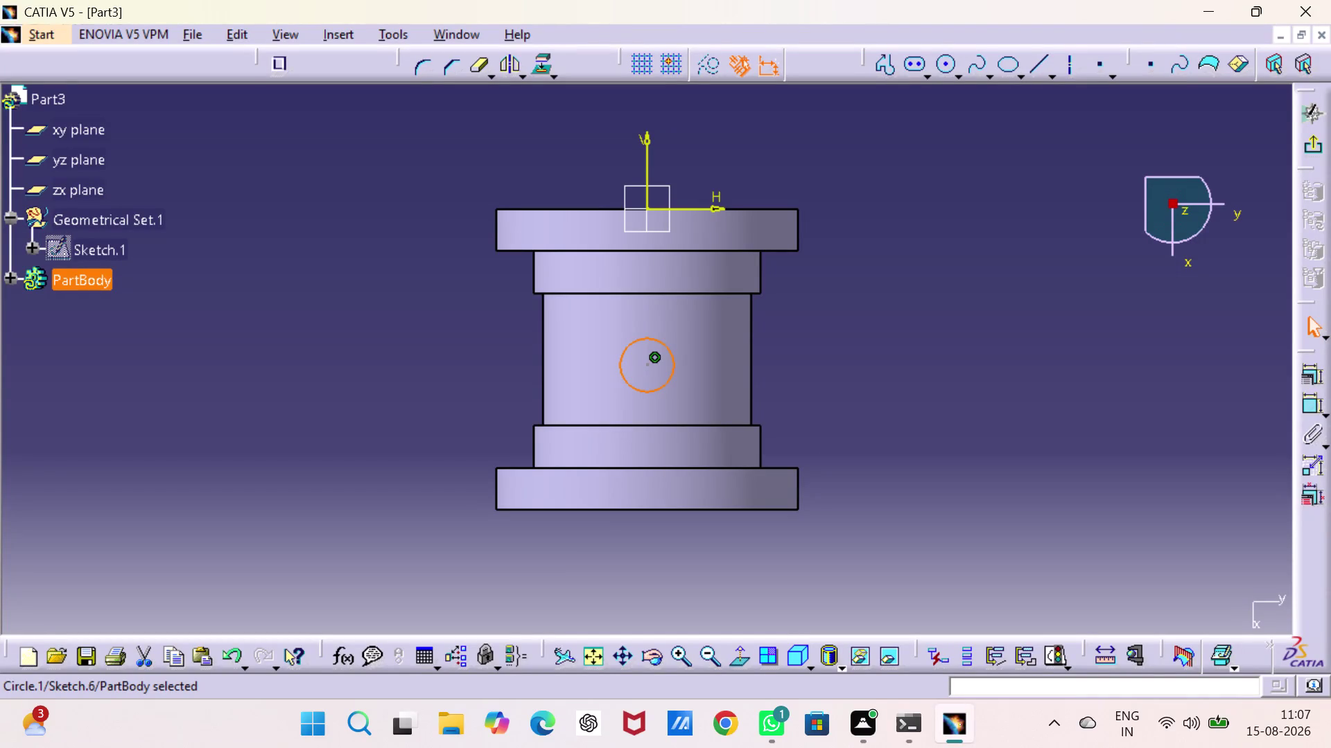
Exit the Sketcher back to Part Design and clear the selection in the 3D view.
click(1307, 145)
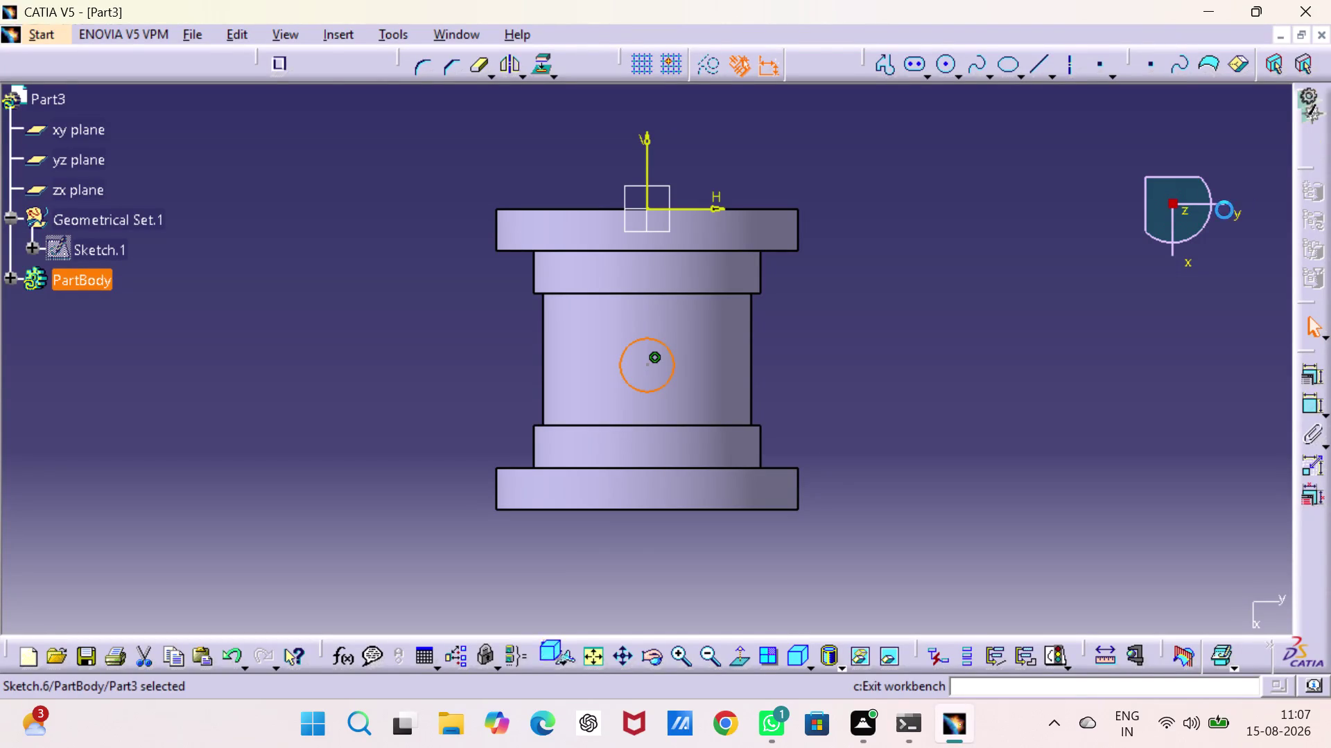
click(968, 365)
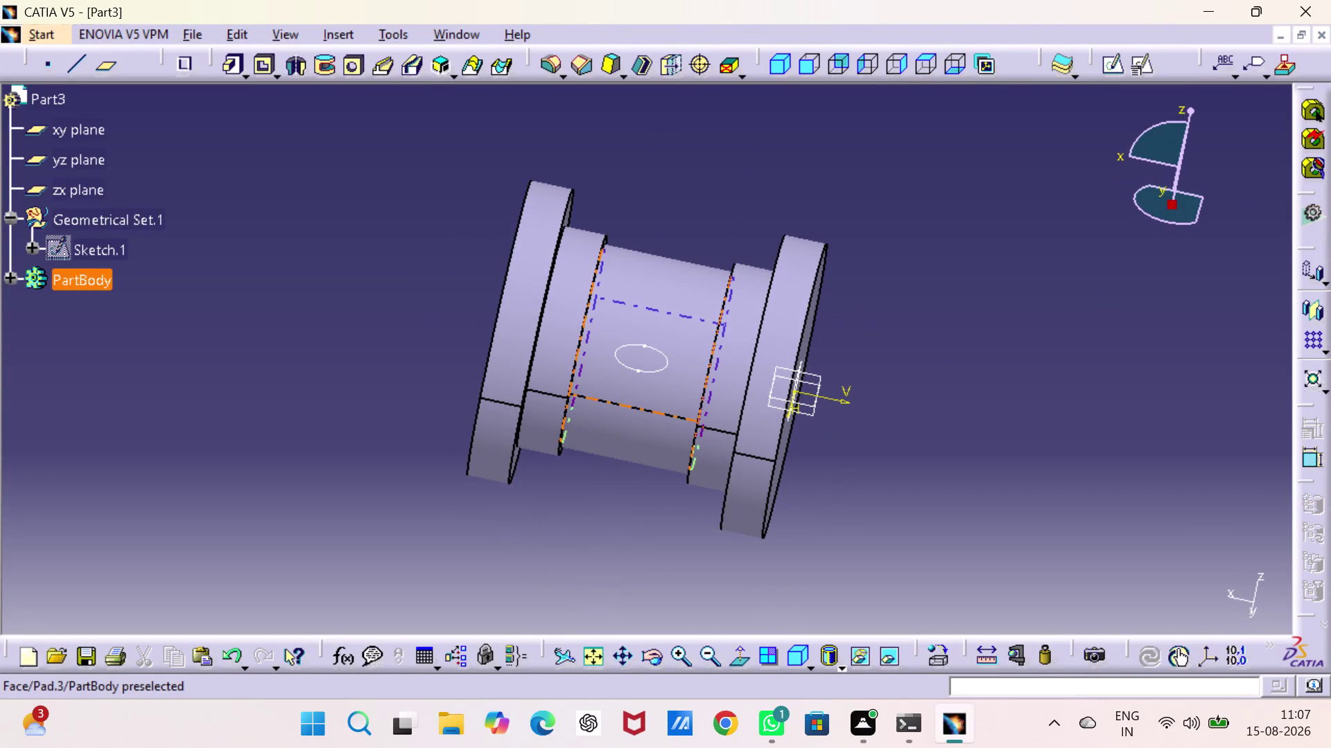
click(982, 407)
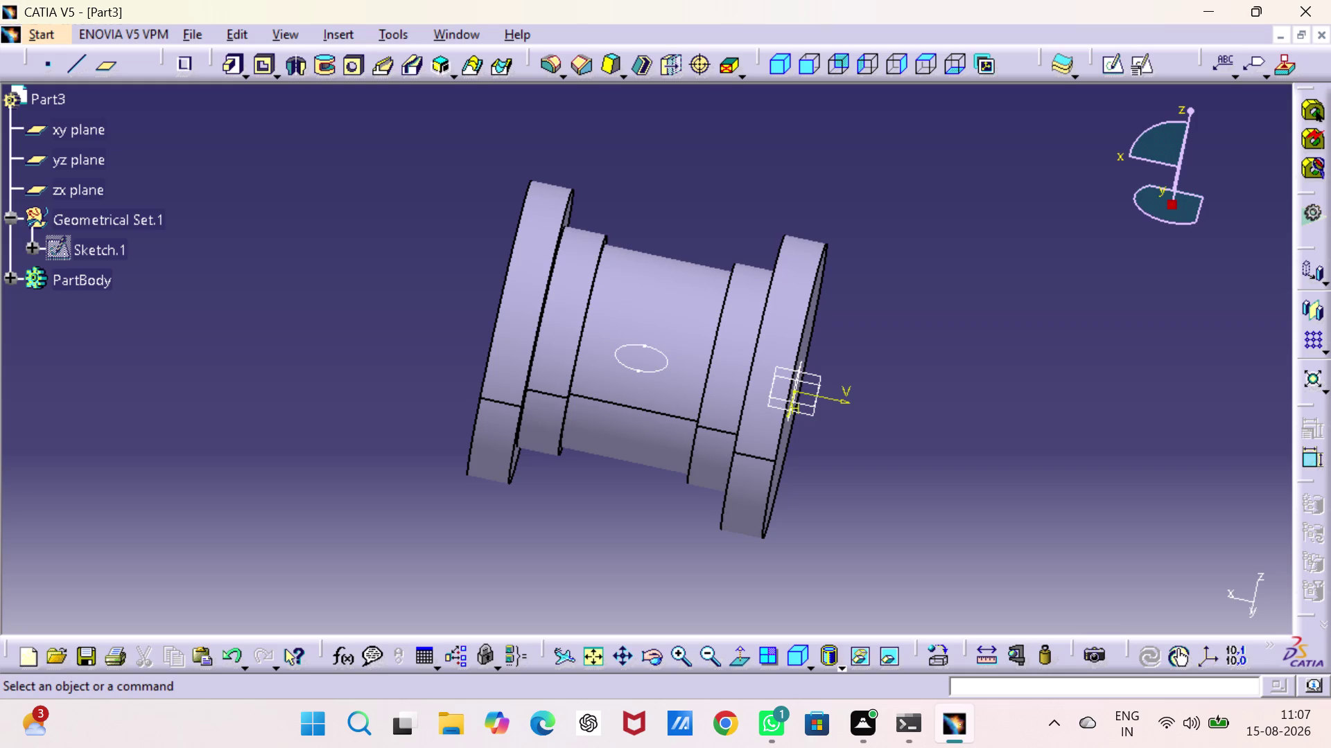
Undo the last three operations.
key(ctrl+z)
key(ctrl+z)
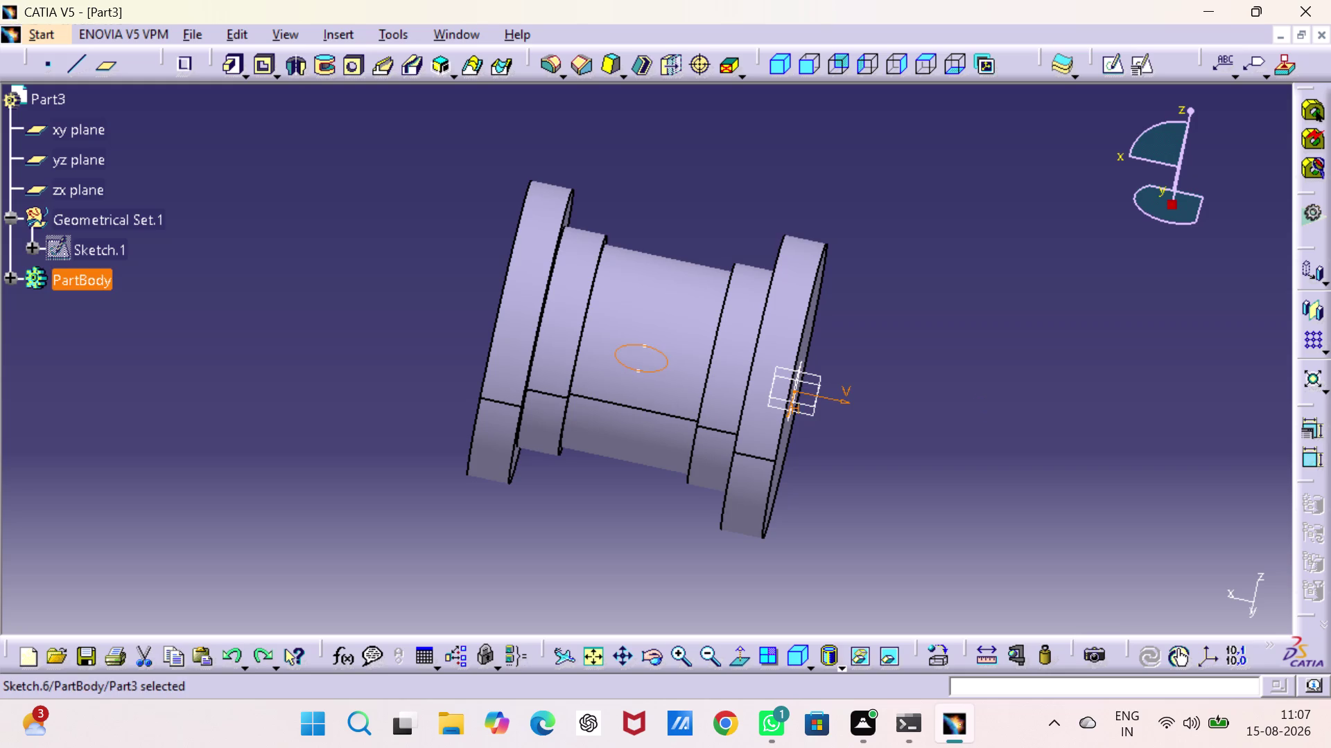
key(ctrl+z)
click(987, 385)
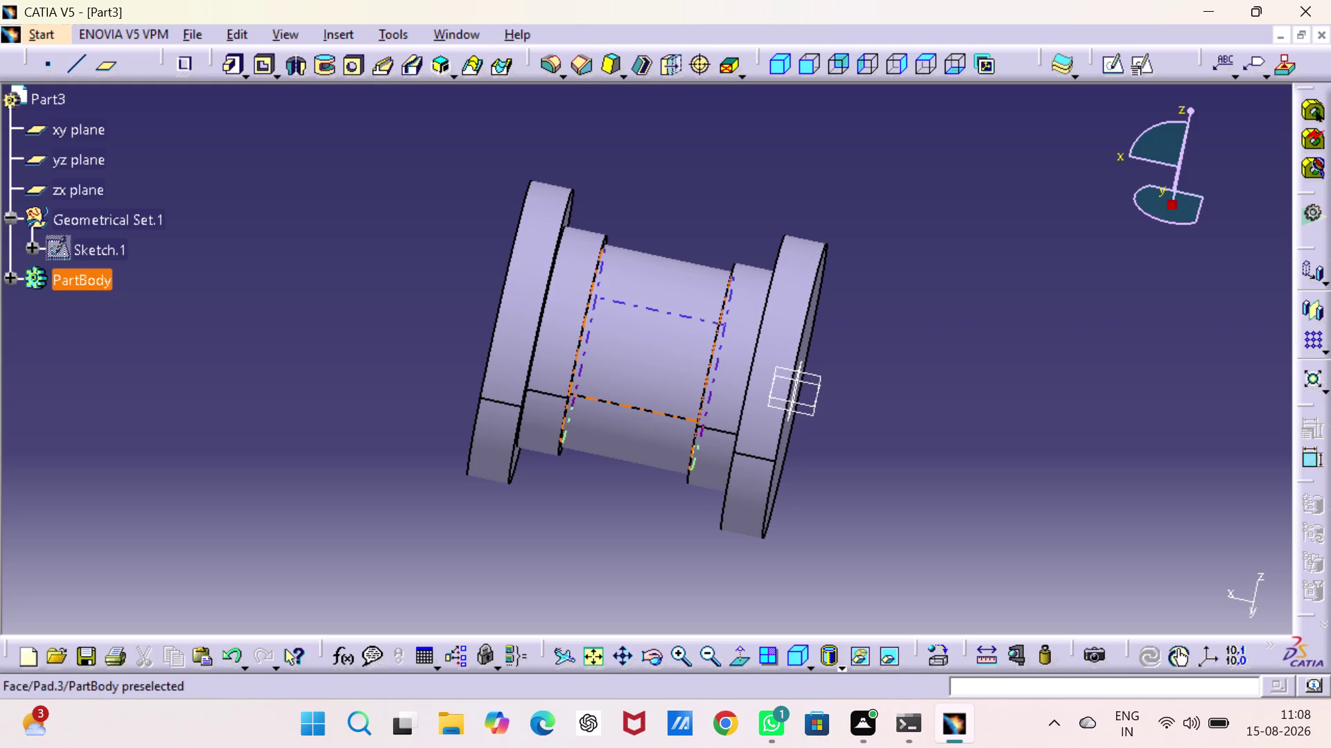
click(941, 238)
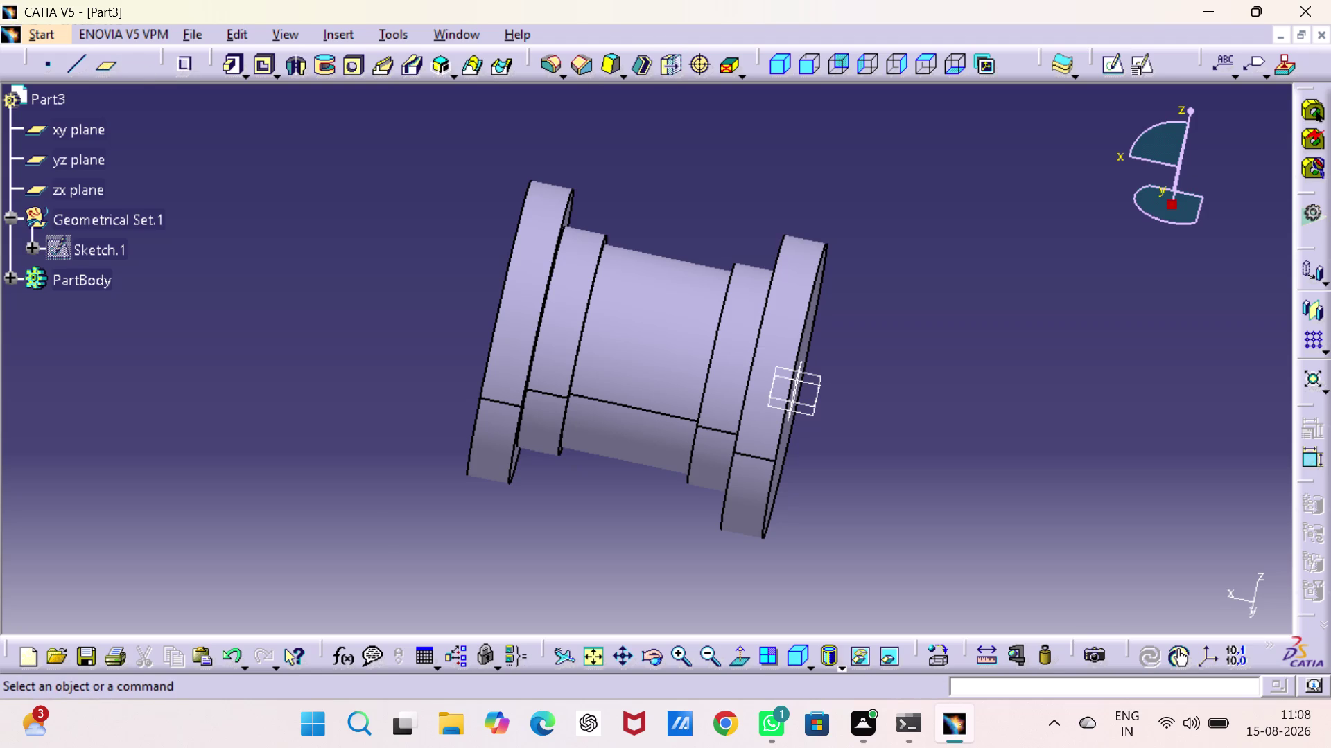
click(806, 73)
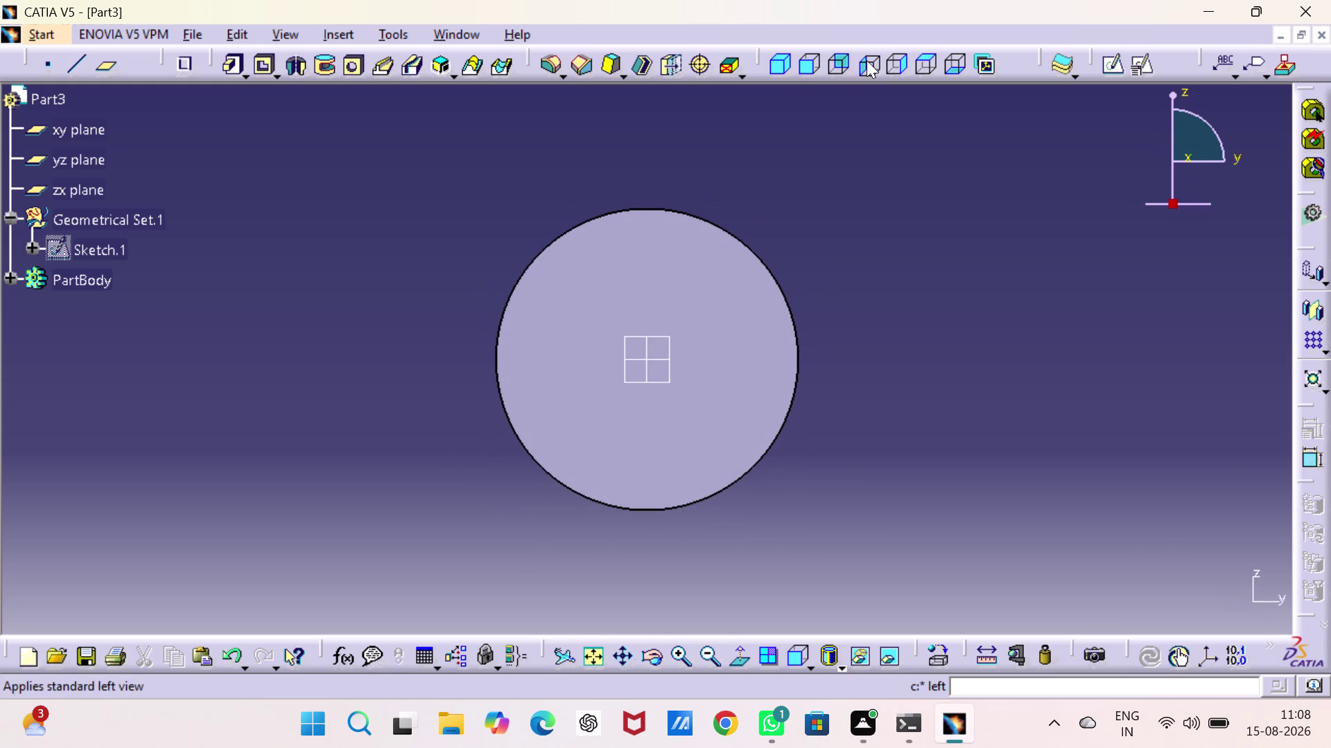
Inspect the part from the Back, Right and other standard views, returning to the back elevation.
click(866, 60)
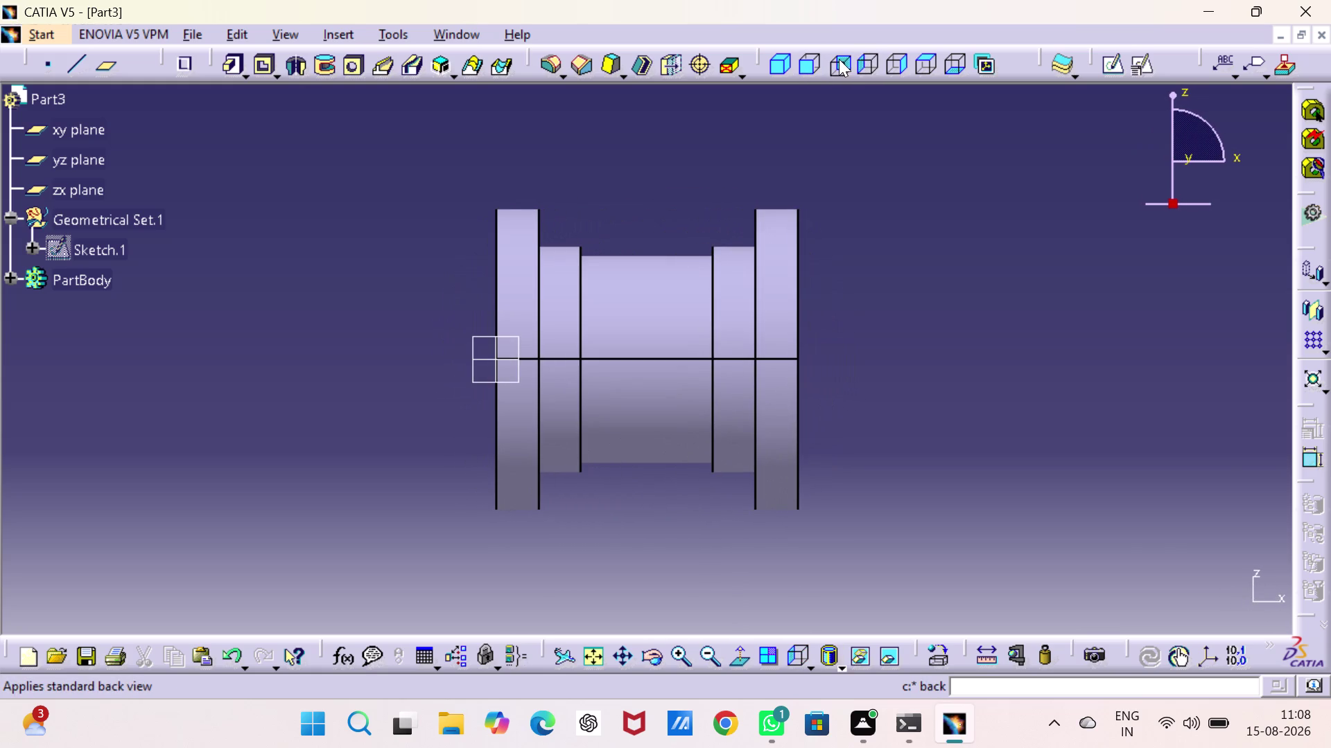
click(838, 59)
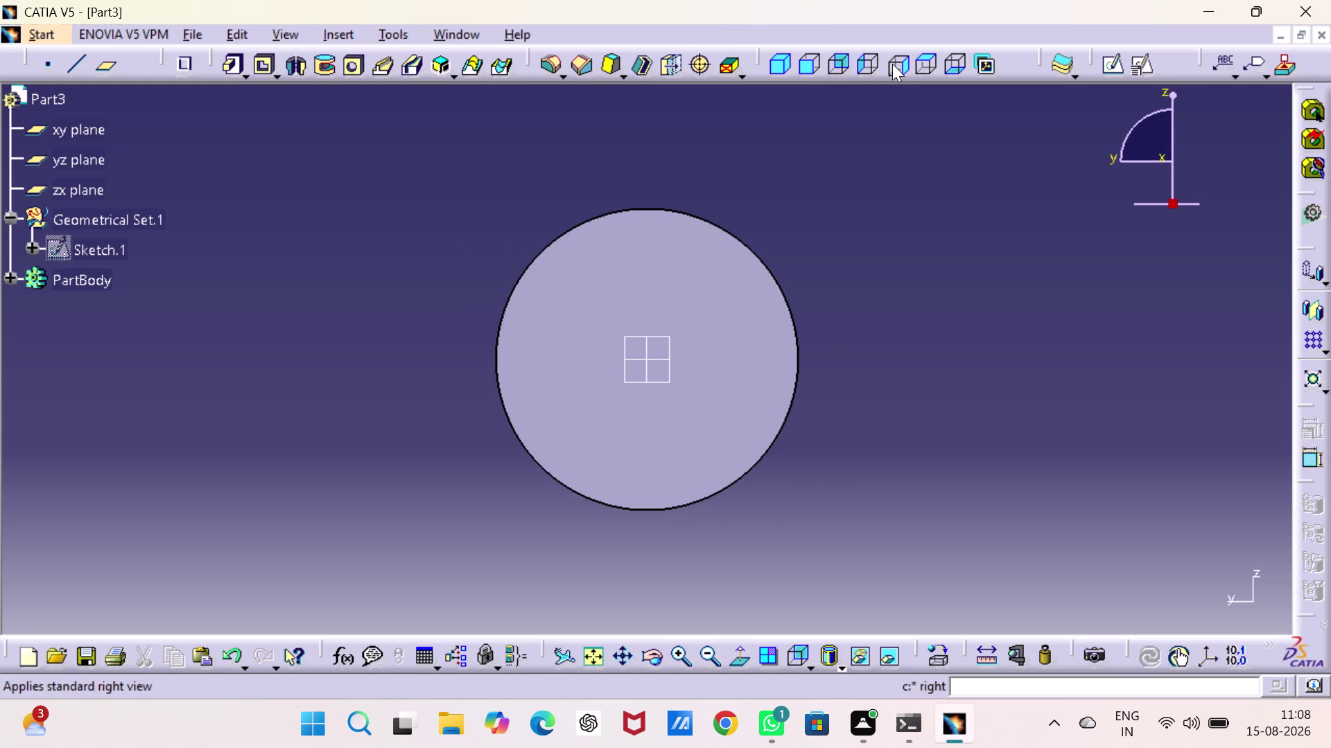
click(892, 64)
click(863, 59)
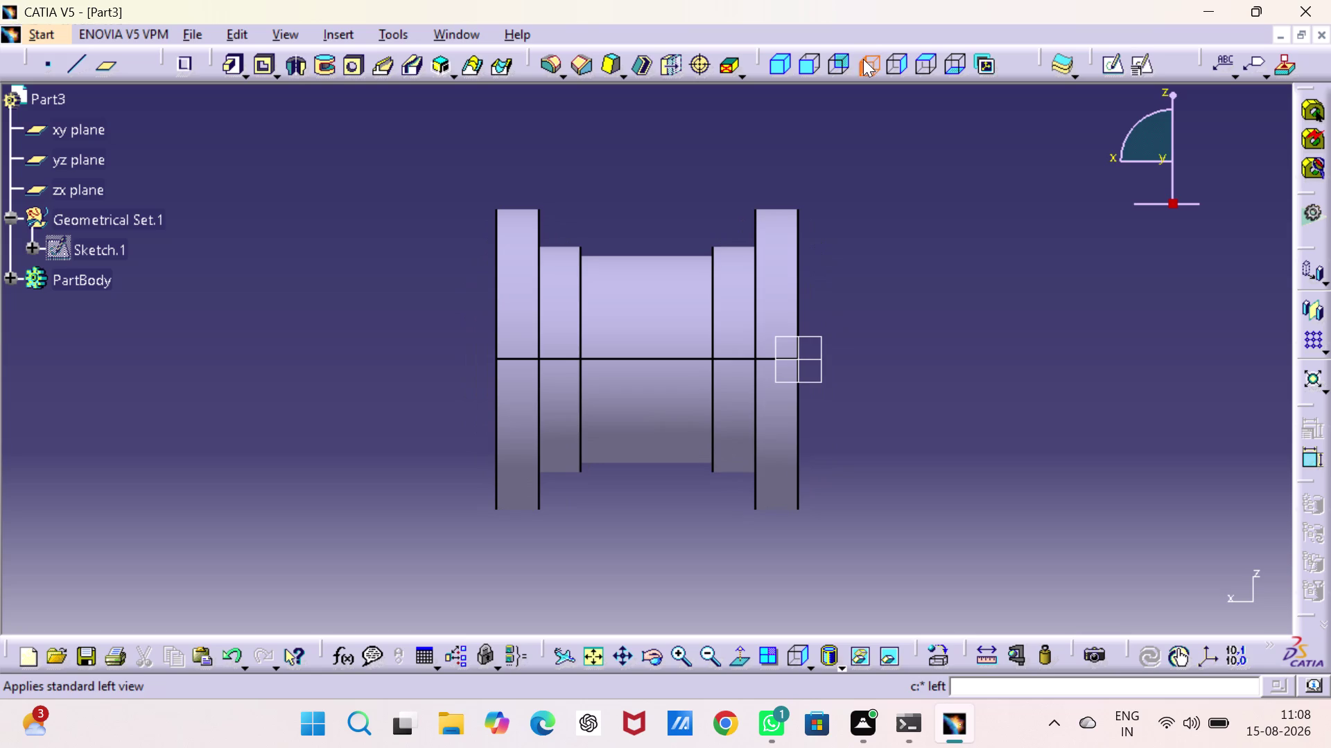
click(863, 196)
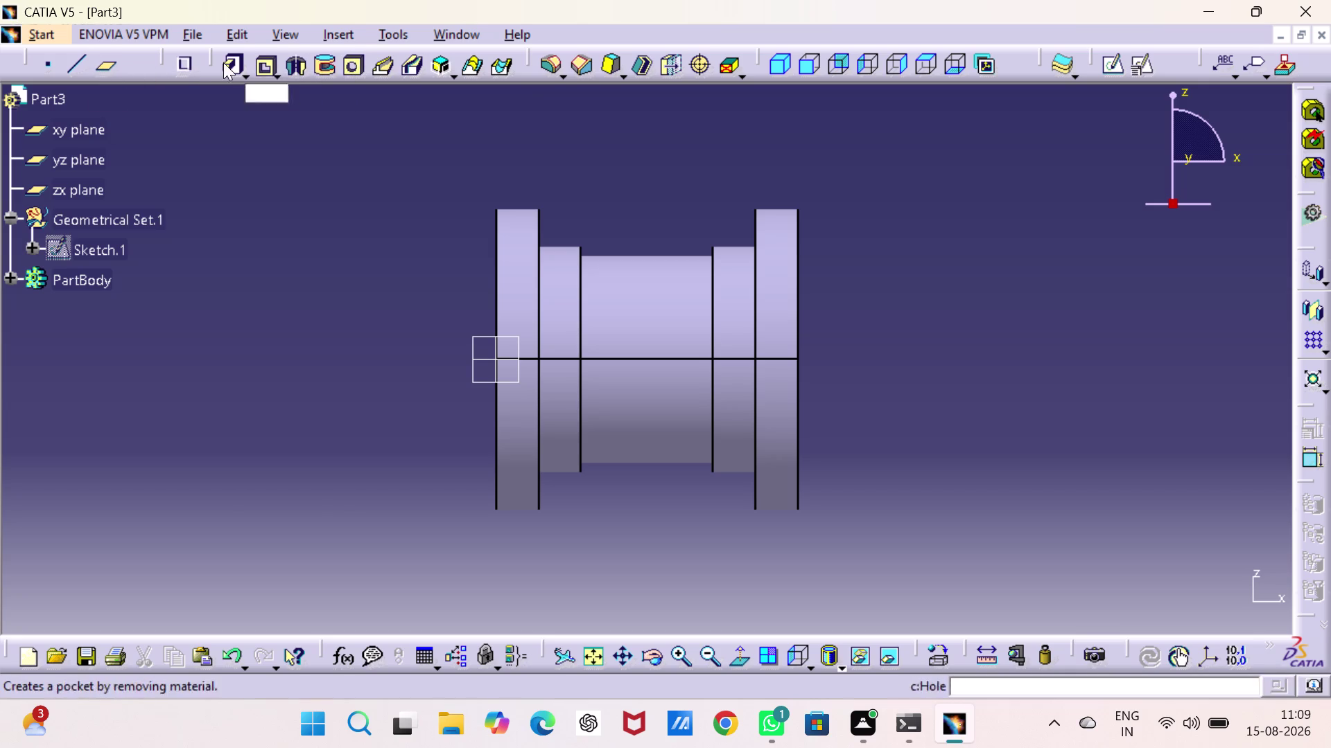
click(51, 59)
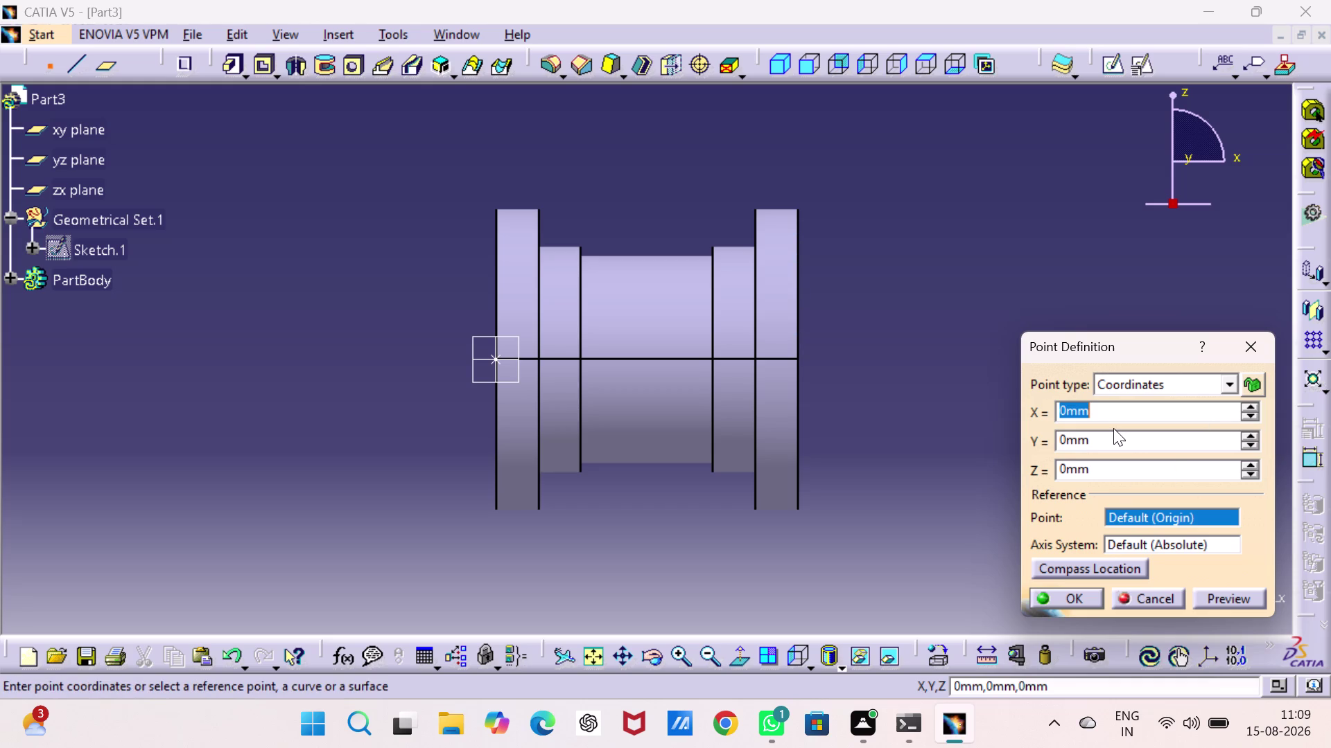
Set the point's X coordinate to 32 mm, correcting an initial 23 mm.
text(23)
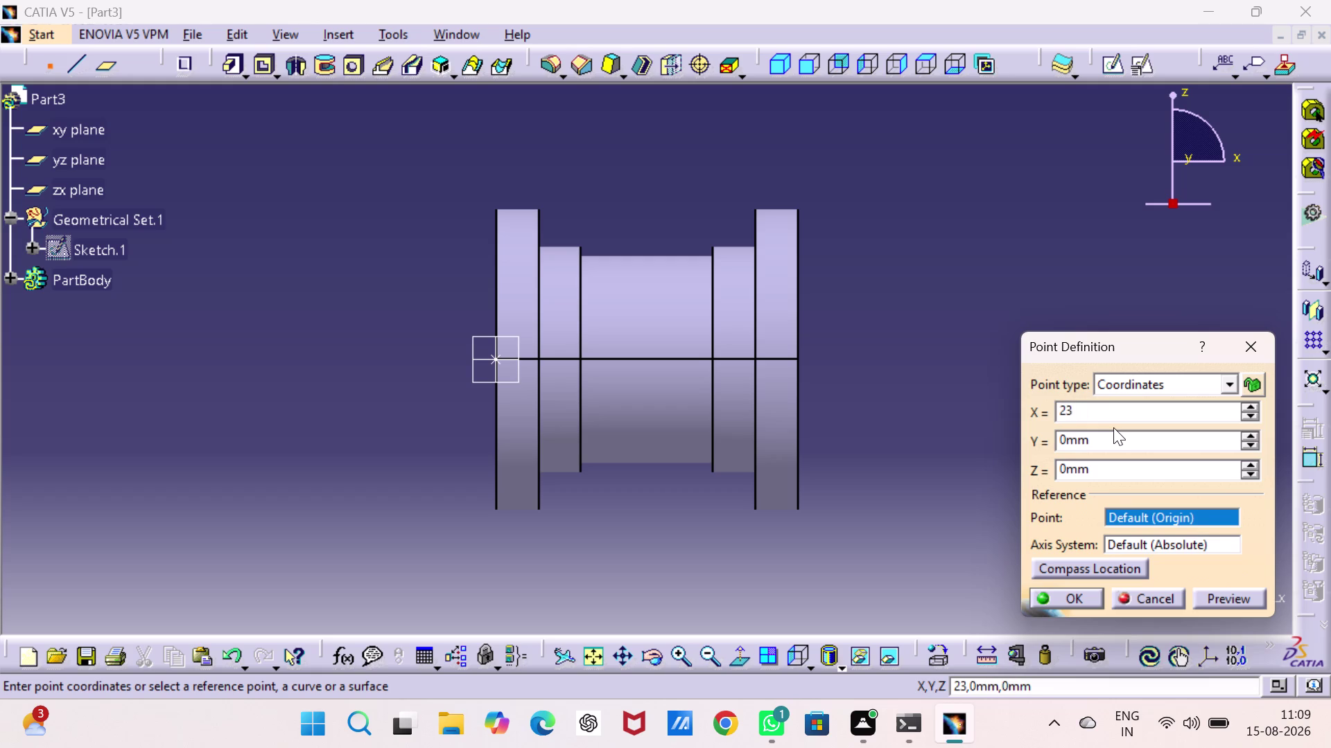
click(1212, 600)
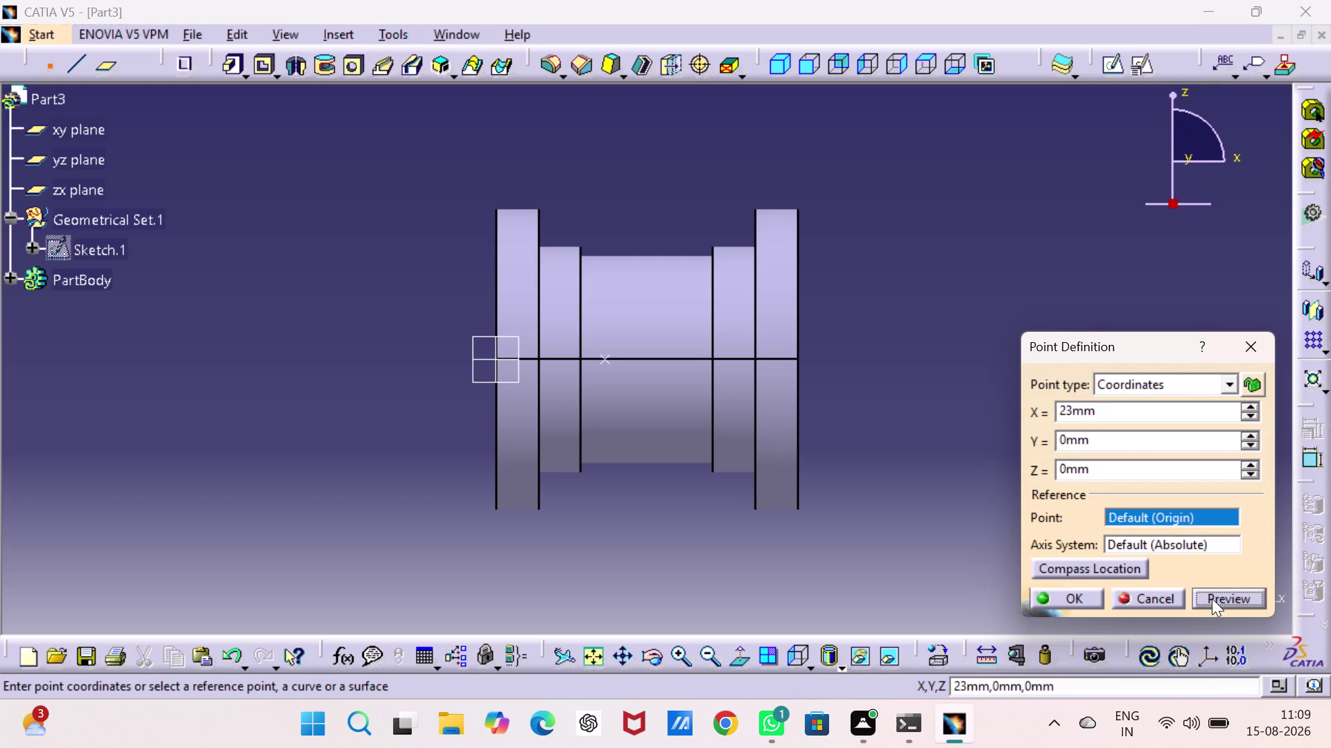
double_click(1126, 407)
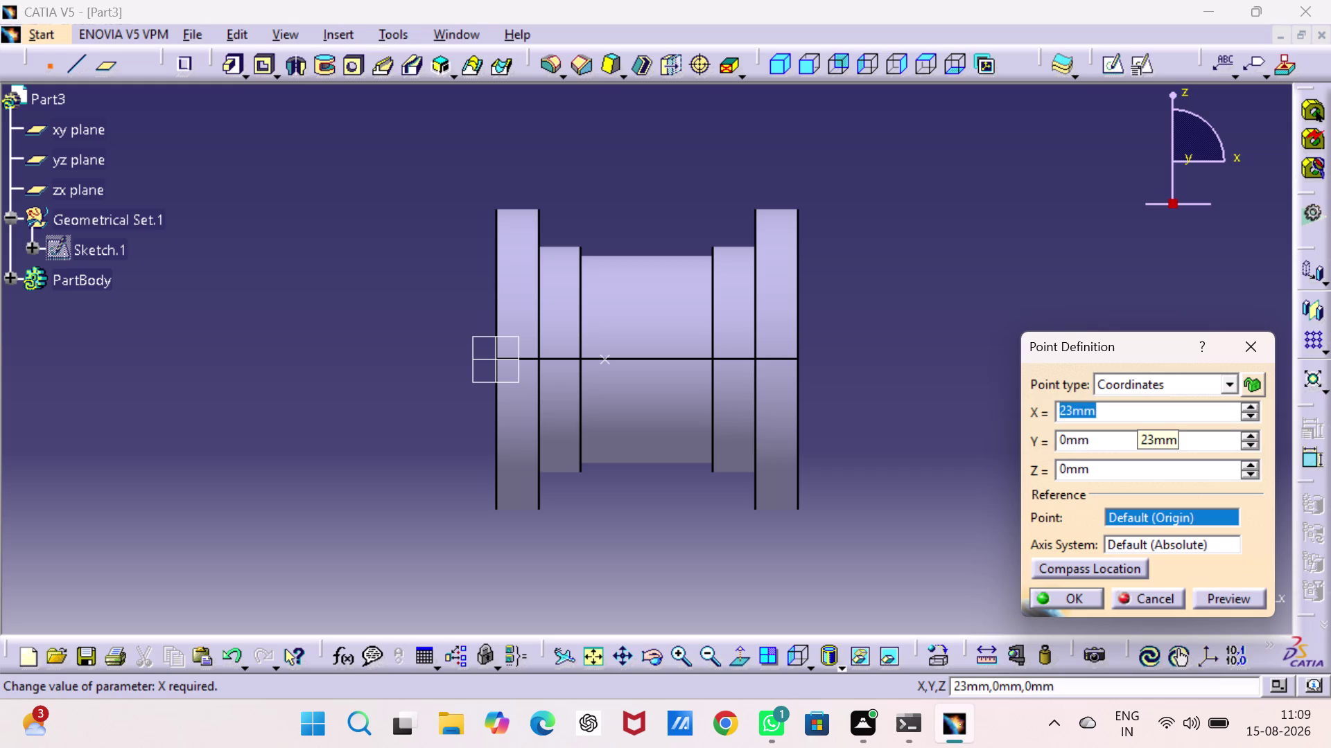
text(3)
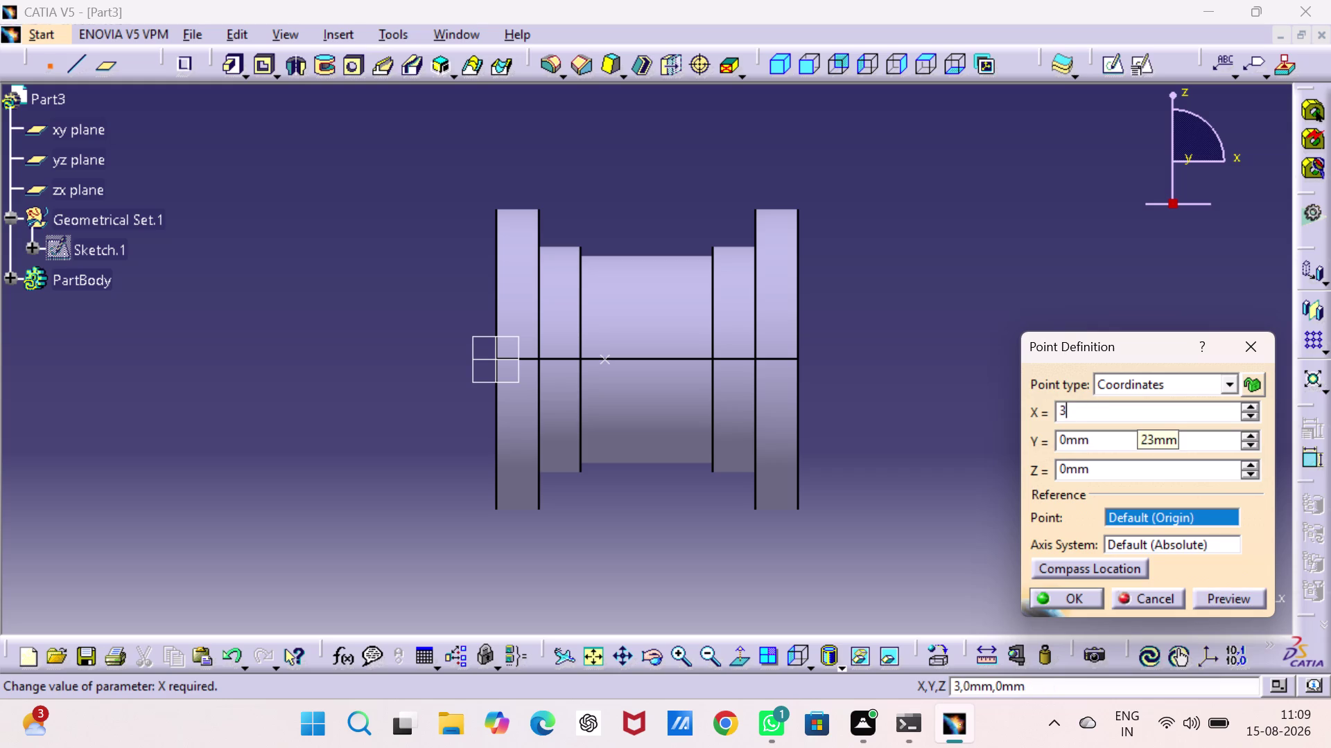
text(2)
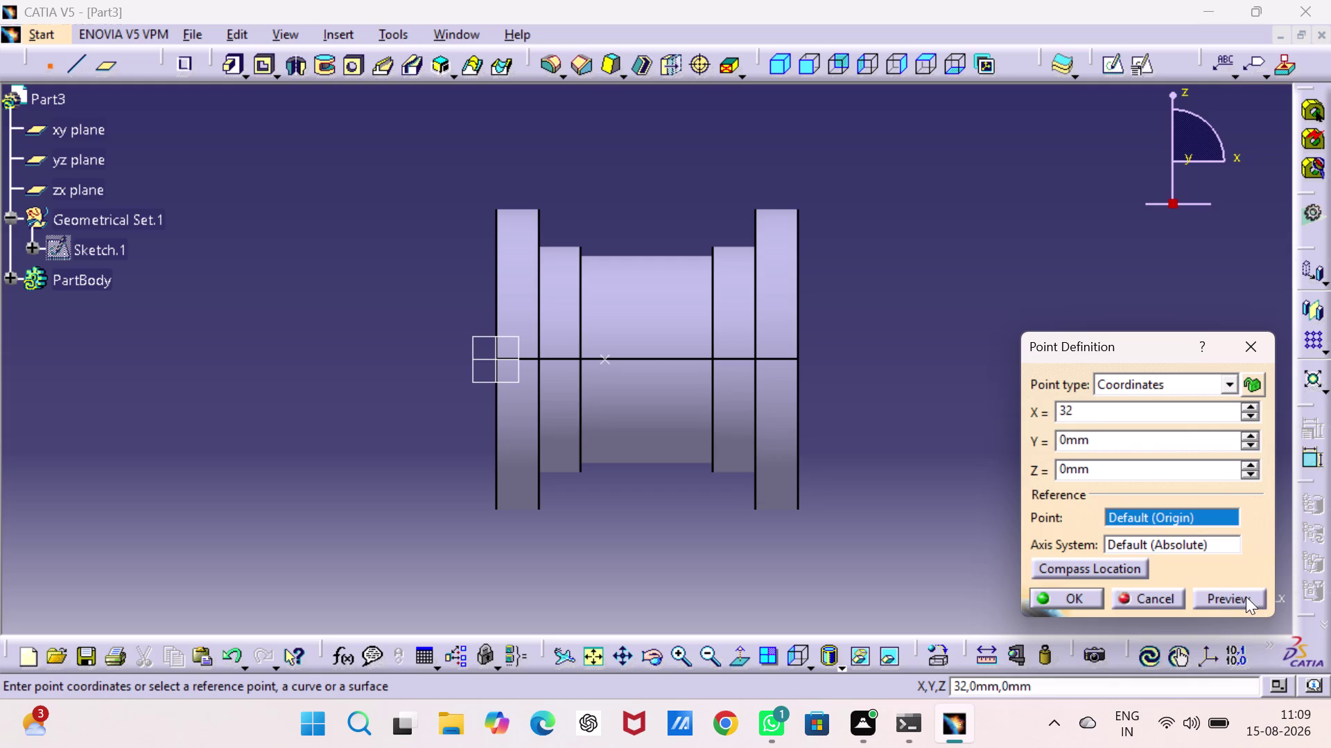
click(1245, 597)
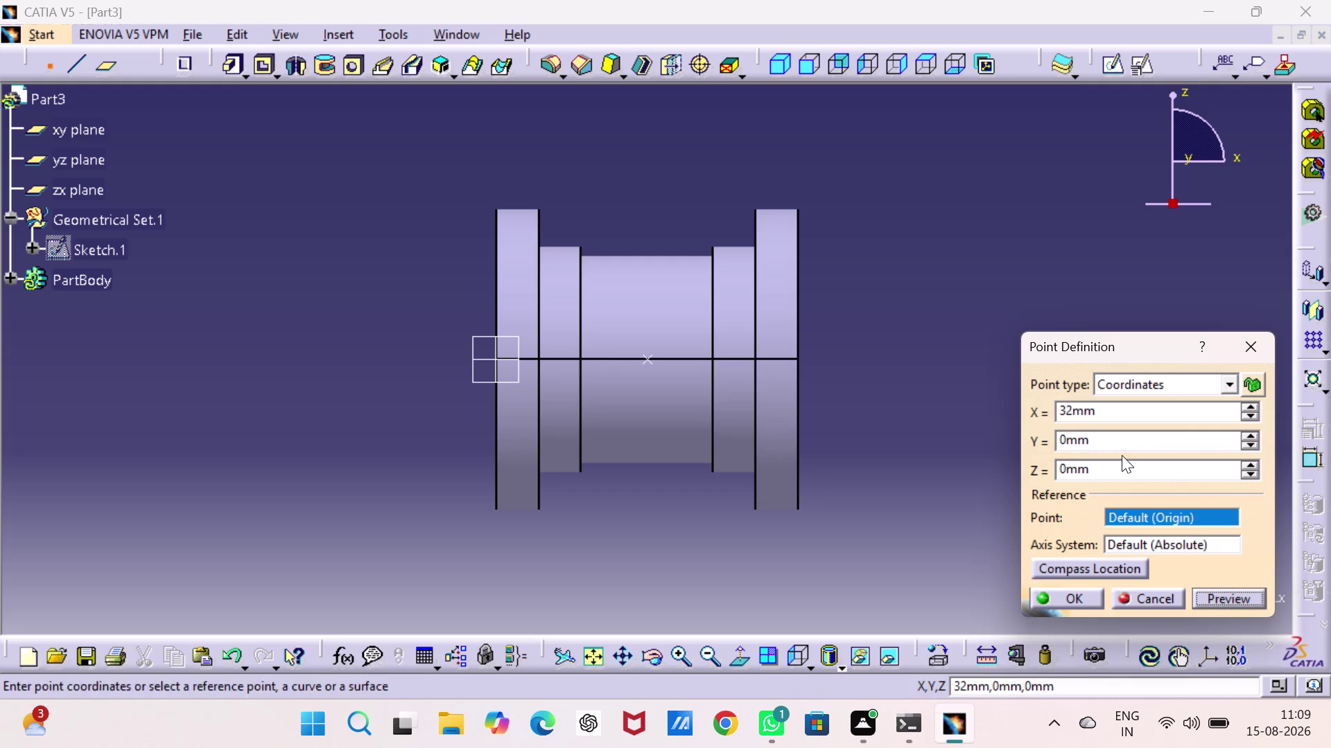
Try a Y coordinate of 16 mm, then reset Y back to 0.
double_click(1121, 447)
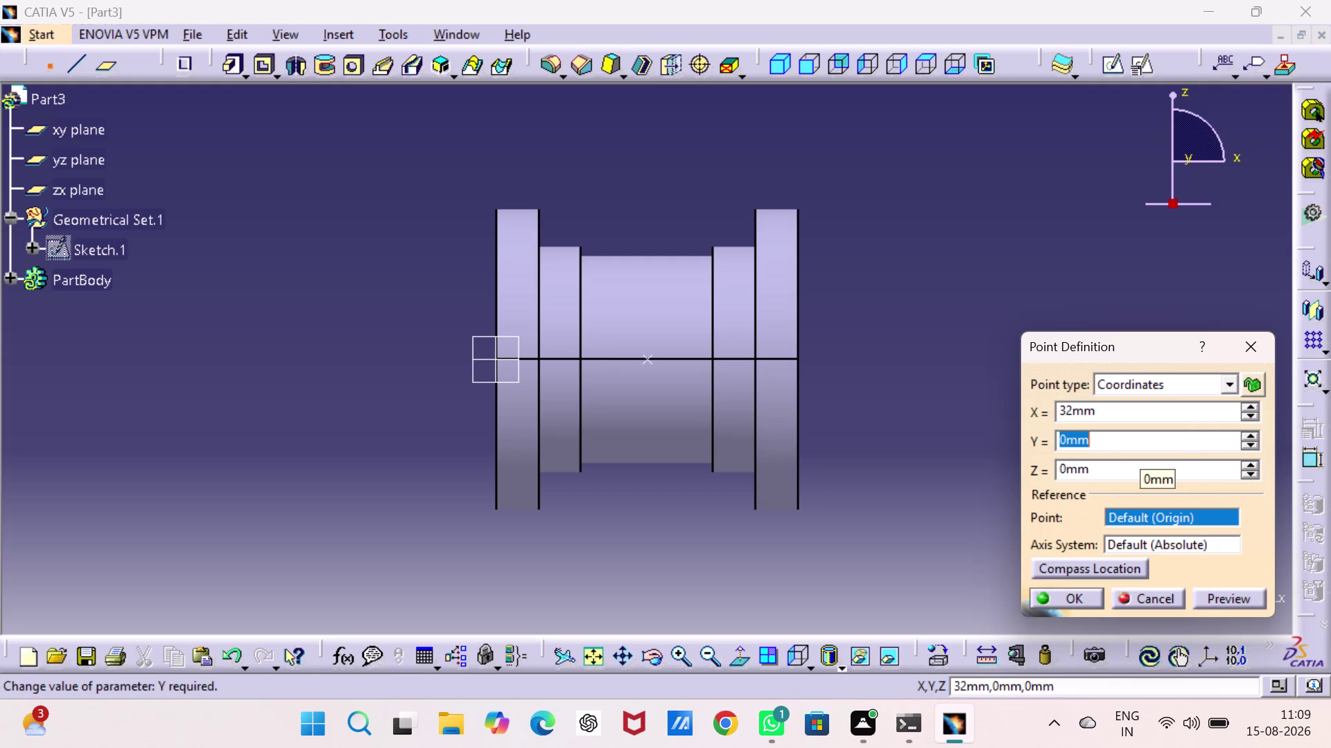
key(1)
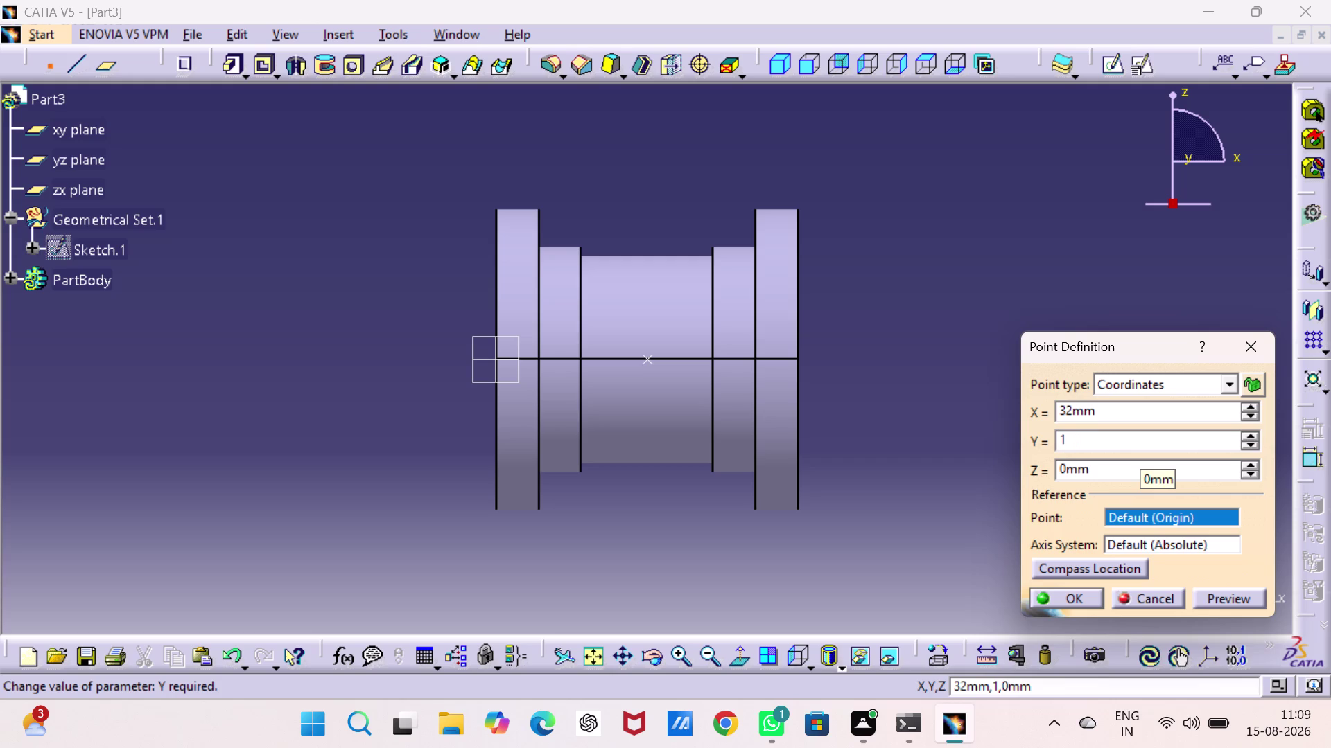
key(6)
click(1219, 595)
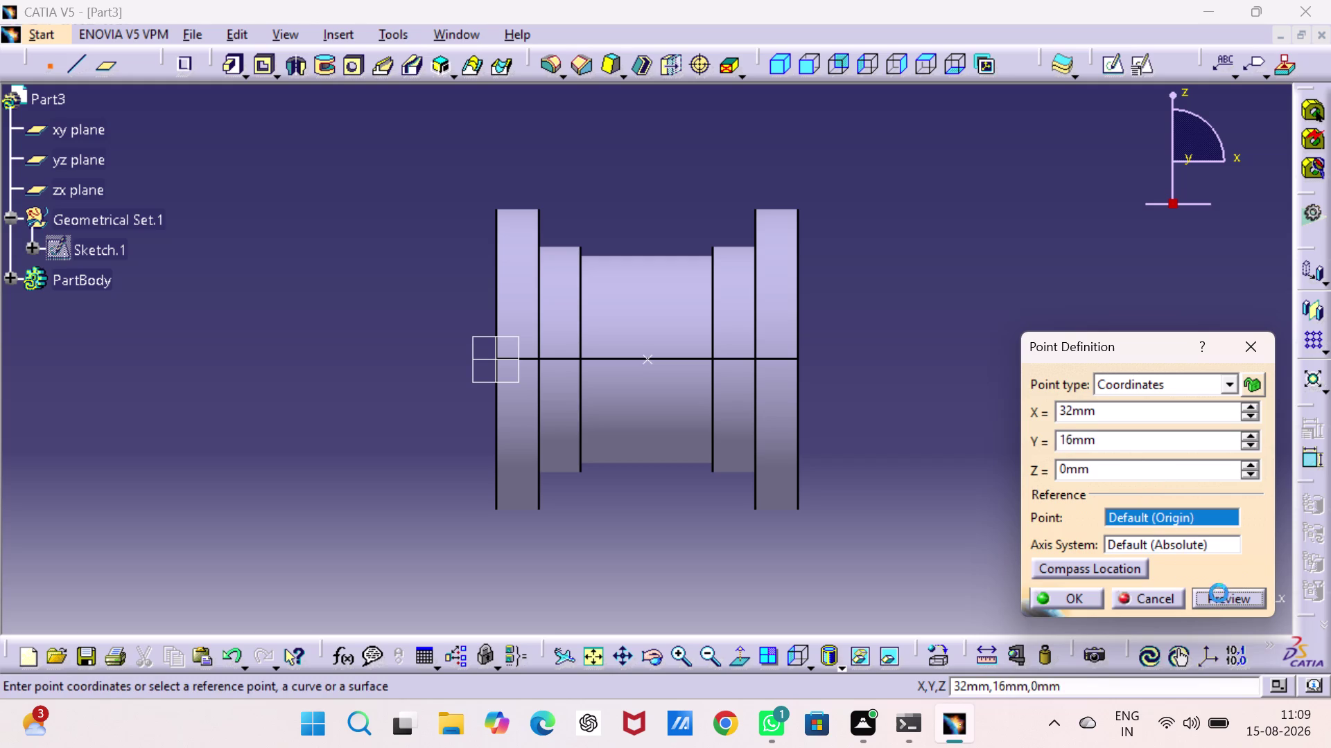
double_click(1219, 601)
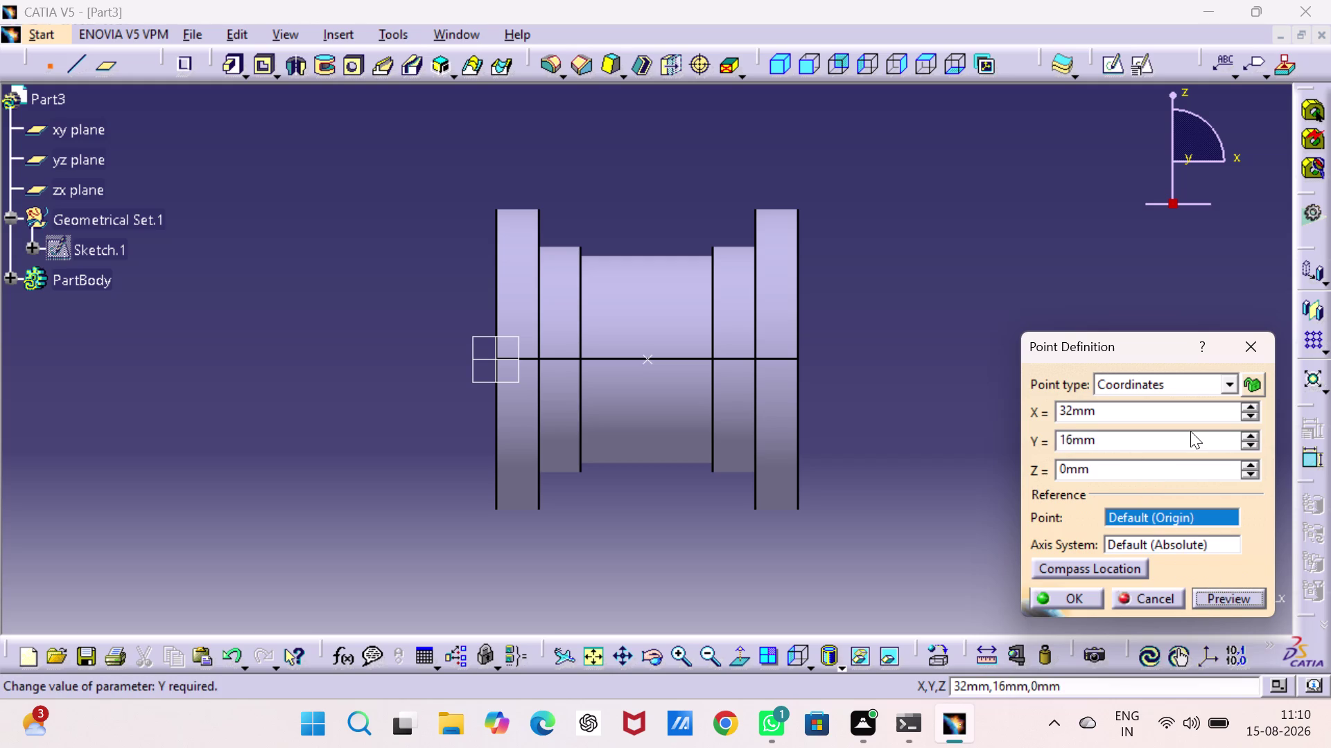
drag(1184, 440, 1046, 432)
key(0)
Raise the point's Z coordinate from 16 mm up to 21 mm.
double_click(1127, 477)
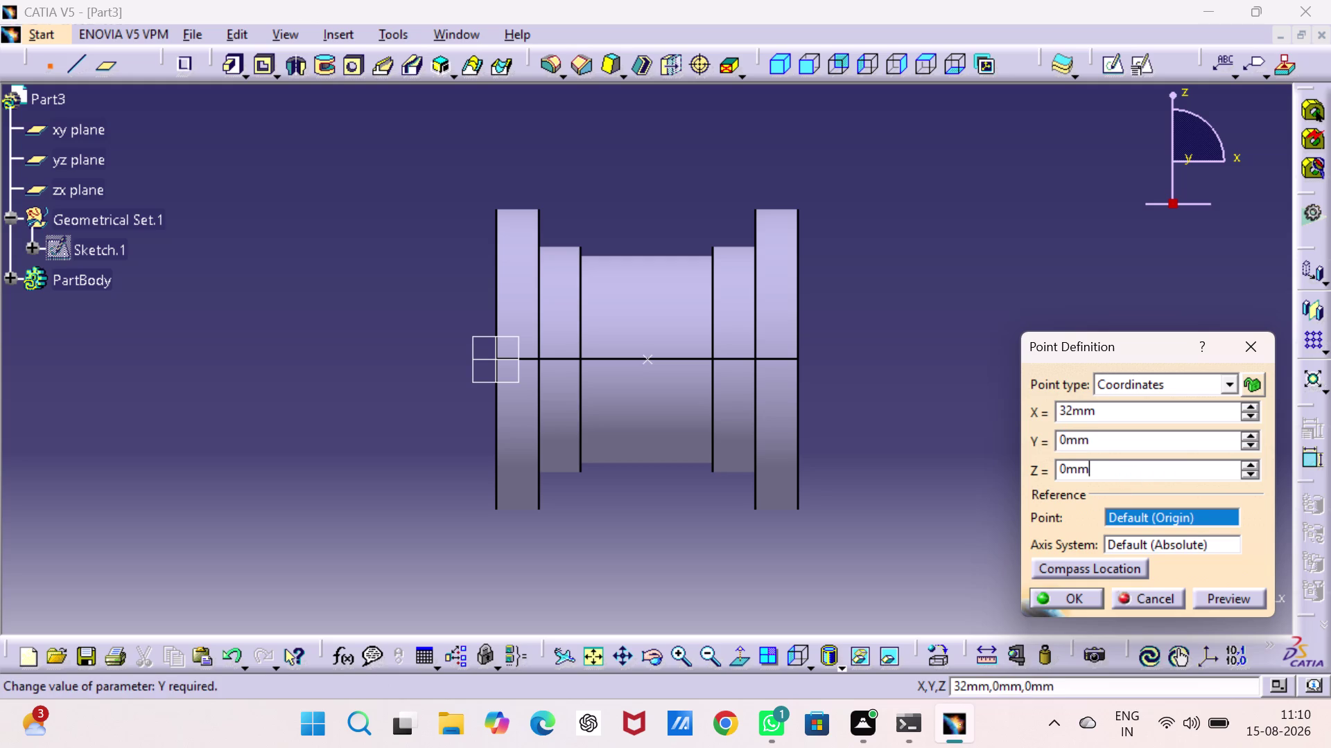
key(1)
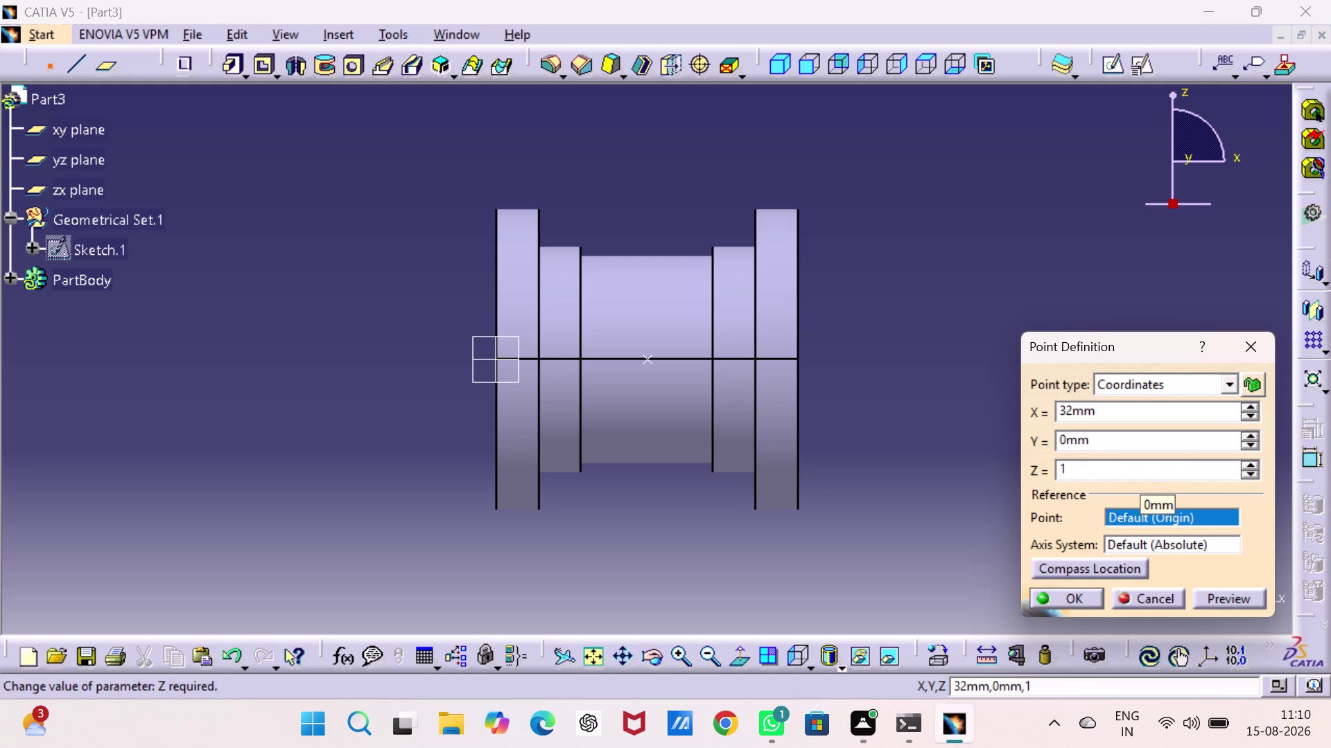
key(6)
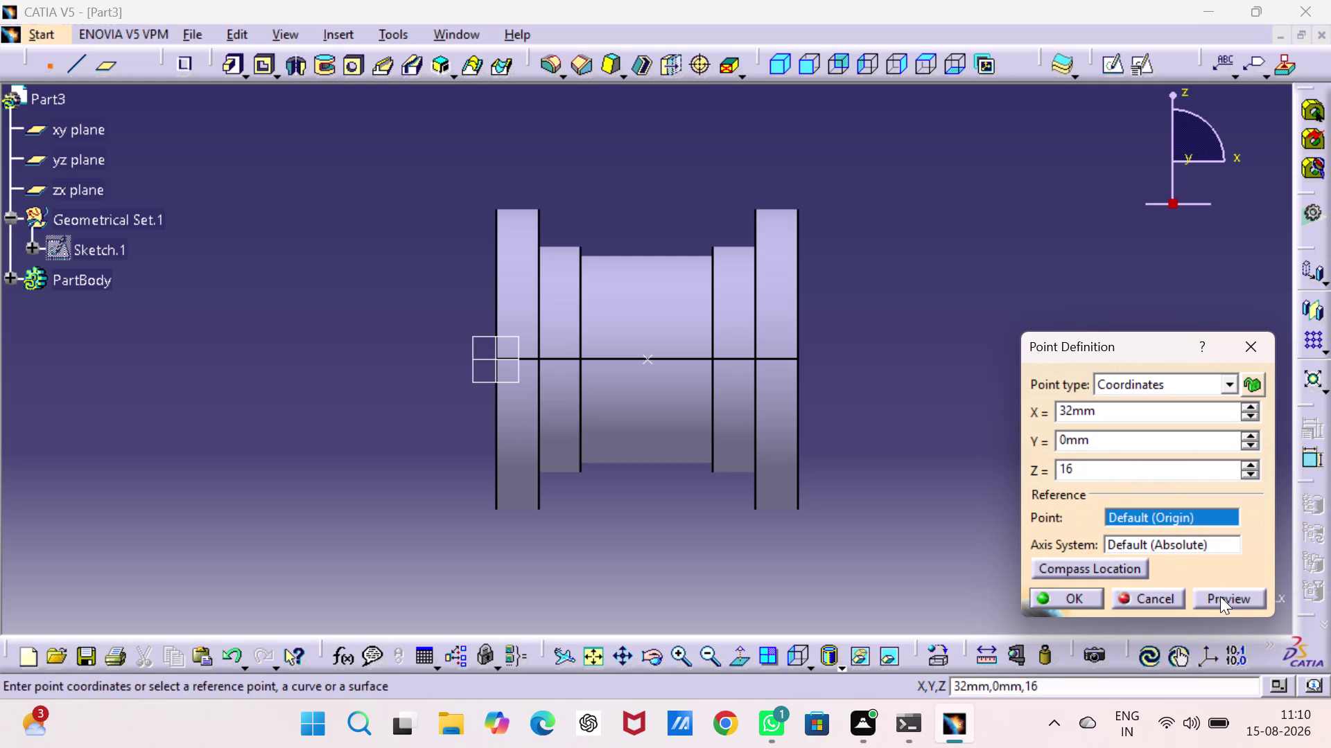
click(1220, 601)
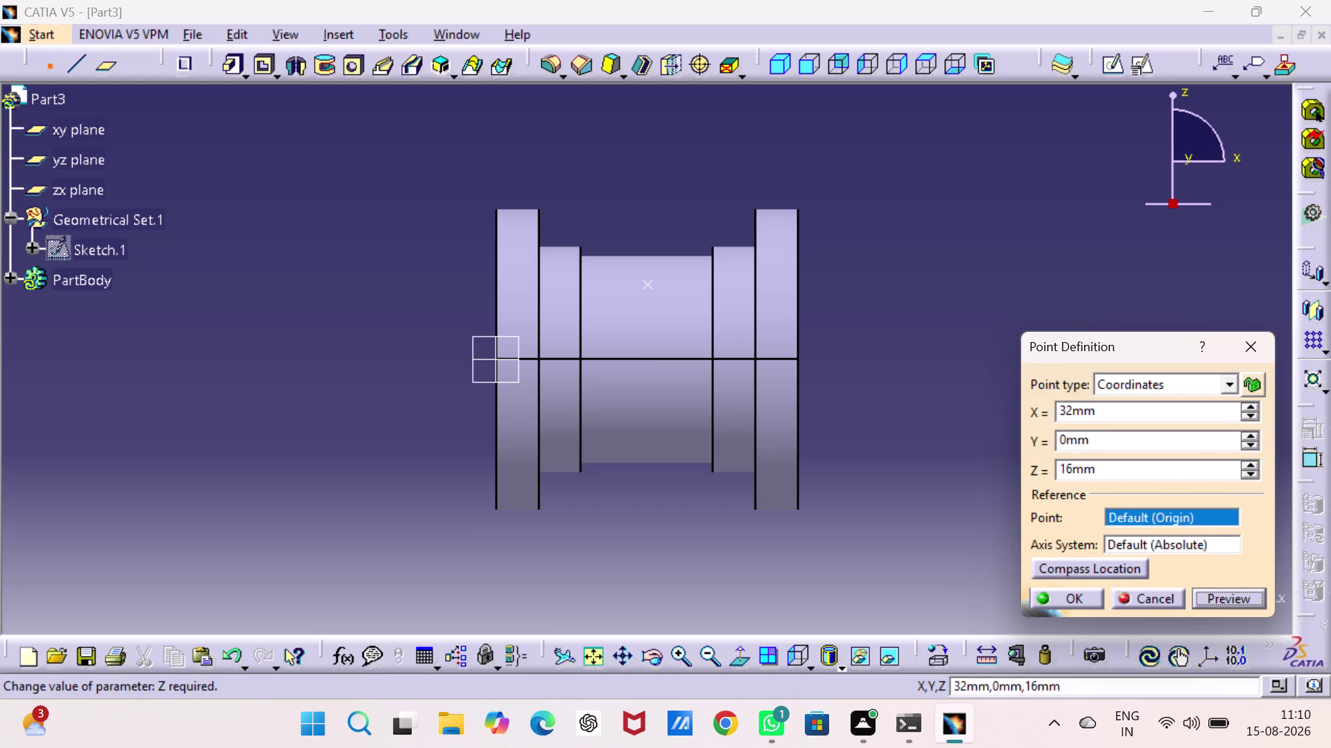
triple_click(1257, 466)
triple_click(1256, 466)
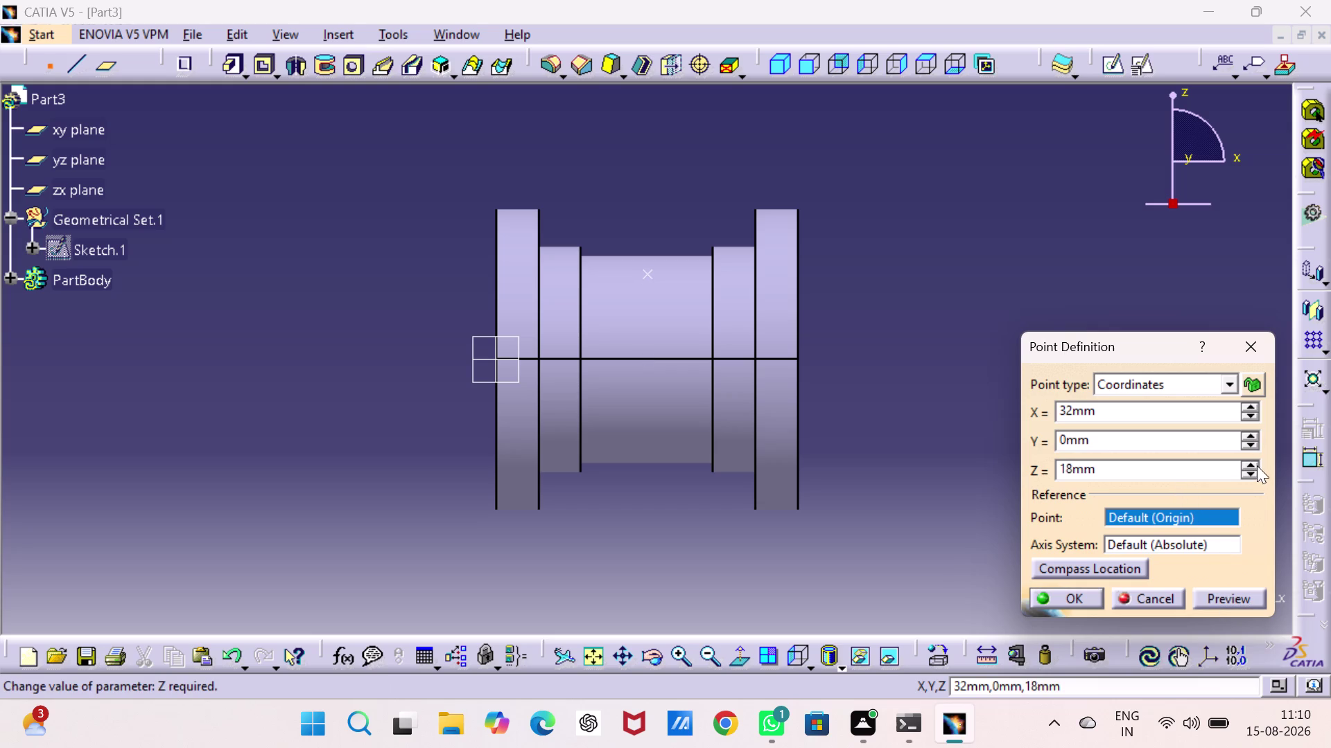
double_click(1256, 466)
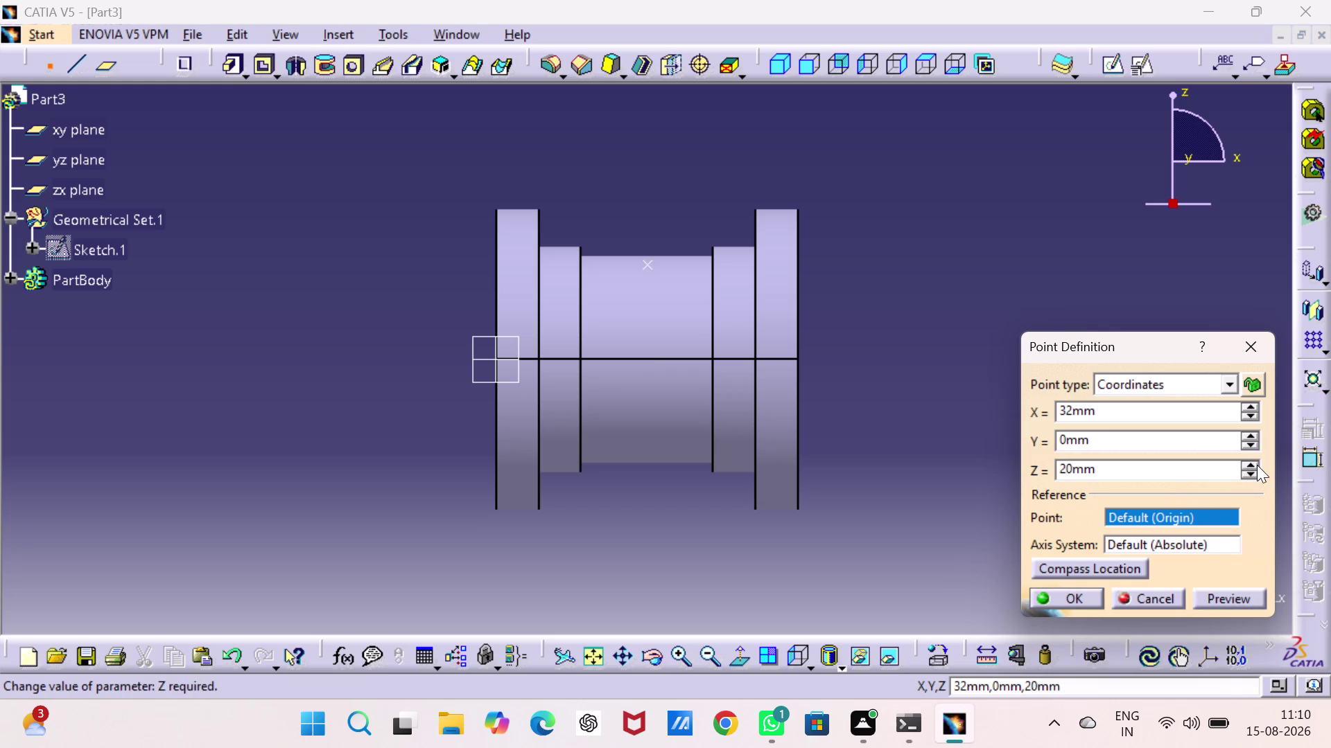
click(1248, 464)
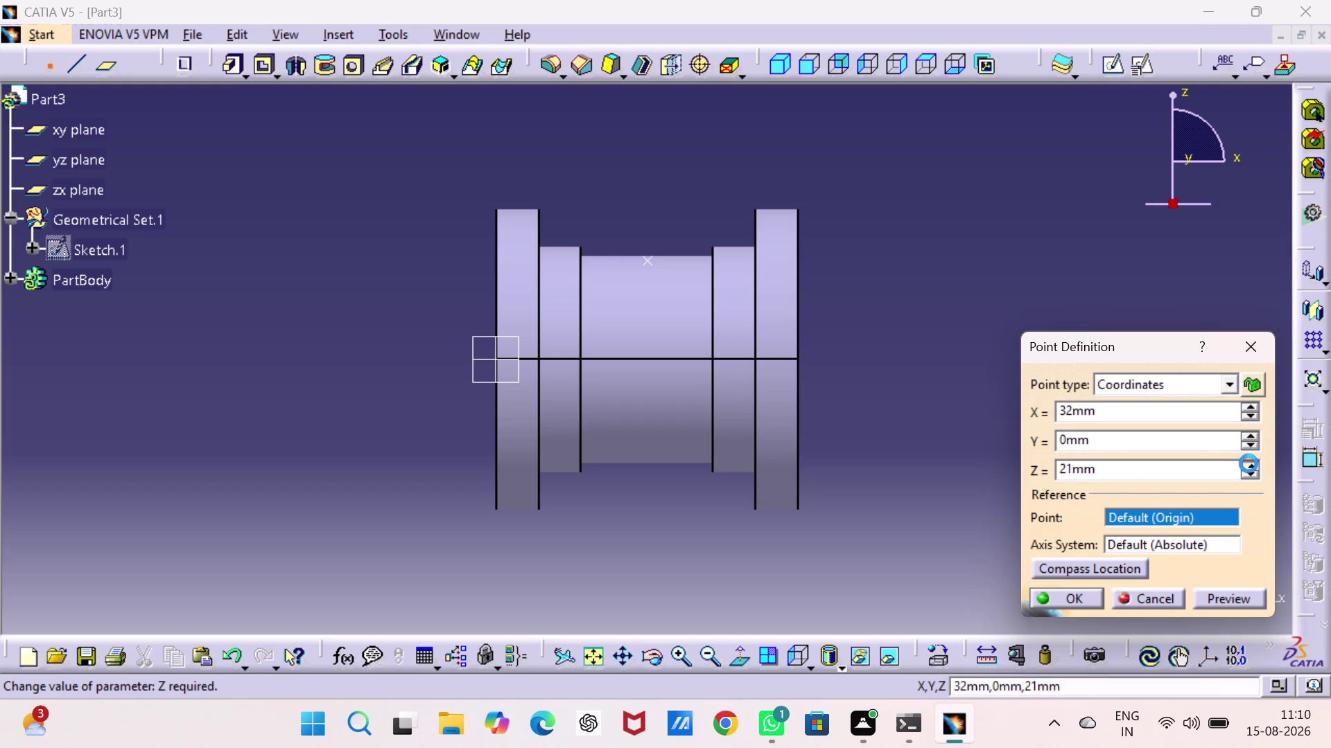
click(1248, 464)
click(1080, 592)
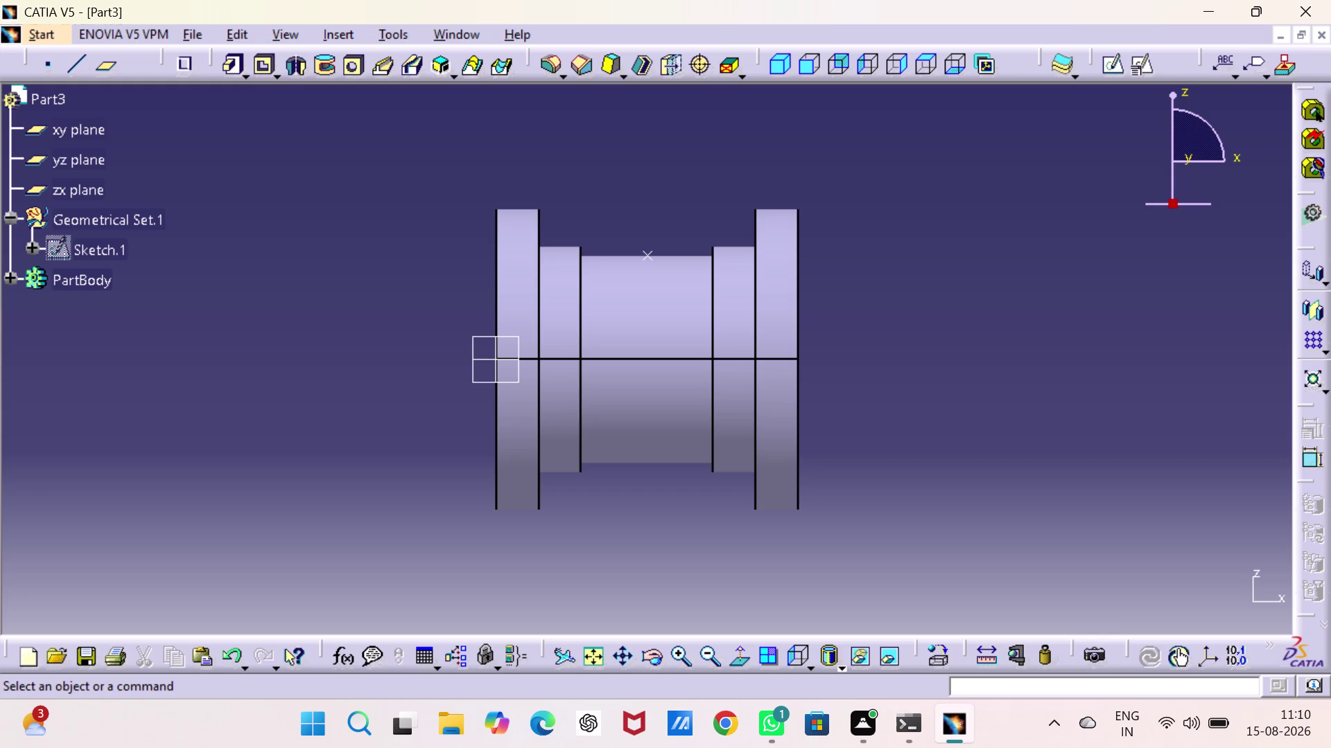
Drill a 6 mm Up To Last hole into the middle cylinder face.
click(359, 61)
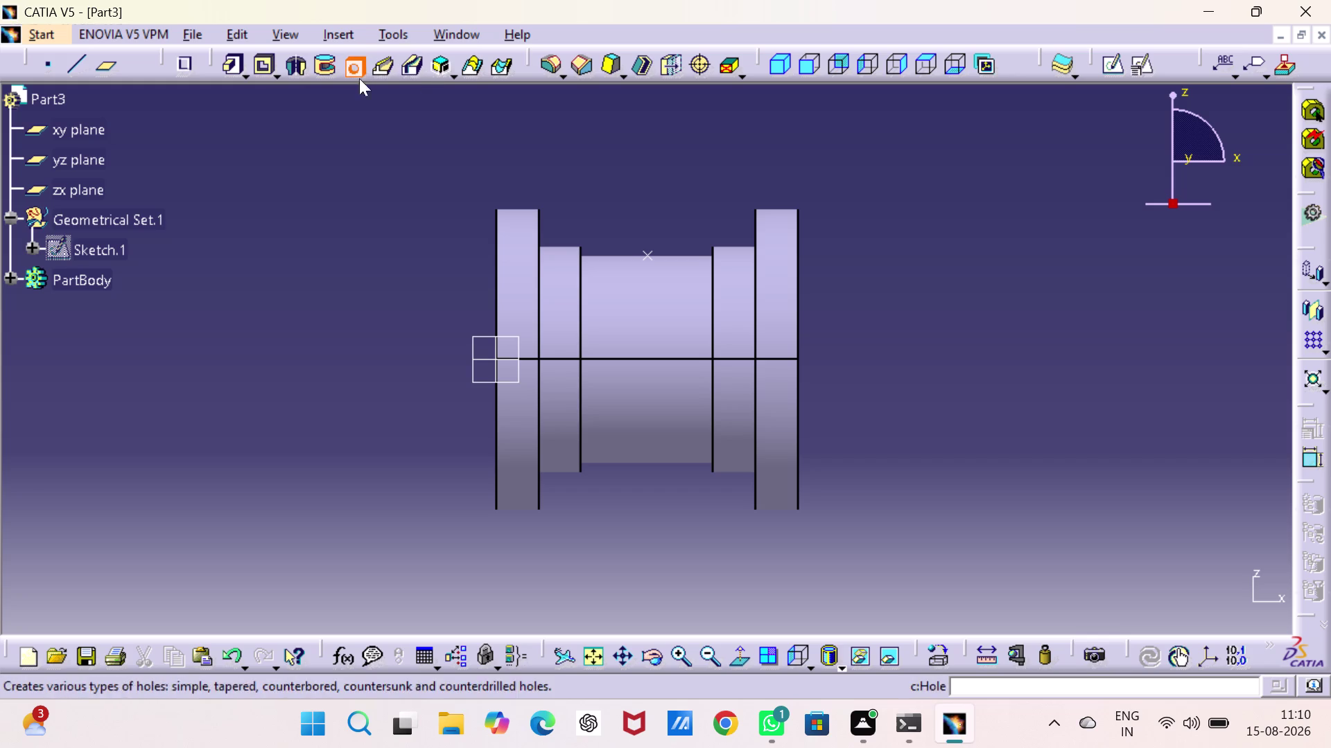
click(643, 258)
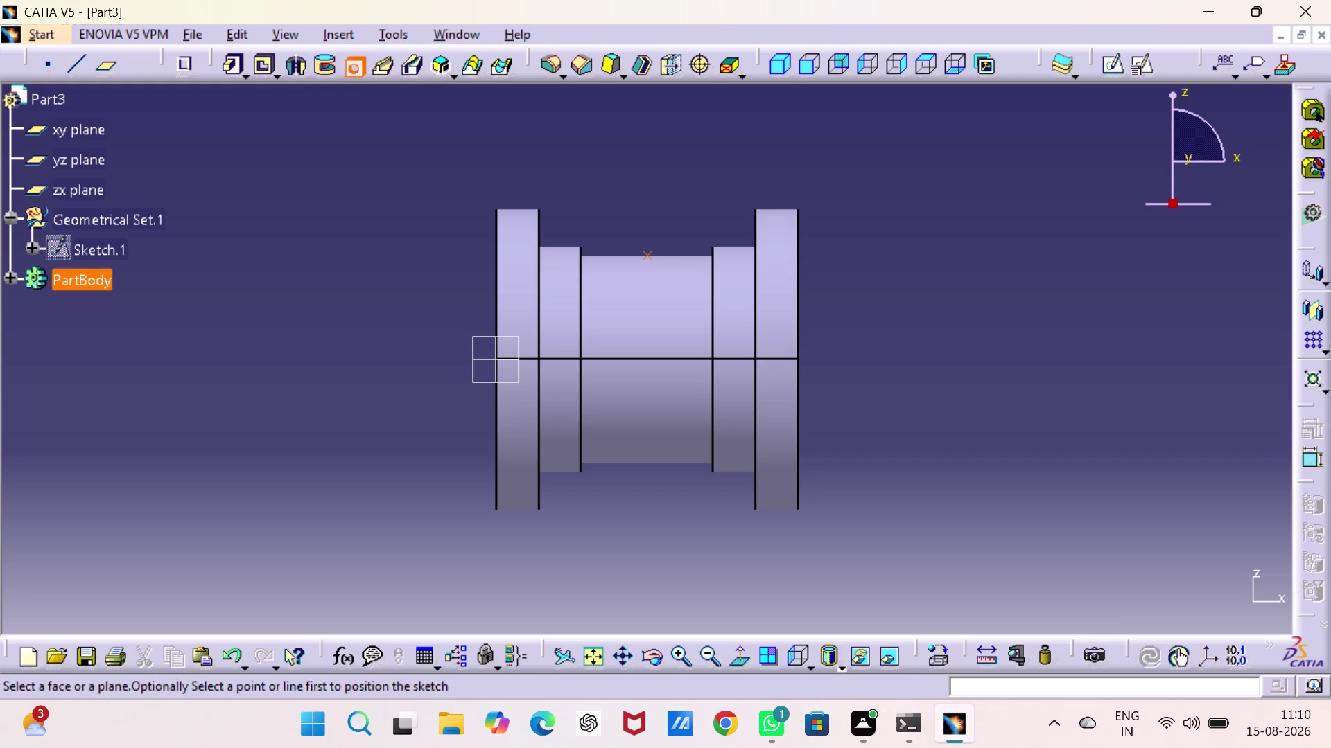
click(780, 71)
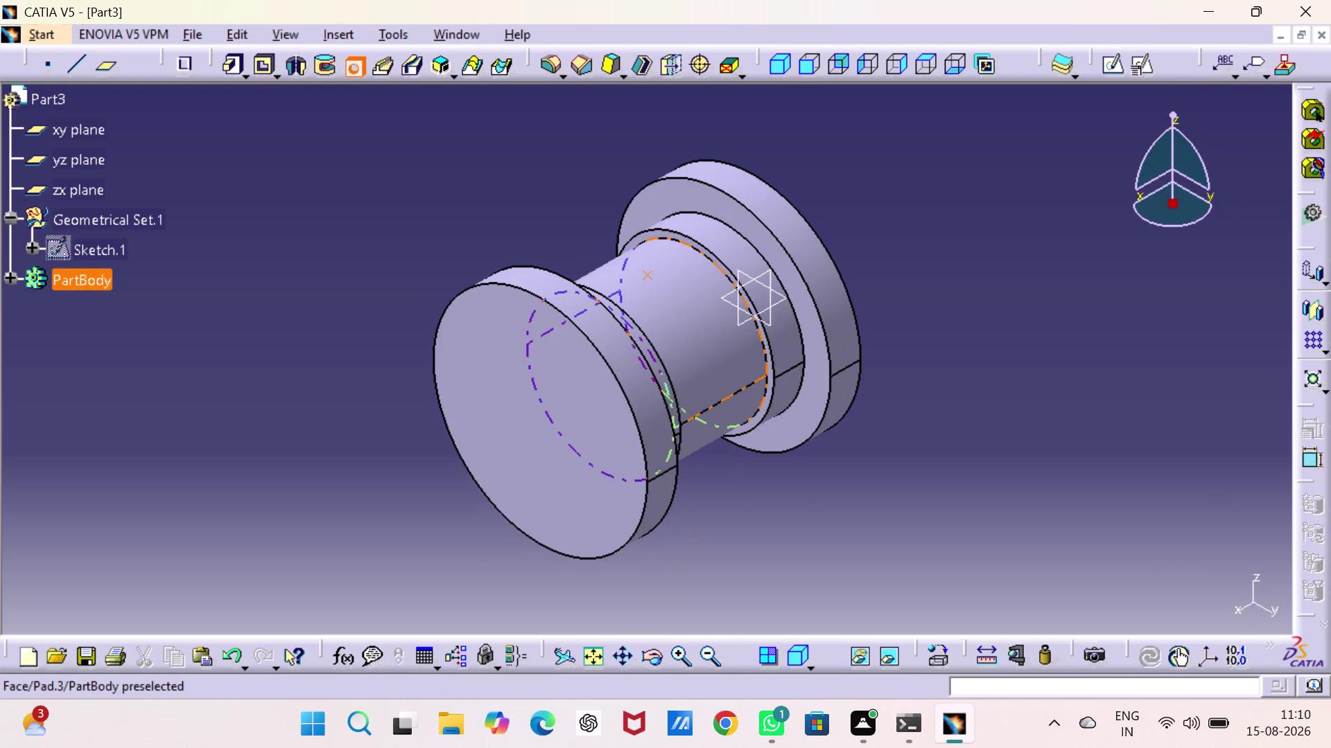
click(668, 301)
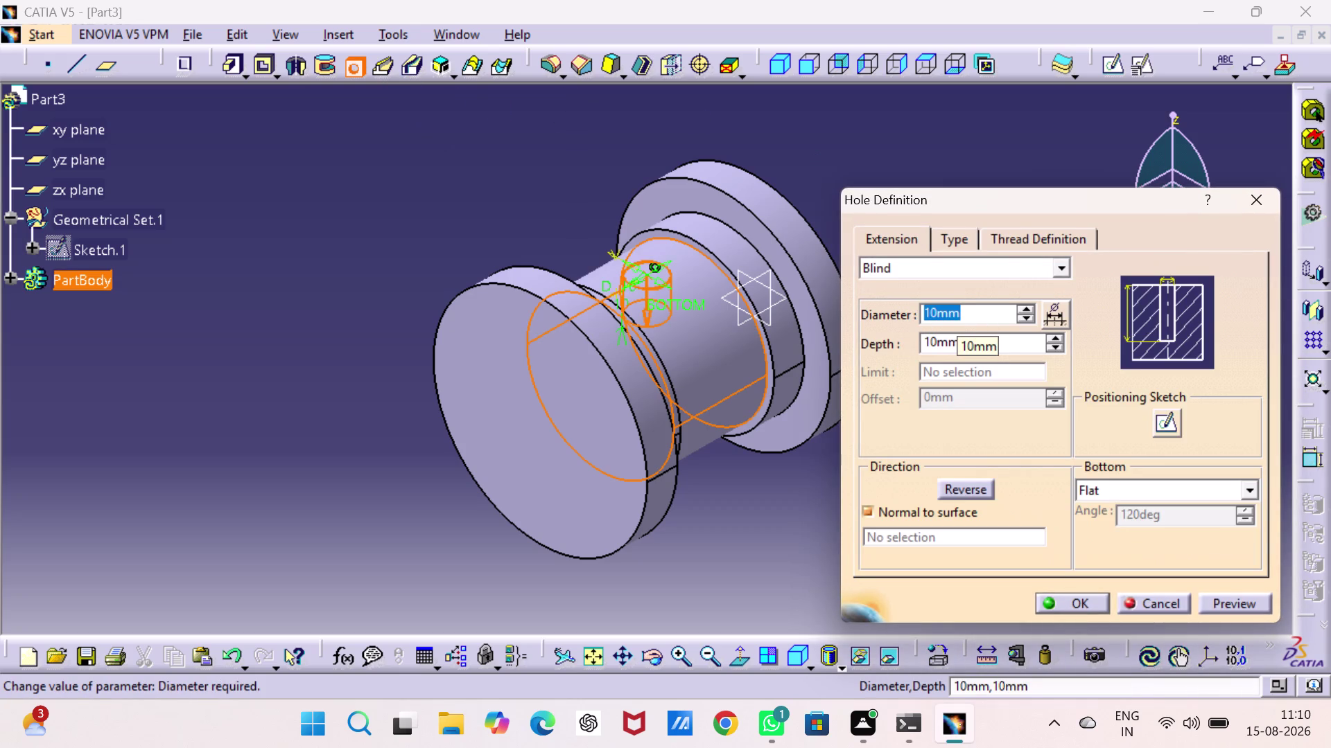
key(6)
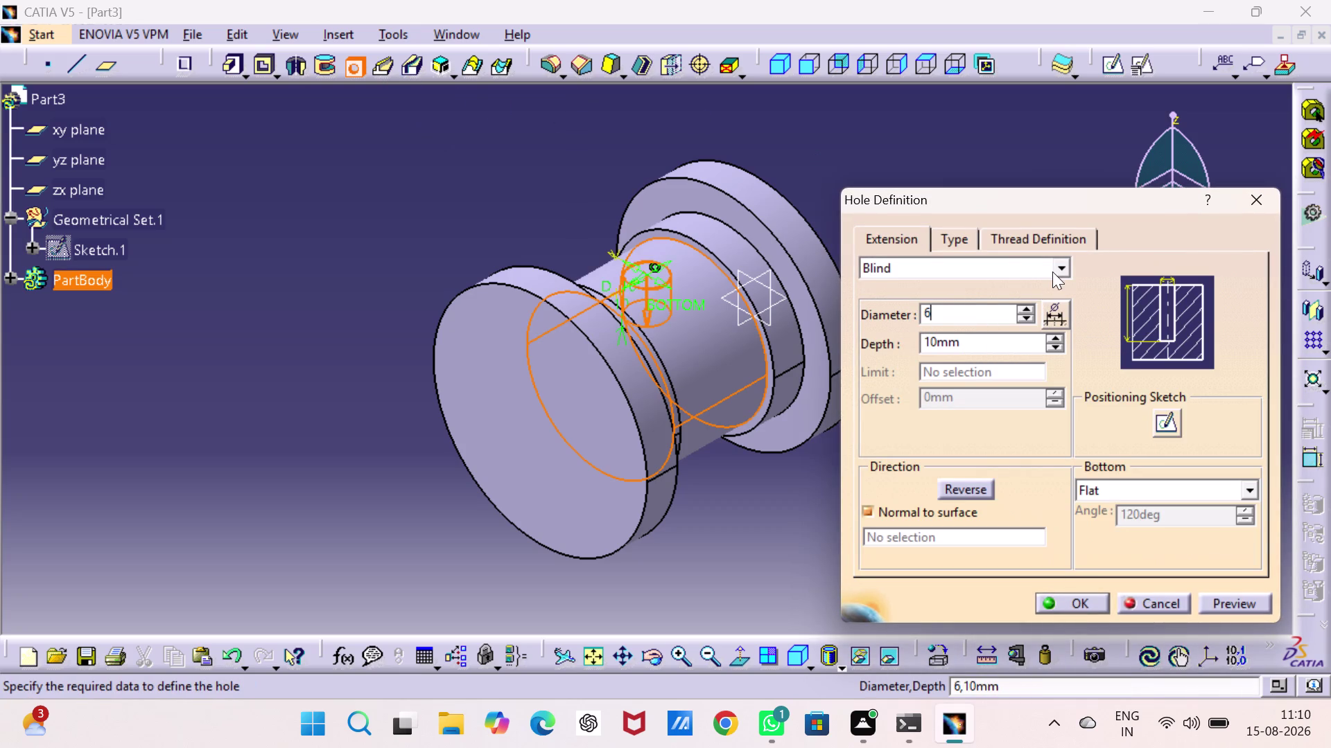
click(1066, 269)
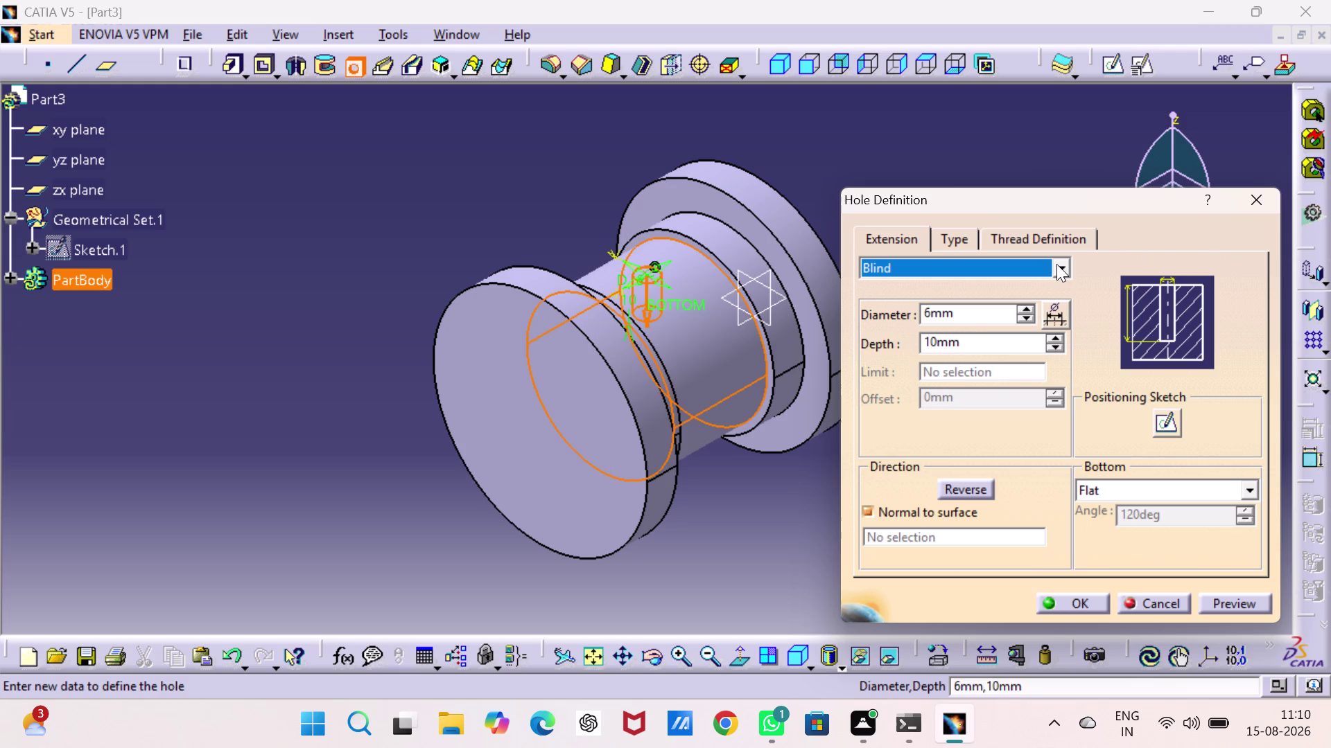
click(1063, 267)
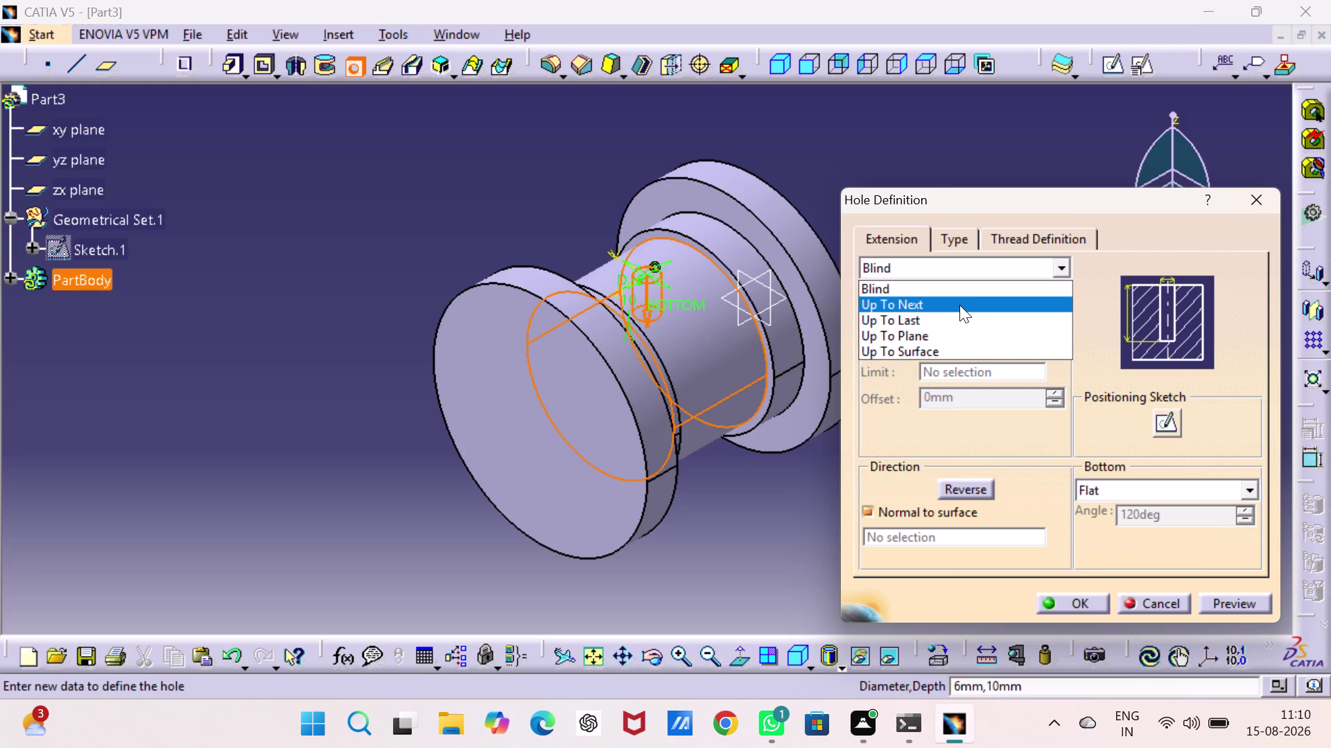
click(953, 317)
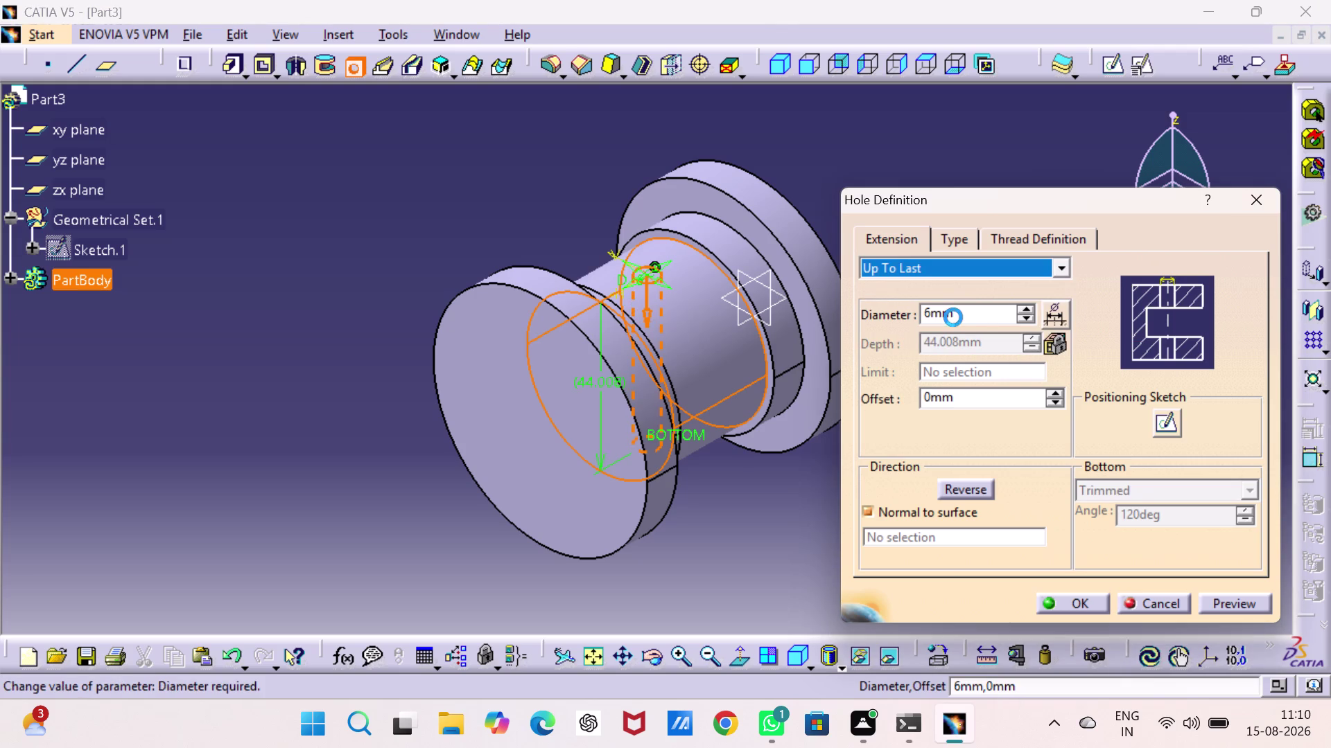
click(1083, 605)
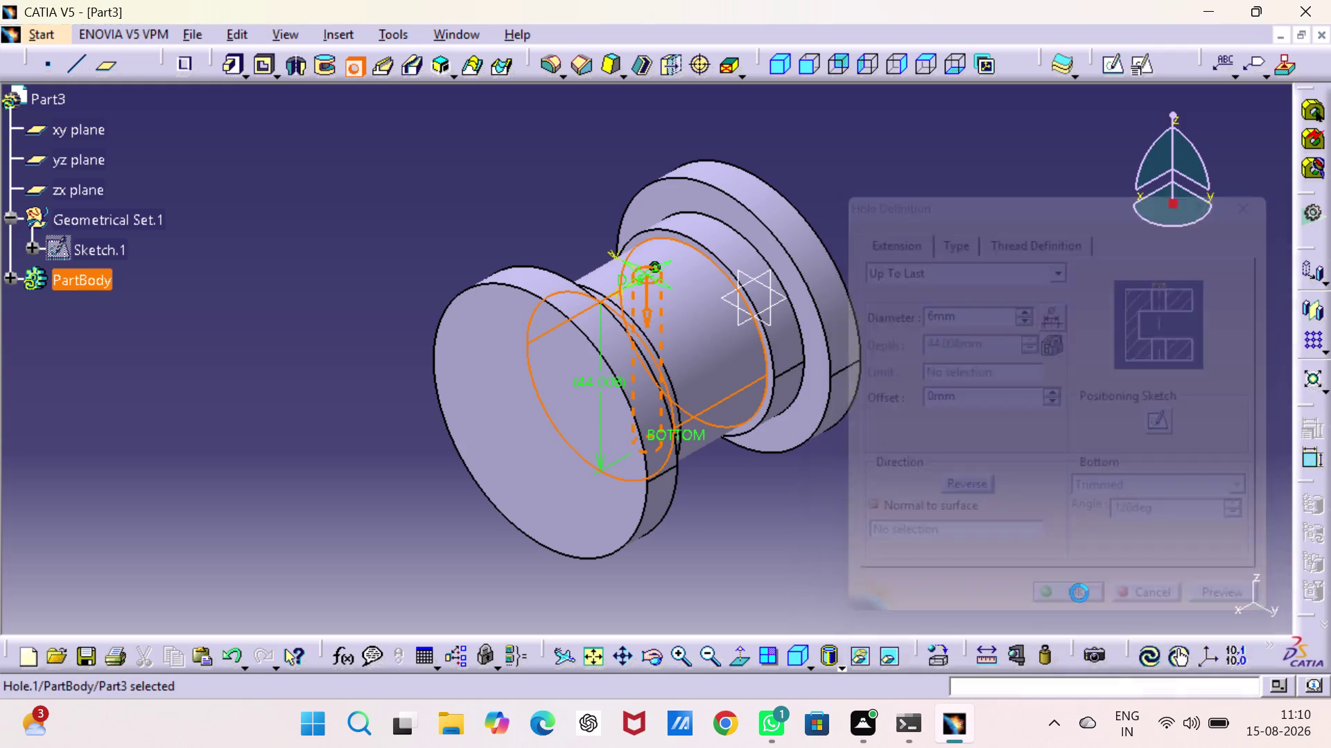
click(1069, 475)
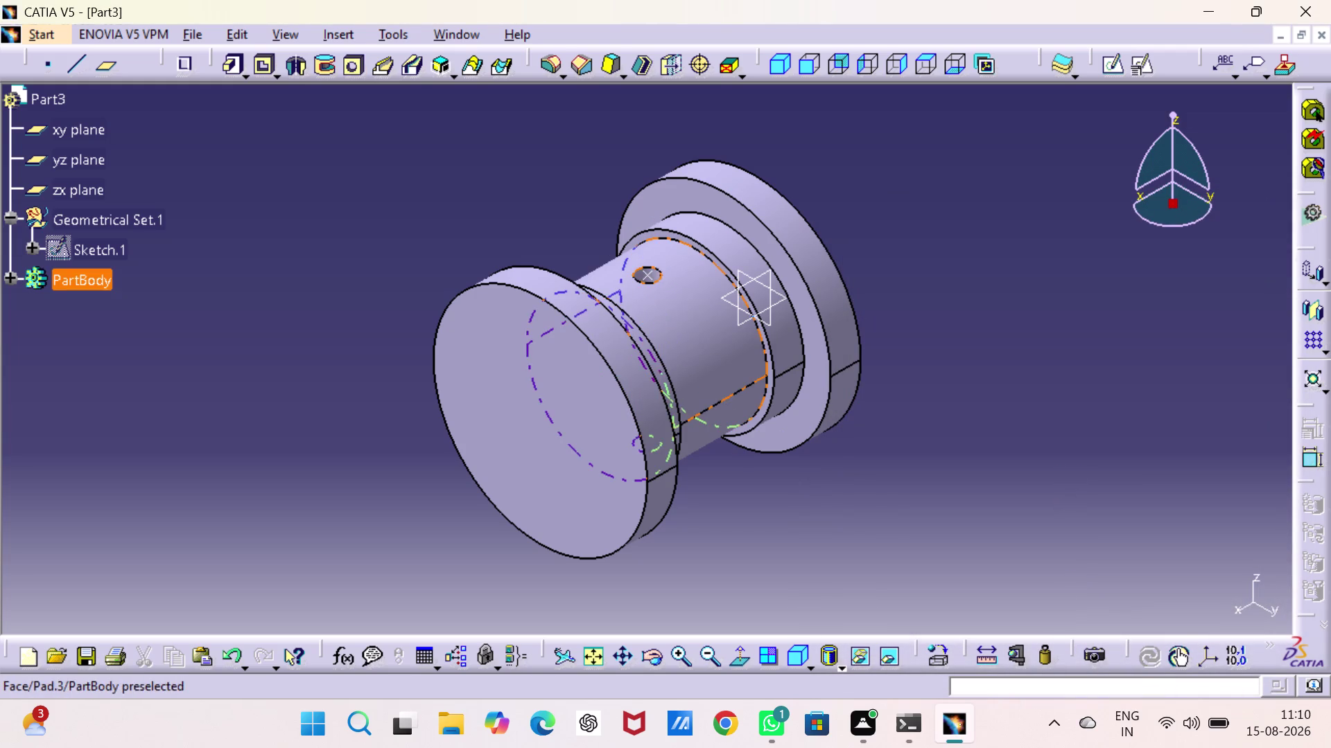
Close the stray context menu, then begin a plane using the xy plane as reference.
right_click(644, 272)
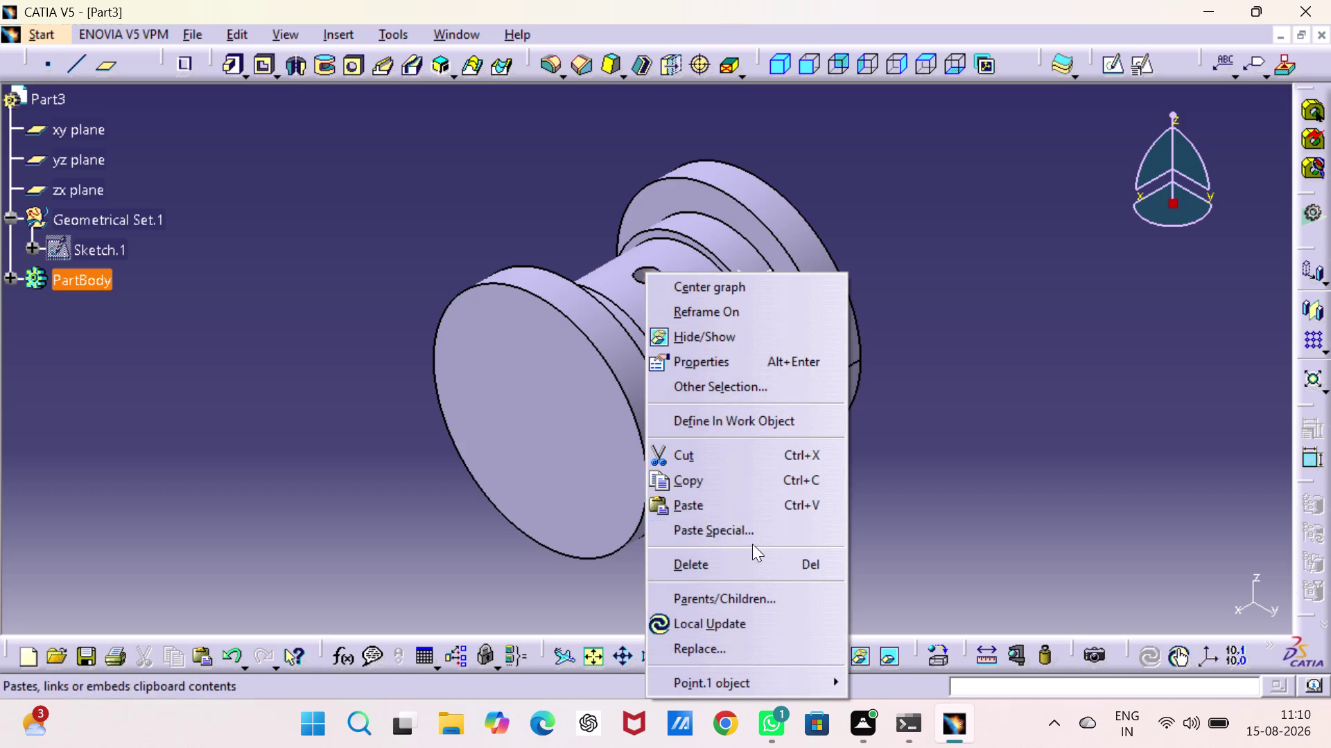
click(754, 343)
click(977, 351)
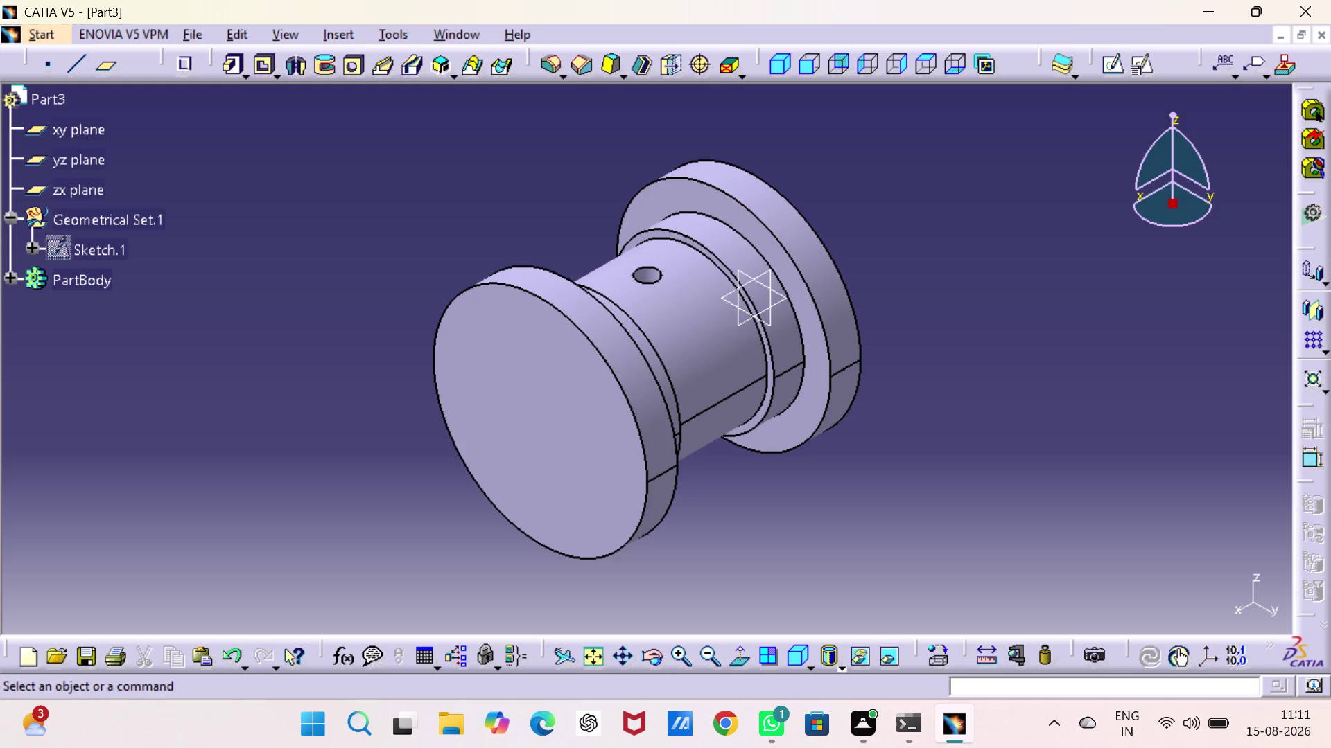
click(93, 133)
click(112, 72)
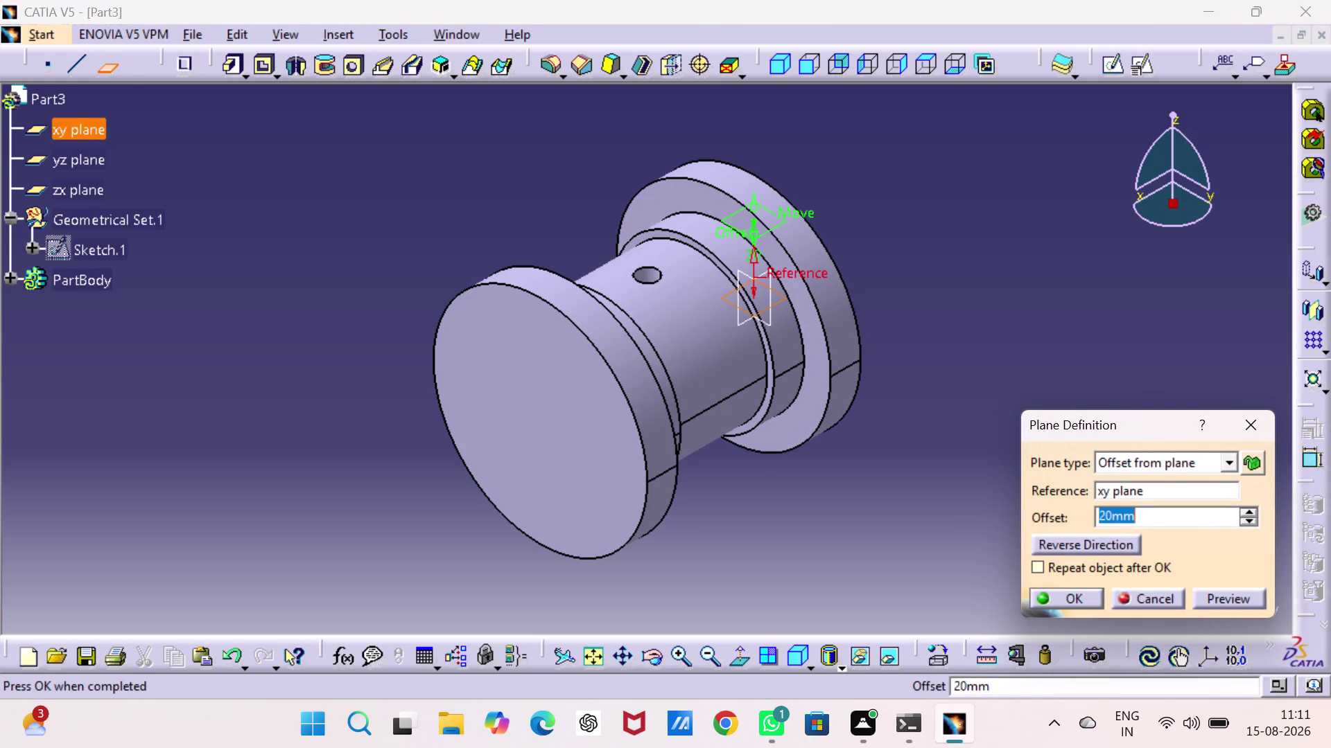
Create the 22 mm offset plane above the part and select it for a sketch.
text(22)
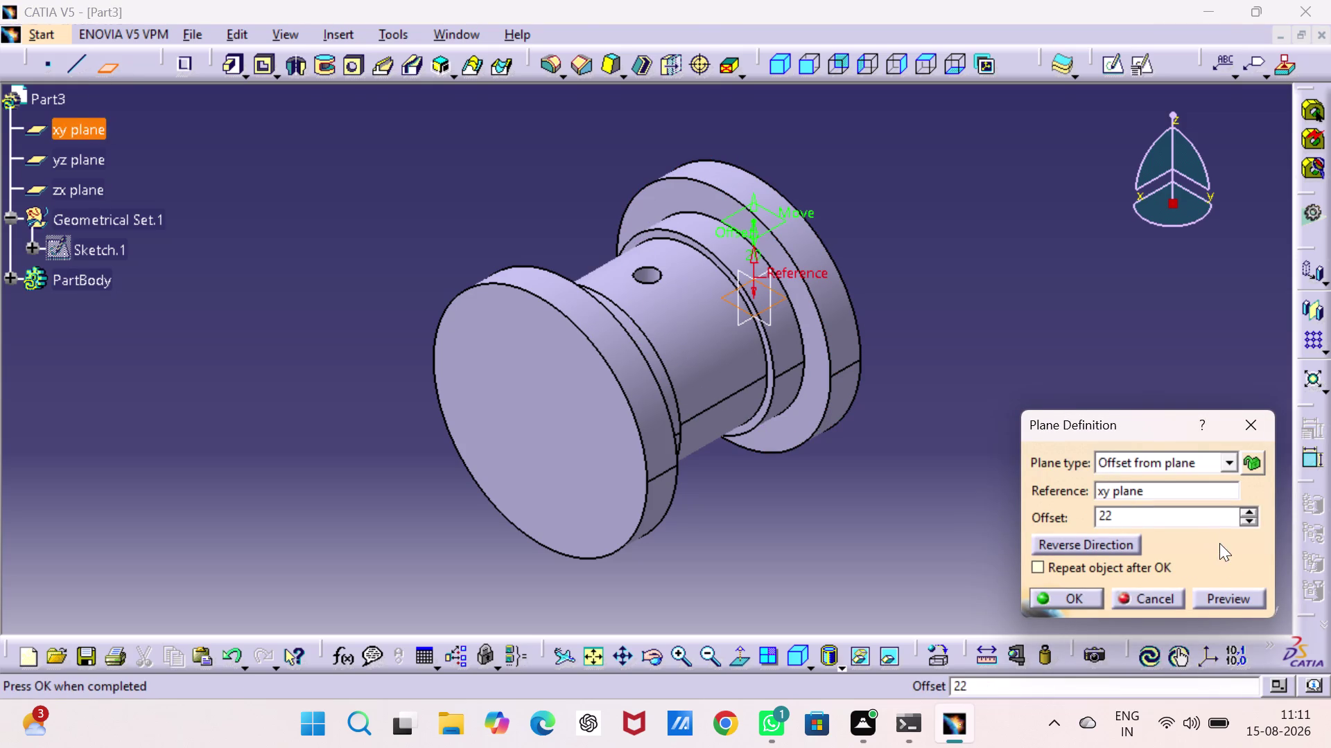
click(1226, 598)
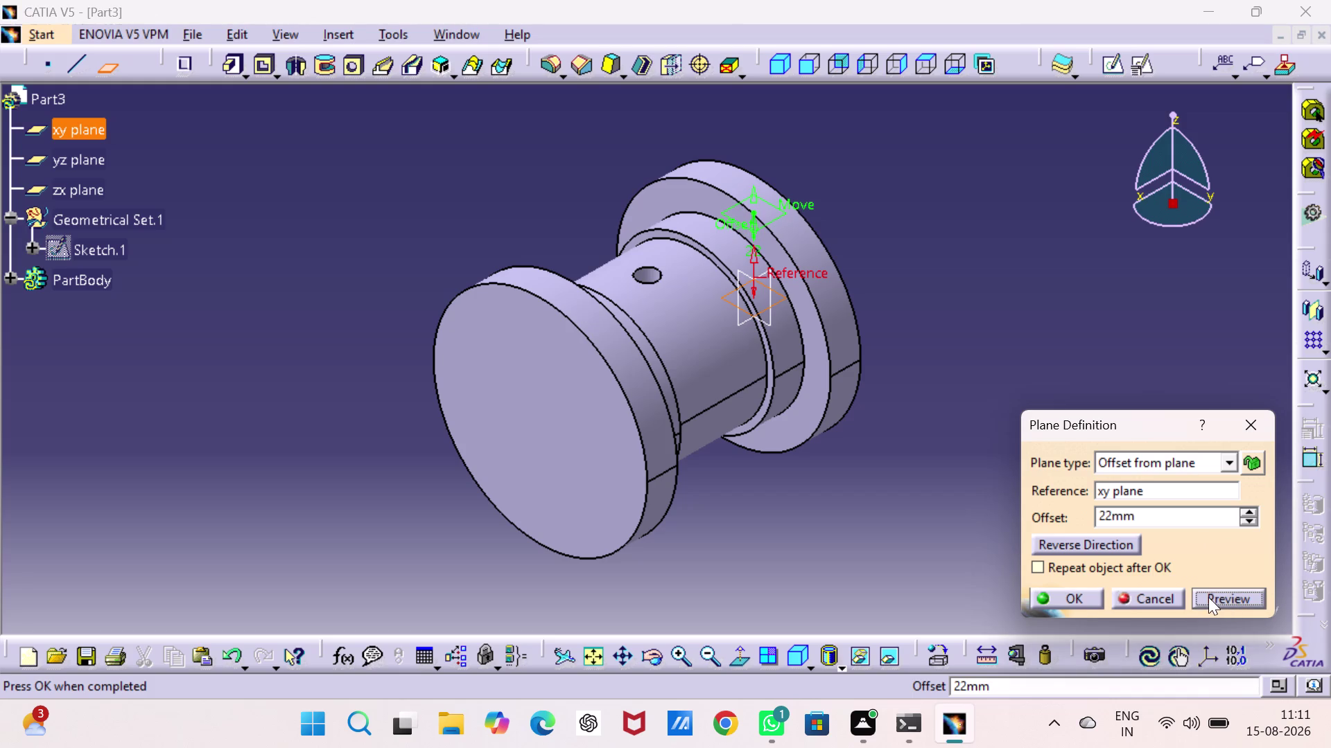
click(1084, 596)
click(1064, 411)
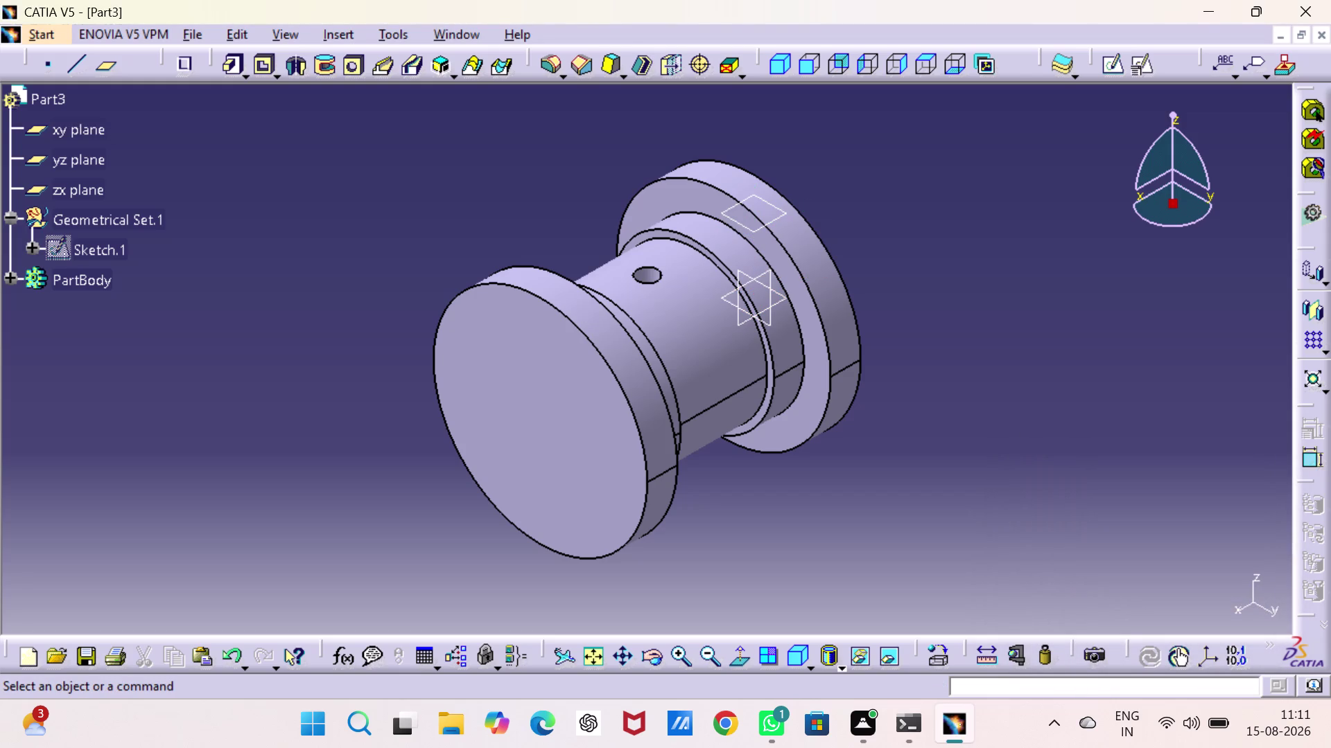
click(739, 223)
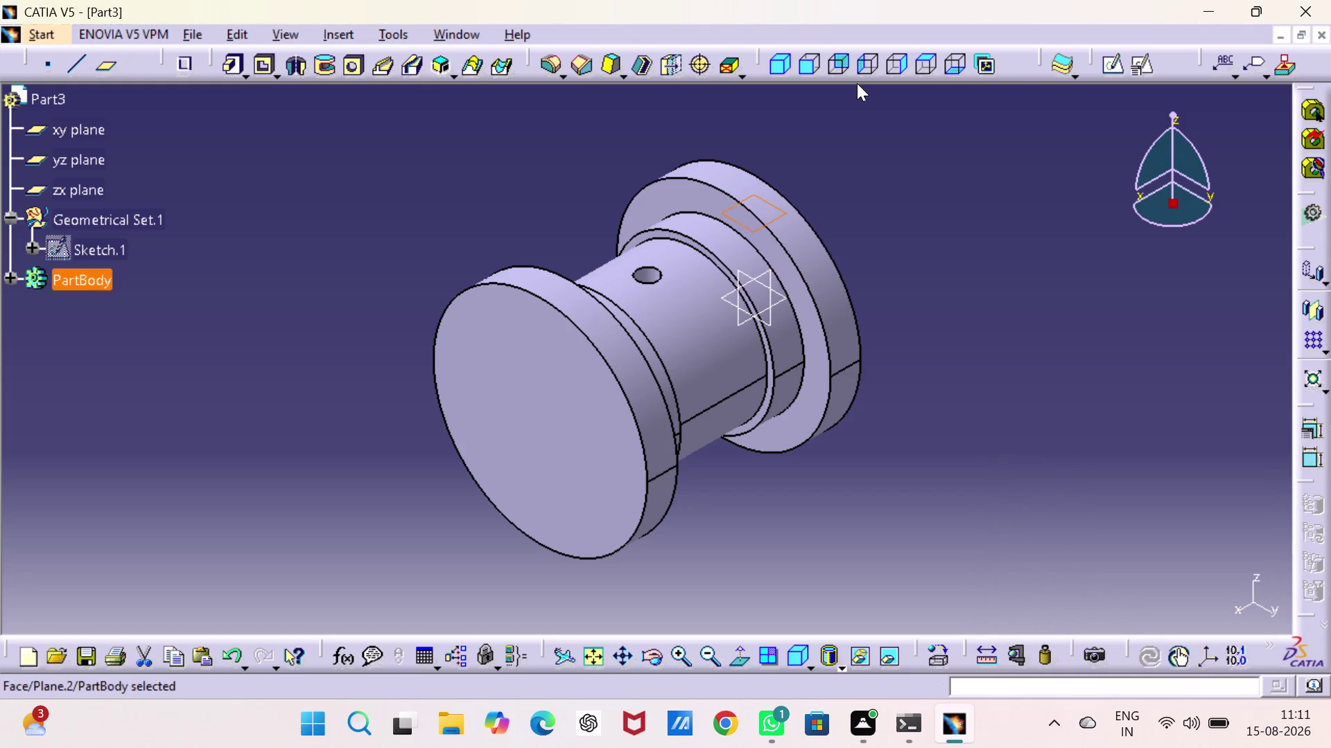
click(1114, 58)
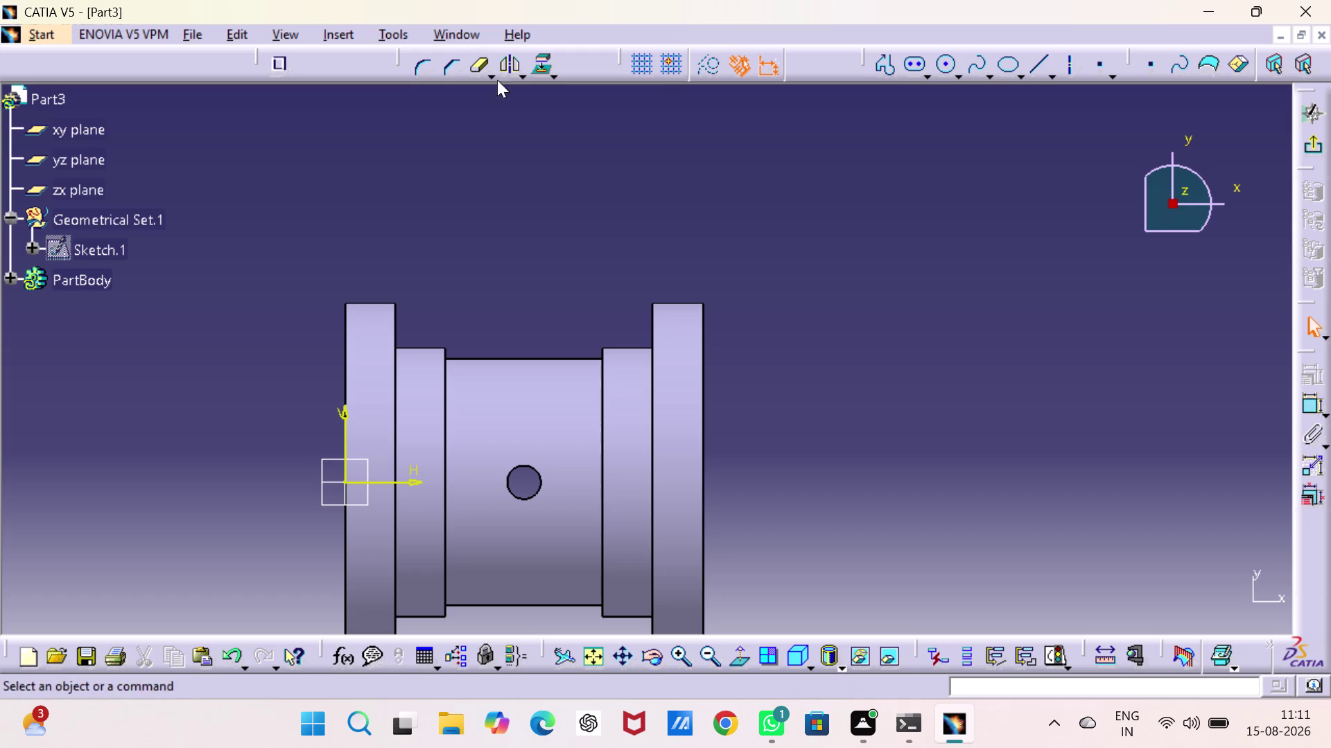
Draw a circle centred on the hole and constrain its diameter to 8 mm.
click(939, 68)
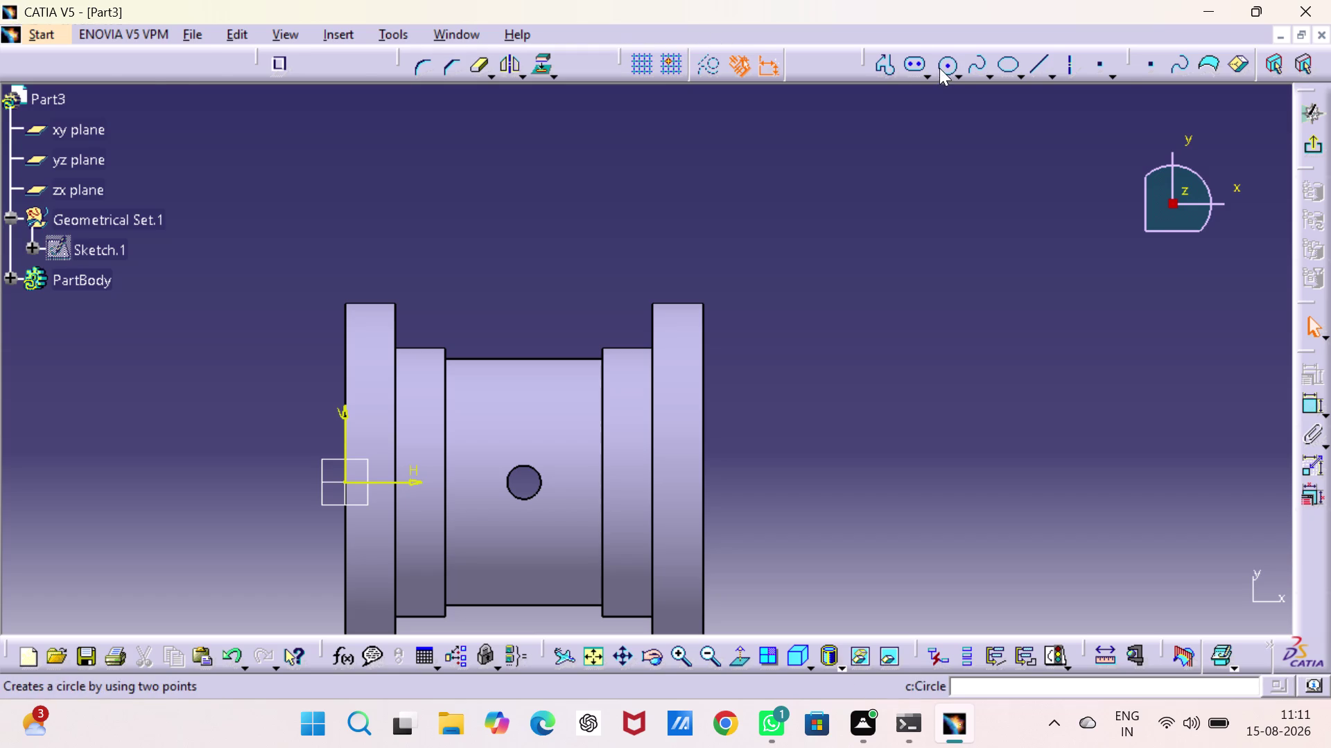
click(526, 481)
click(548, 532)
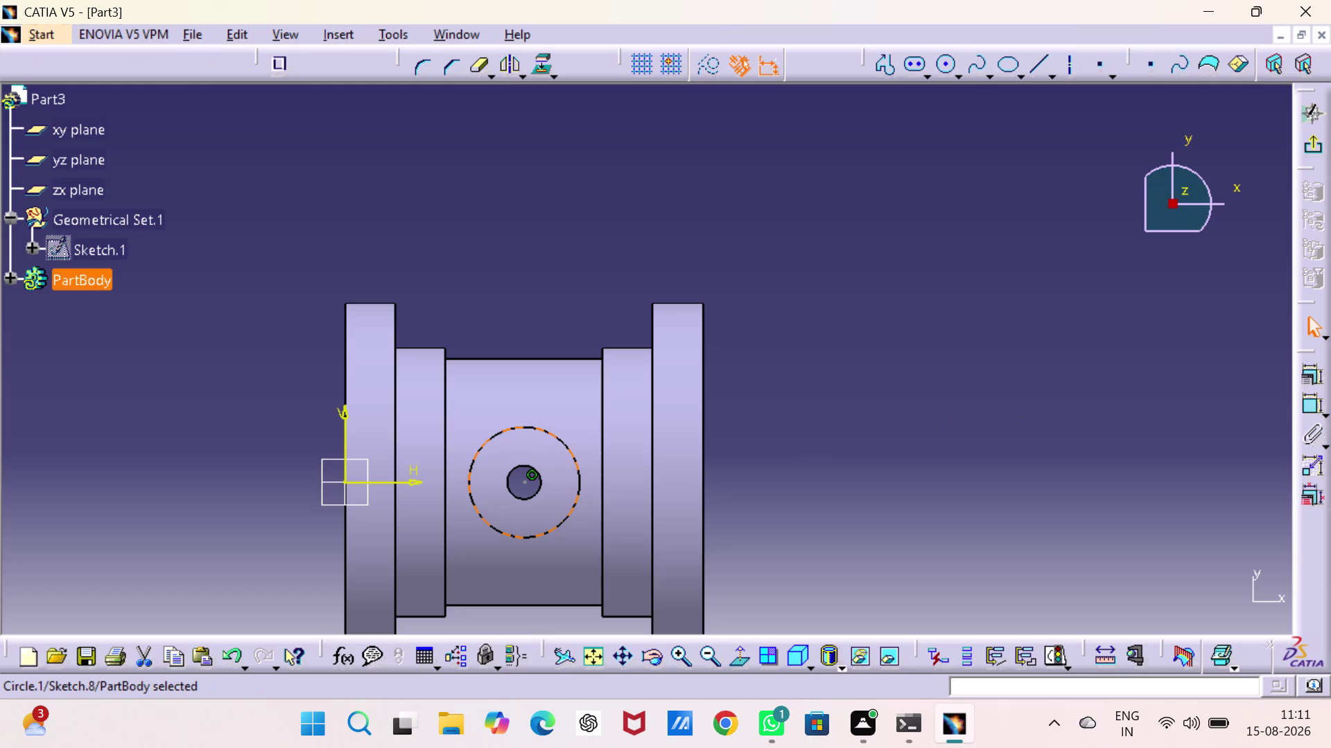
right_drag(961, 409, 955, 299)
drag(1307, 404, 1299, 400)
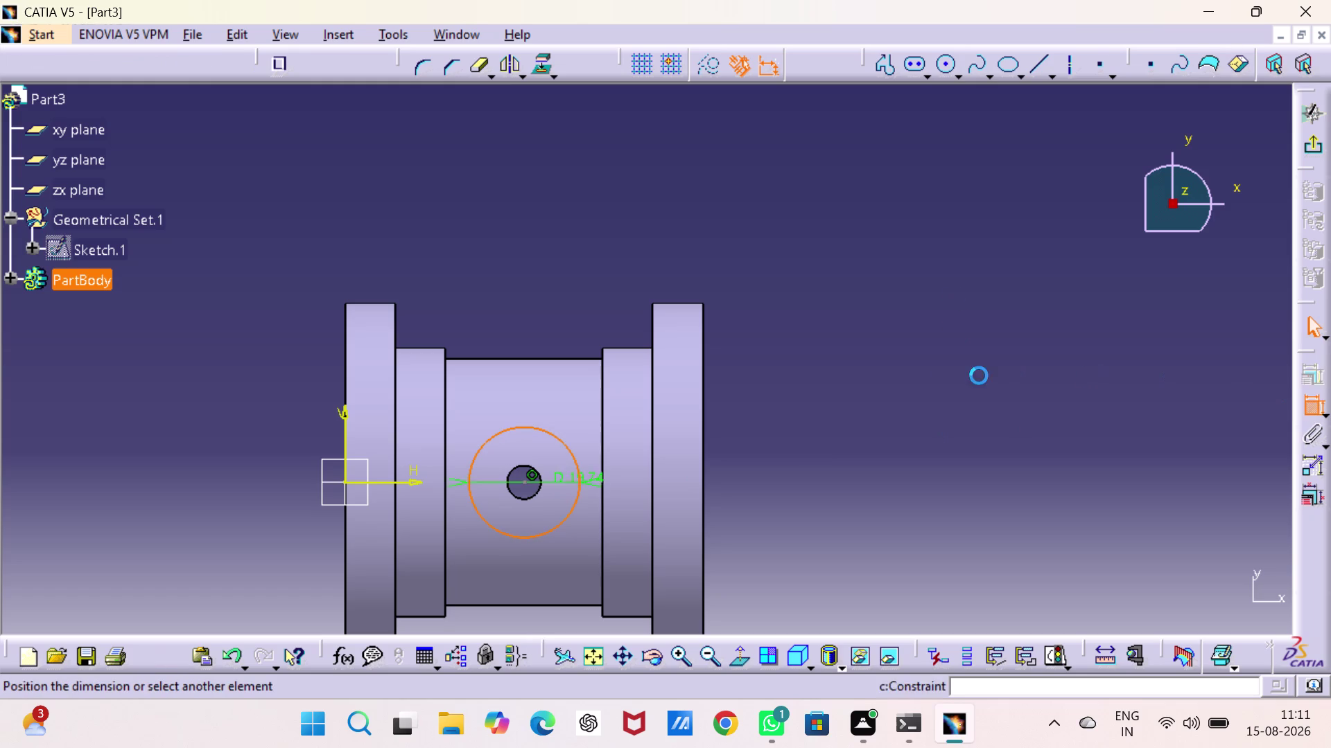
click(933, 354)
double_click(943, 351)
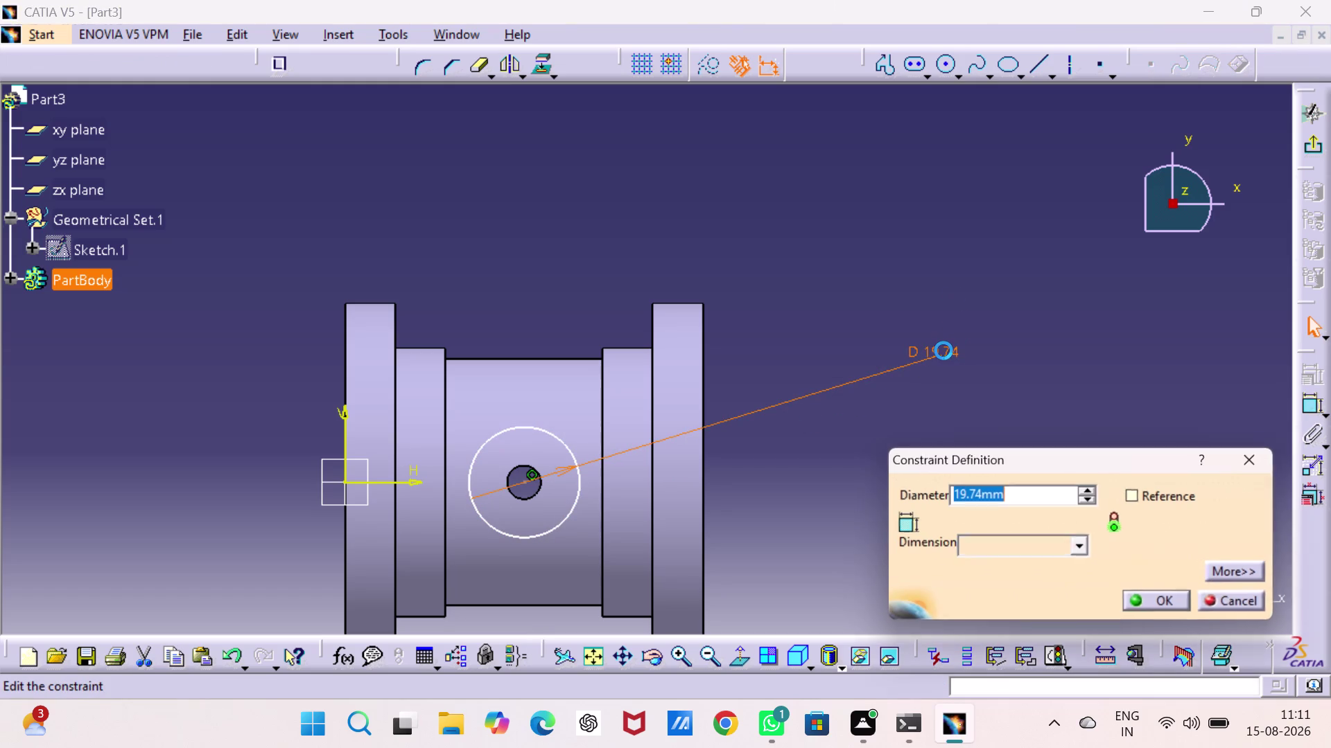
key(8)
key(Return)
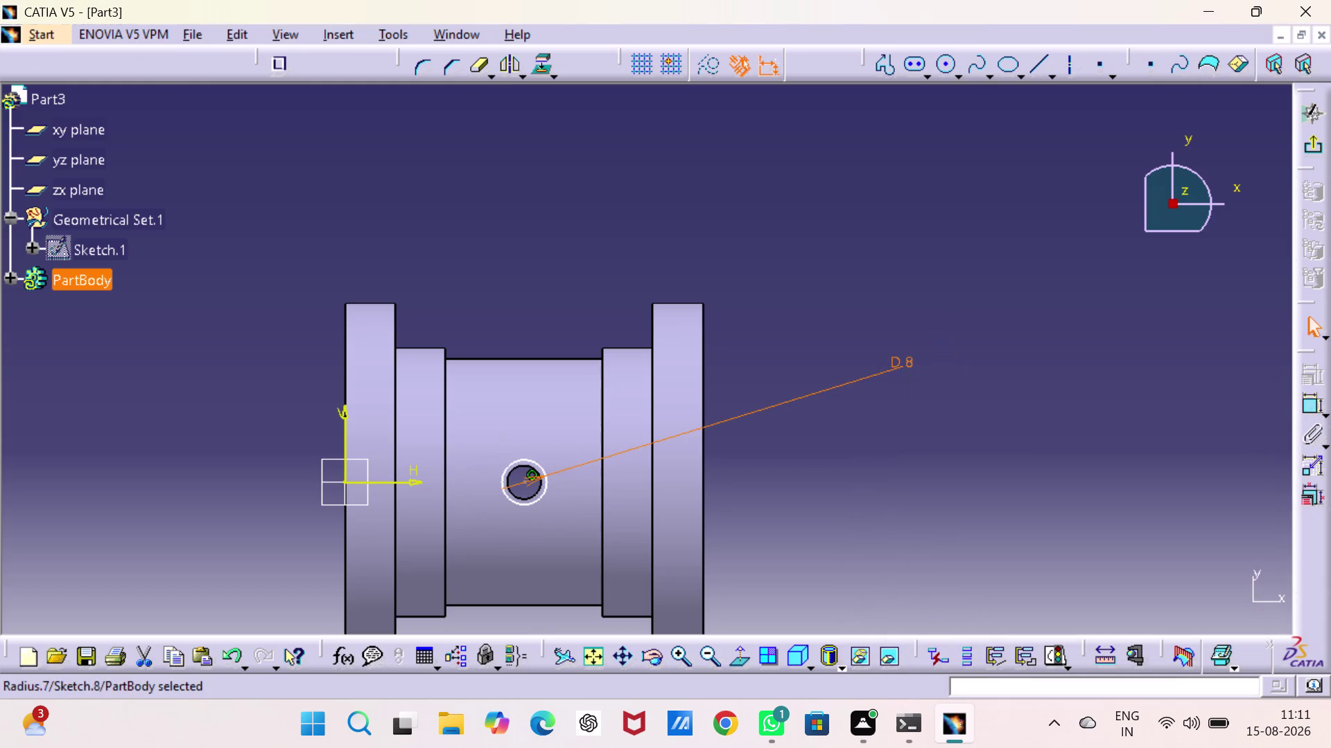
Constrain the circle 32 mm from the vertical axis and exit the sketch.
click(1307, 404)
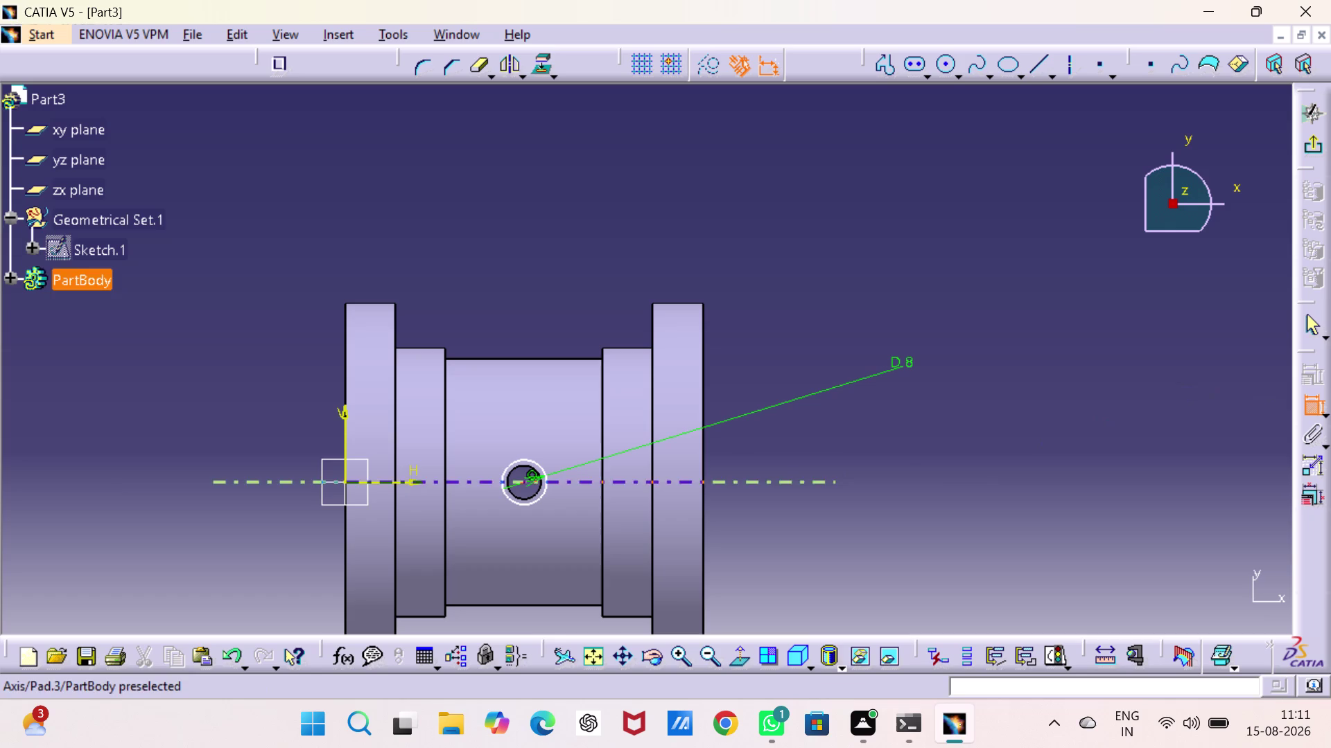
click(341, 483)
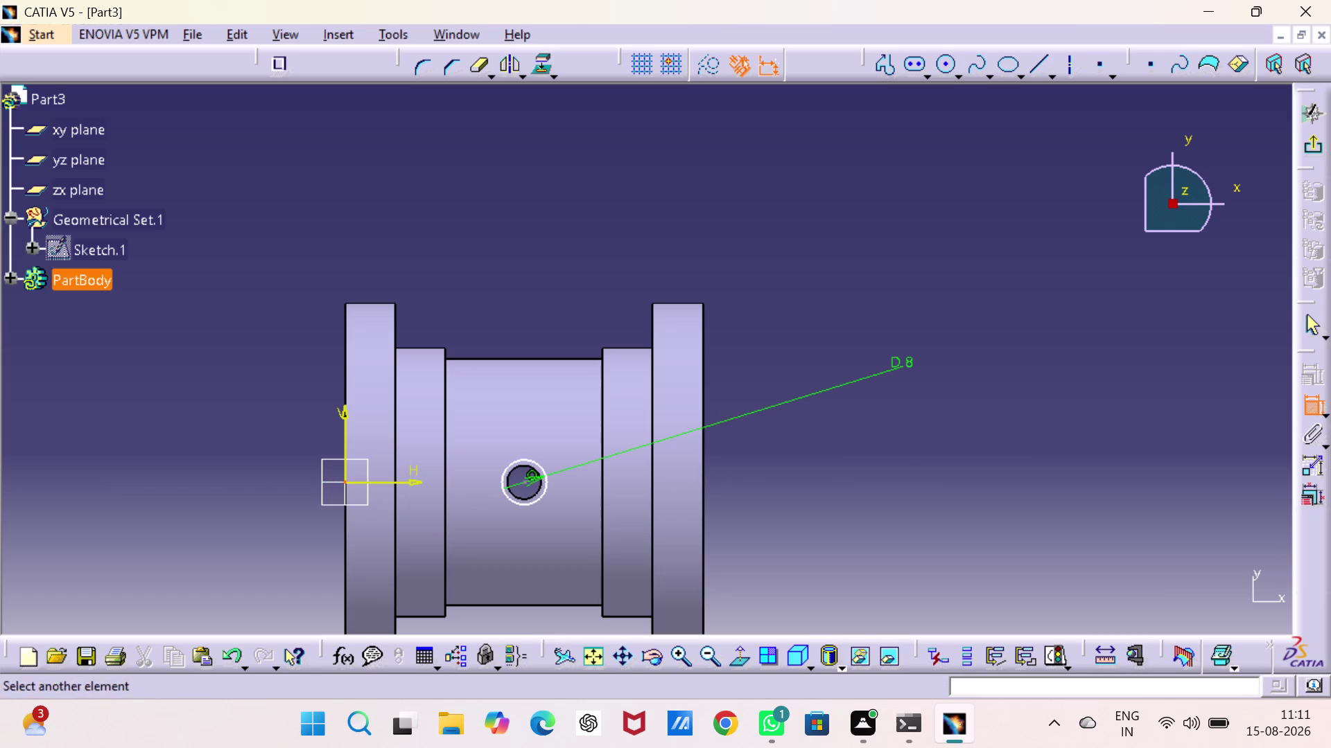
click(526, 479)
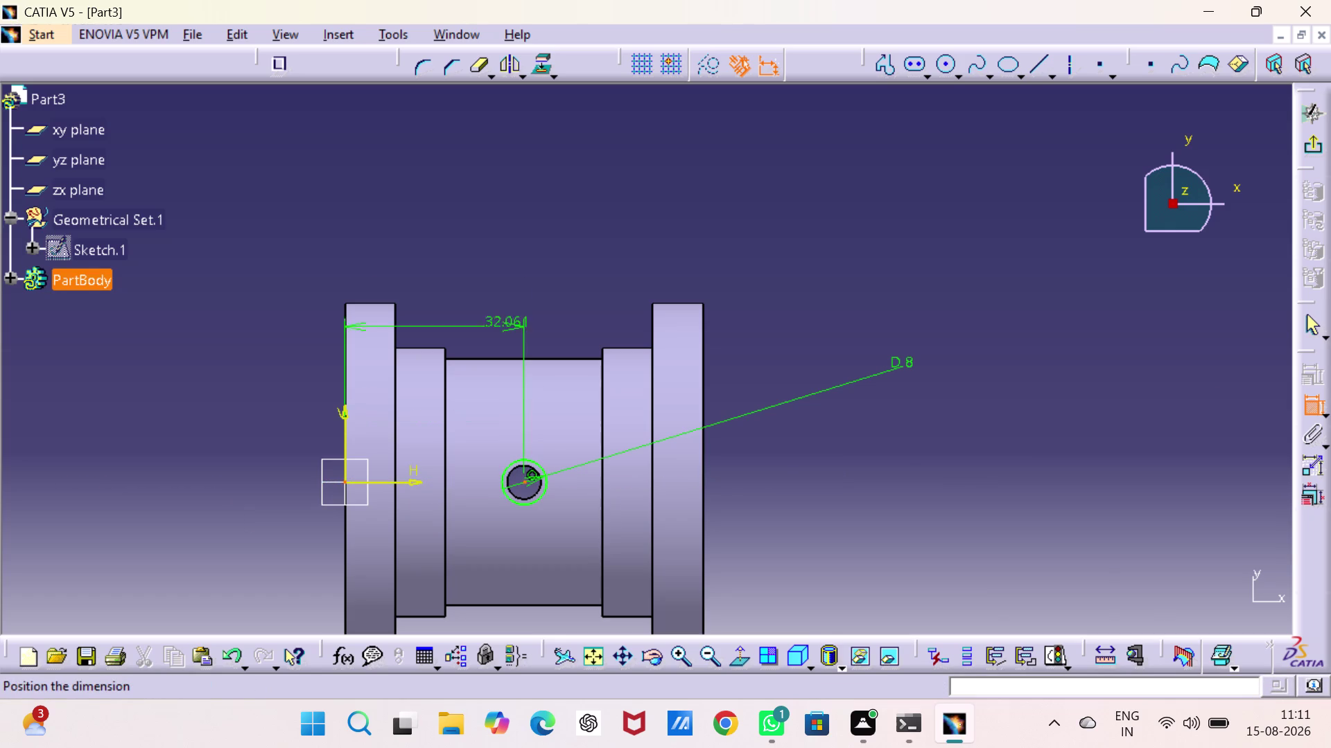
click(437, 275)
double_click(437, 272)
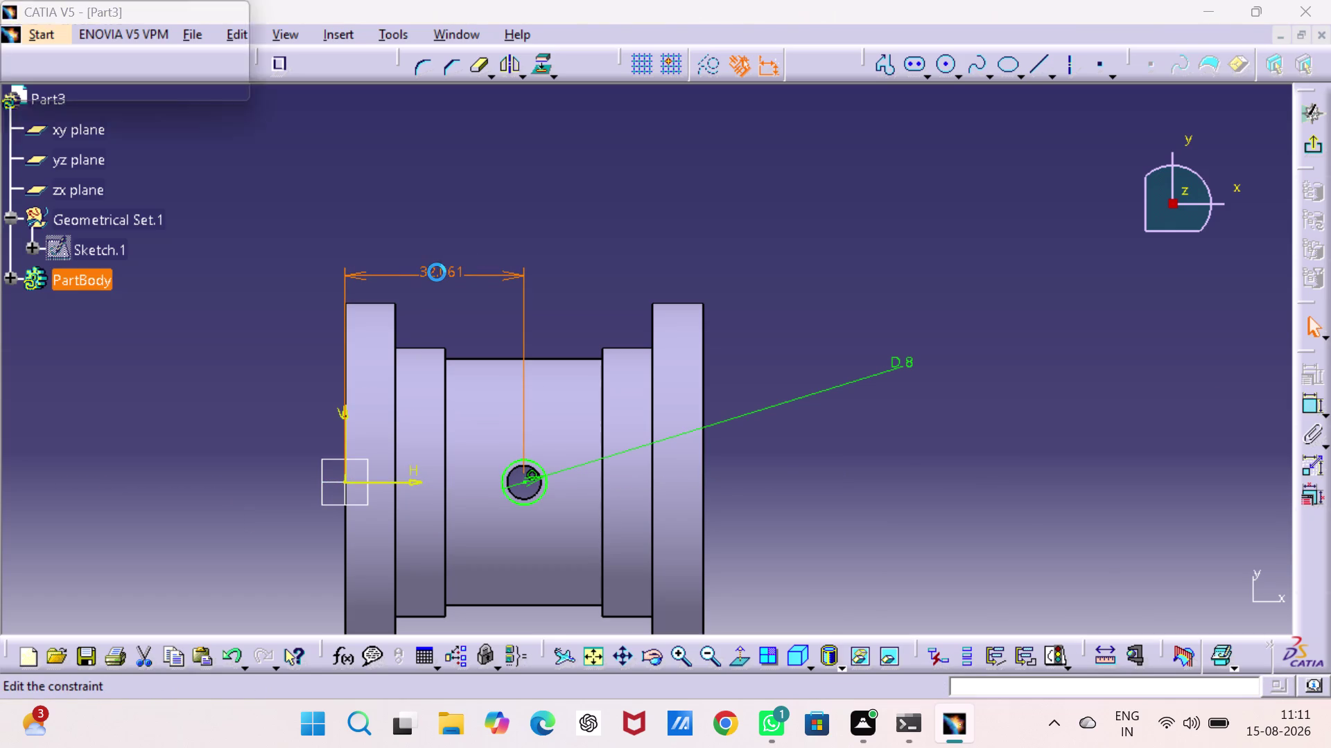
key(3)
key(2)
key(Return)
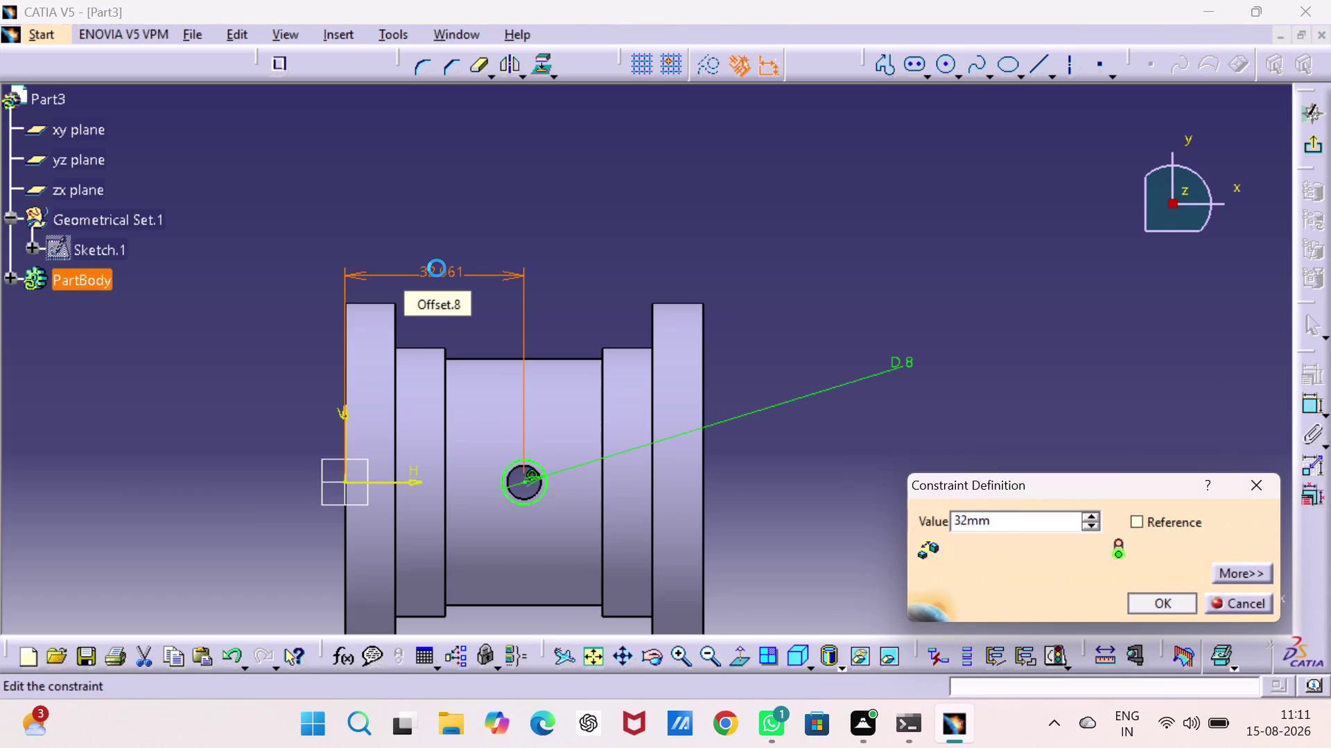
click(1309, 406)
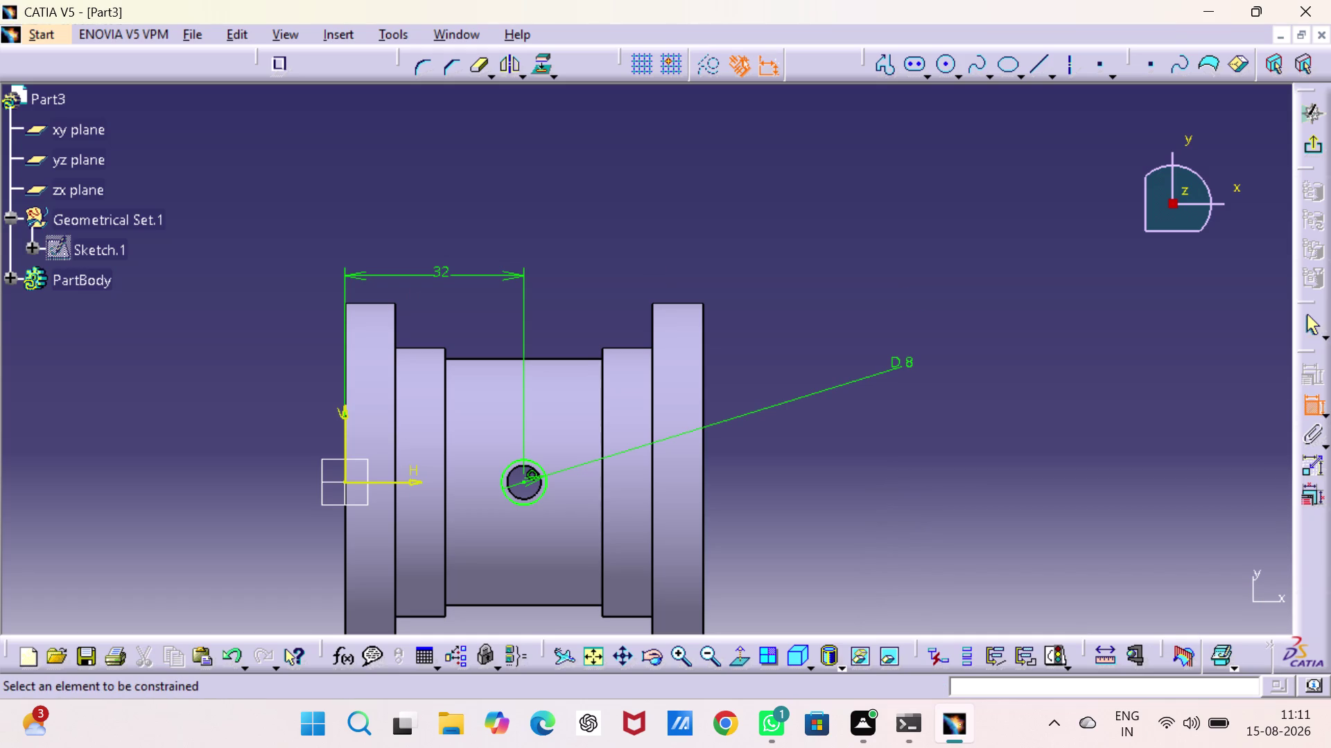
click(1302, 154)
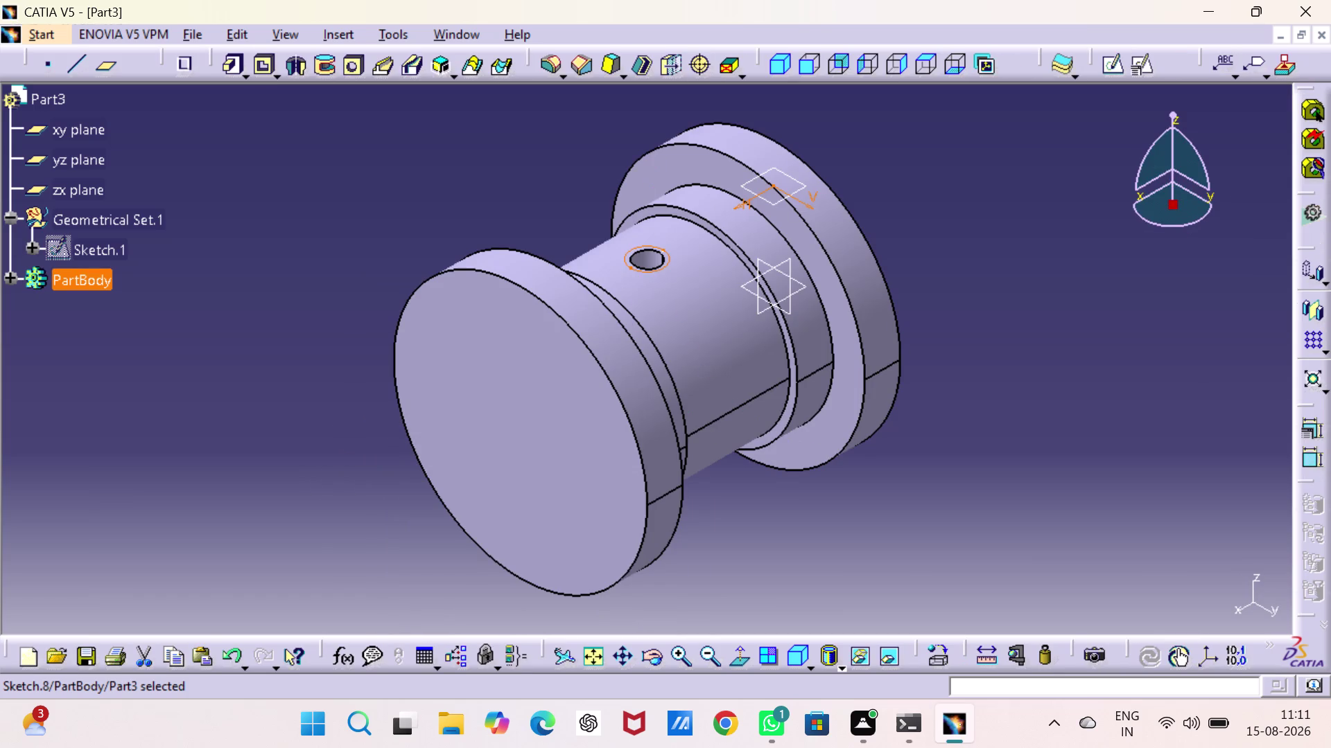
Pad Sketch.8 into a 16 mm pin and clear the selection.
click(224, 62)
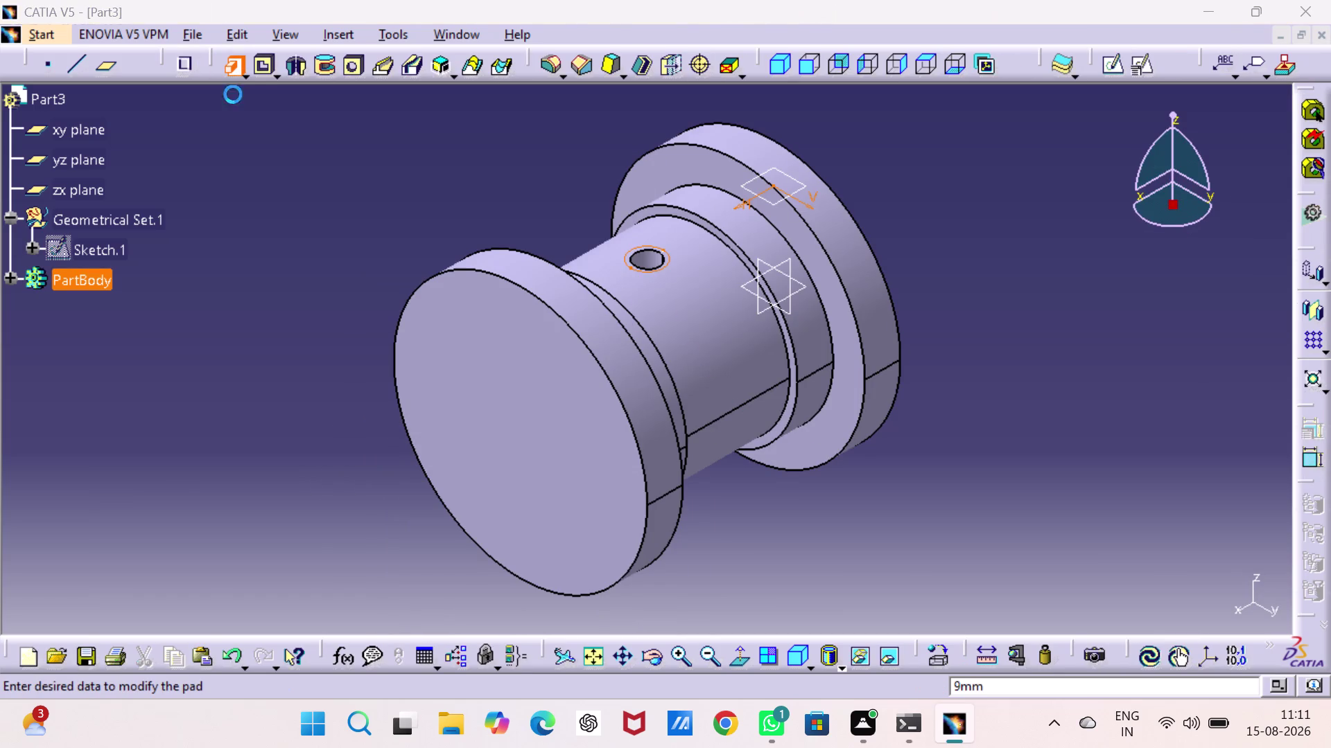
text(1)
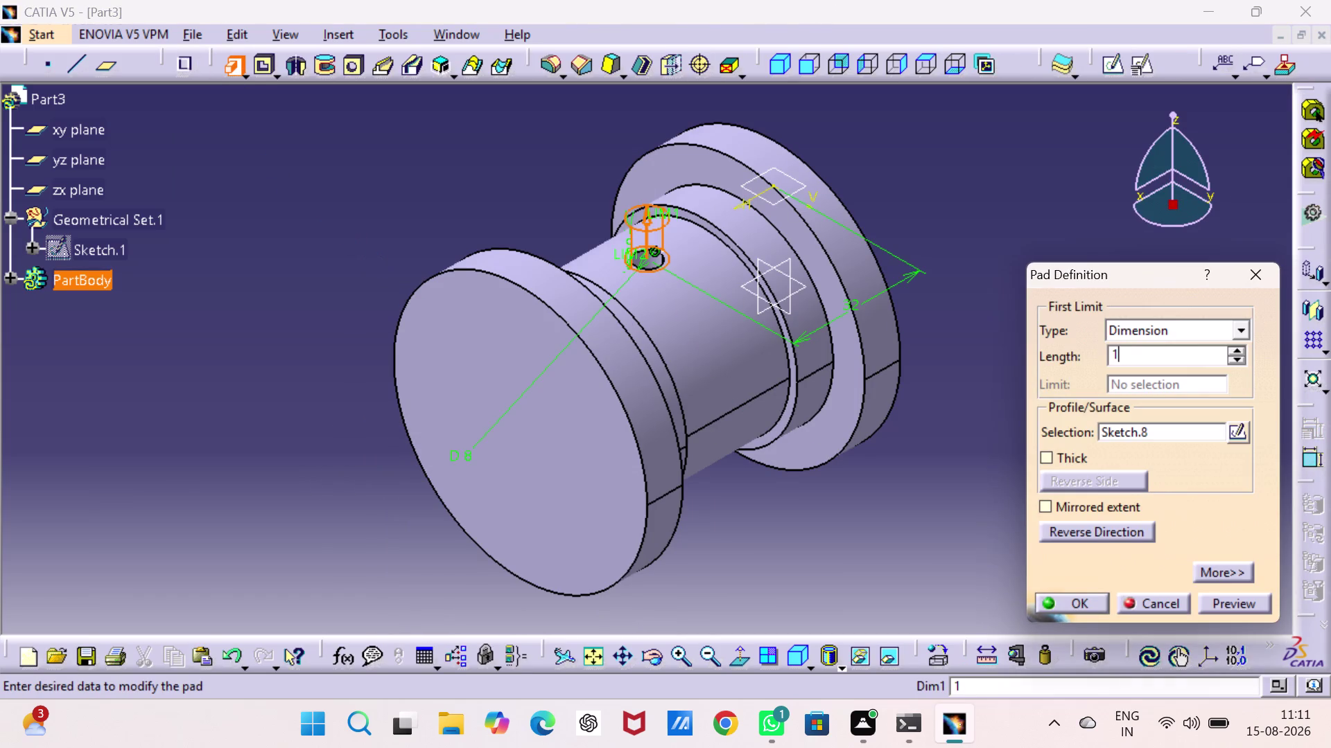
text(6)
click(1239, 608)
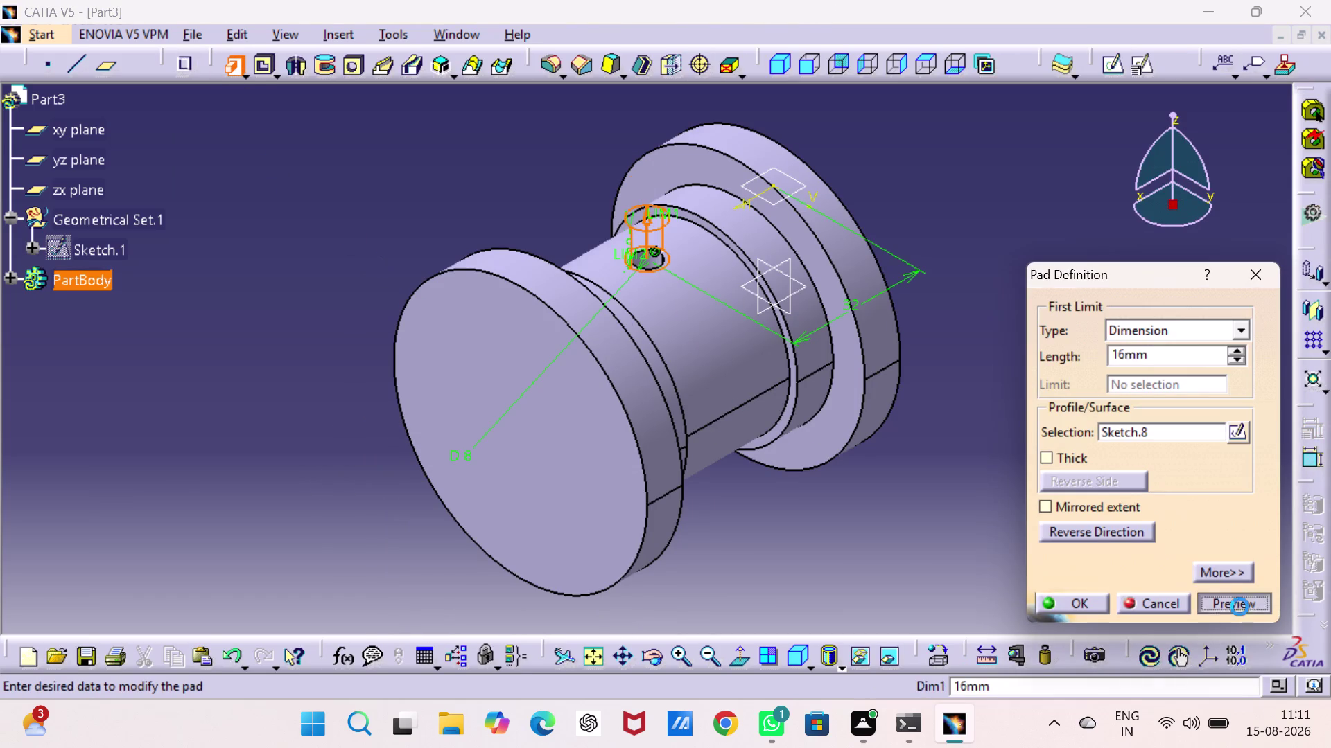
click(1070, 607)
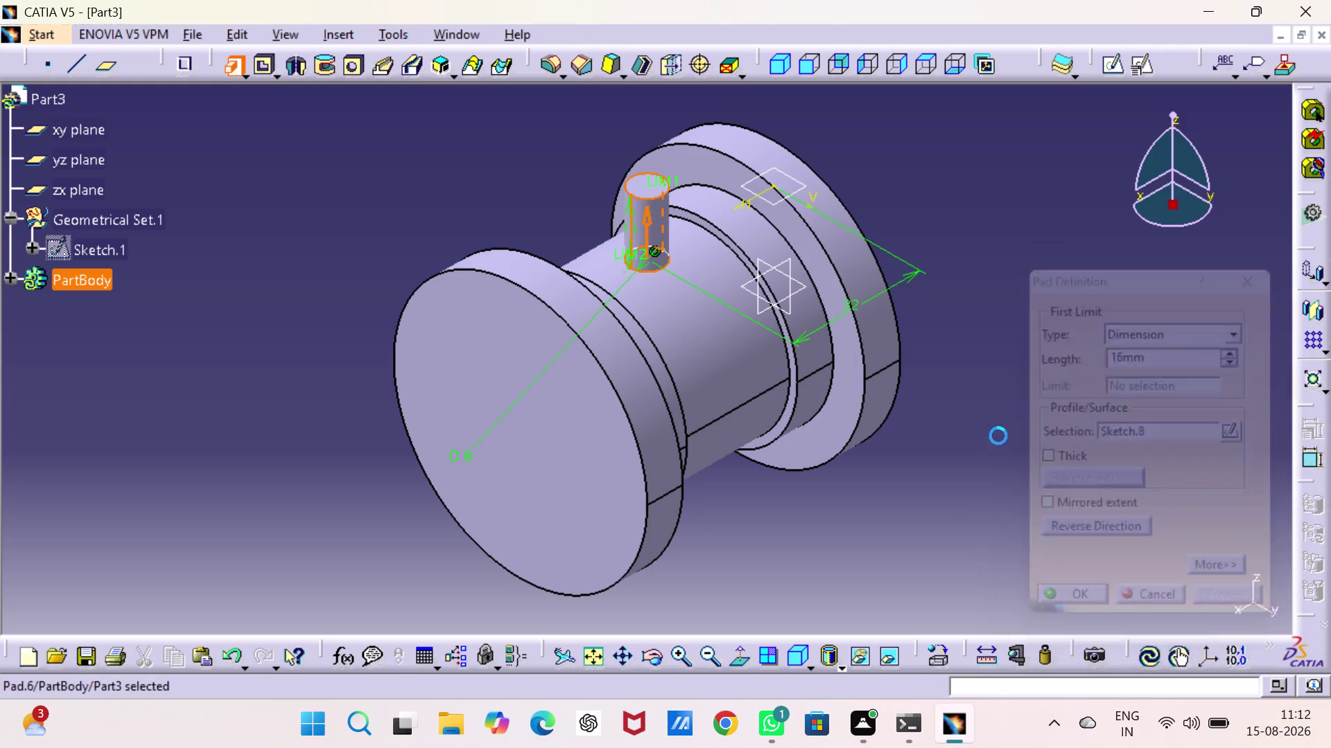
click(1009, 413)
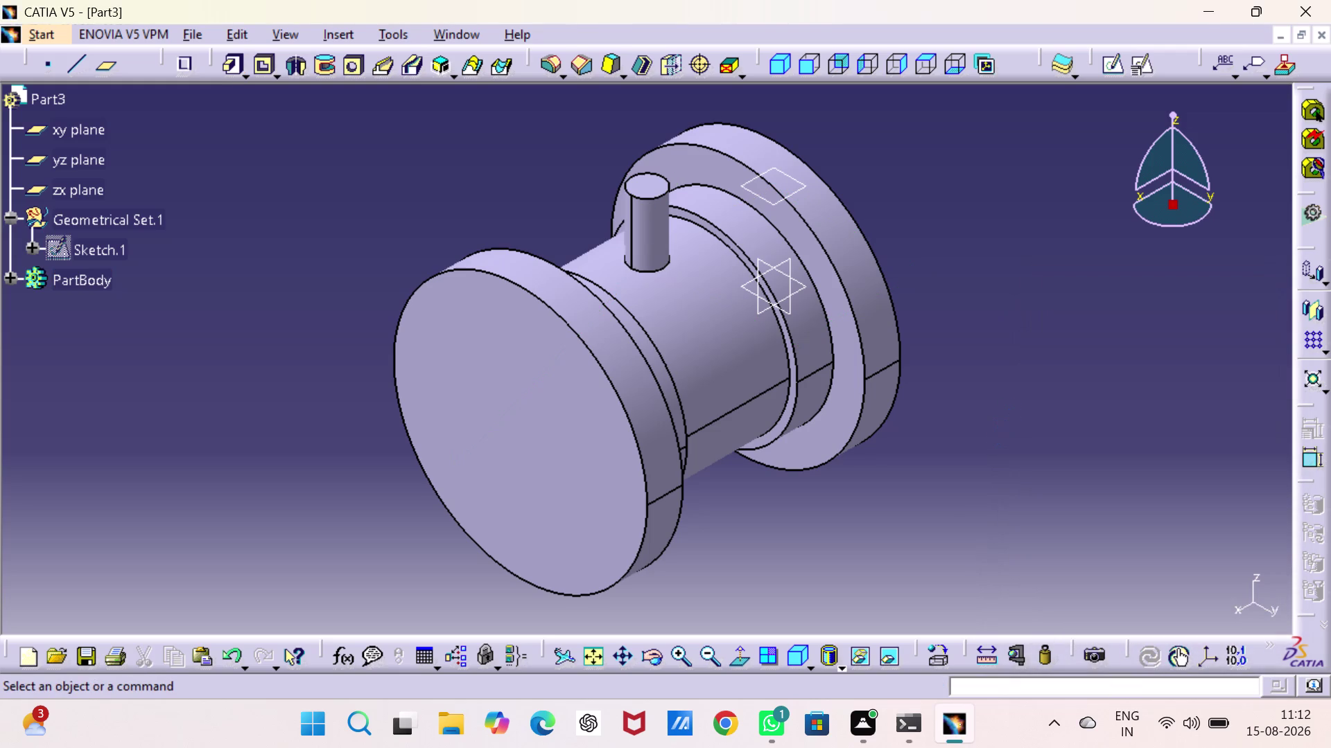
right_click(789, 195)
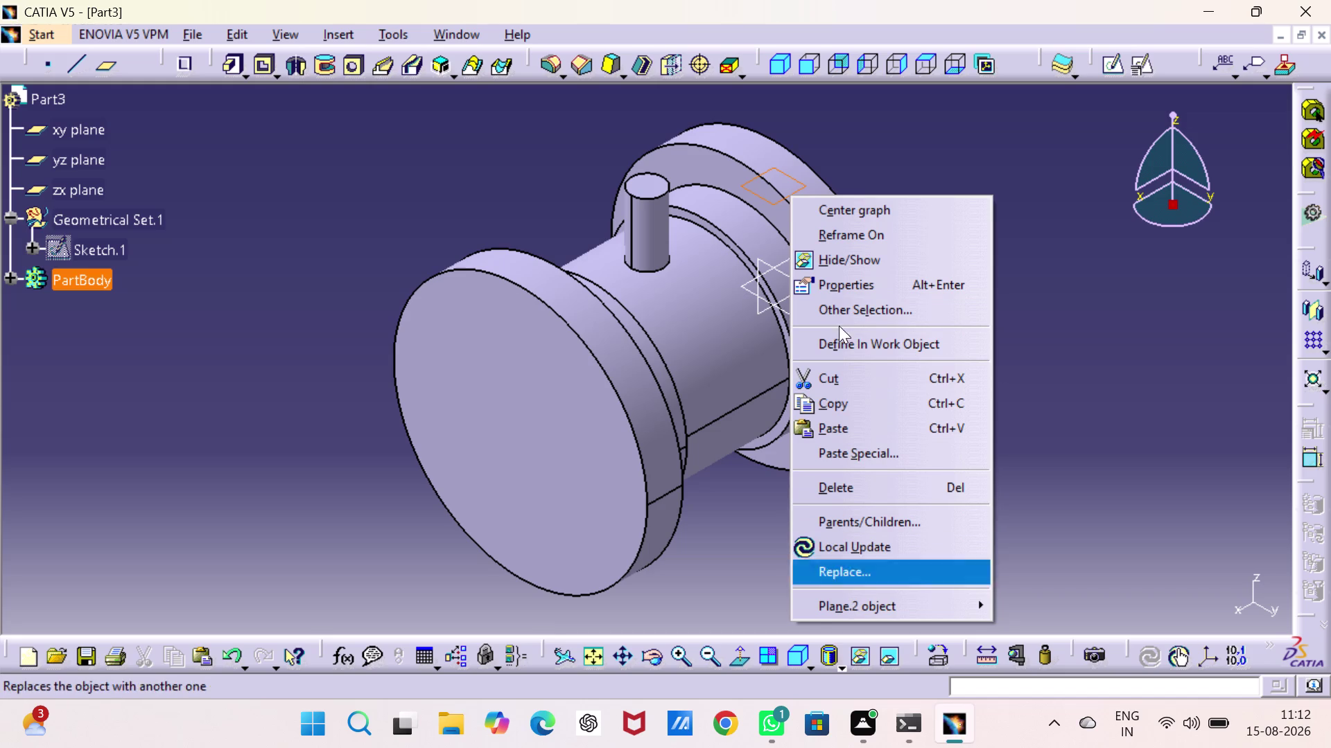
Hide the upper Plane.2 and select the xy plane as reference.
click(835, 254)
click(958, 247)
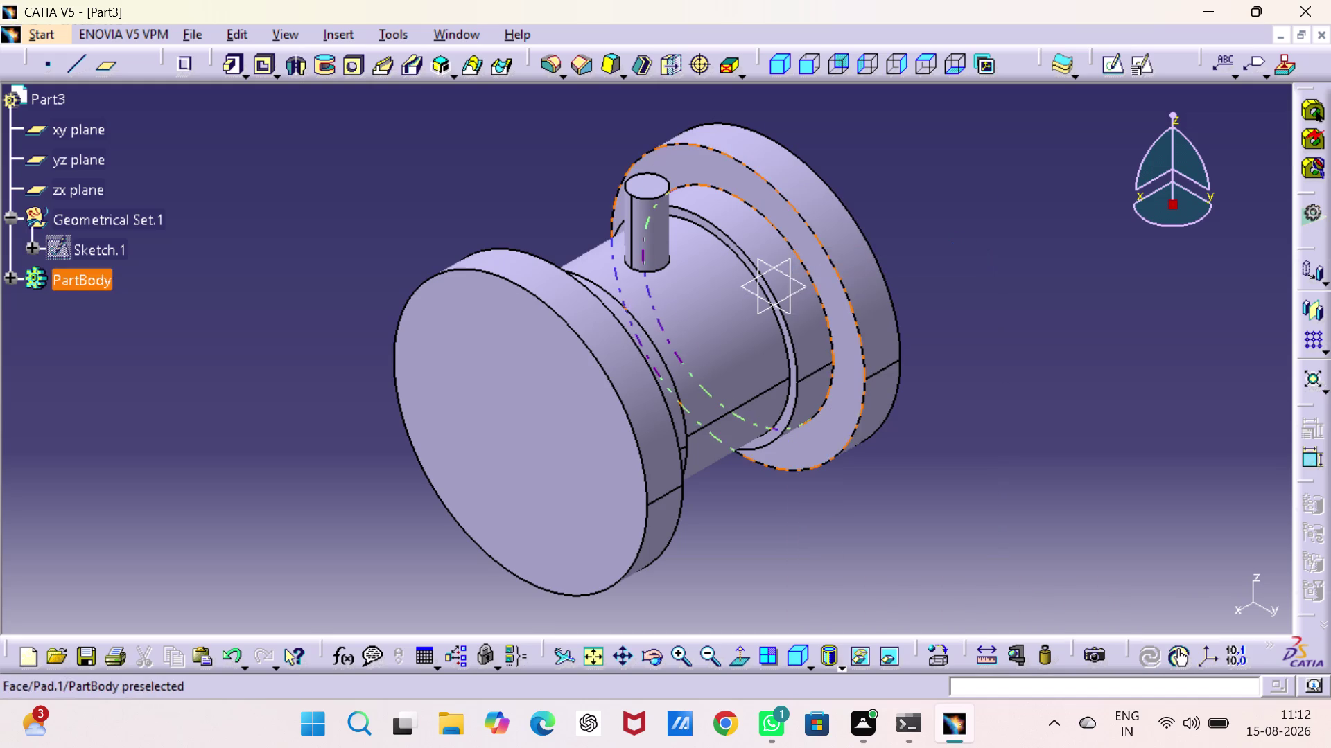
click(93, 131)
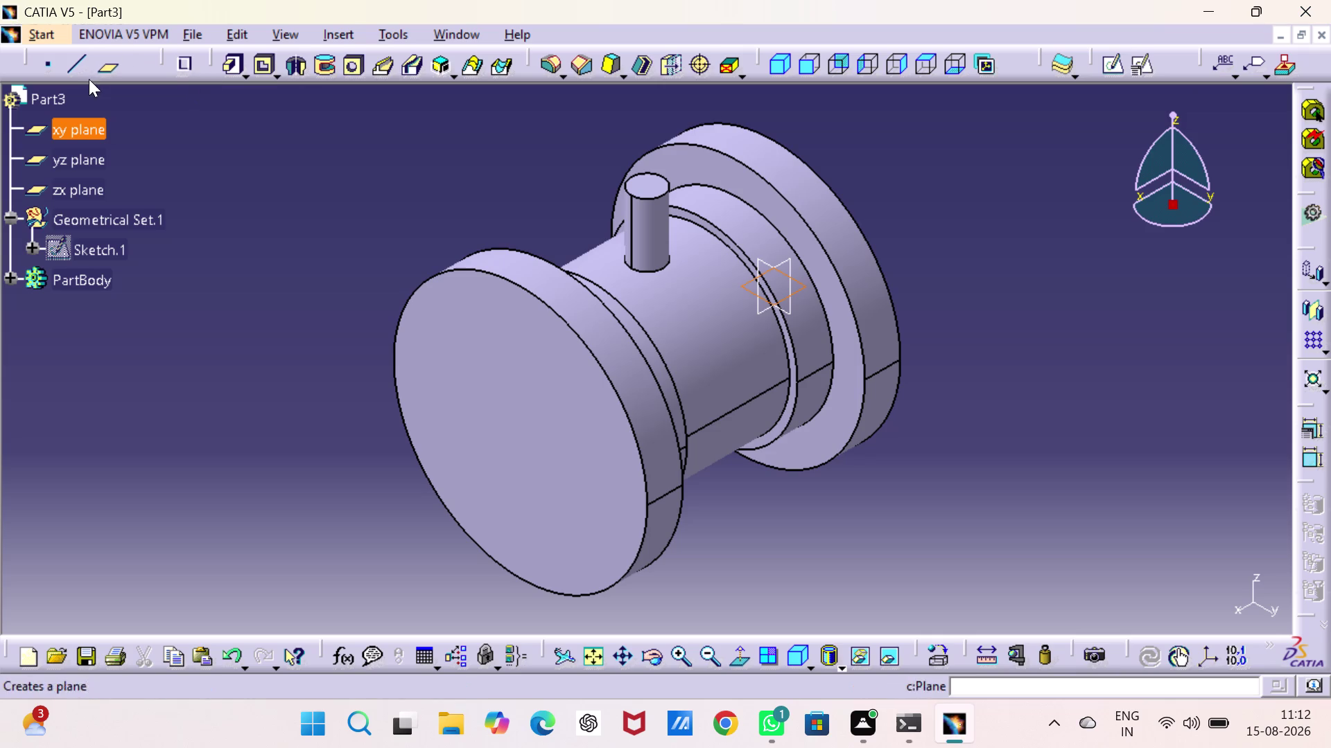
Create a plane offset -22 mm from xy below the body and select it for sketching.
click(109, 57)
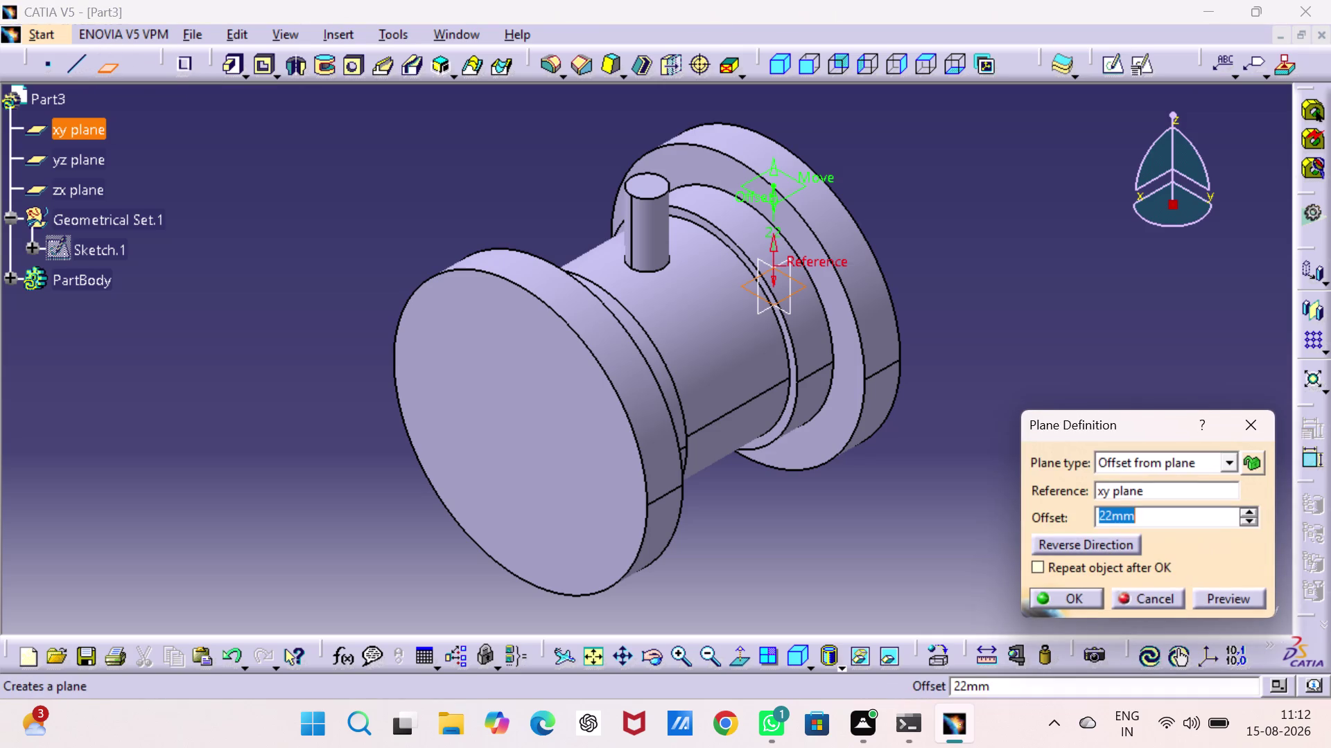
click(1136, 515)
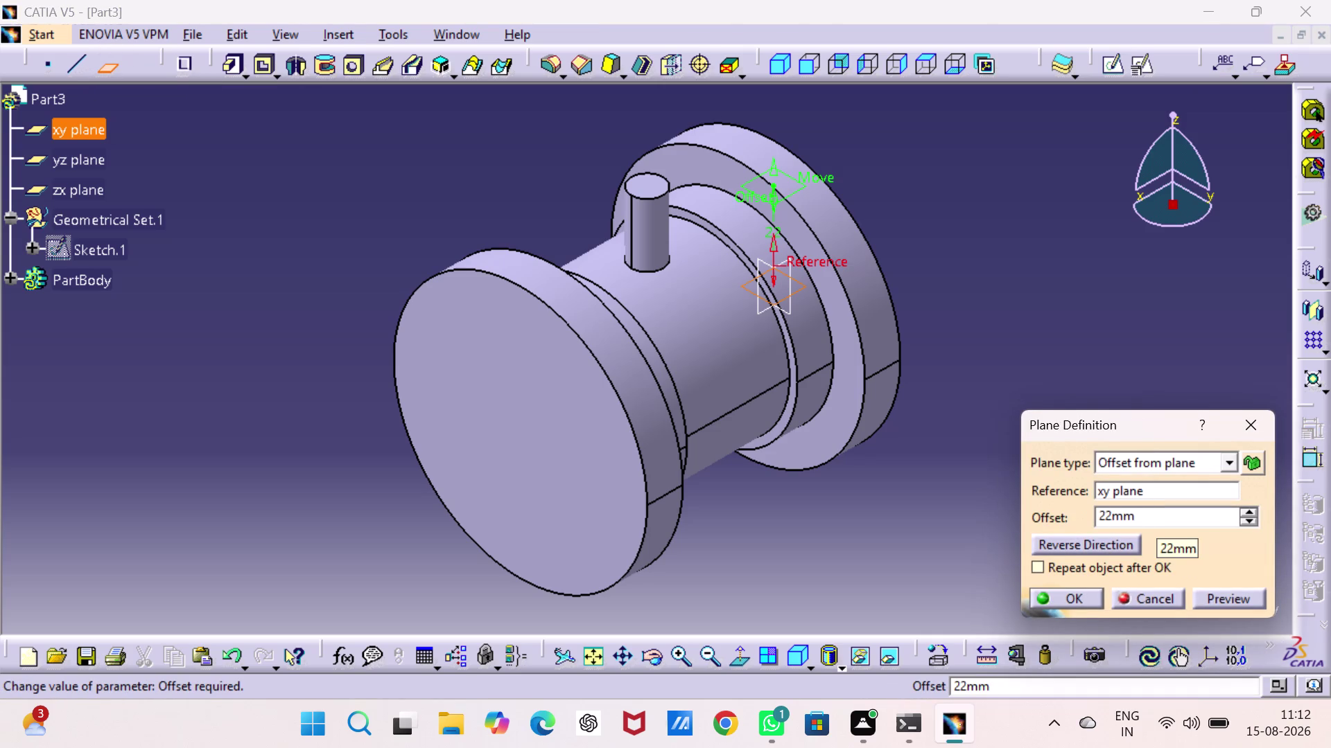
key(Left)
key(Left)
key(Left)
key(Left)
key(minus)
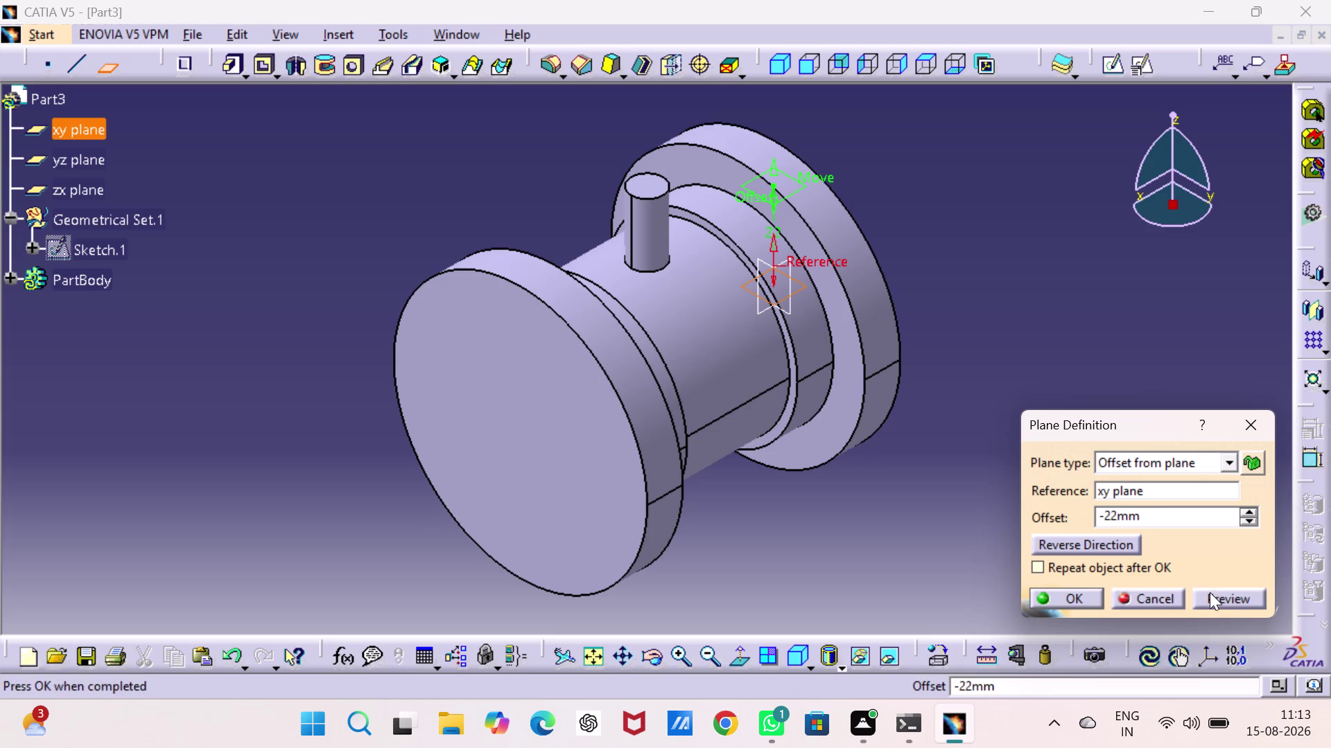
click(1219, 598)
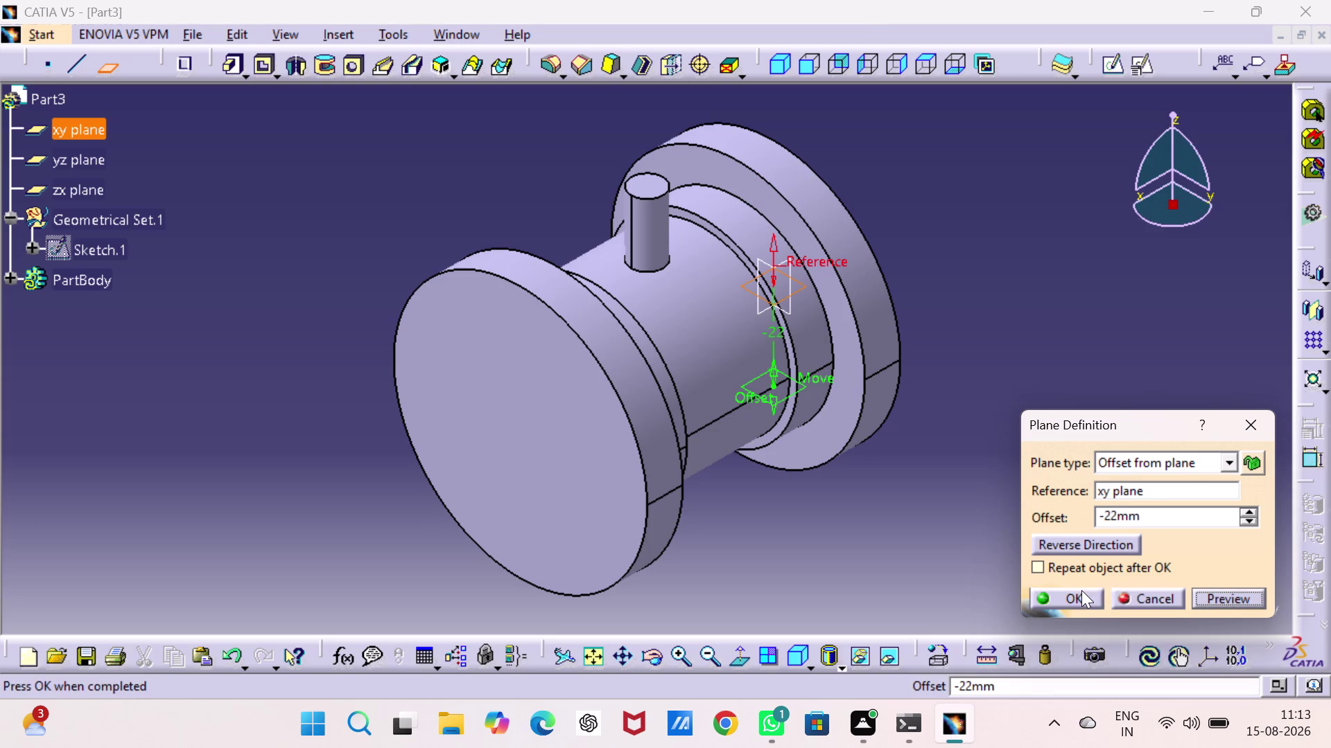
click(1080, 594)
click(794, 392)
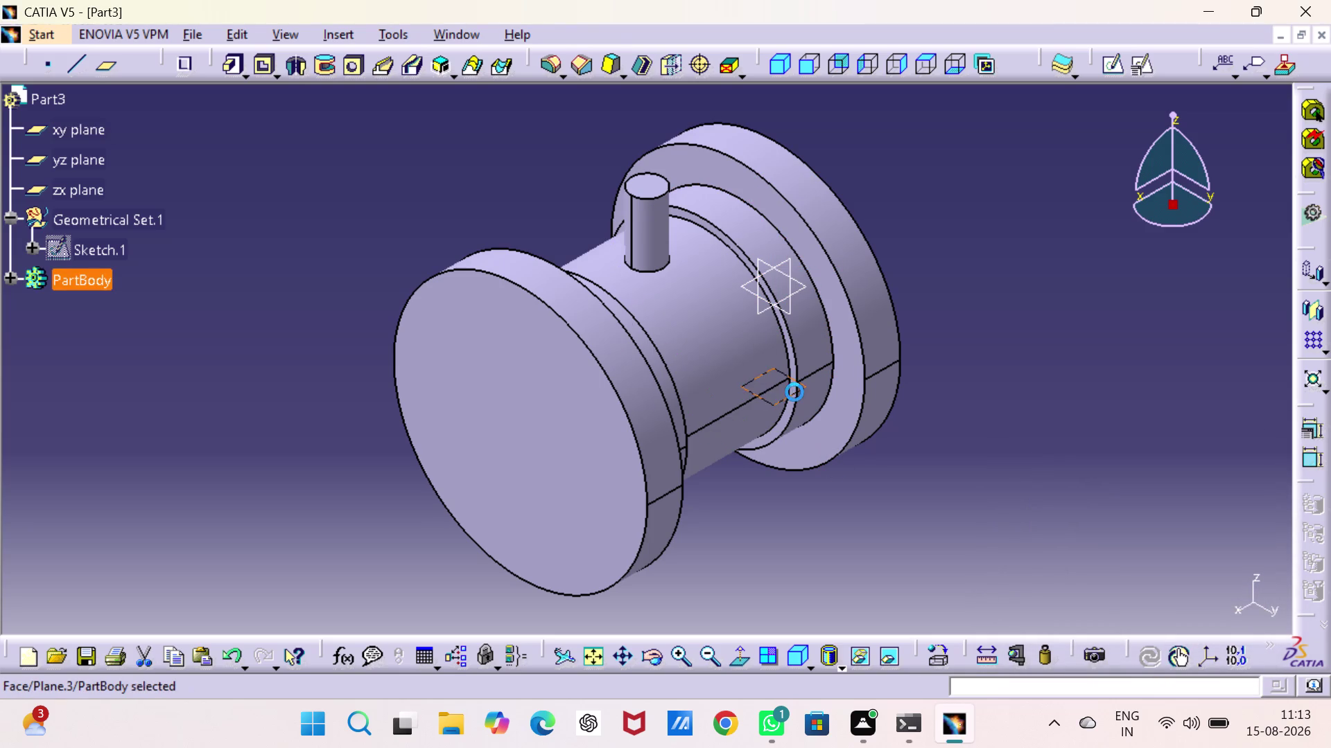
click(1101, 66)
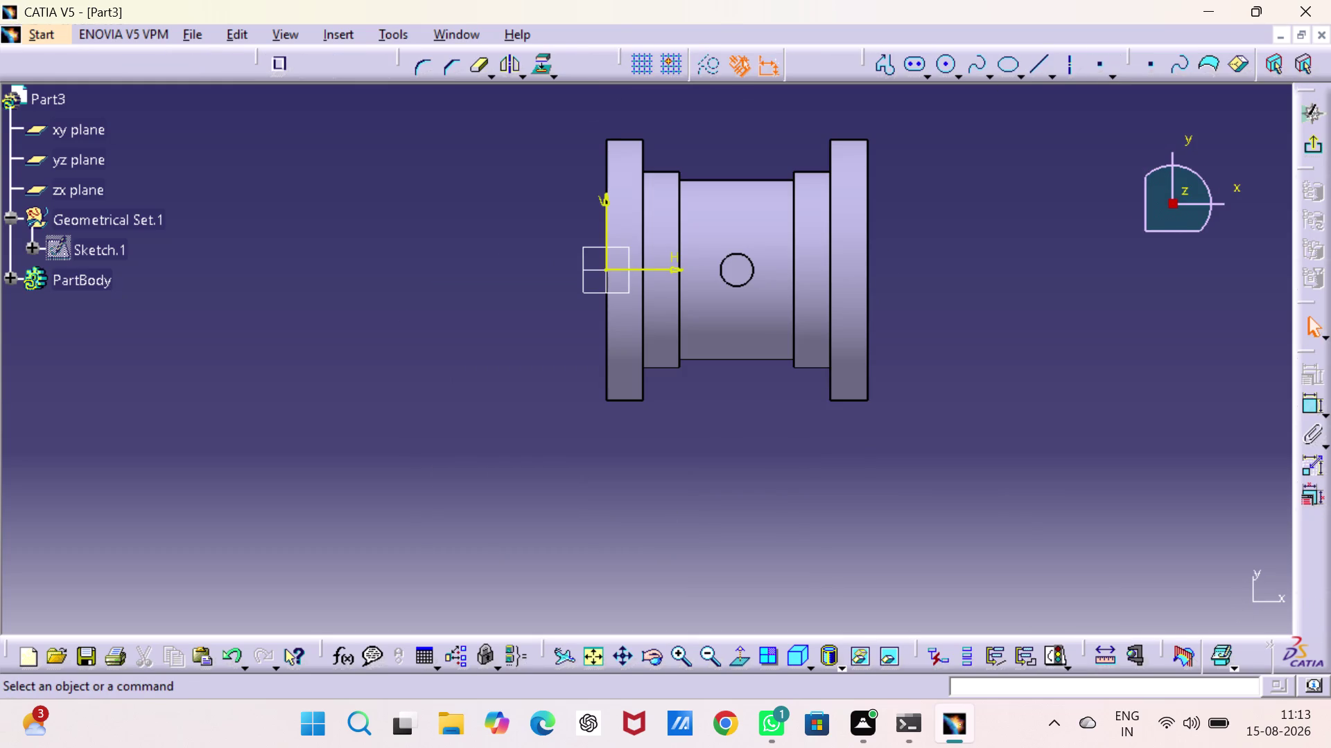
Draw a circle centred on the existing hole and give it an 8 mm diameter.
click(941, 68)
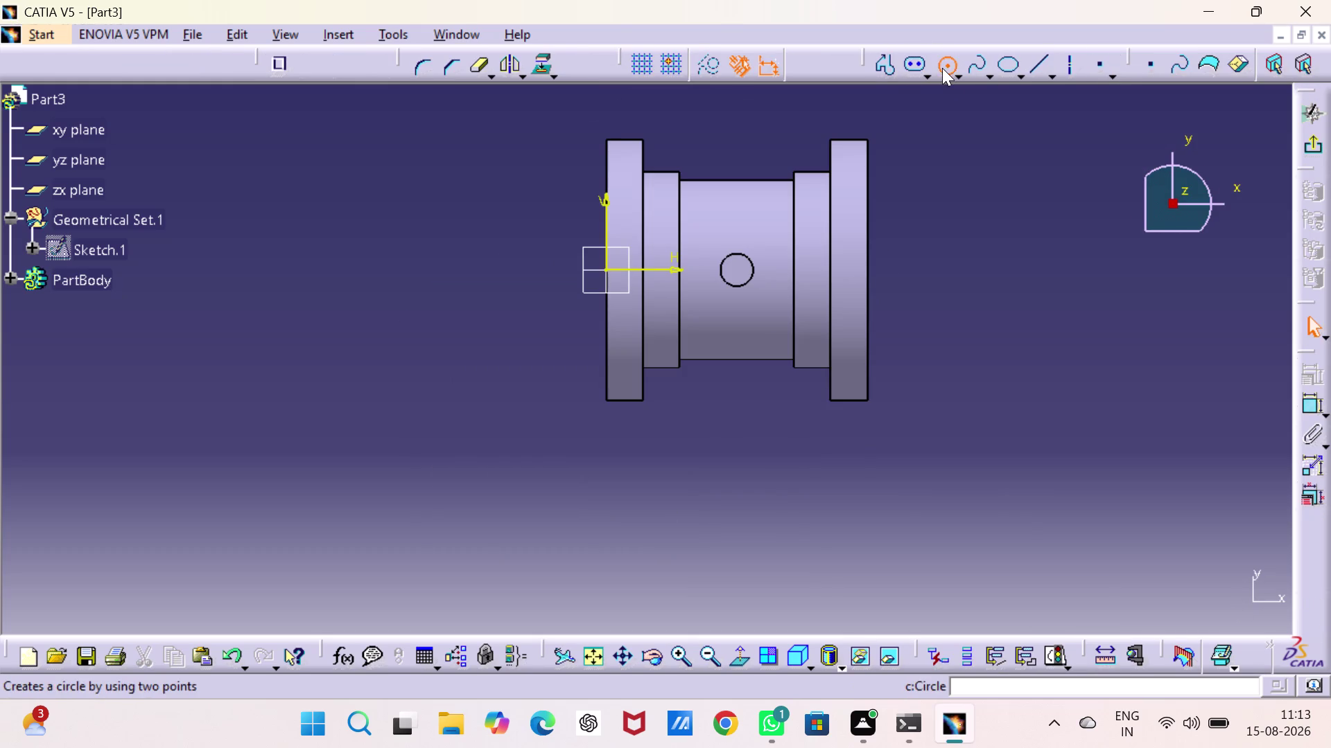
click(737, 268)
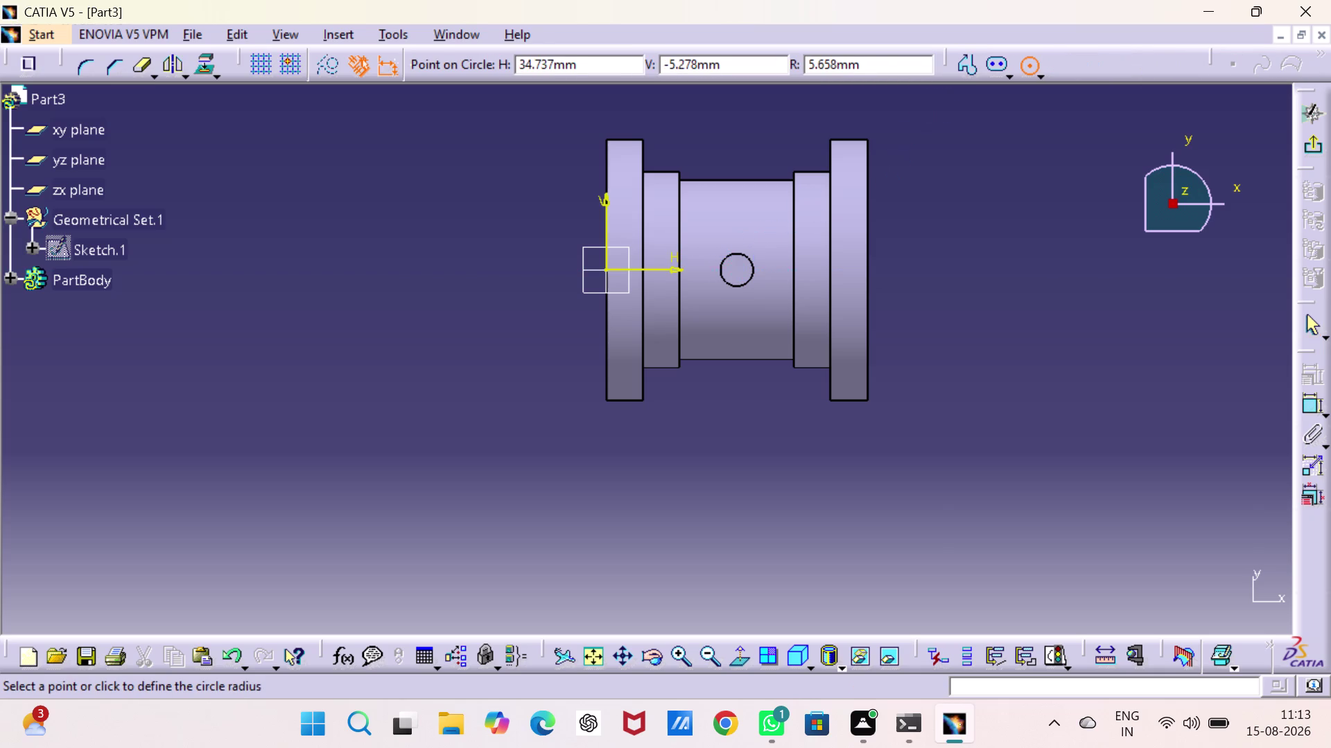
click(754, 309)
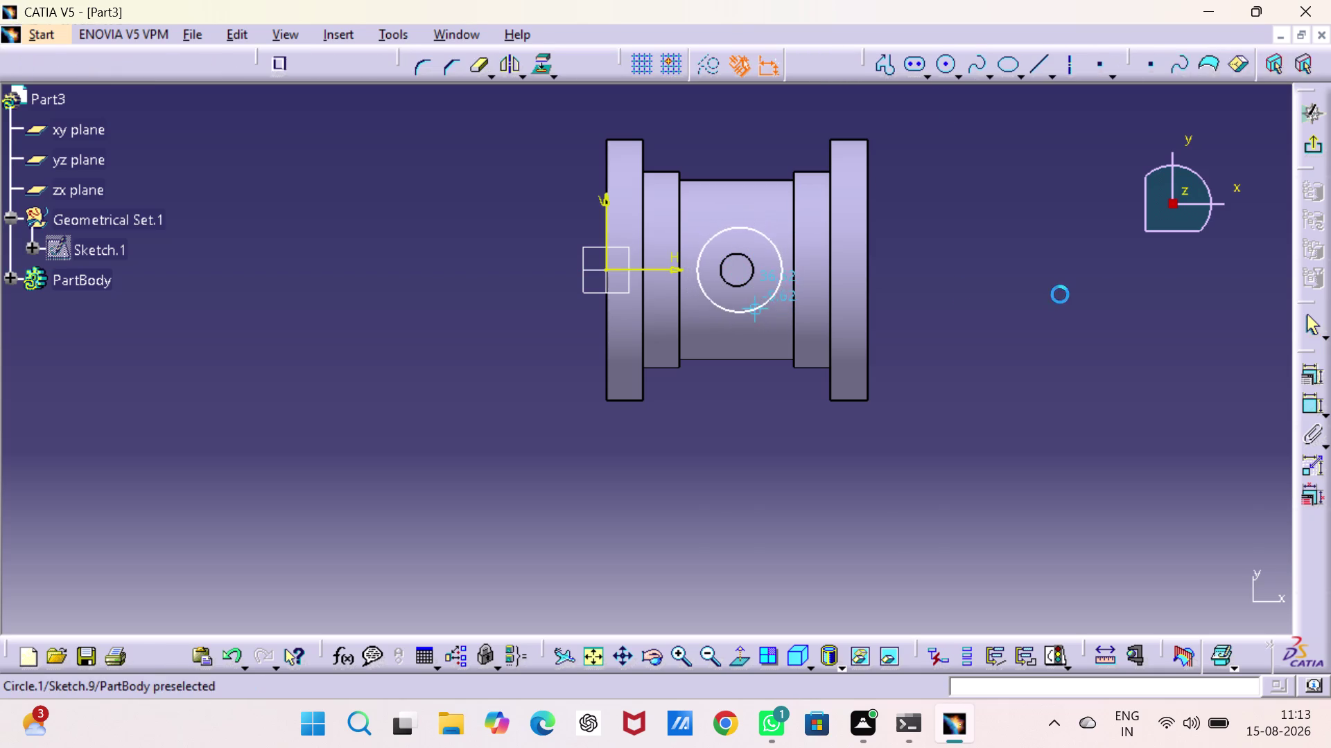
click(1306, 408)
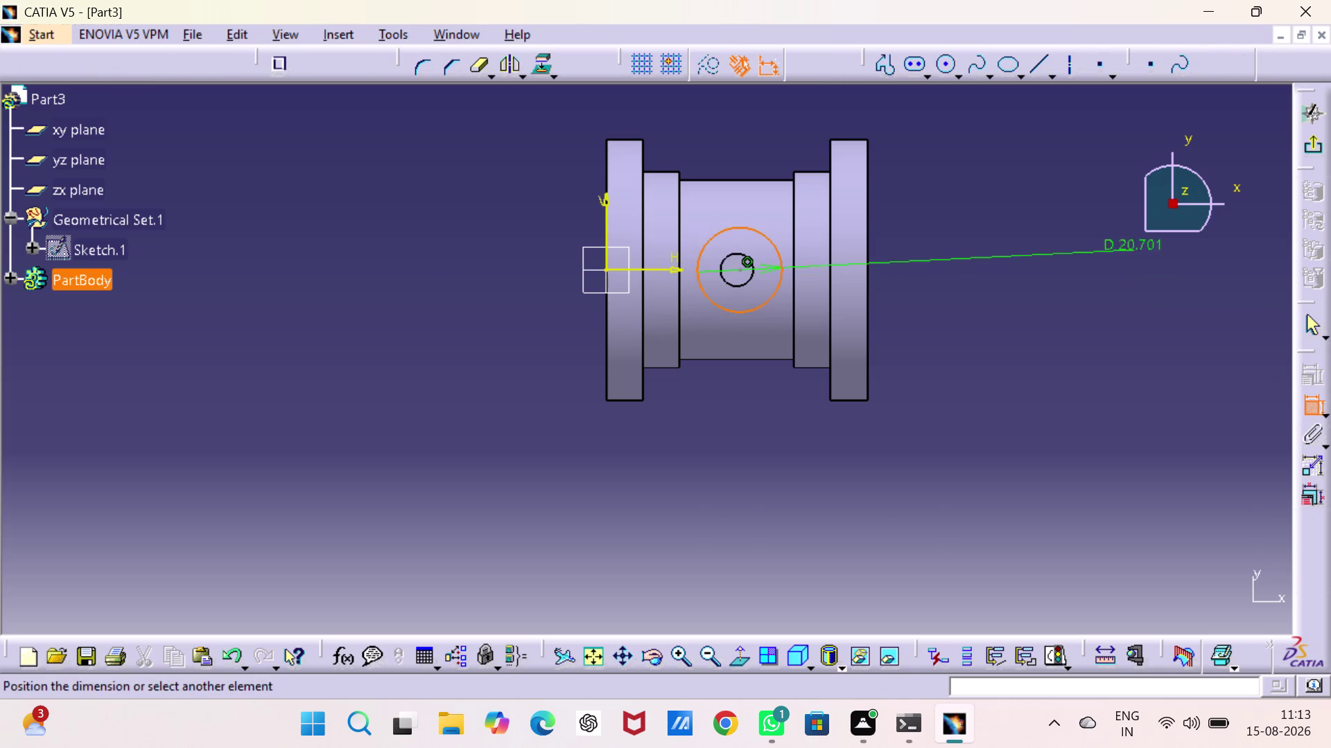
click(1088, 243)
double_click(1088, 242)
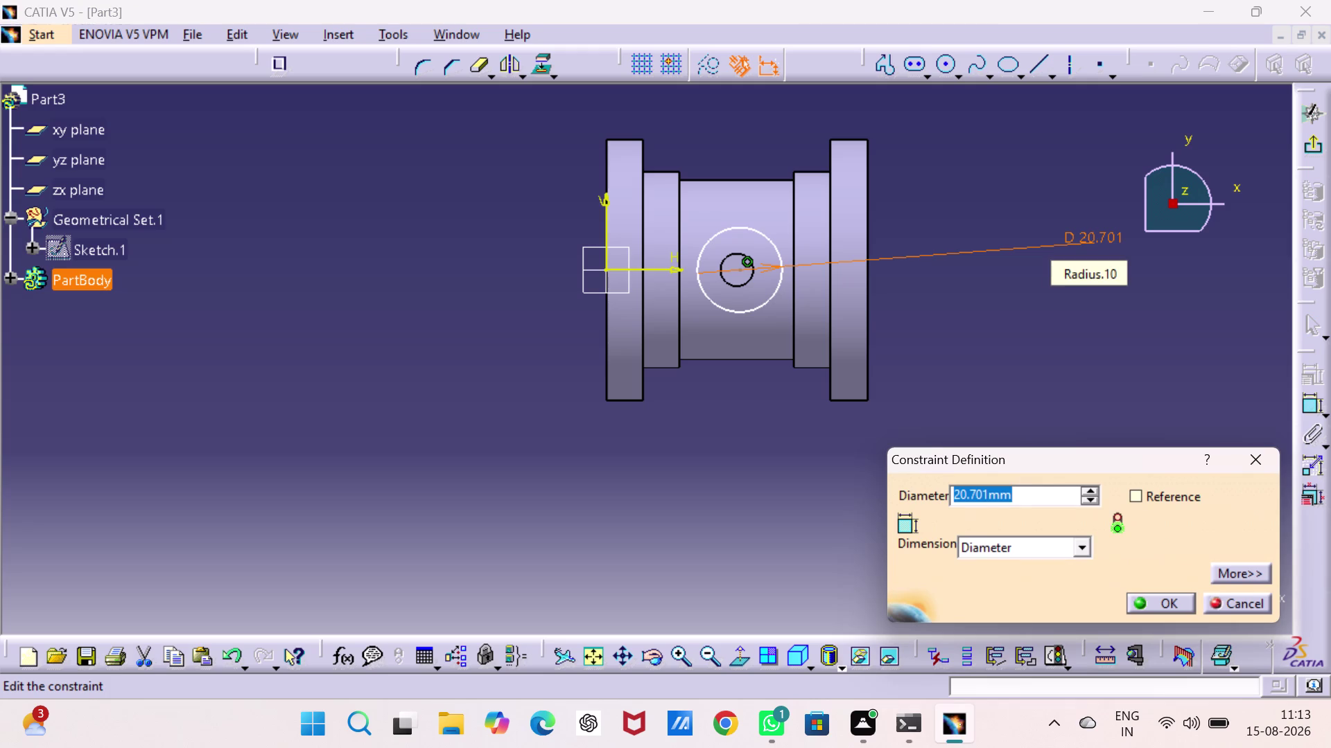
key(8)
key(Return)
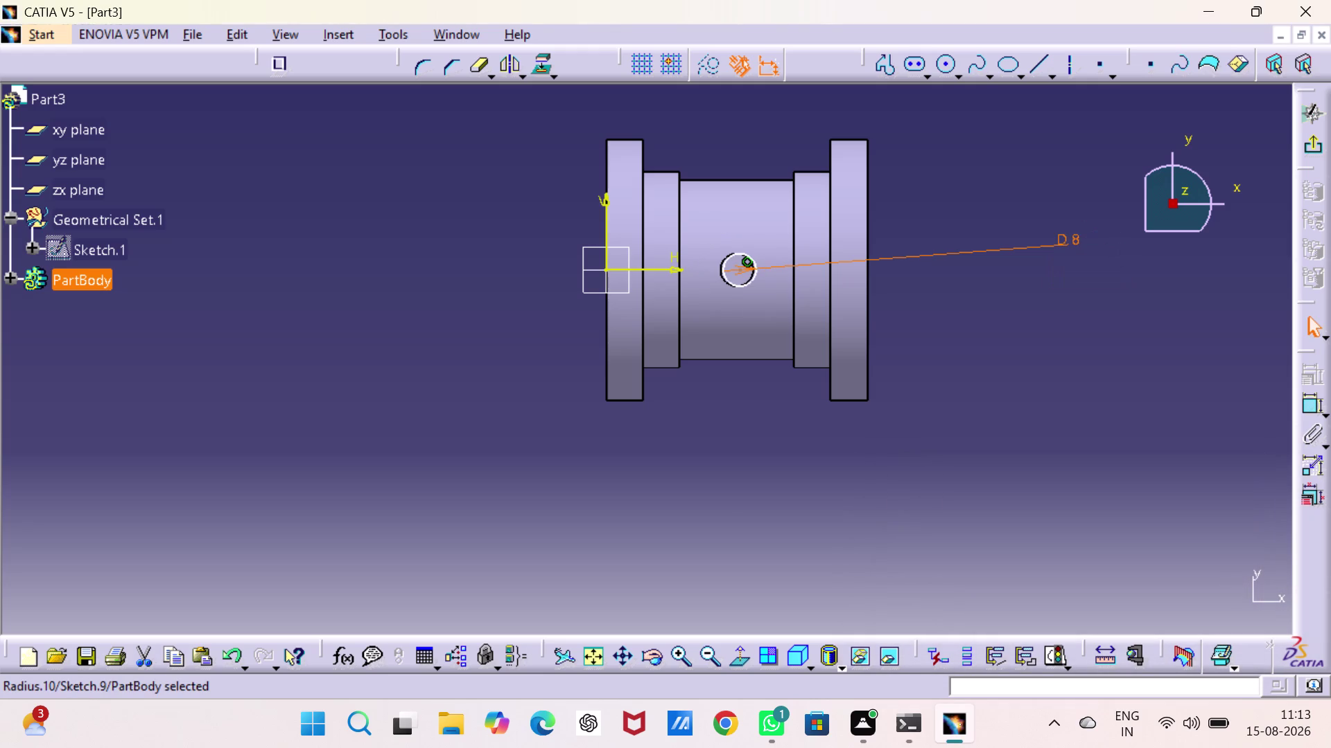
Dimension the circle 32 mm from the body's left end, then exit the sketch.
click(1300, 404)
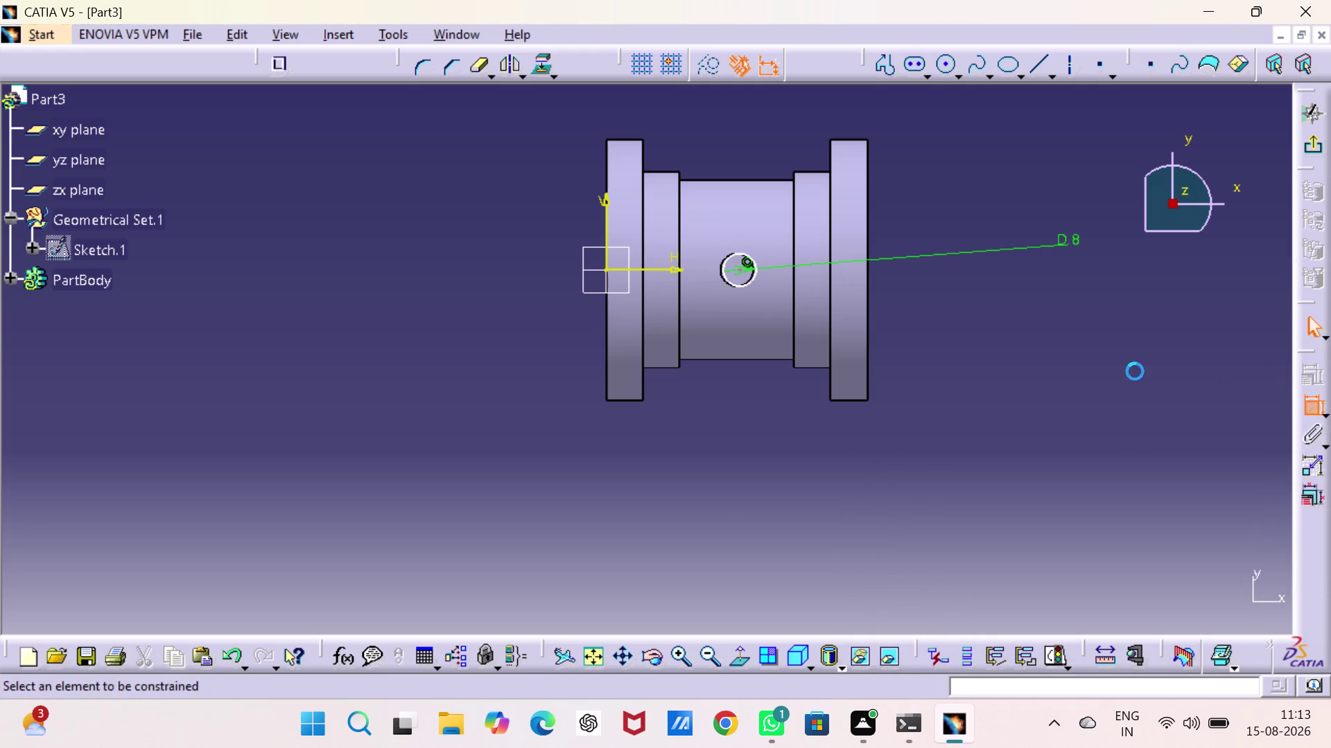
click(605, 258)
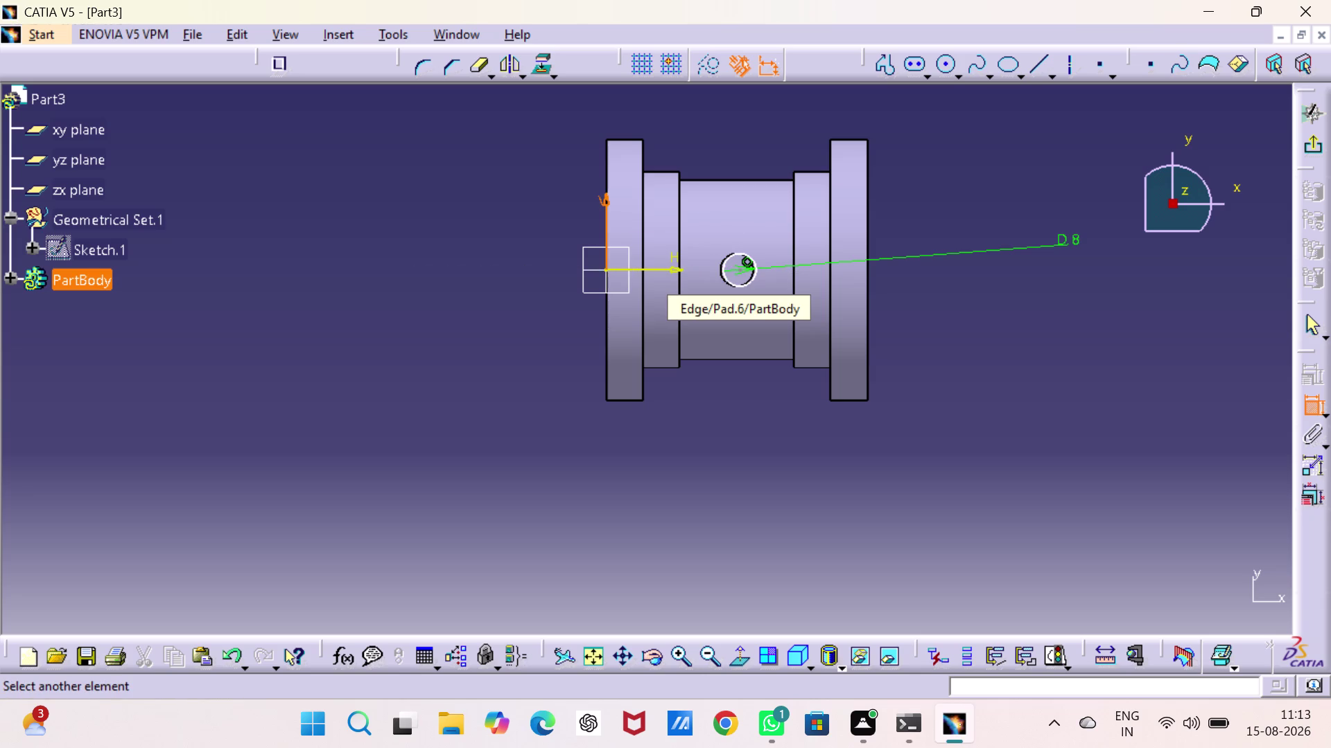
click(739, 270)
click(651, 410)
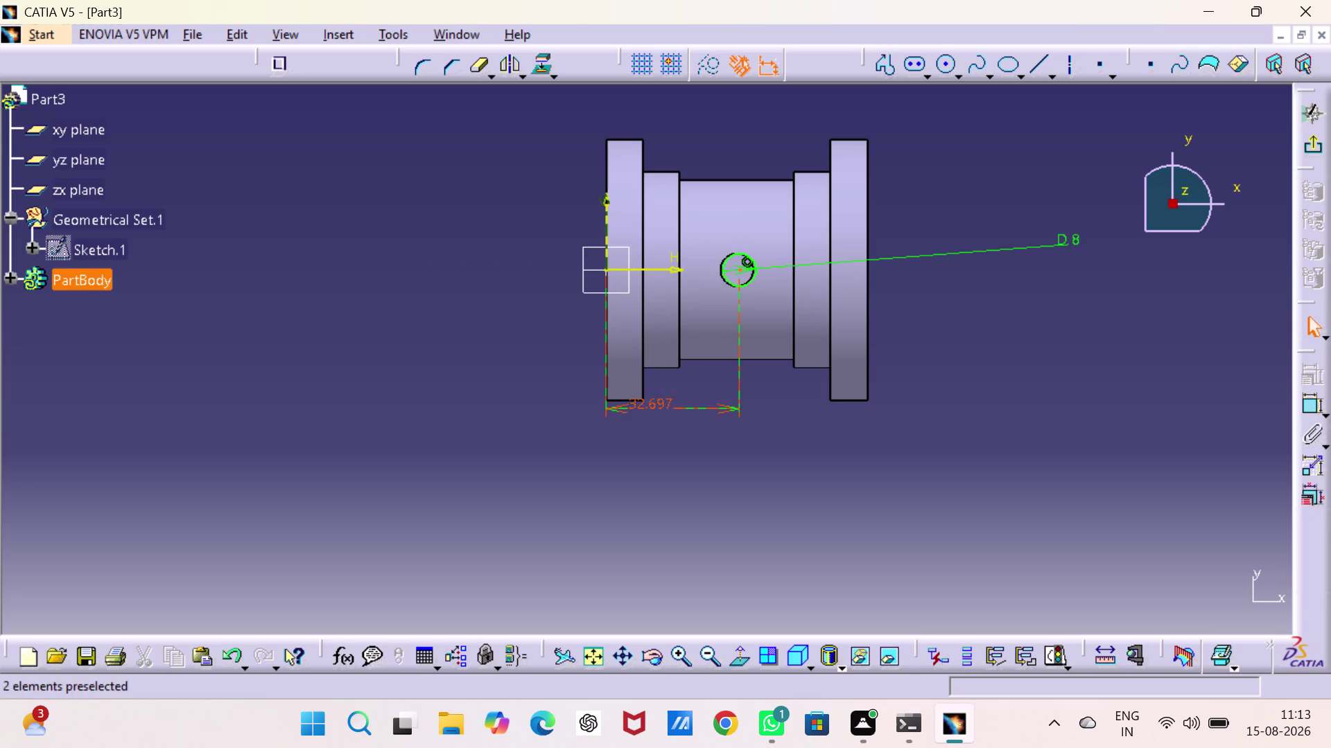
double_click(655, 405)
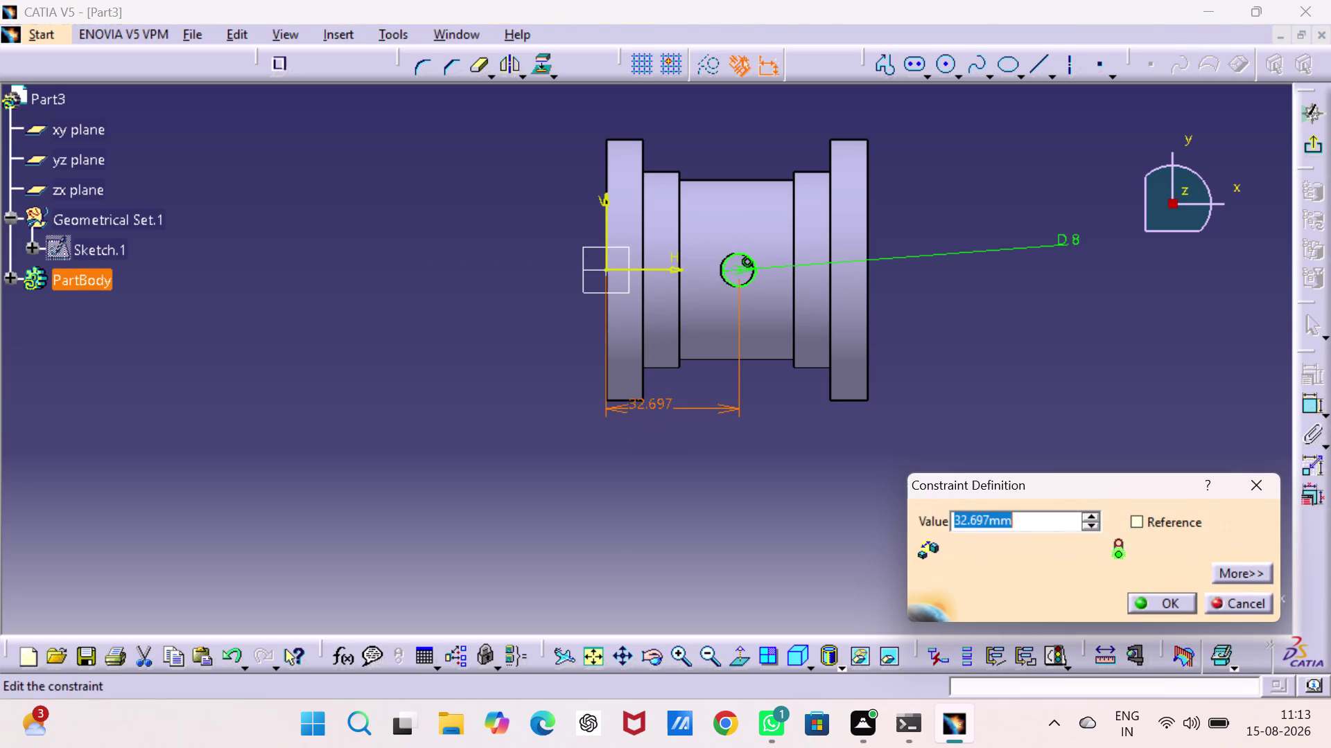
key(3)
key(2)
key(Return)
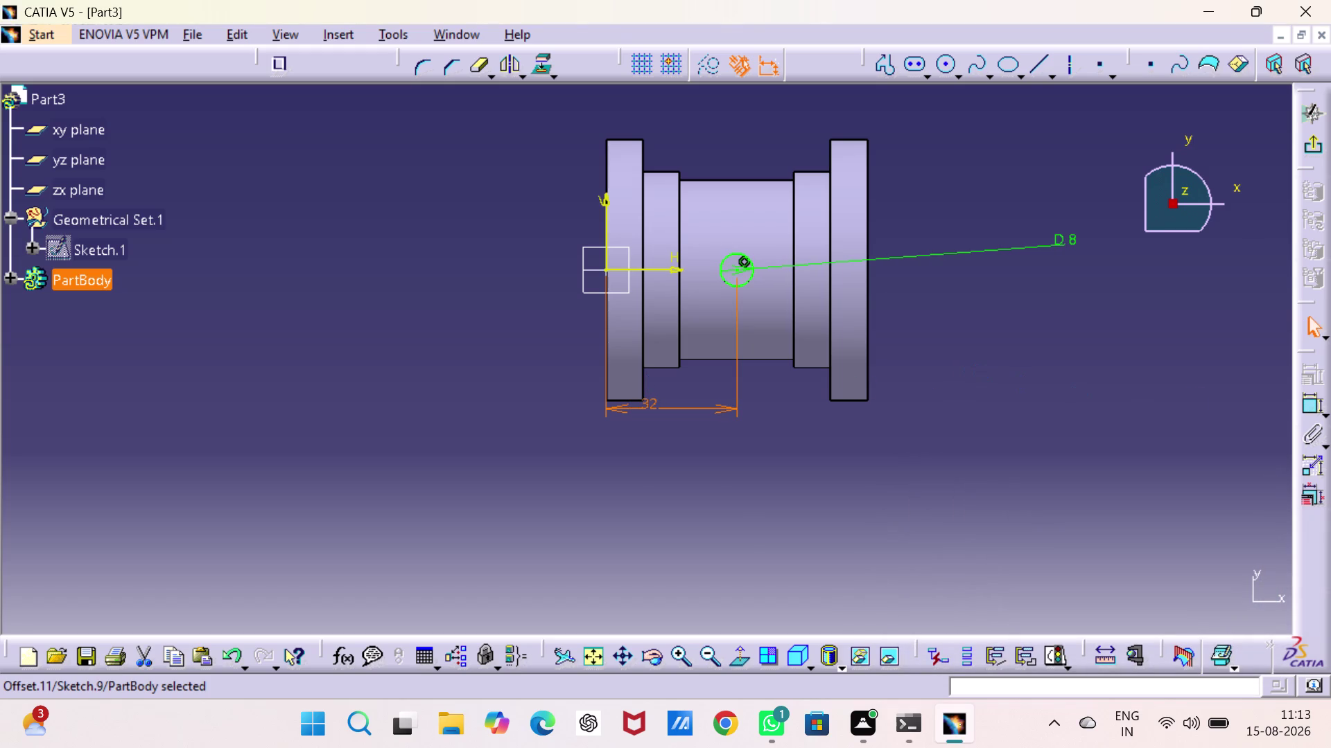
click(1196, 401)
click(1320, 146)
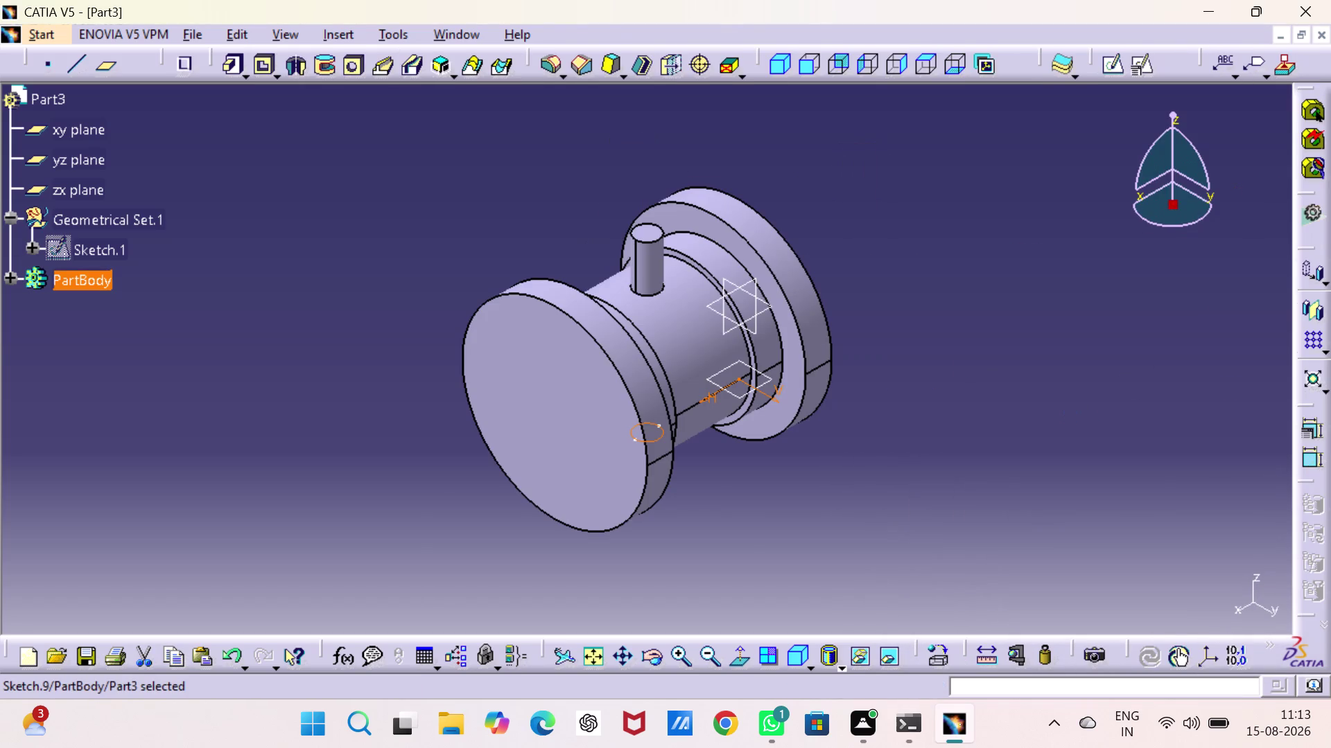
Orbit the model to view the new lower circle from underneath.
middle_drag(1068, 413, 625, 315)
right_drag(1068, 412, 638, 302)
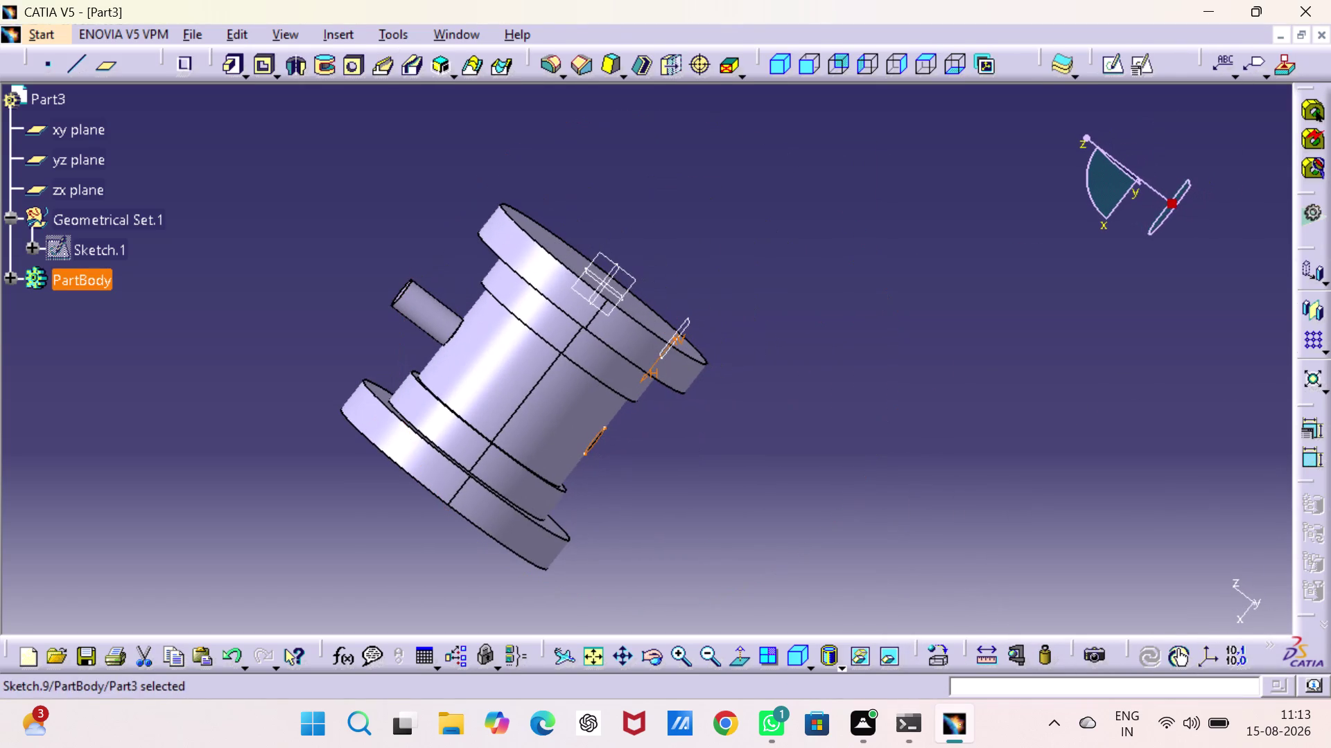
middle_drag(764, 422, 493, 191)
right_drag(763, 423, 493, 191)
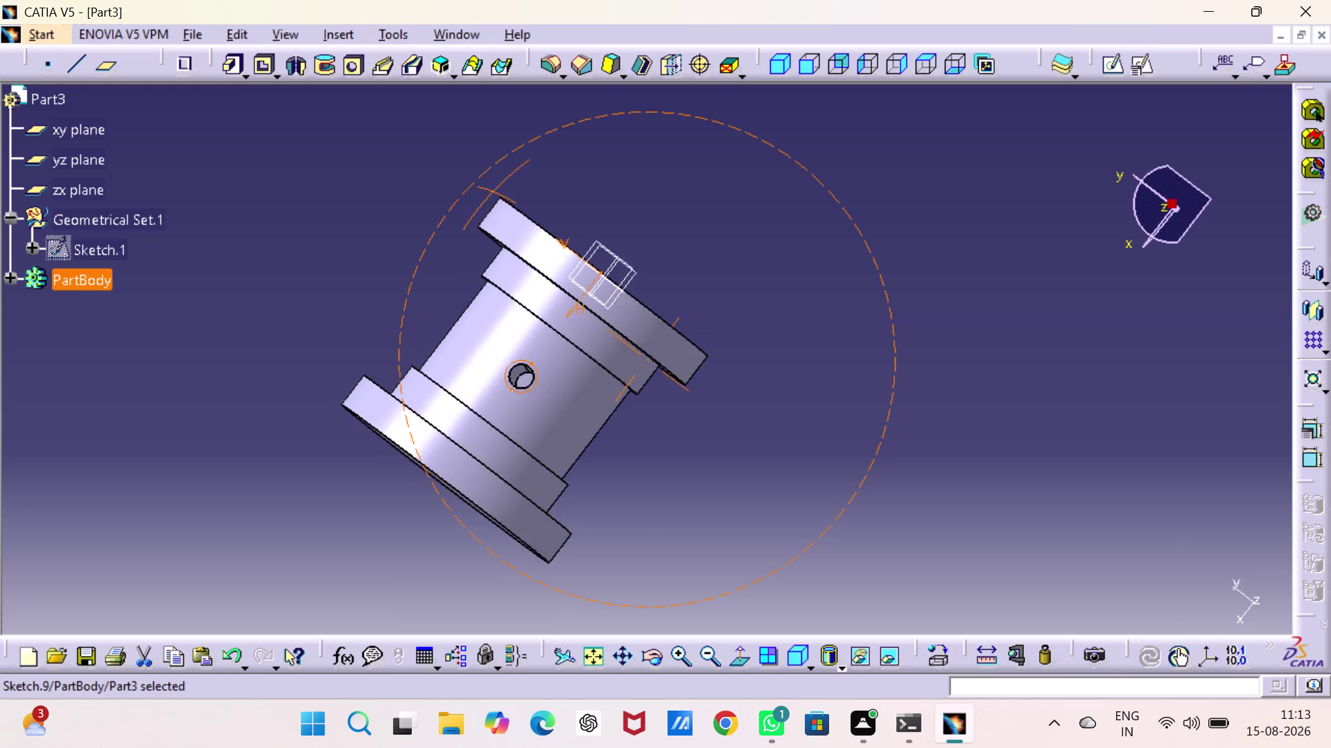
right_drag(492, 191, 513, 223)
middle_drag(492, 191, 513, 223)
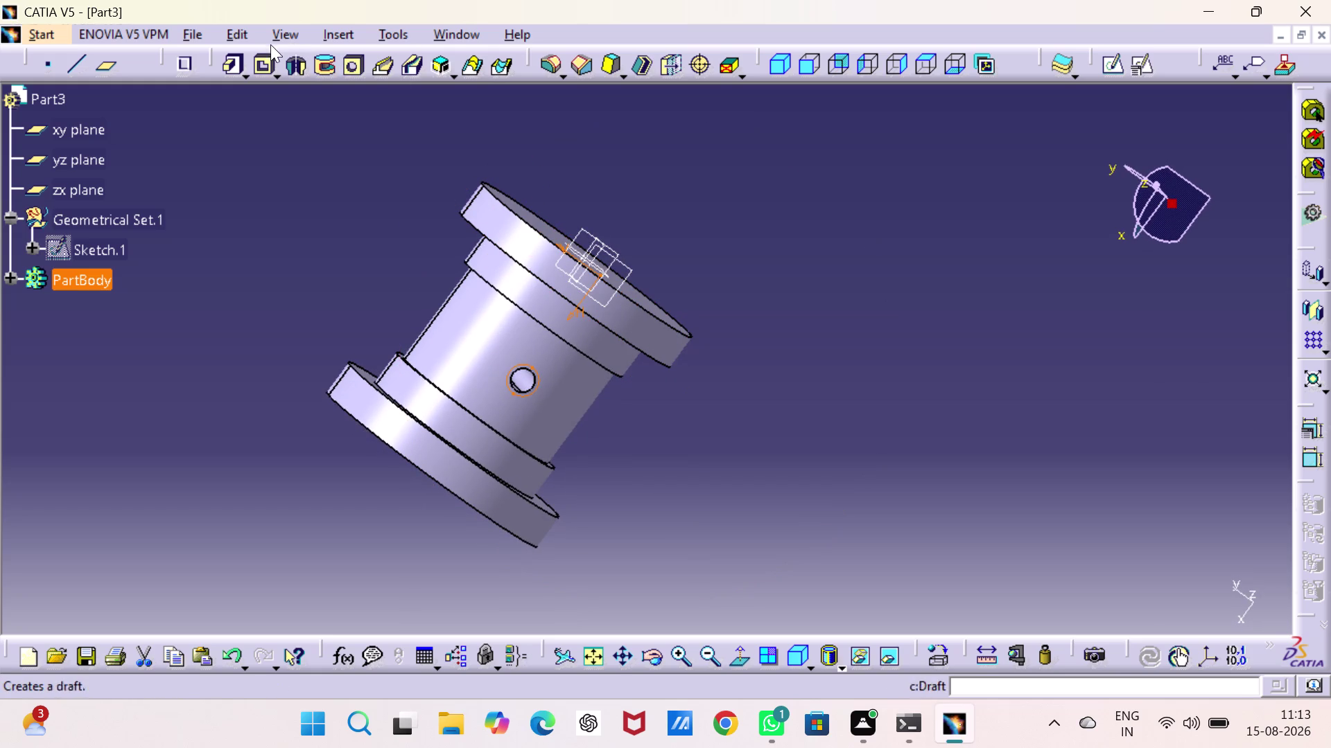
click(229, 61)
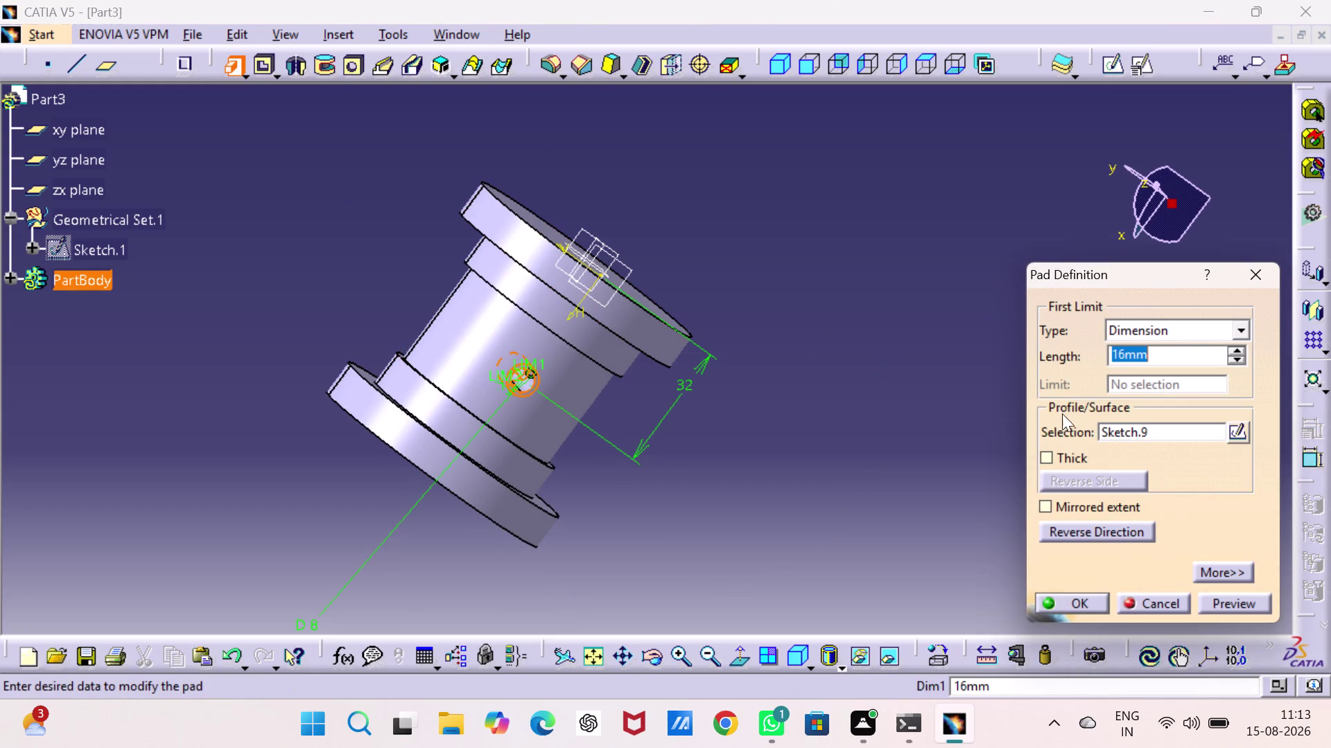
Reverse the pad direction and pad the lower circle 8 mm into a second pin.
middle_drag(925, 315, 925, 315)
right_drag(925, 315, 925, 315)
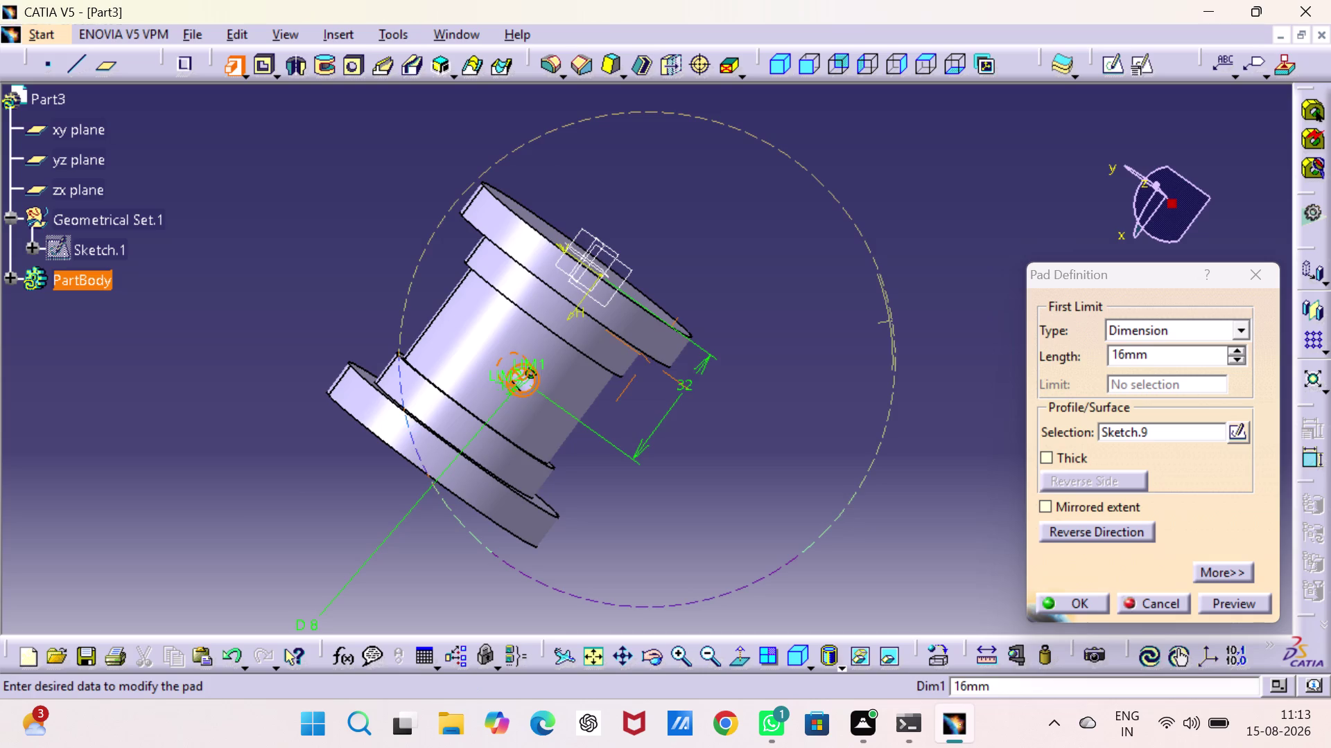
middle_drag(925, 315, 614, 346)
right_drag(925, 315, 614, 345)
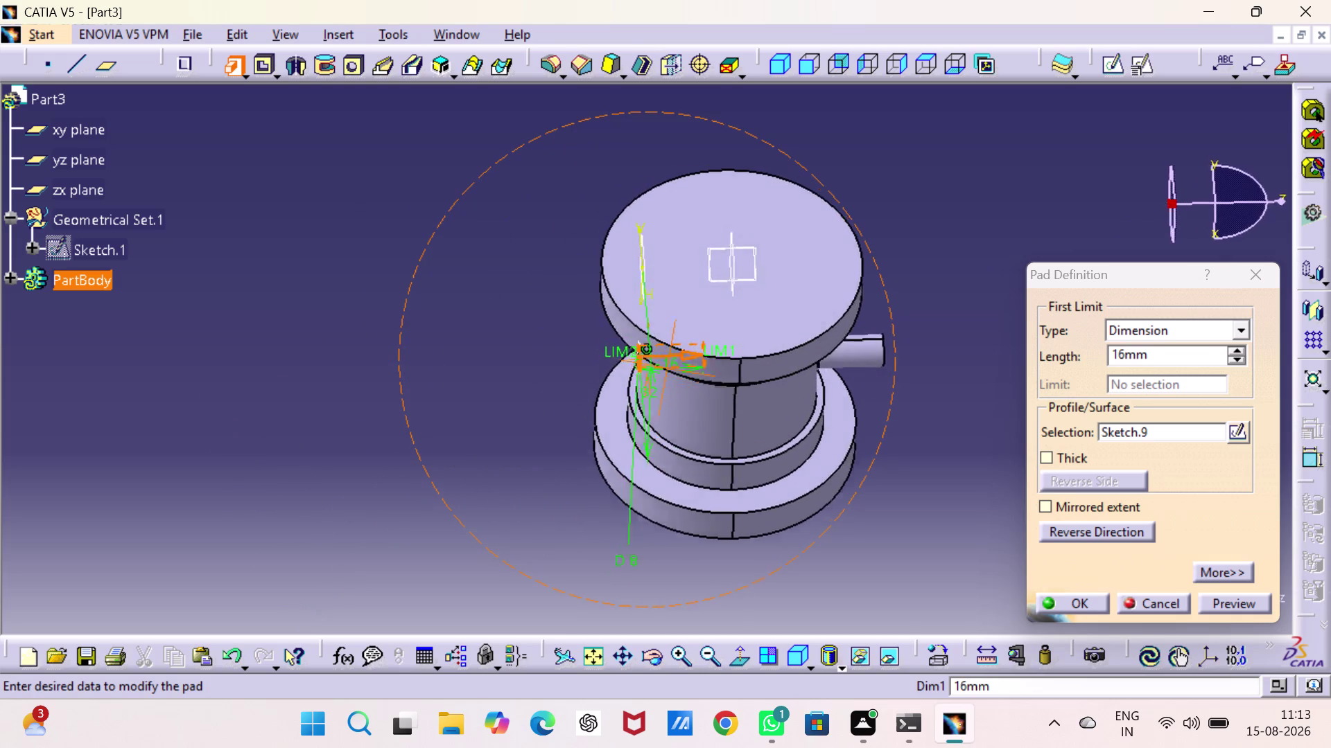
right_drag(614, 345, 665, 289)
middle_drag(614, 345, 664, 288)
click(1101, 528)
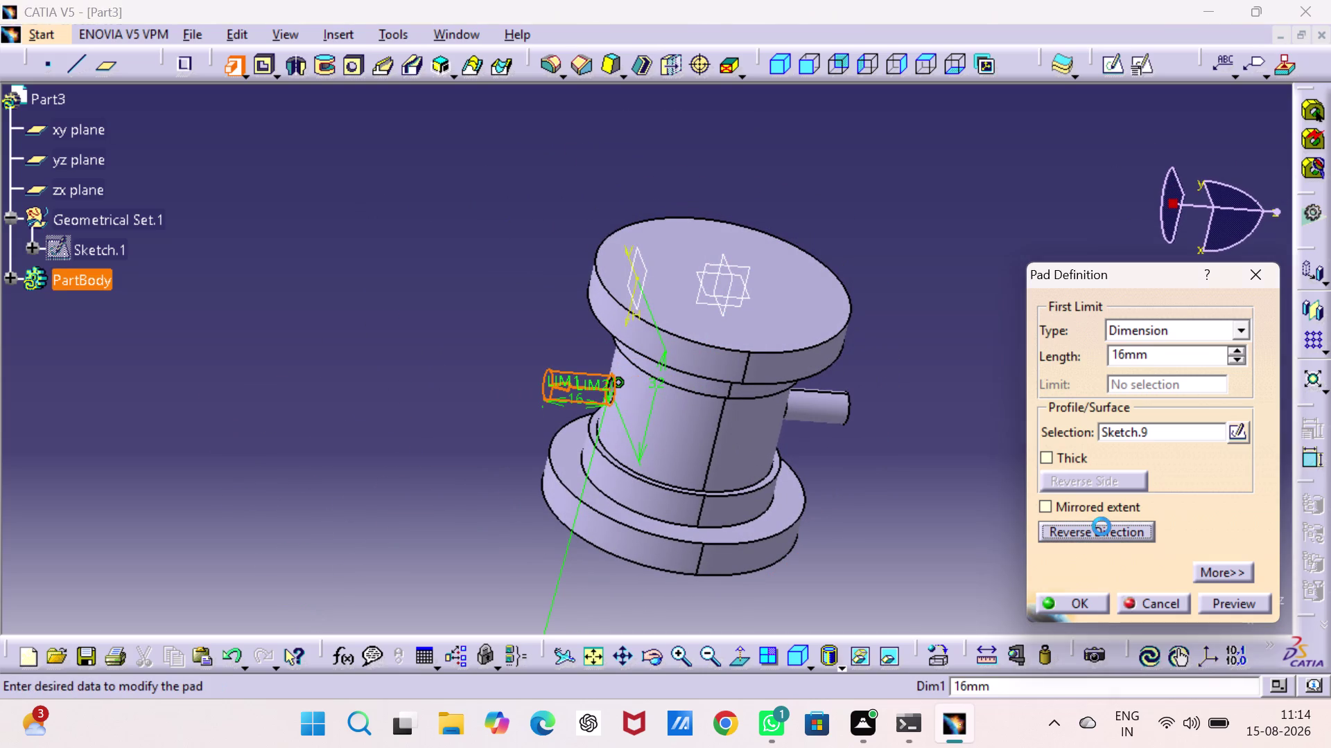
double_click(1174, 354)
key(8)
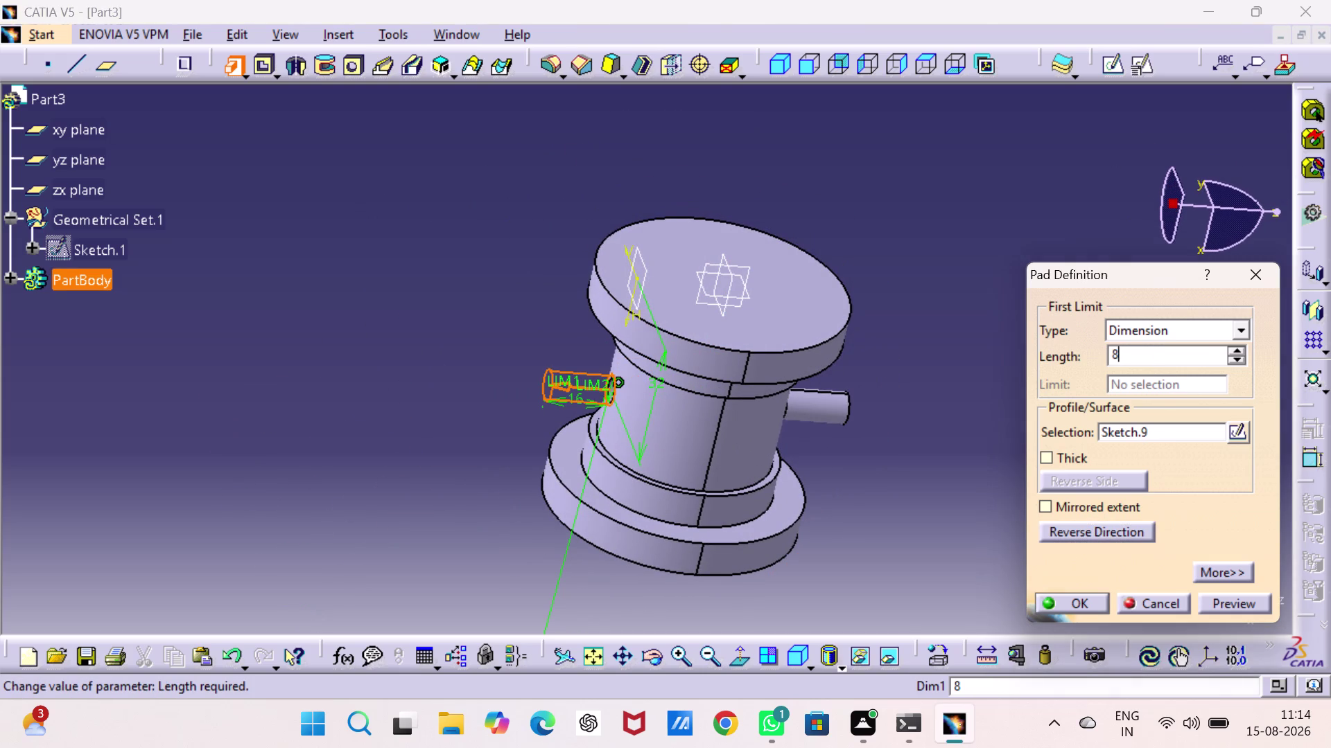
key(Return)
click(1159, 370)
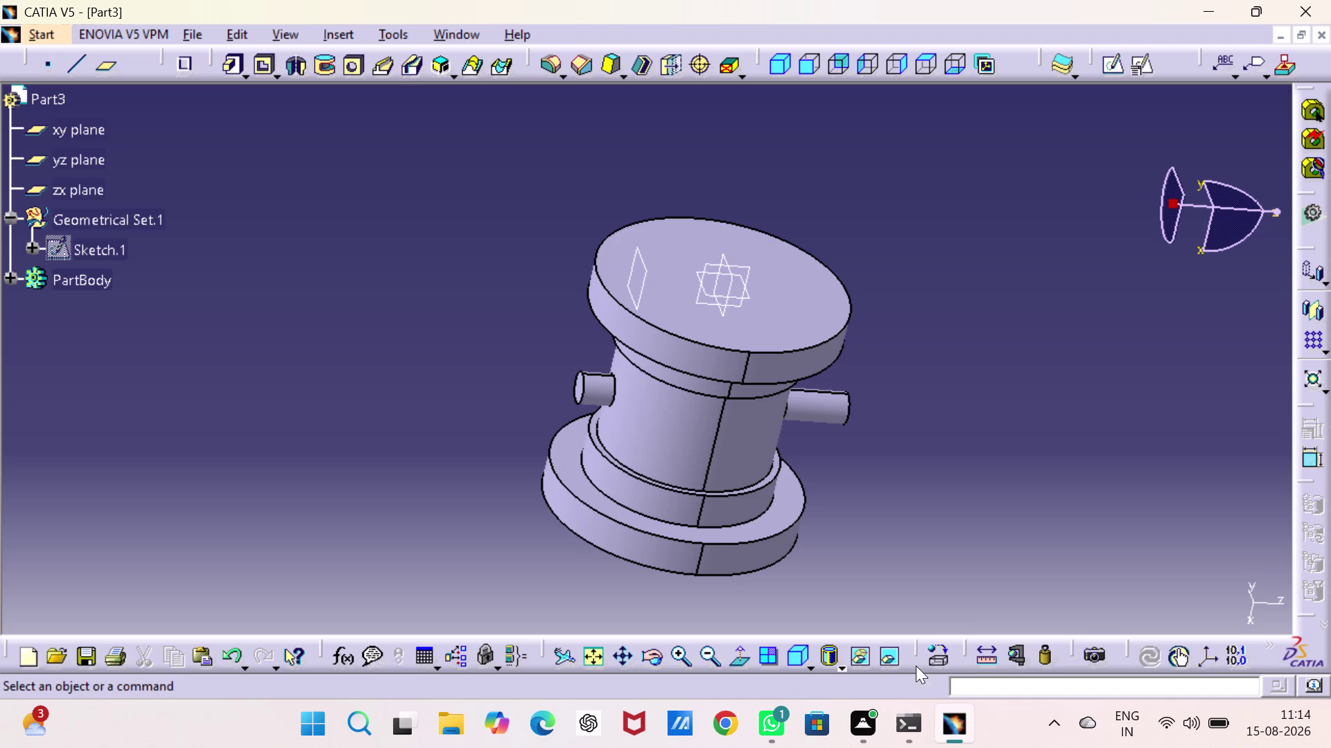
Apply the DS Yellow painting material to PartBody from the material library.
click(936, 651)
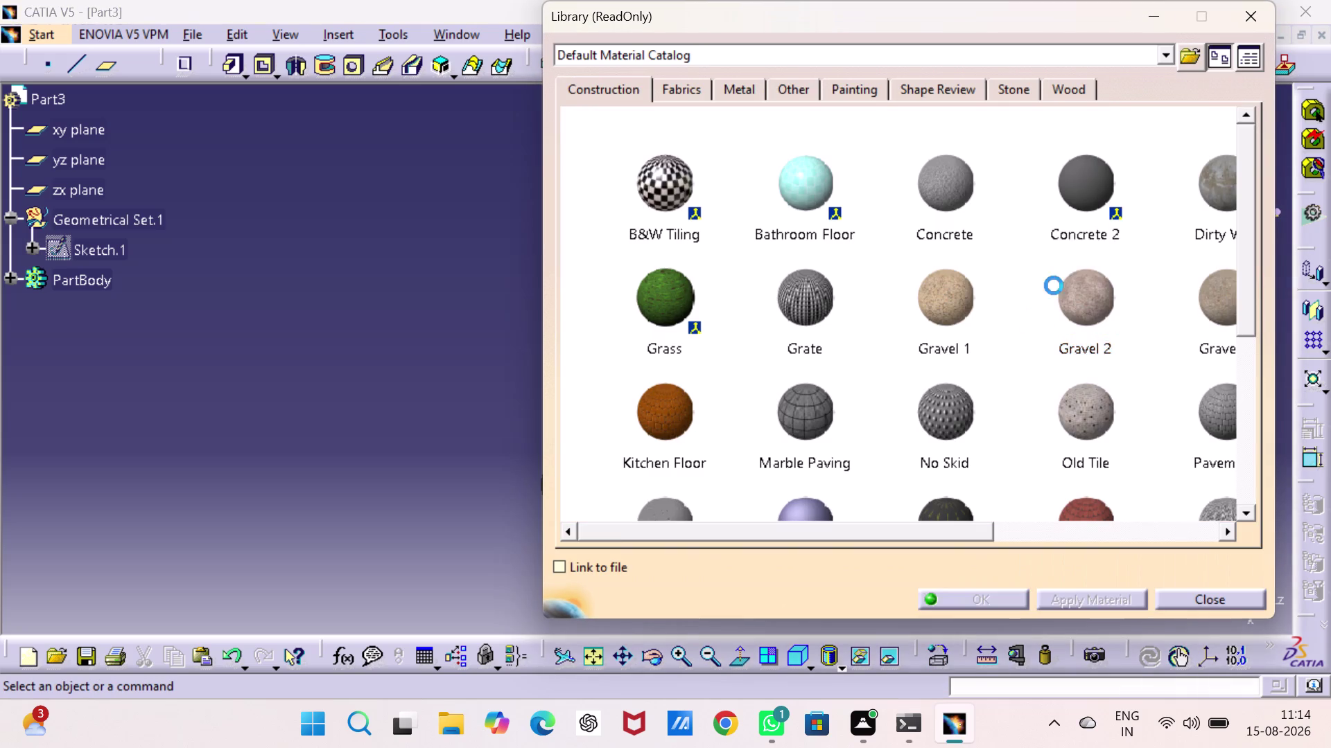
click(855, 94)
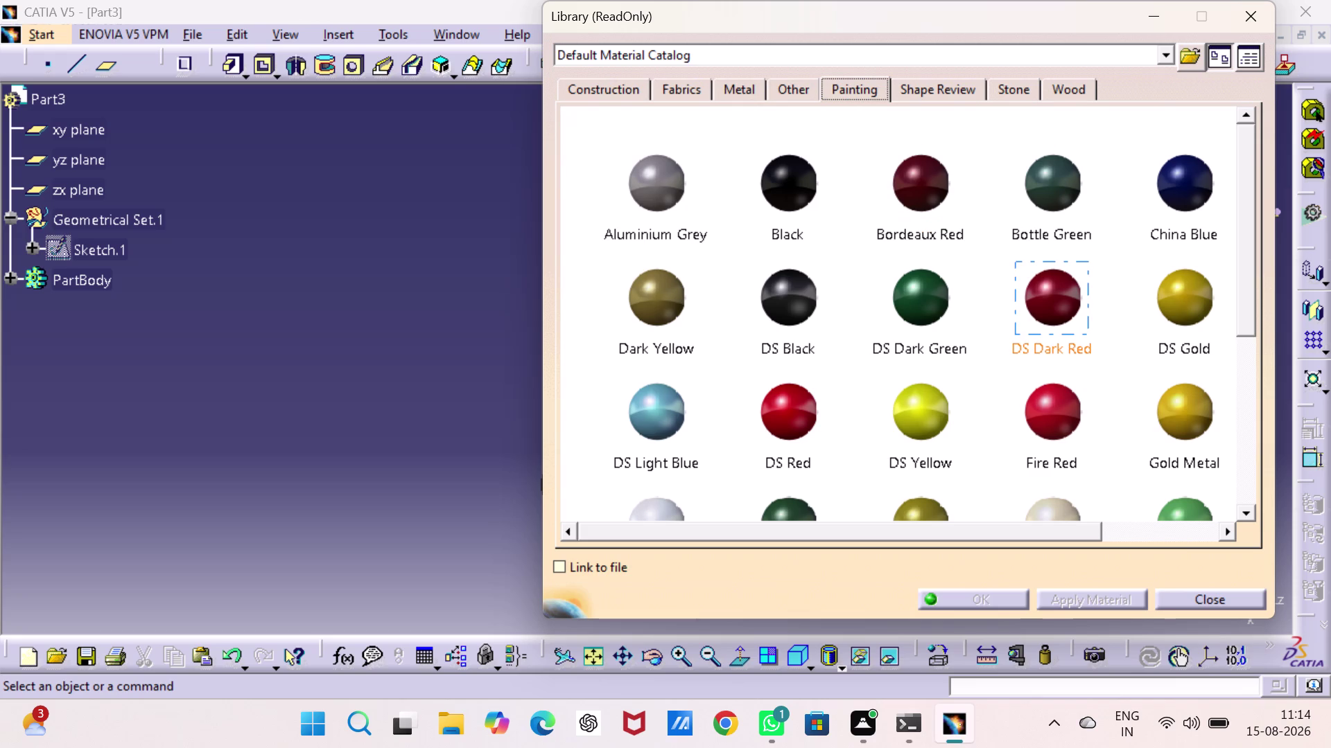
click(1052, 289)
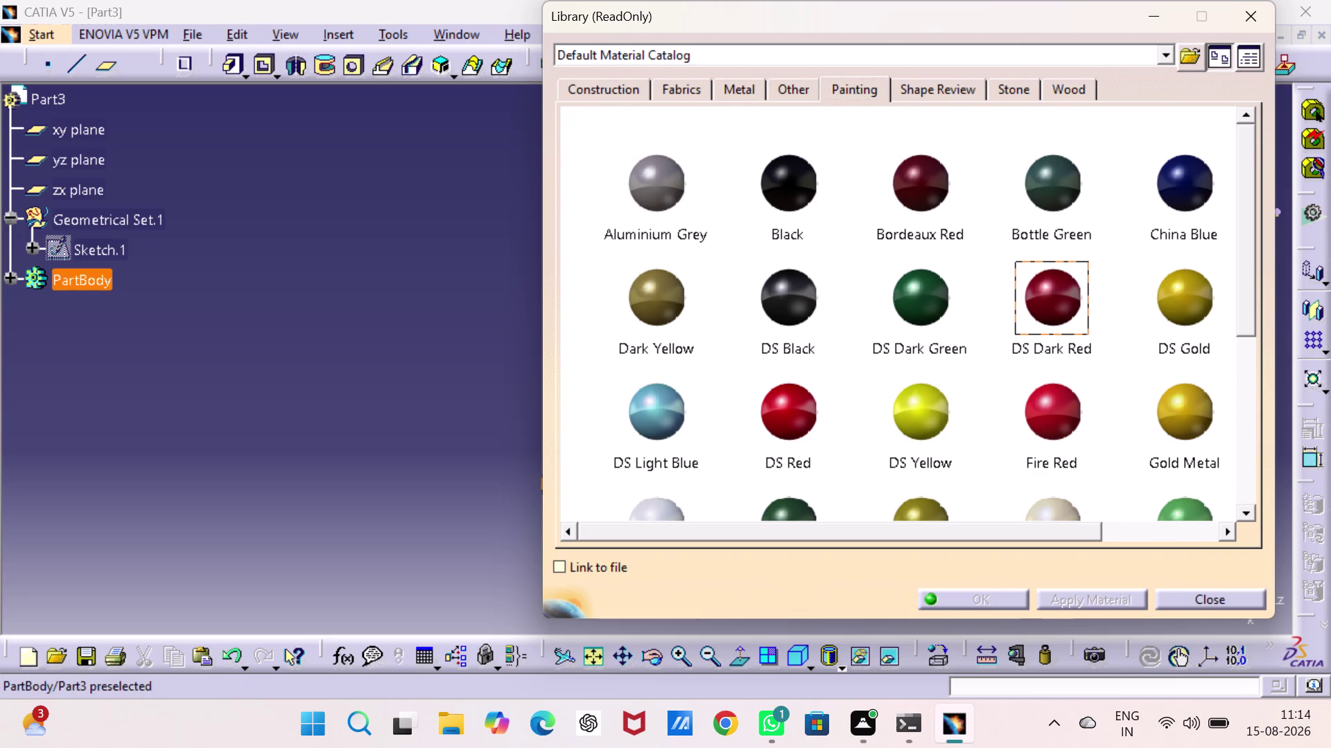
click(75, 278)
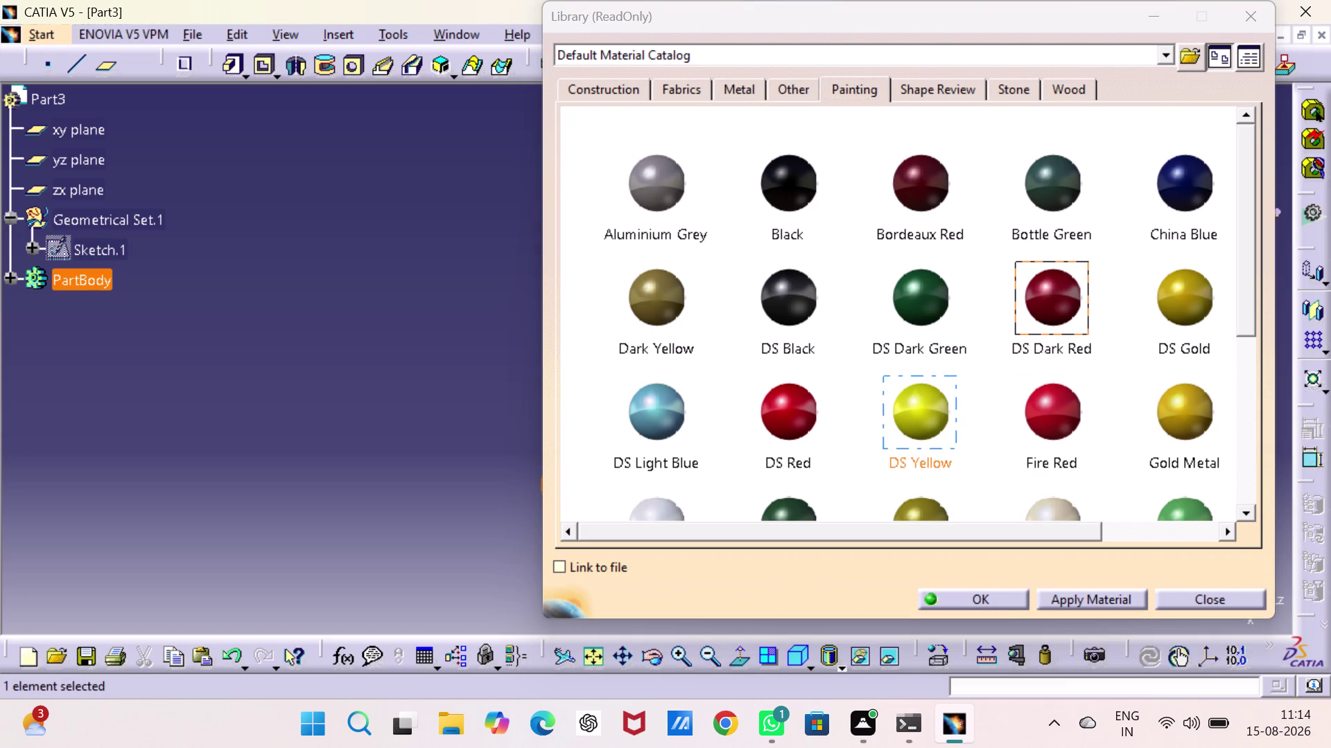
click(928, 410)
click(1090, 602)
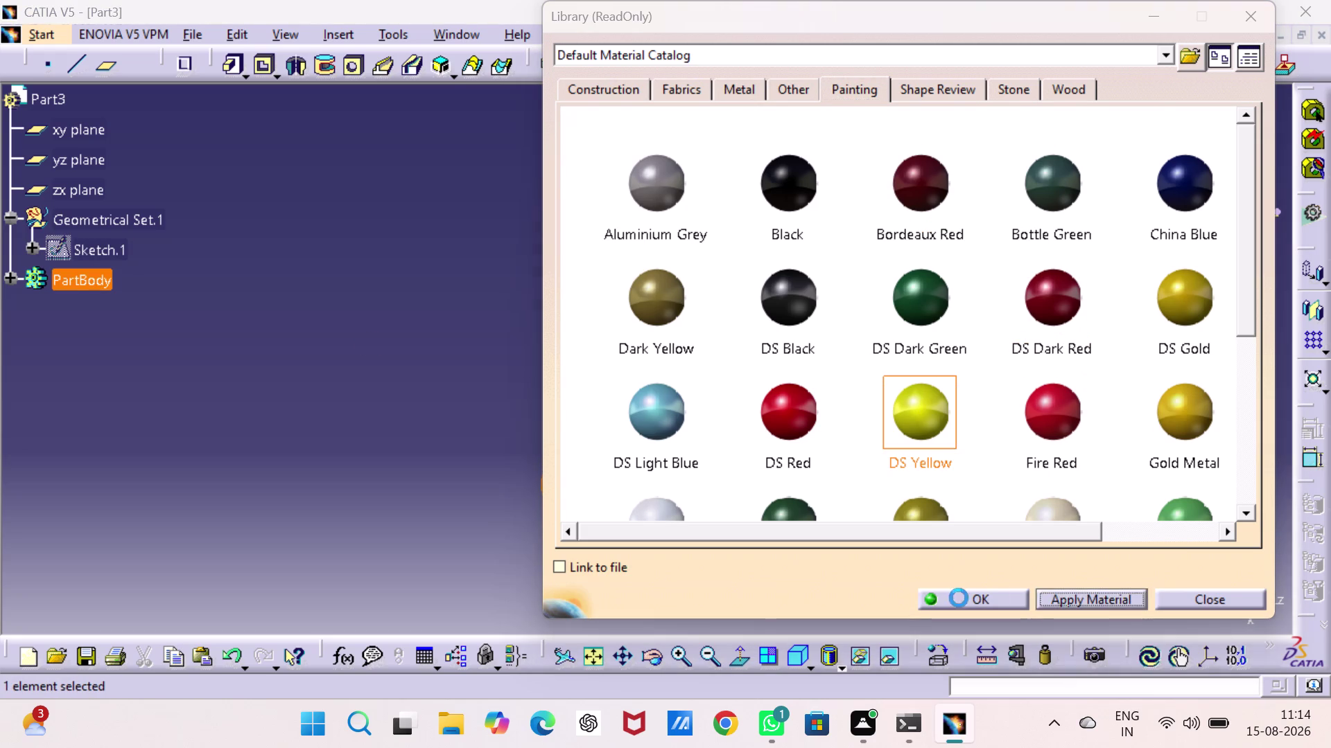
drag(978, 598, 974, 588)
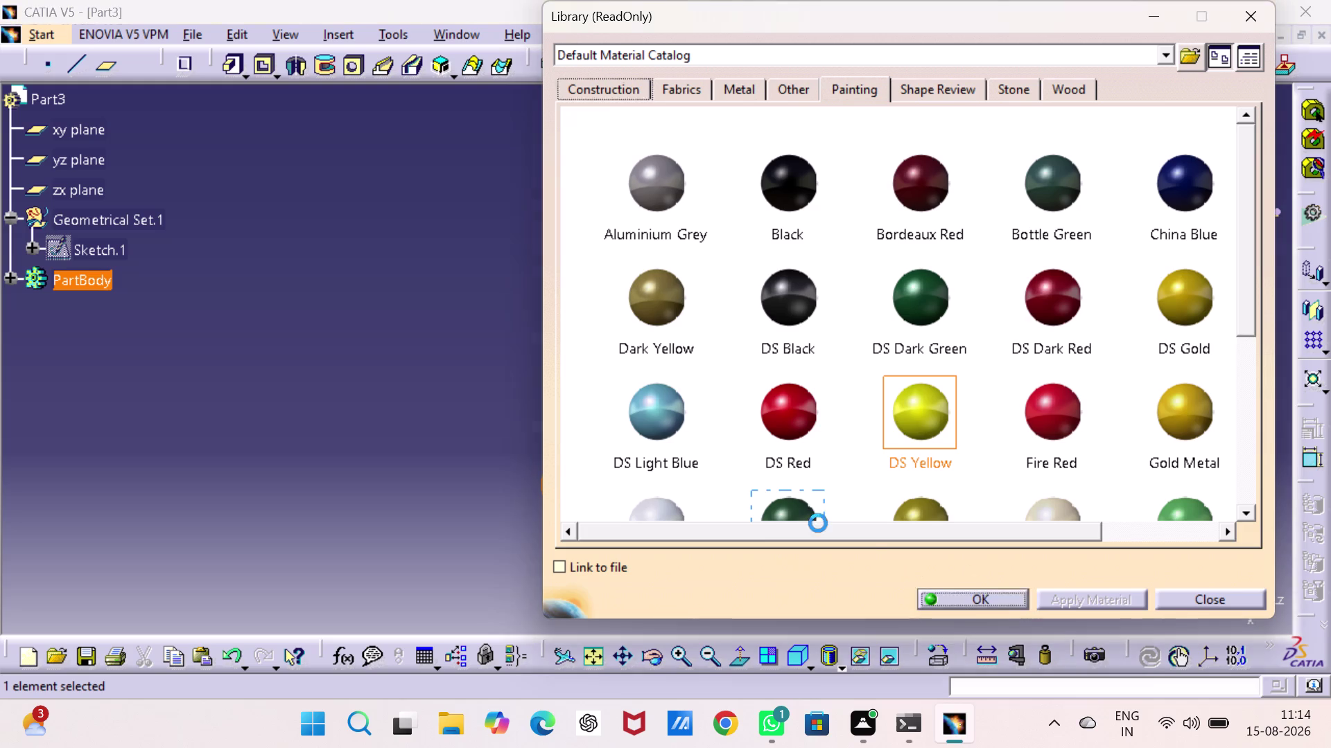
click(396, 333)
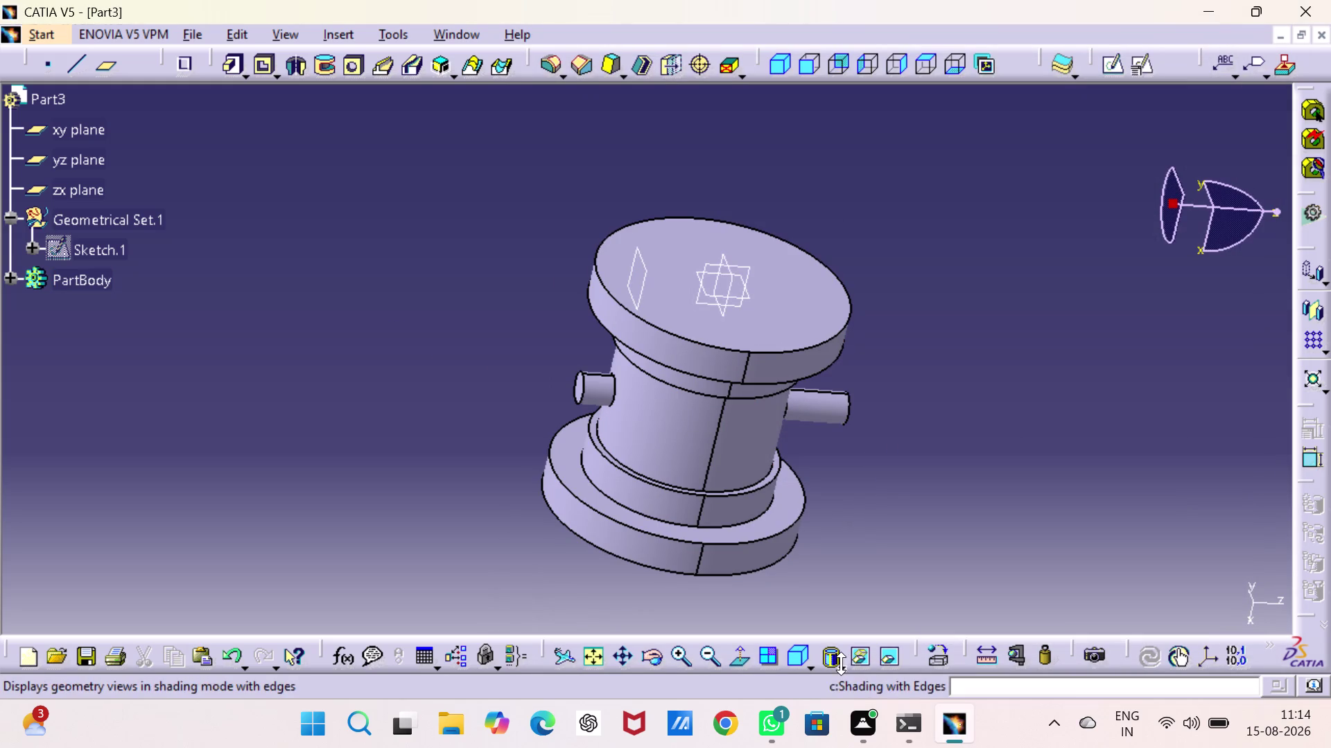
Switch the display to material shading and start saving the part.
click(841, 664)
click(856, 615)
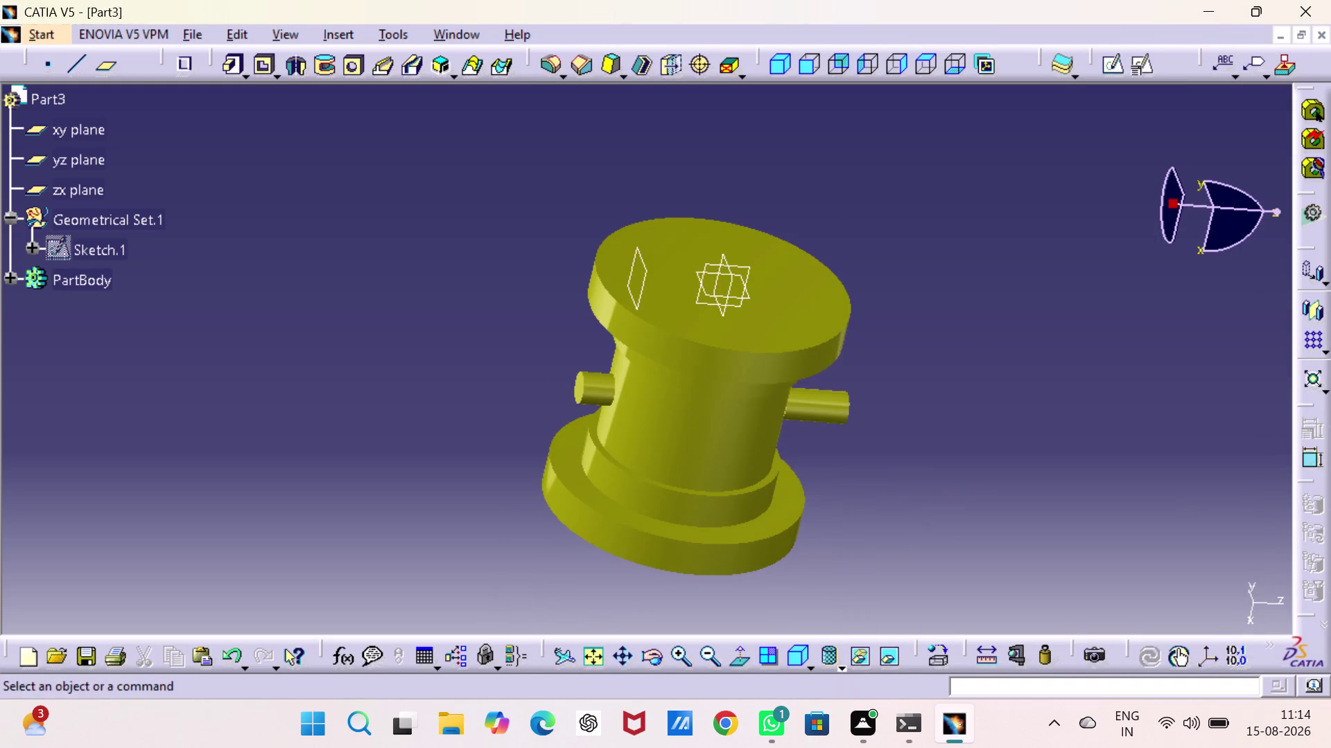
click(986, 459)
key(ctrl+s)
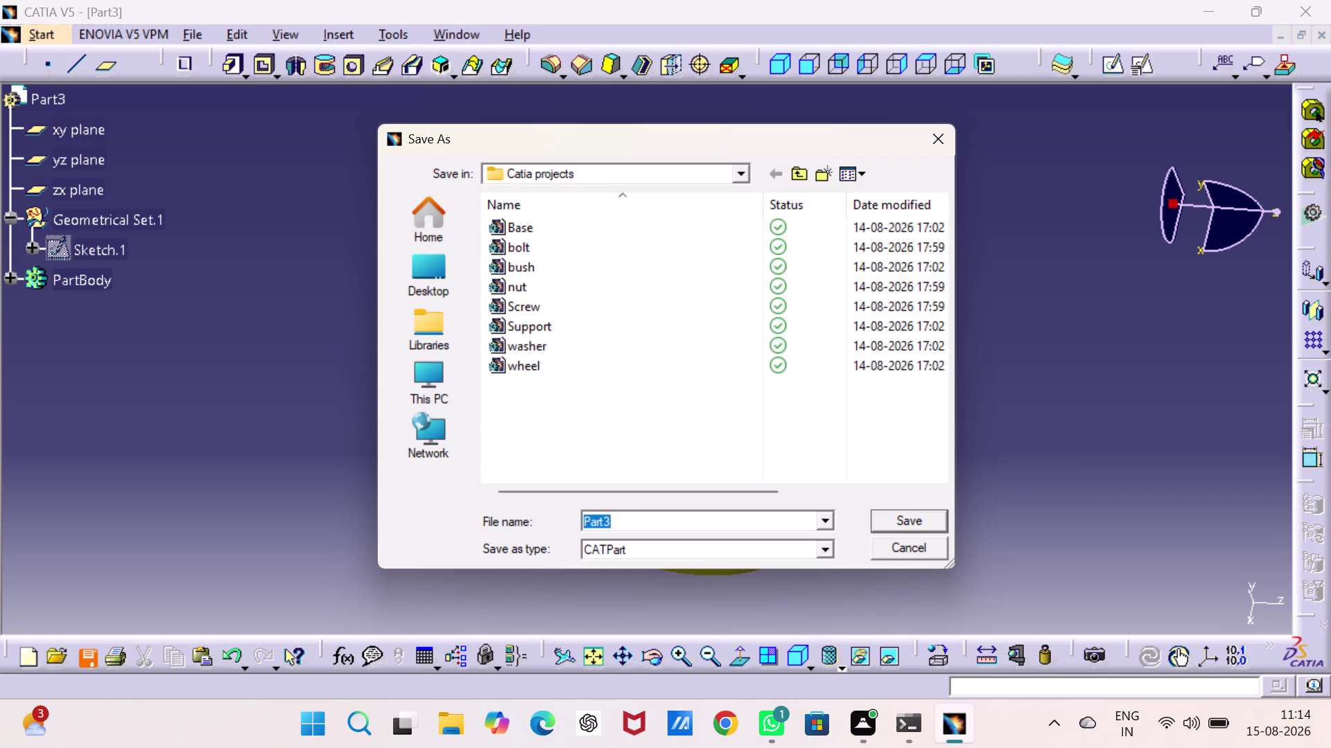
Dismiss the save prompt without saving and hide the plane on the top face.
click(948, 143)
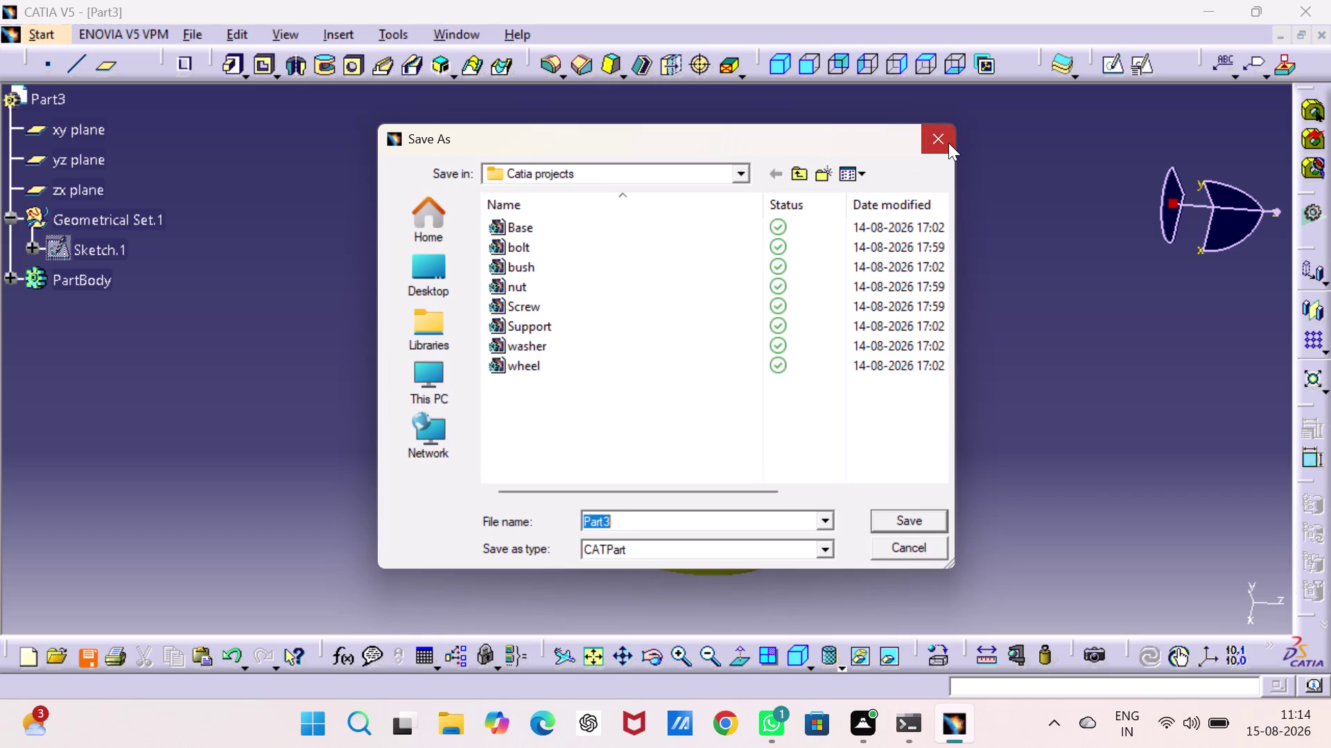
click(940, 265)
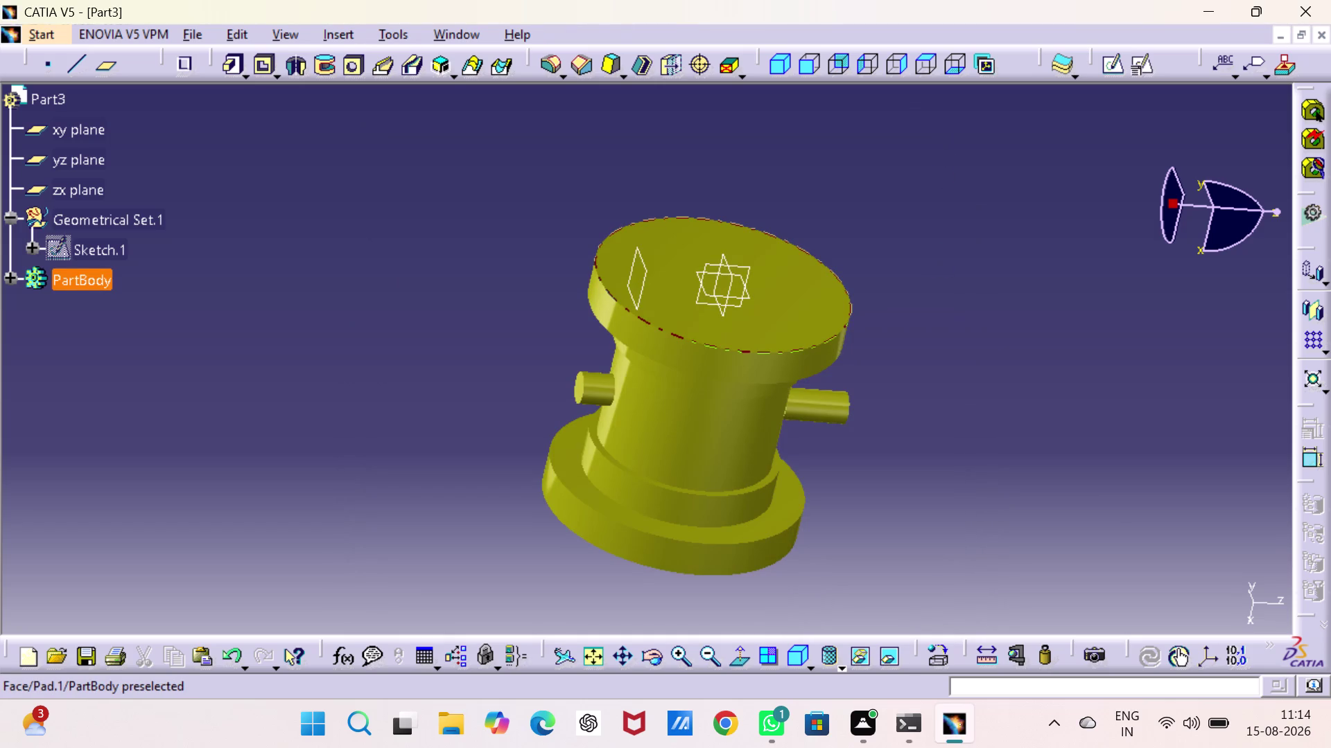
right_click(640, 273)
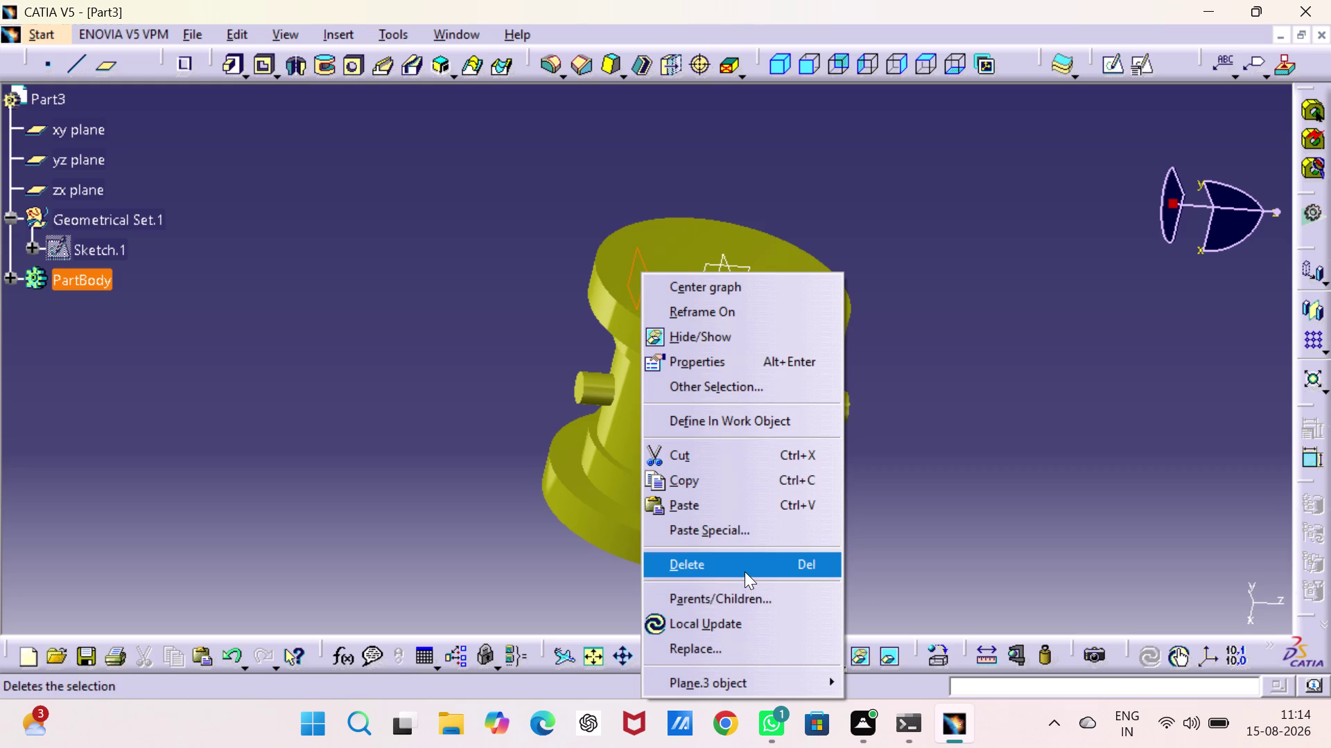
click(742, 333)
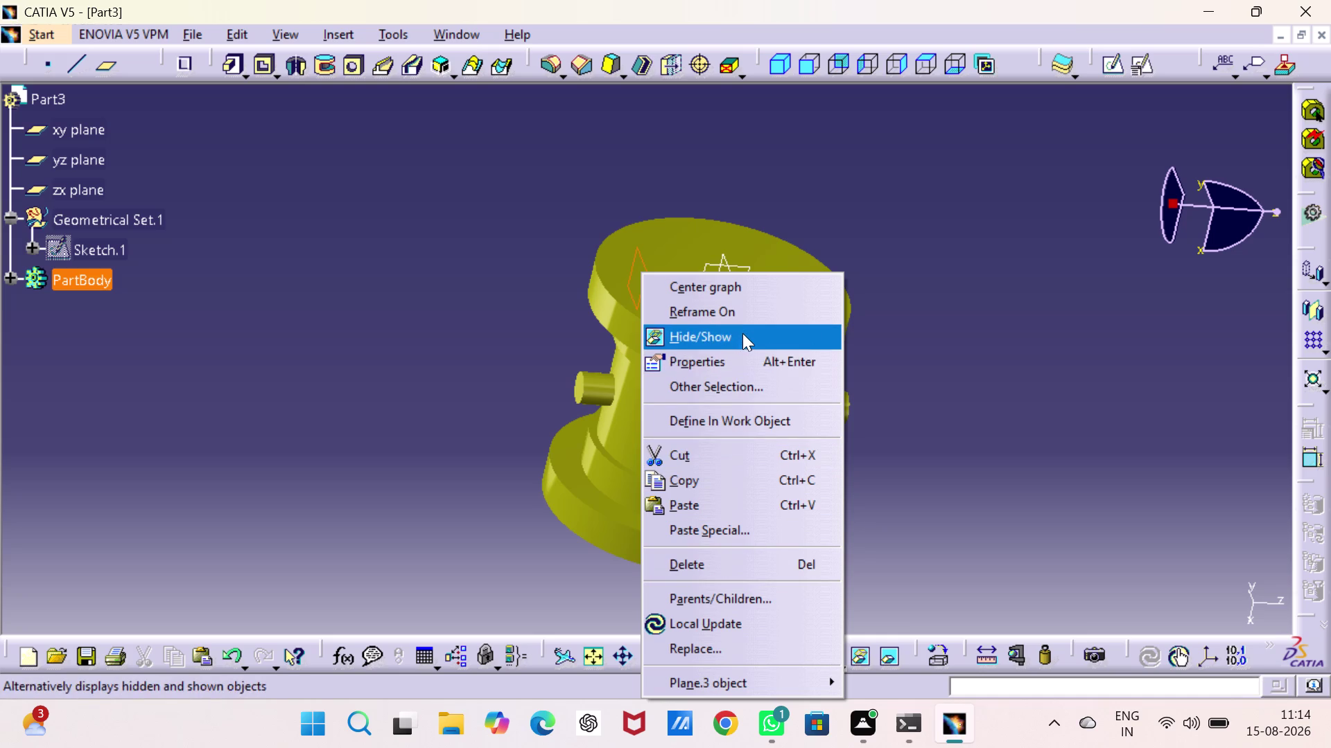
click(963, 331)
Select the part's top face as the new sketch support.
click(826, 281)
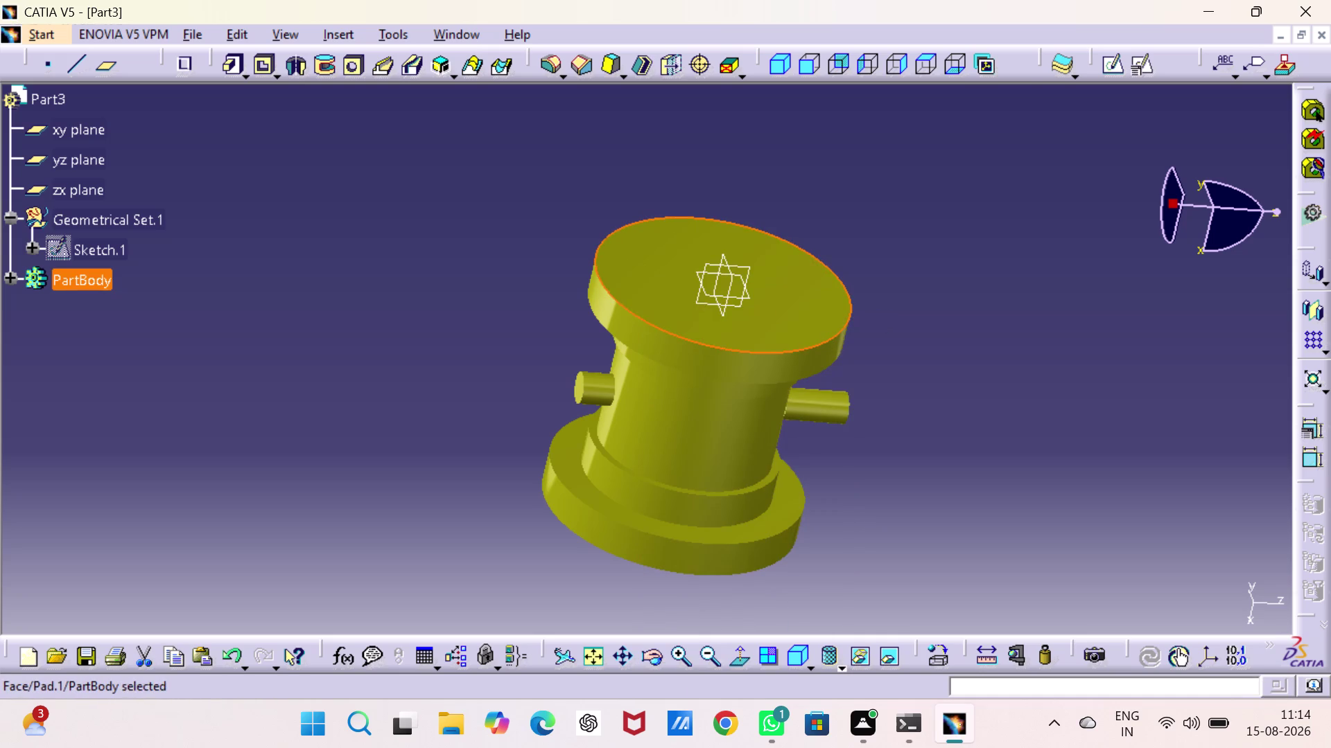
click(1111, 68)
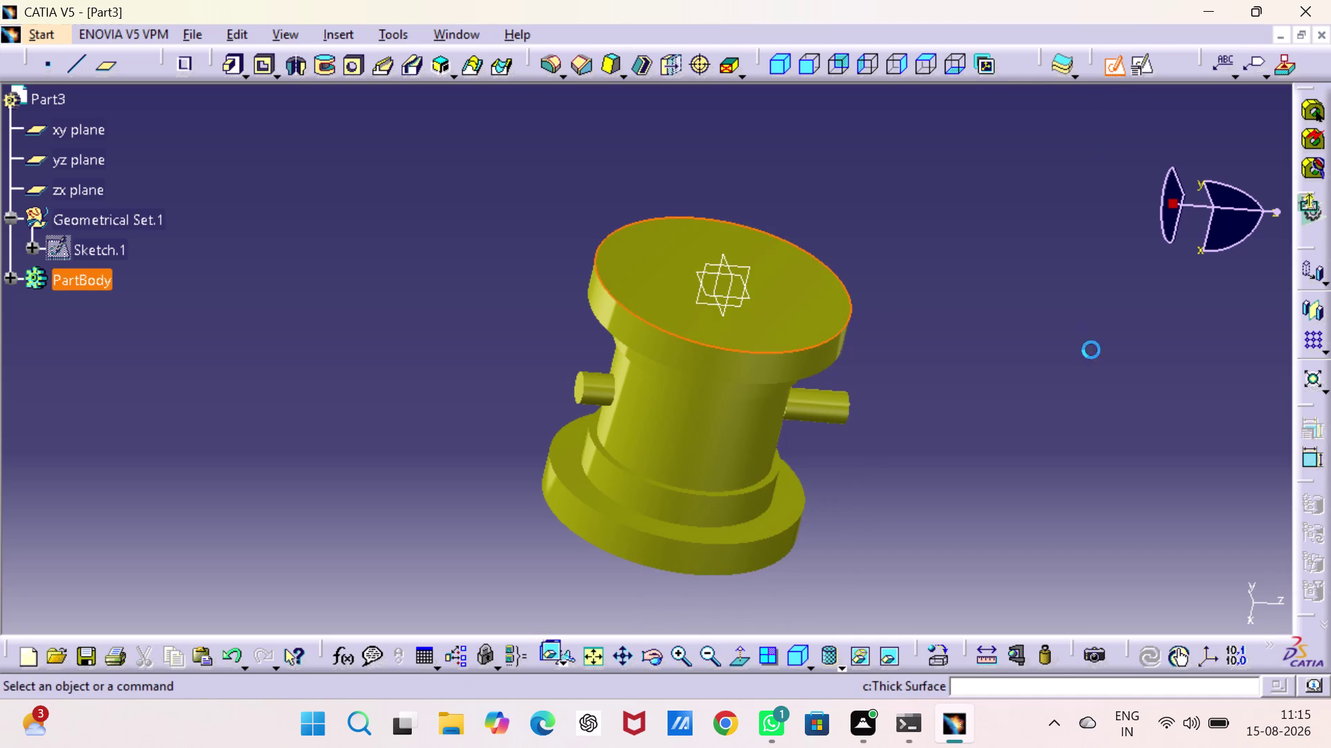
click(945, 68)
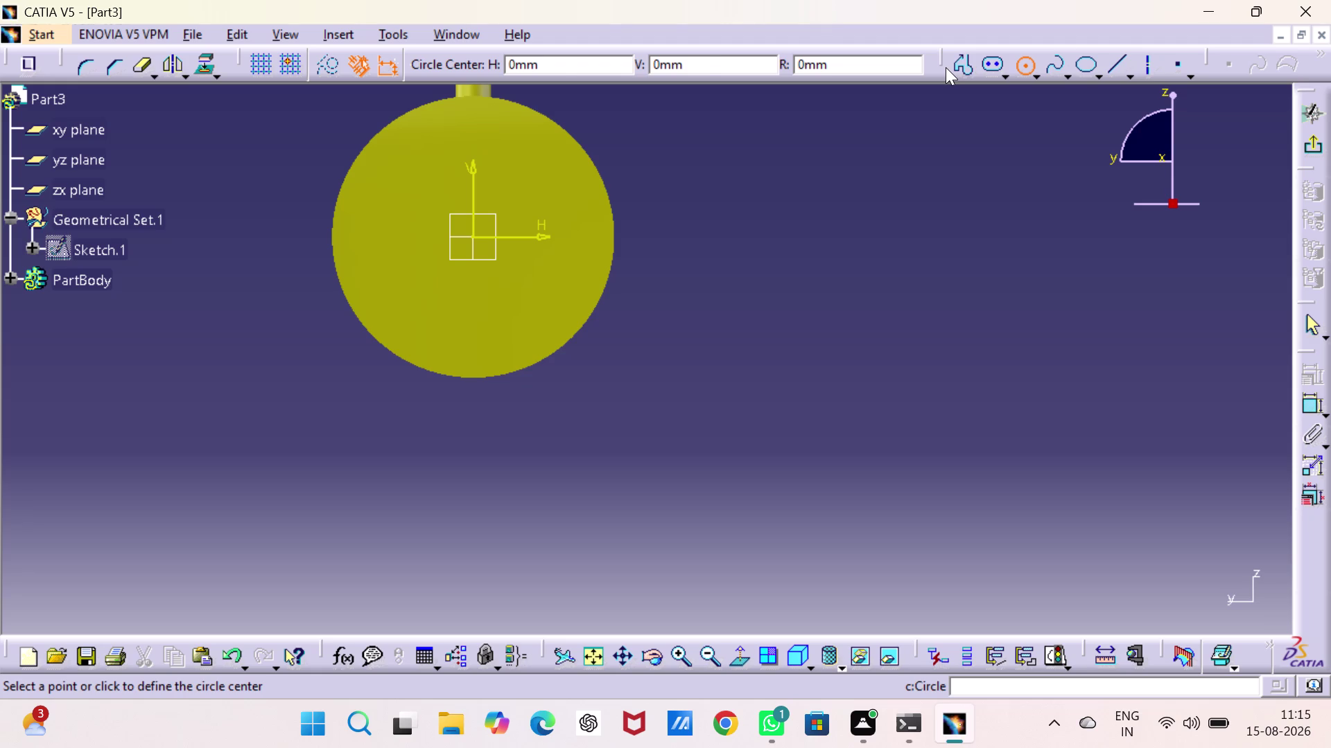
Draw a circle at the sketch origin, constrain it to 32 mm diameter, and exit.
click(472, 239)
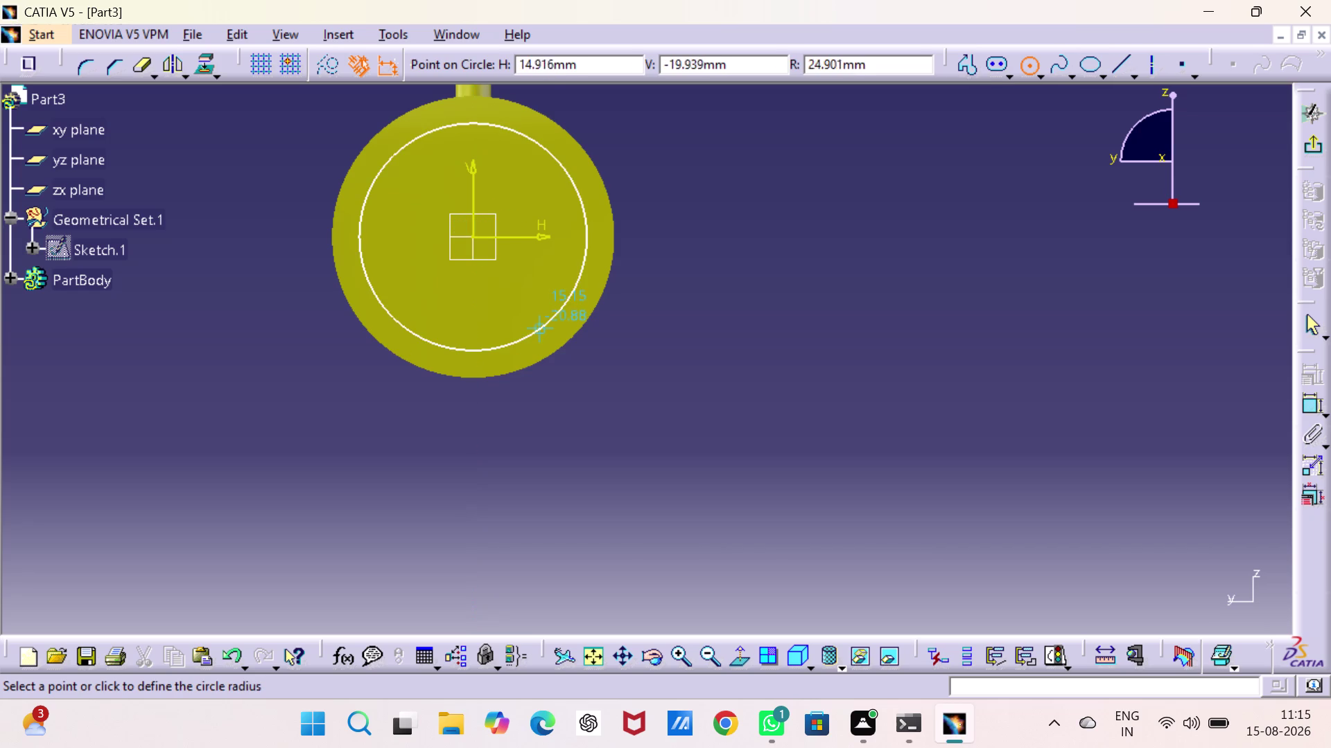
click(535, 314)
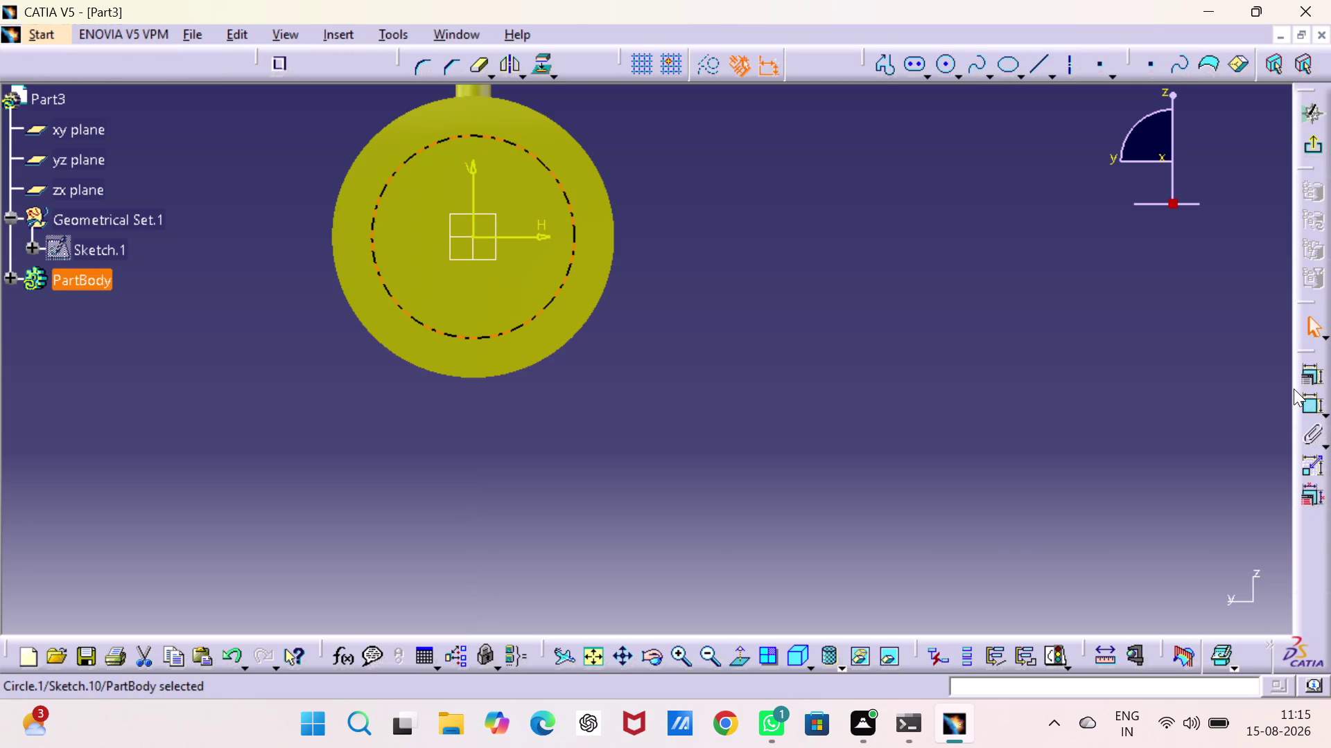
drag(1311, 409, 1311, 405)
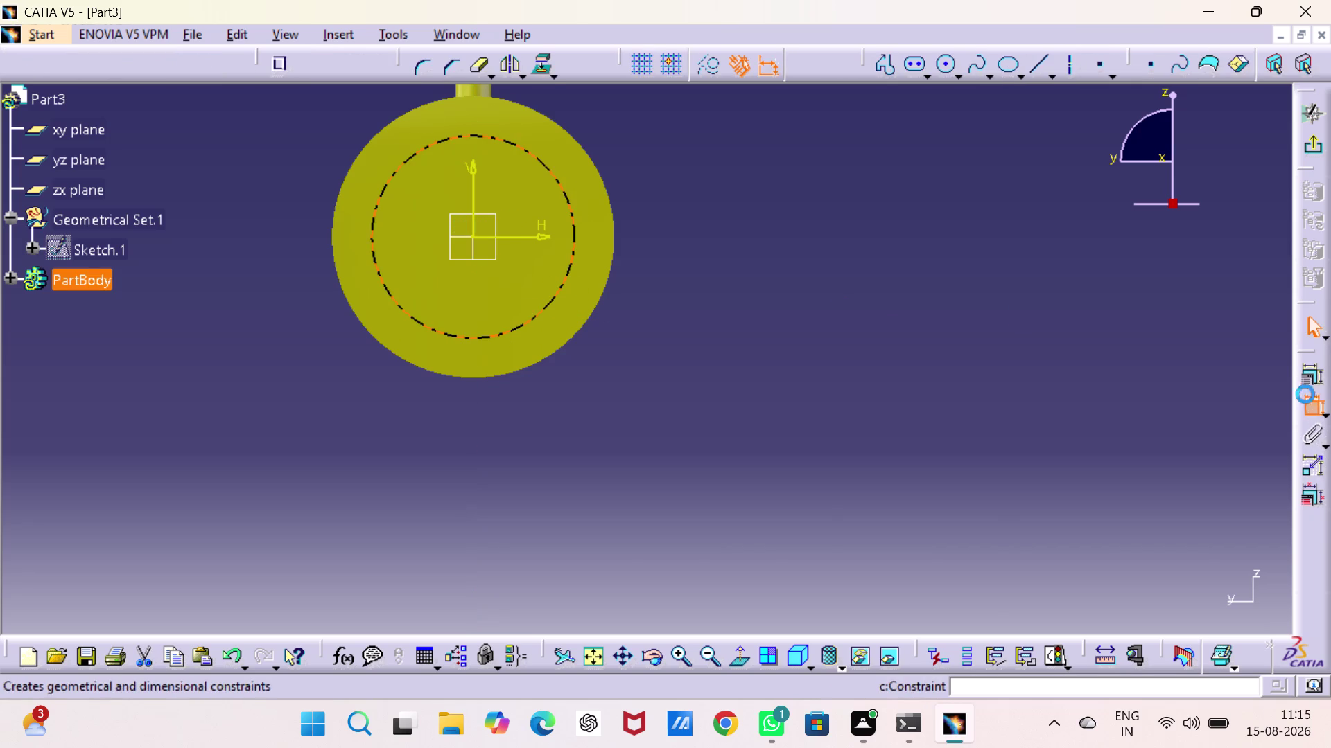
drag(1311, 405, 1307, 400)
click(1032, 329)
double_click(1065, 331)
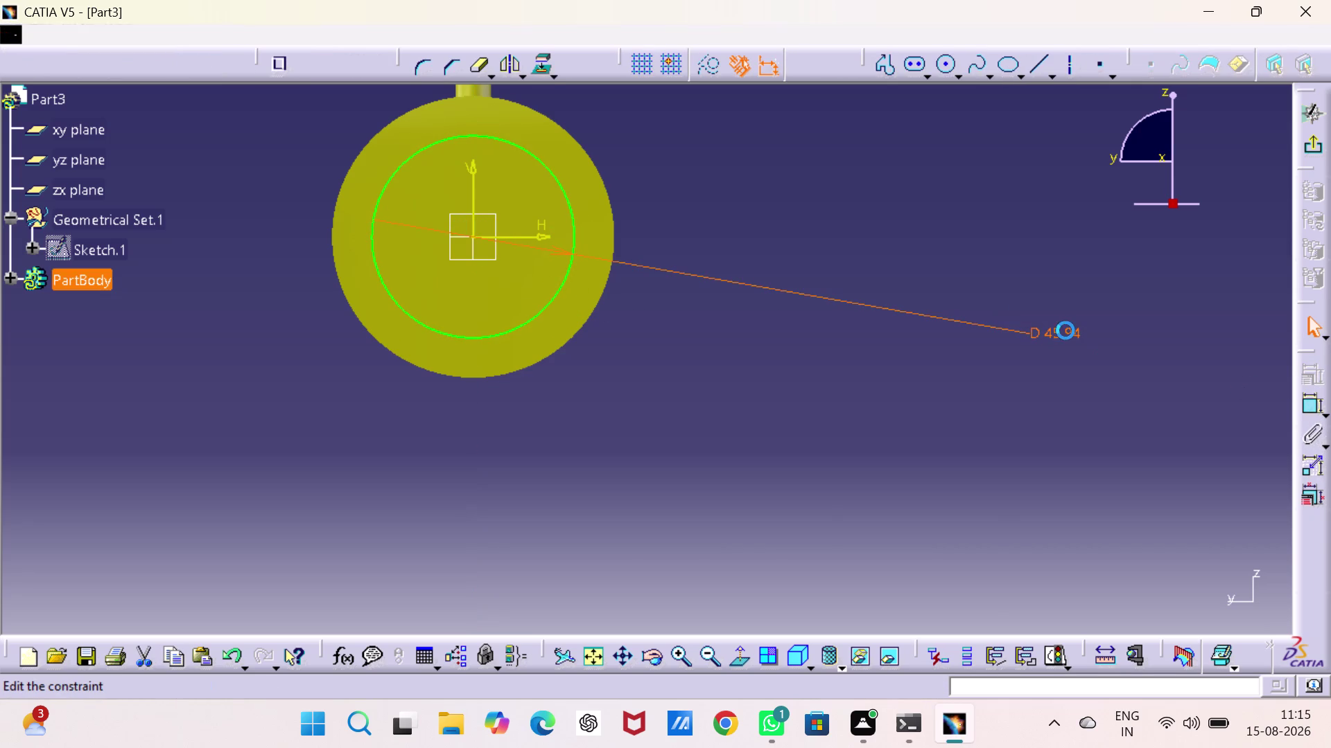
text(32)
key(Return)
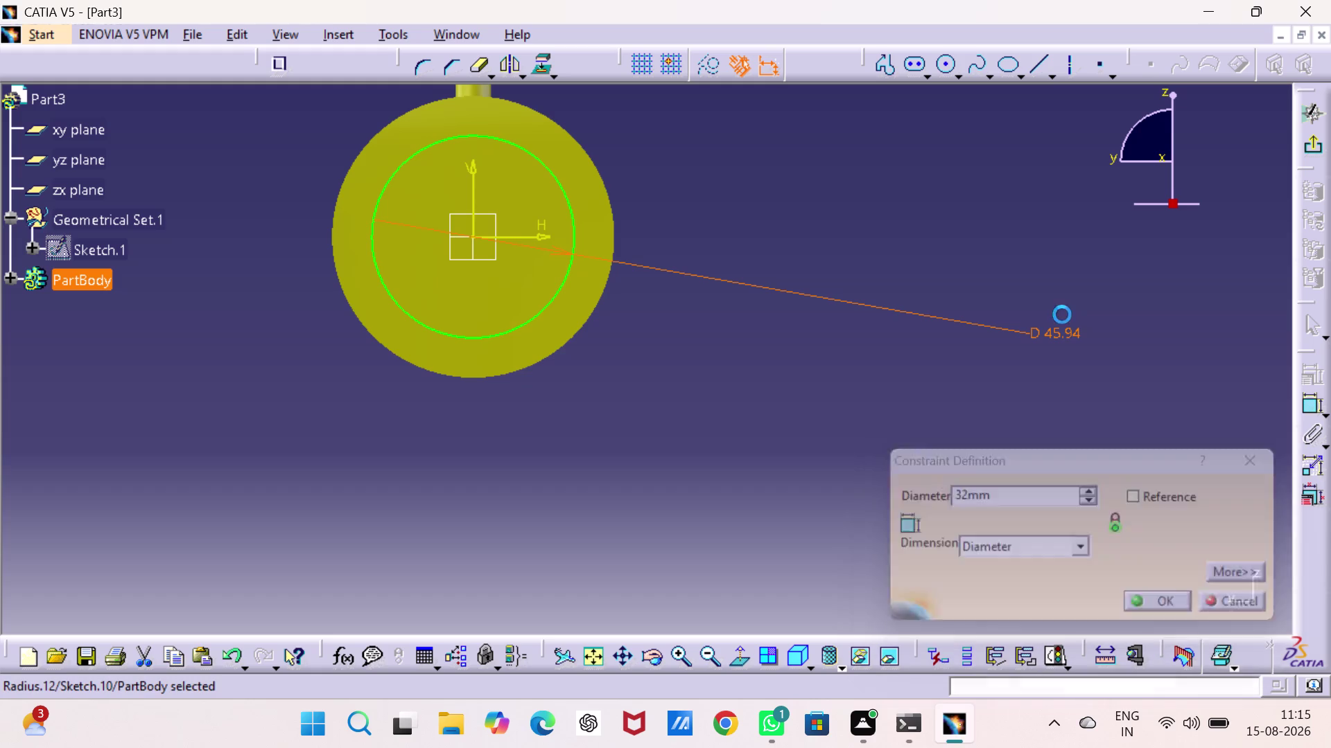
click(1315, 147)
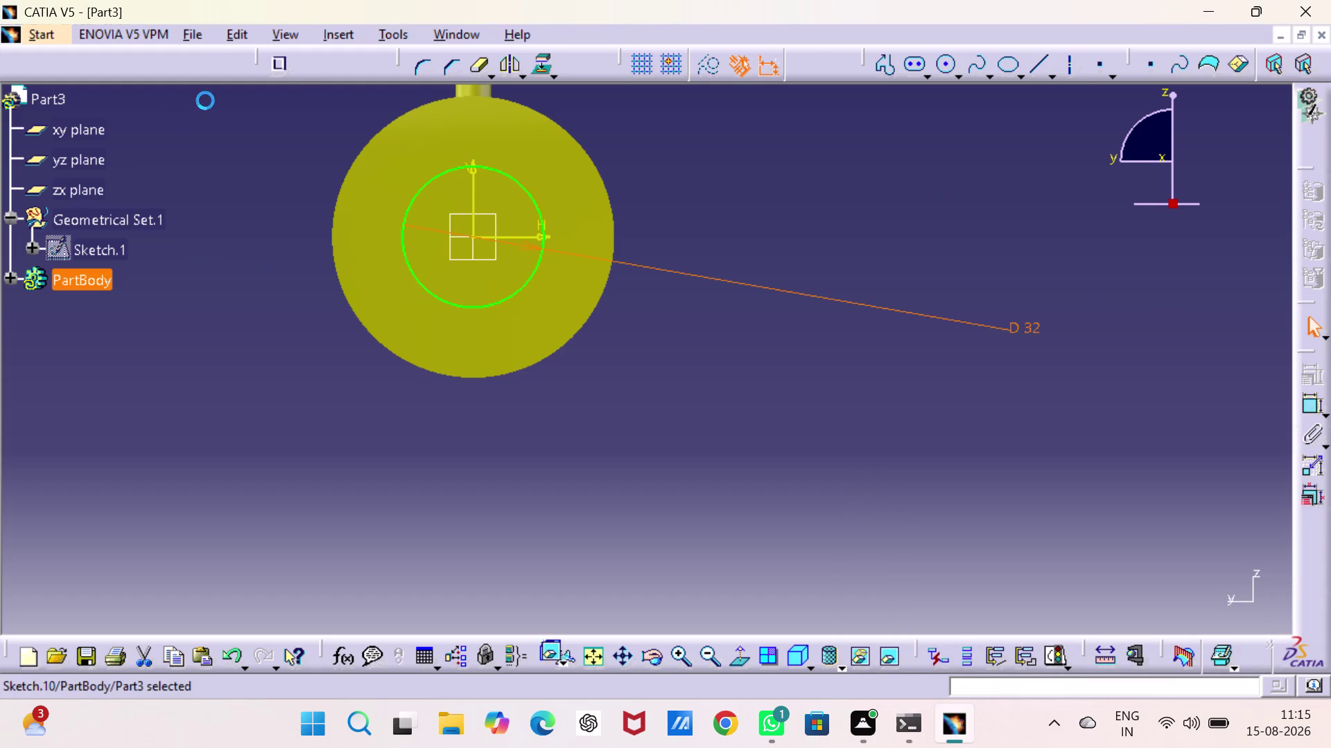
click(264, 67)
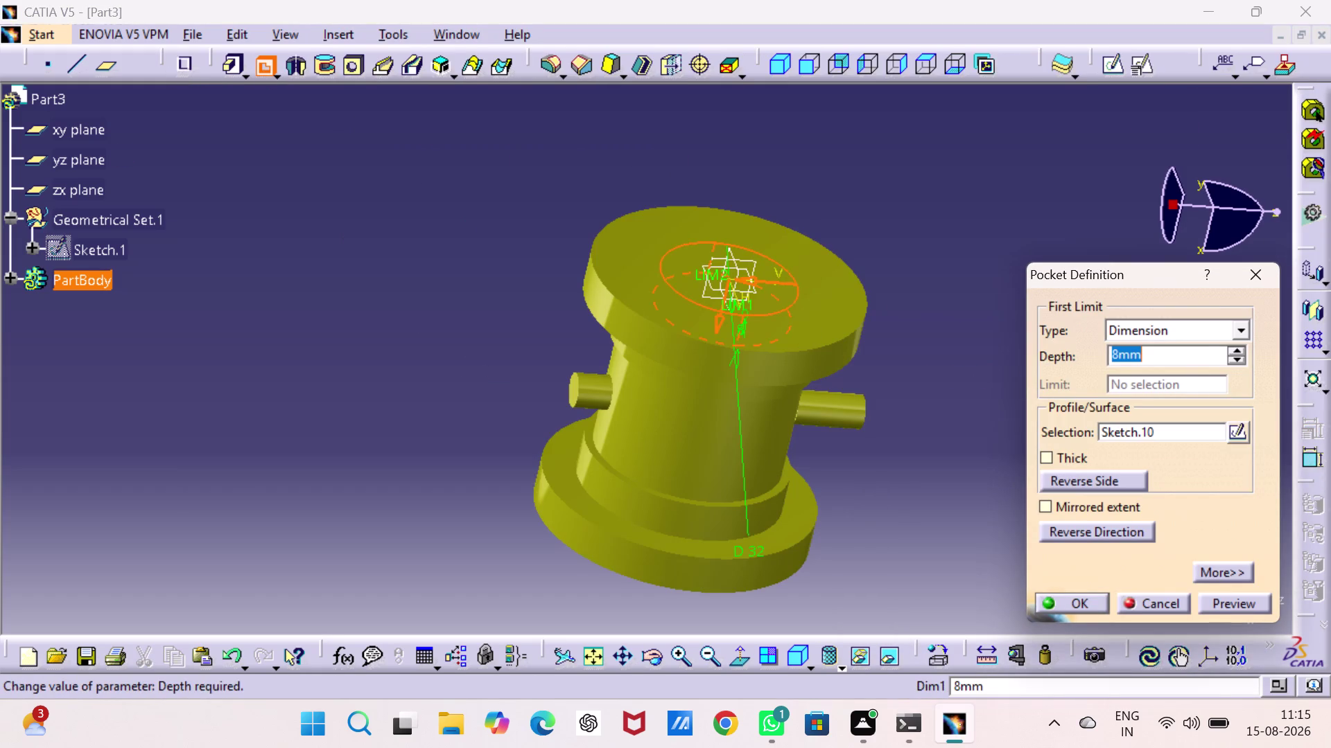
Pocket Sketch.10 up to the last face, previewing the cut before confirming.
click(1237, 327)
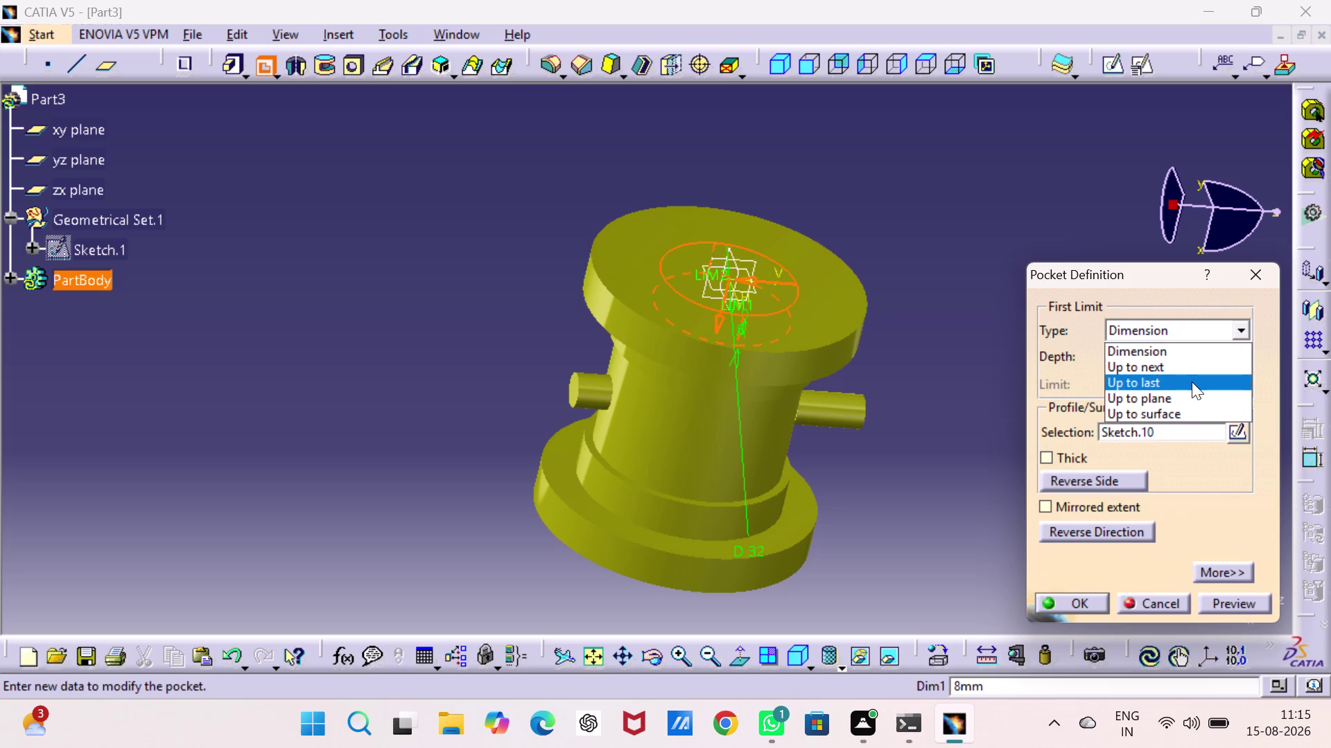
click(1190, 382)
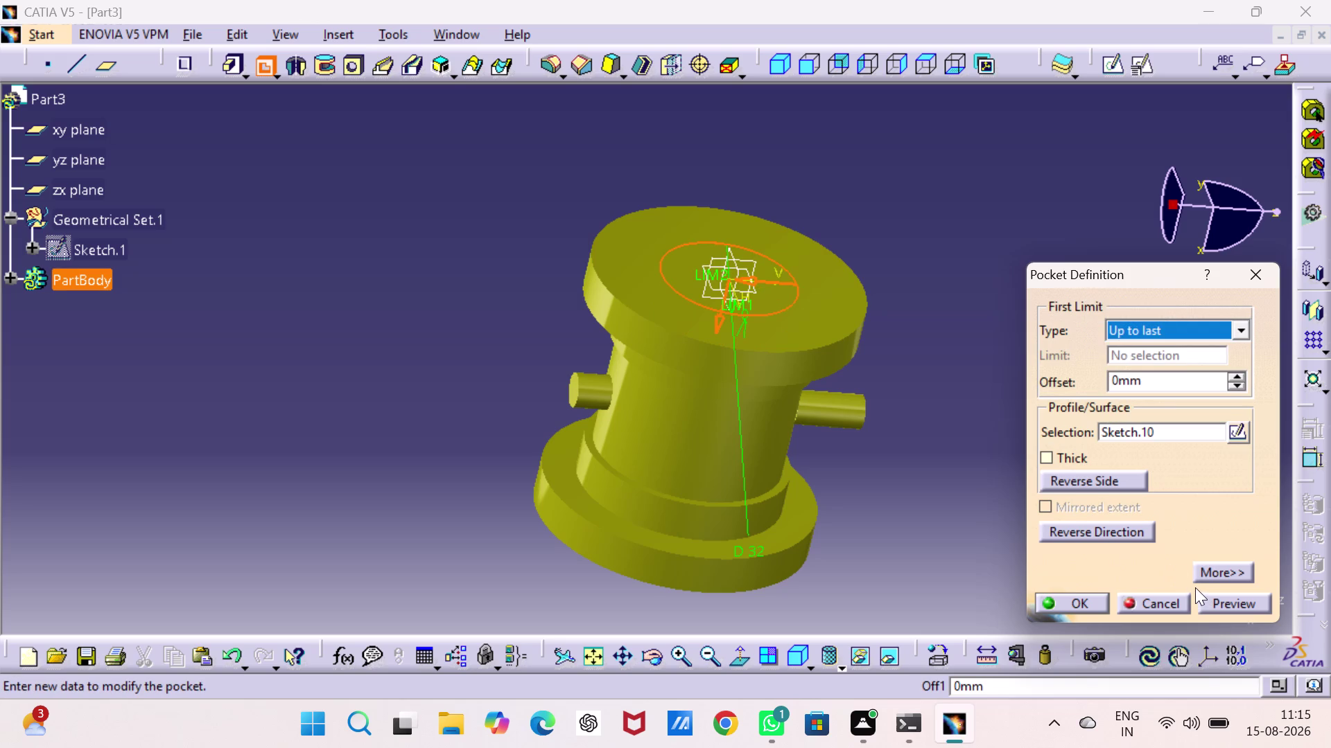
click(1255, 605)
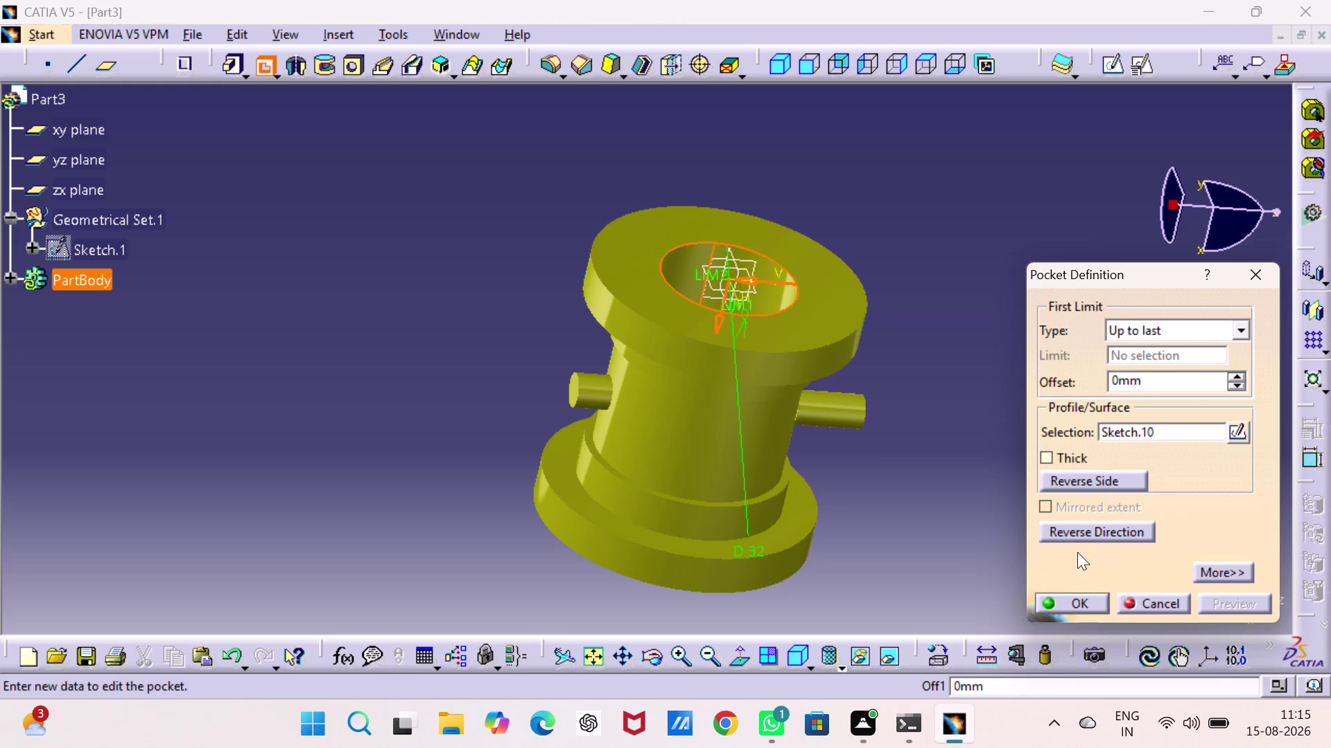
middle_drag(917, 533, 686, 281)
right_drag(918, 531, 686, 281)
scroll(down, 3)
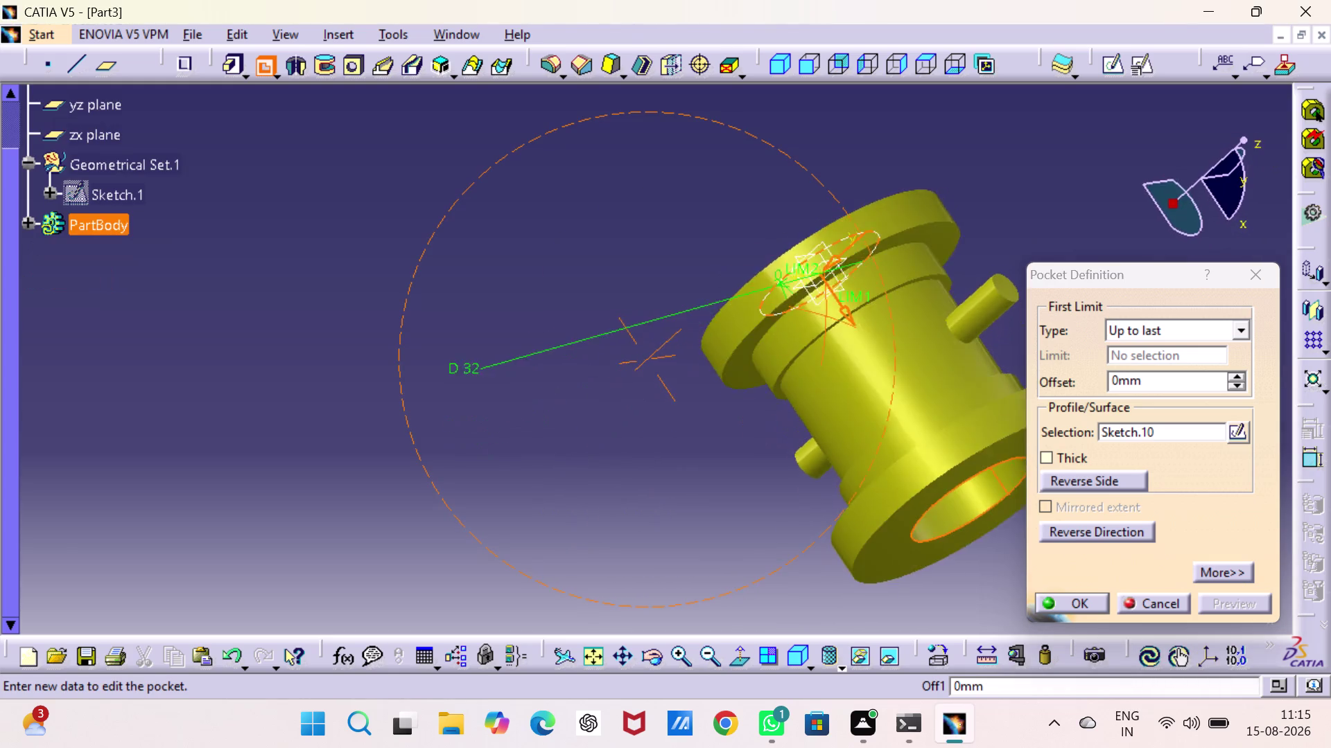
middle_drag(686, 281, 686, 258)
right_drag(686, 282, 687, 258)
click(1075, 606)
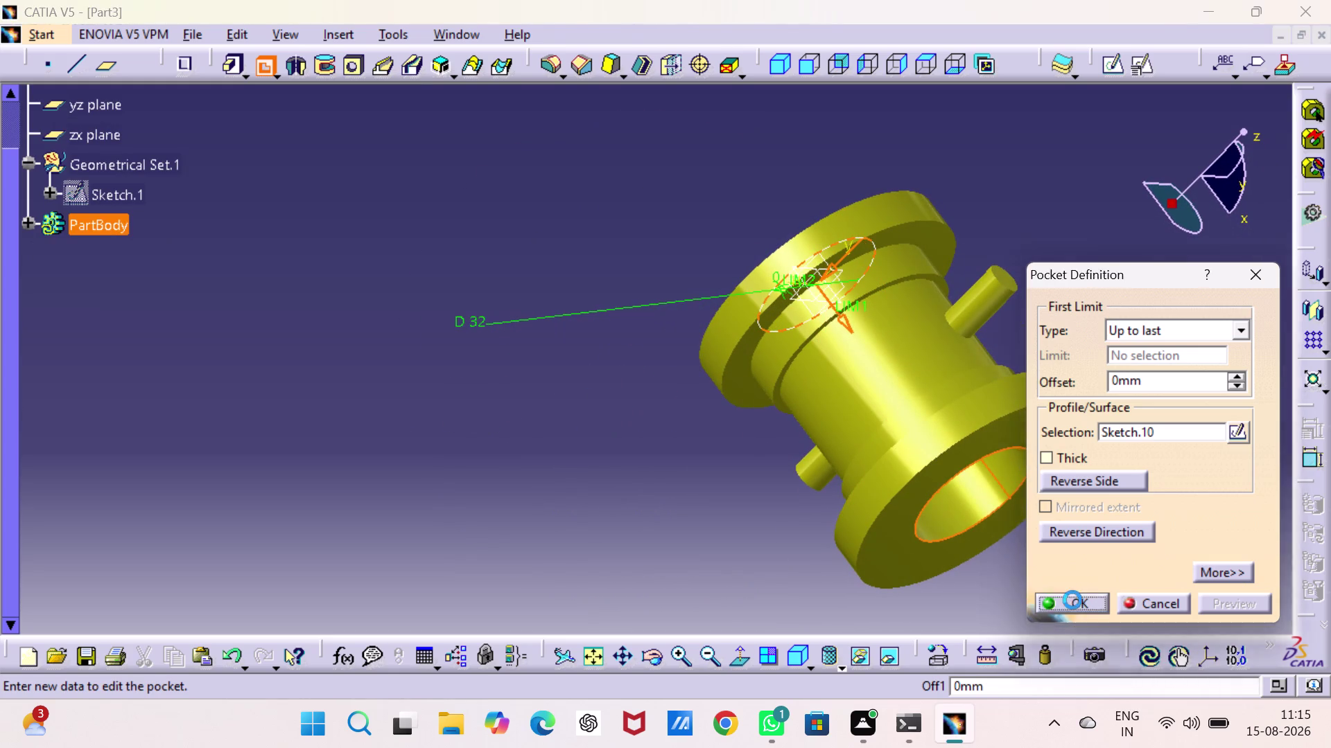
click(1049, 574)
Orbit to inspect the through hole, then start saving the part.
middle_drag(1056, 562, 735, 366)
right_drag(1057, 562, 736, 366)
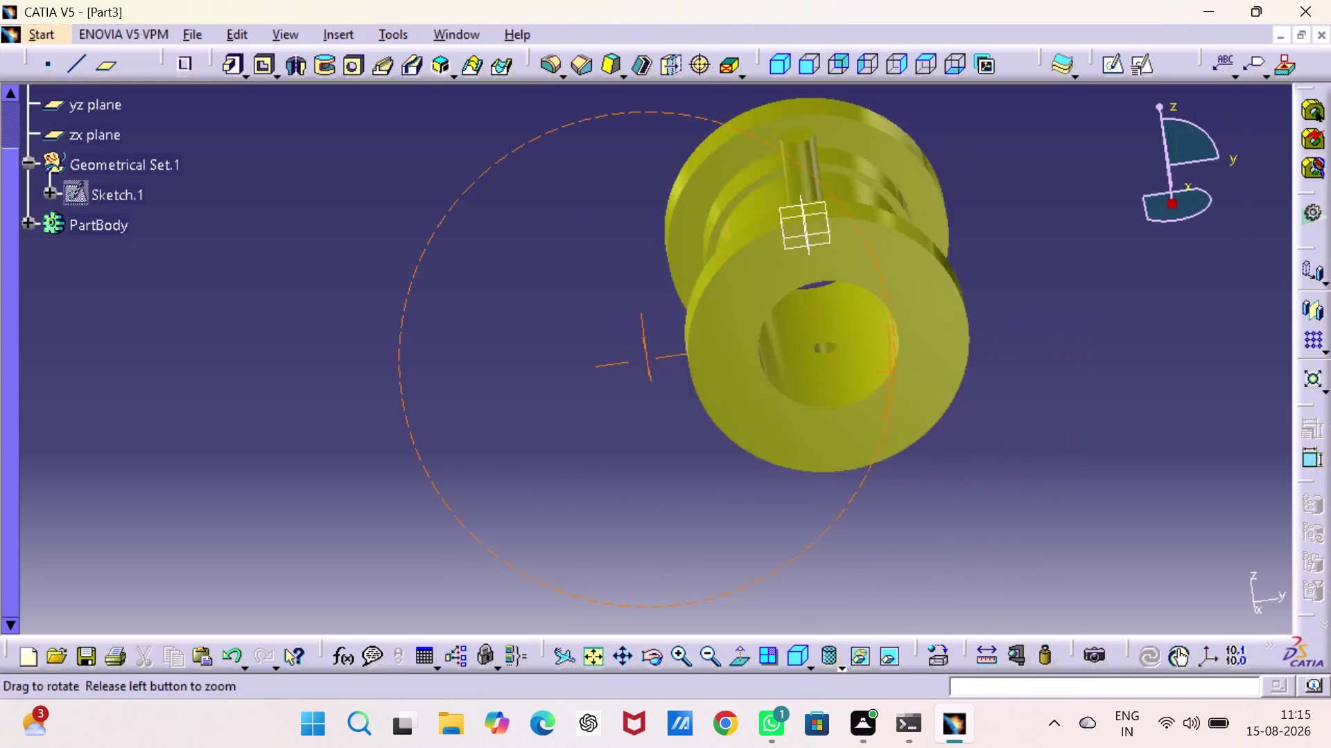
right_drag(736, 366, 937, 452)
middle_drag(736, 366, 939, 452)
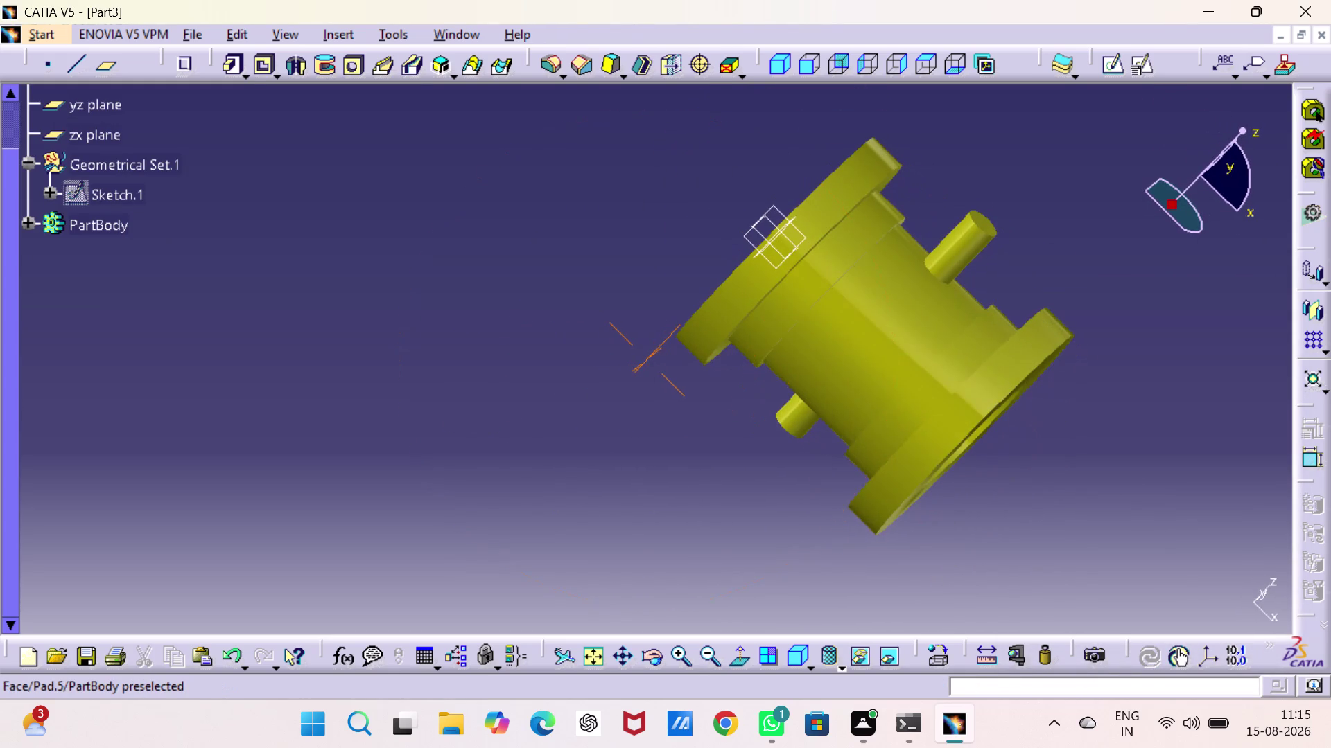
key(ctrl+s)
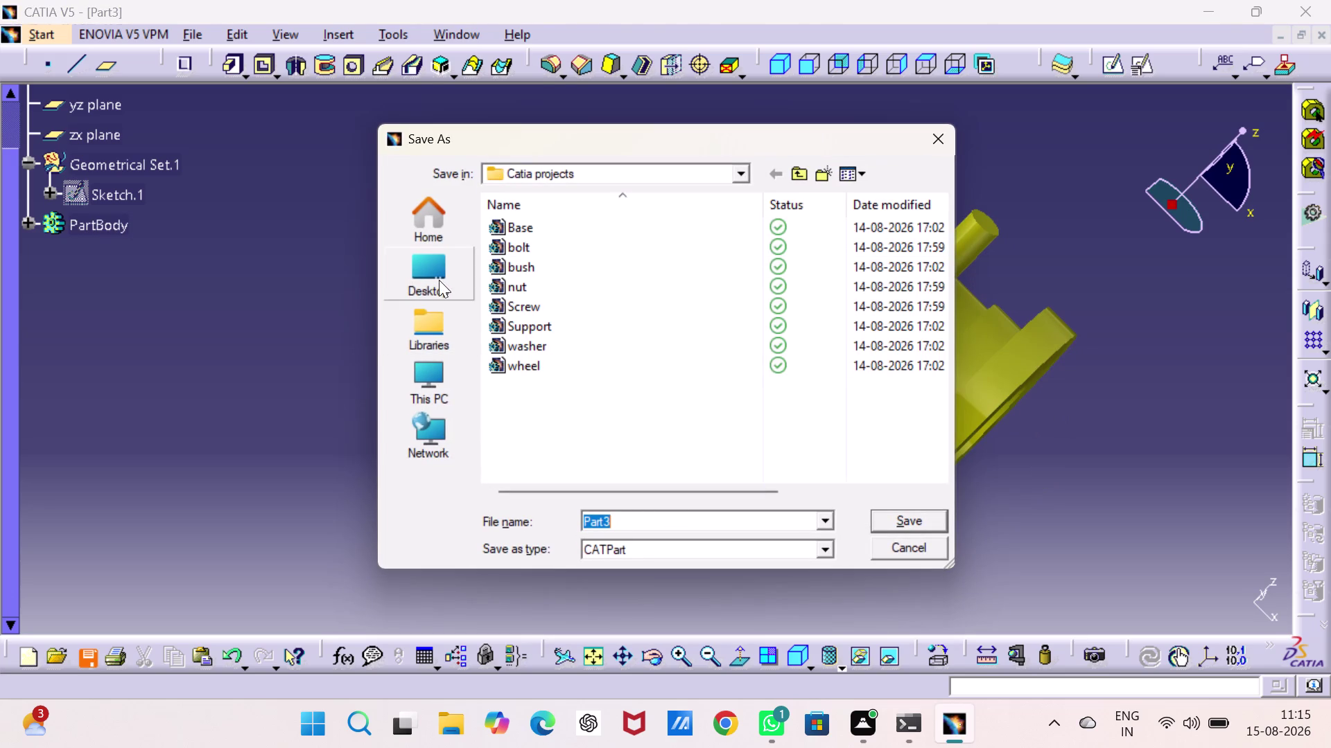
Save the part as 'brass' in the Desktop's INTERN PROJRCTS folder.
click(439, 270)
scroll(down, 3)
scroll(down, 3)
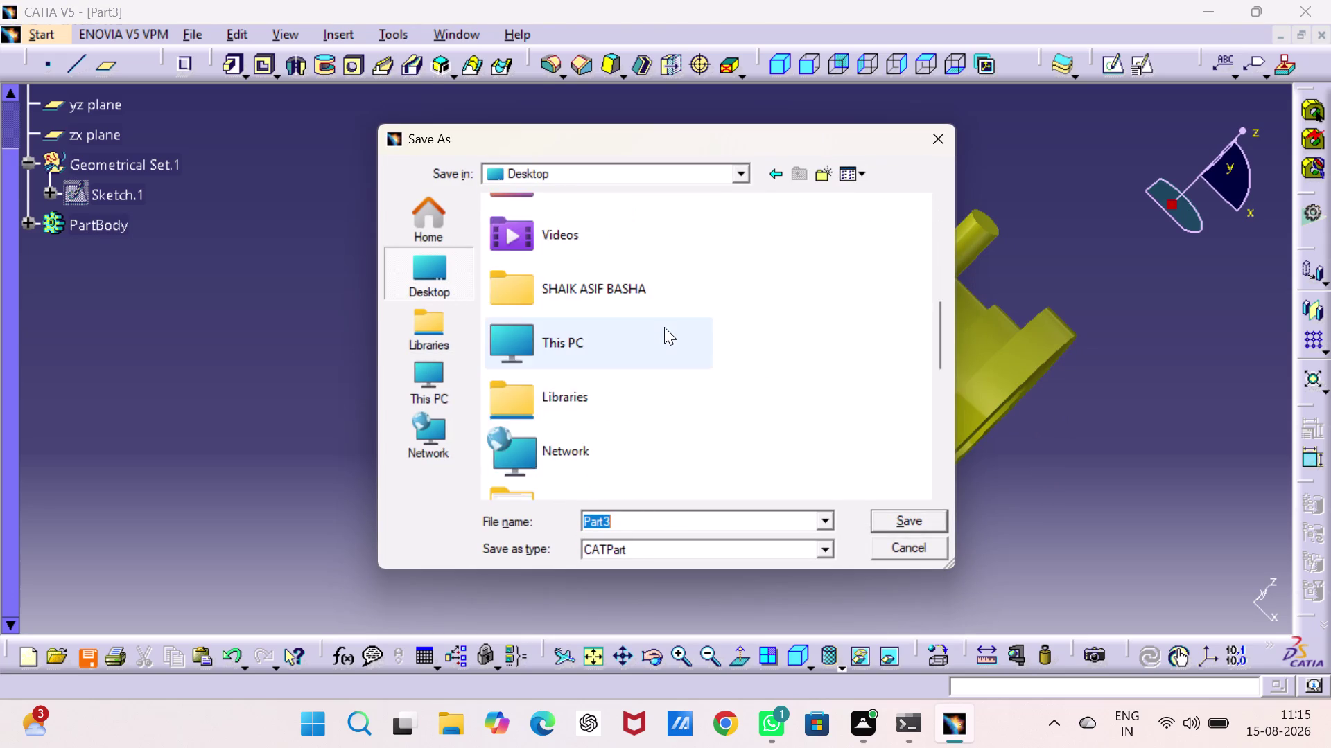
scroll(down, 3)
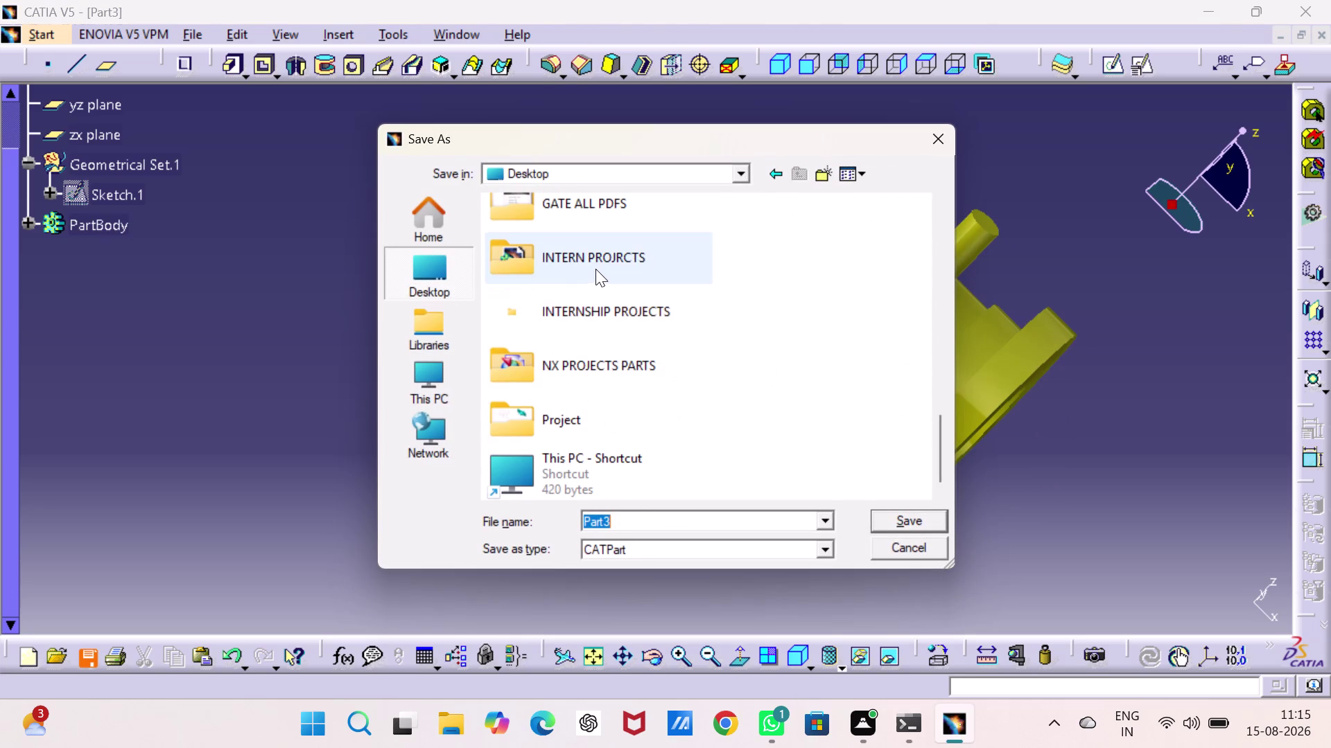
click(599, 264)
click(600, 264)
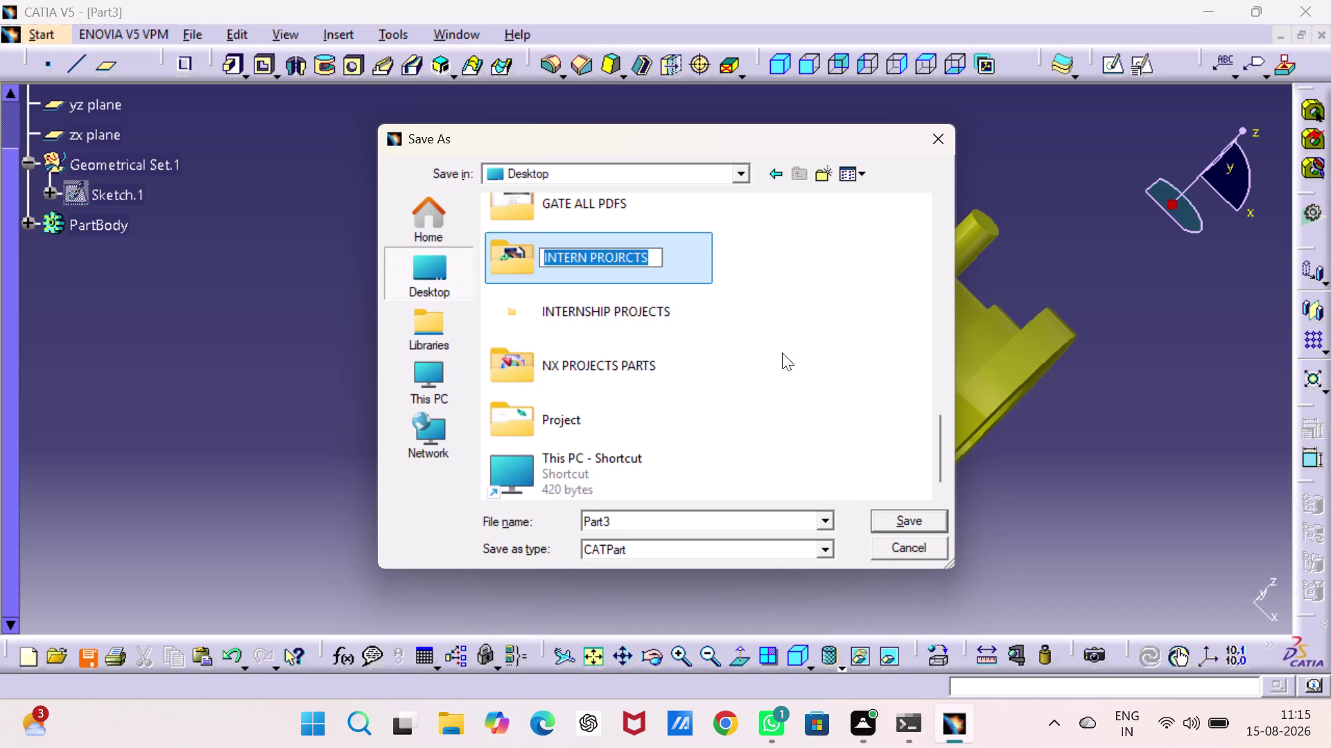
click(894, 521)
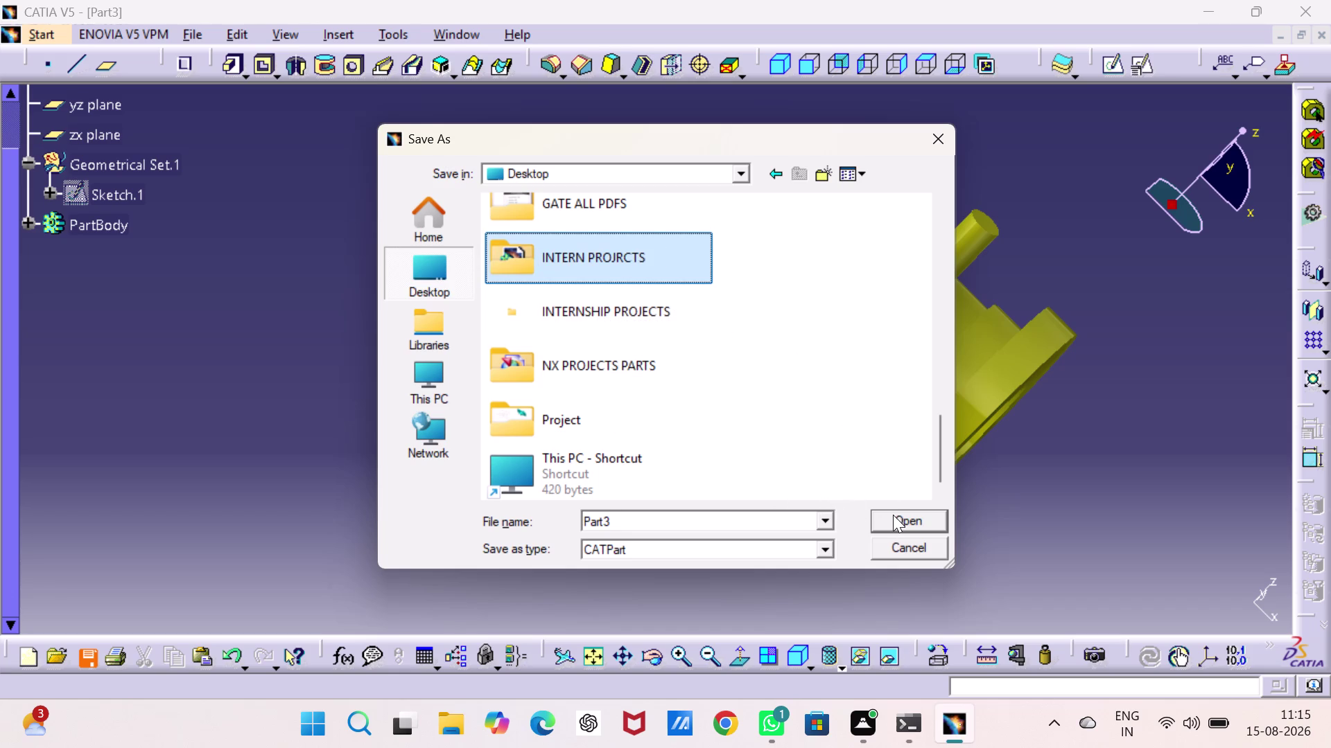
click(893, 515)
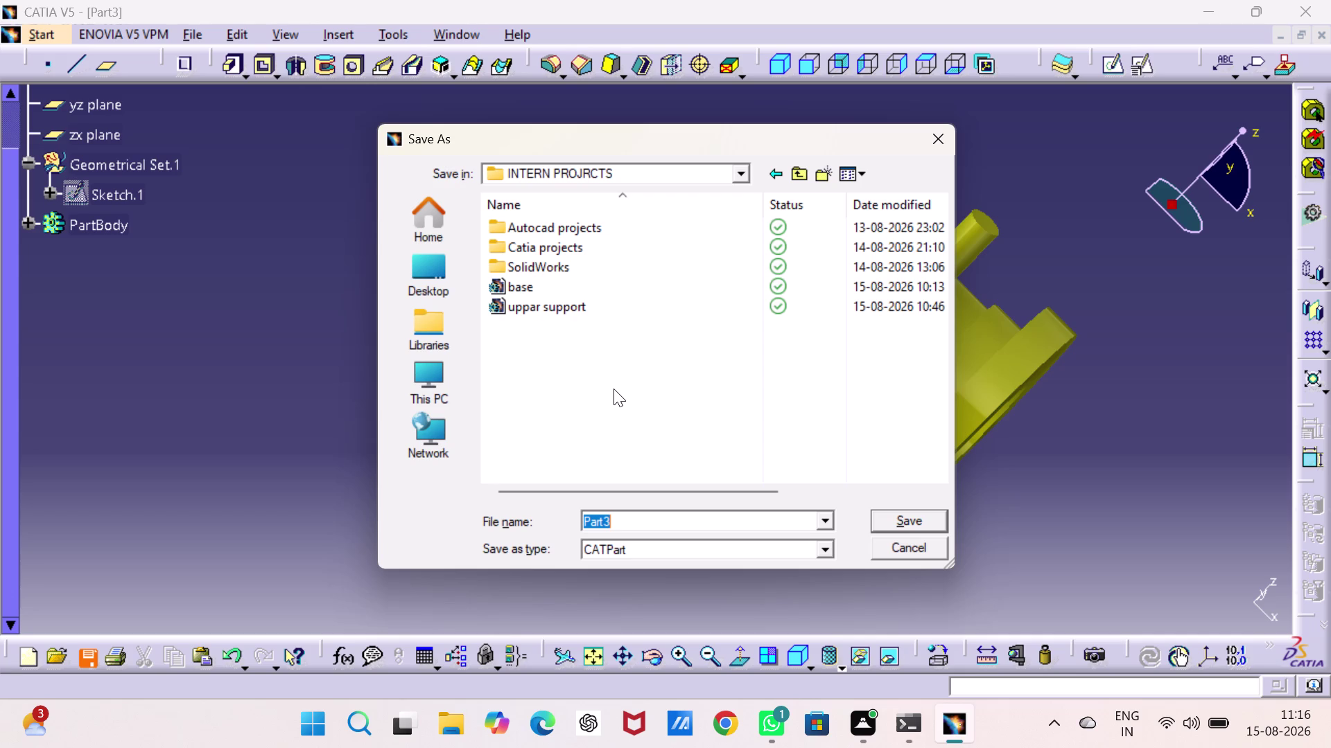
text(b)
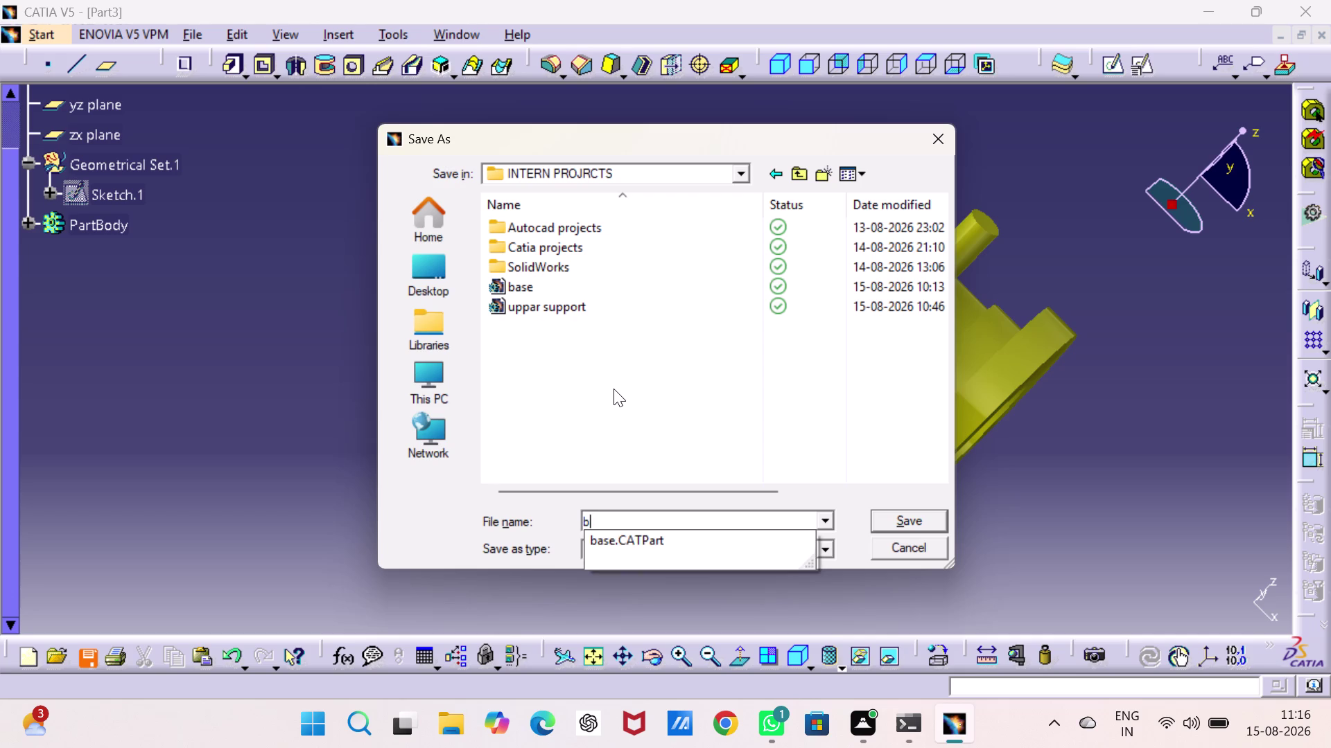
text(rass)
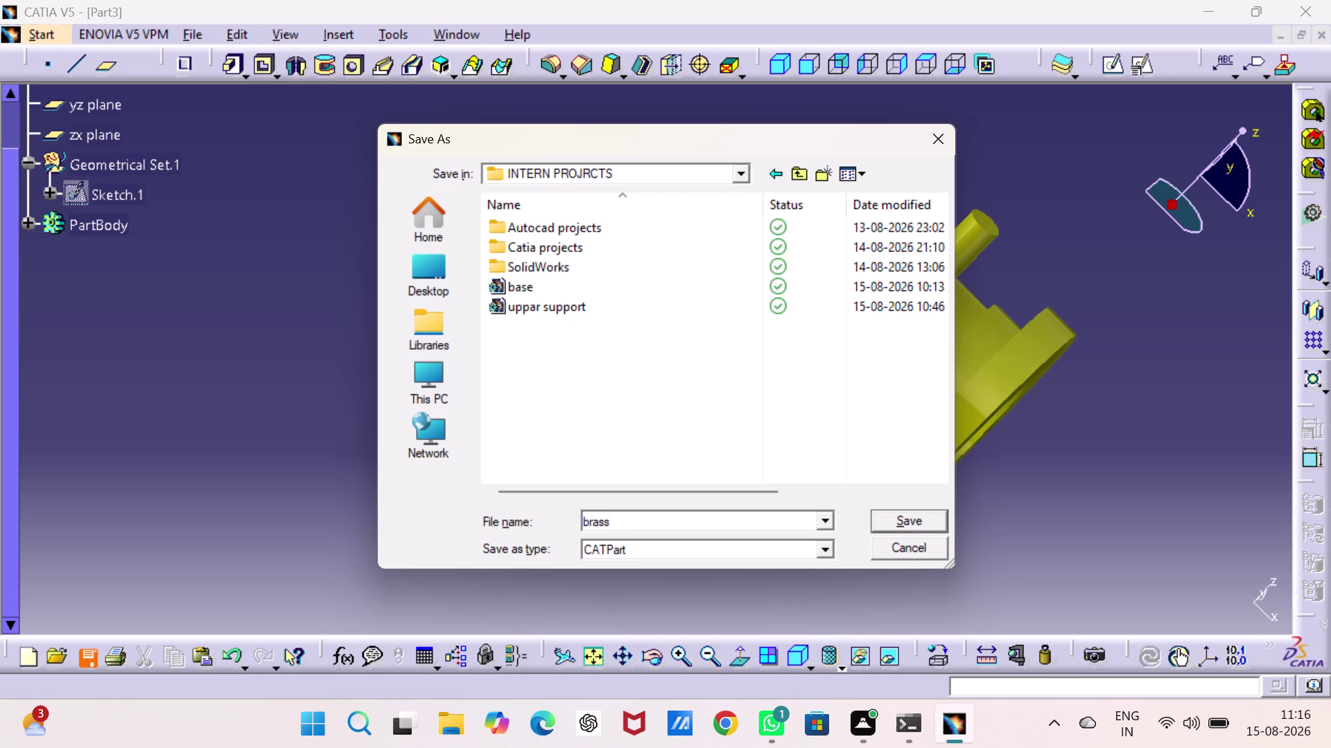
key(Return)
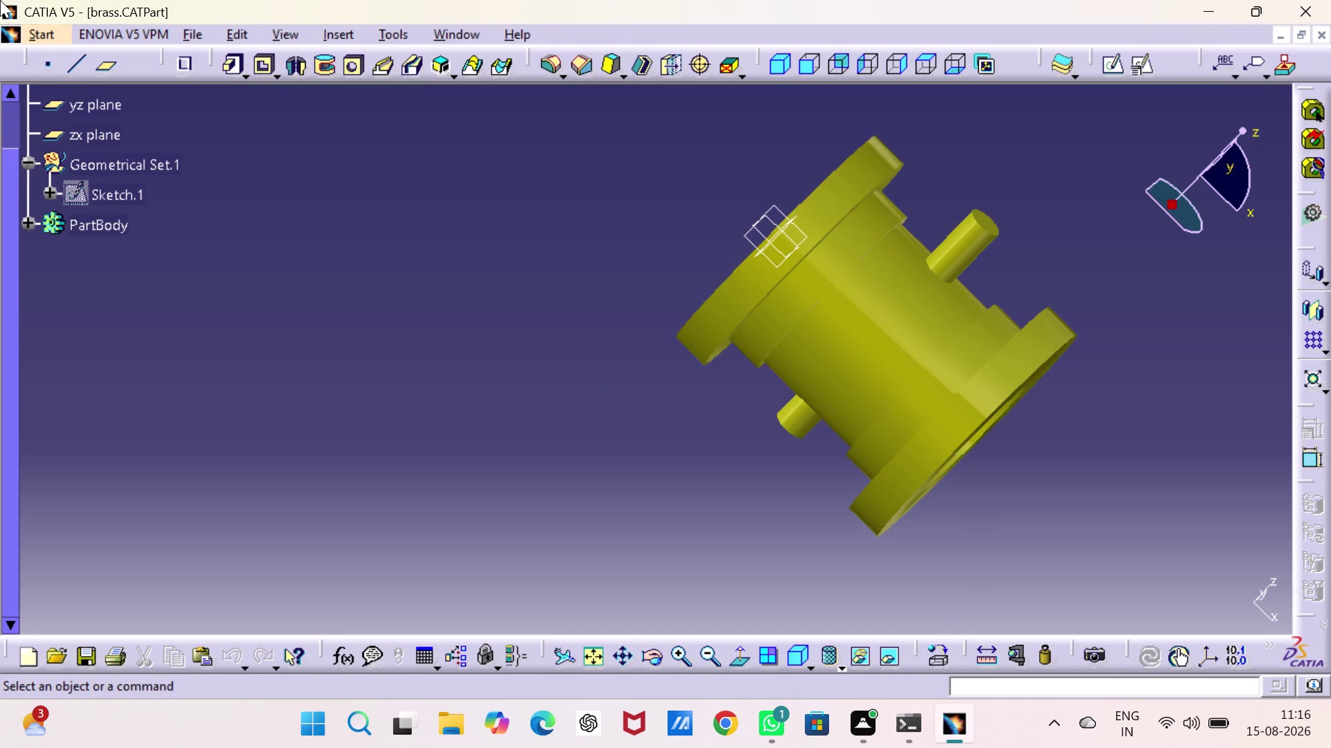
key(ctrl+n)
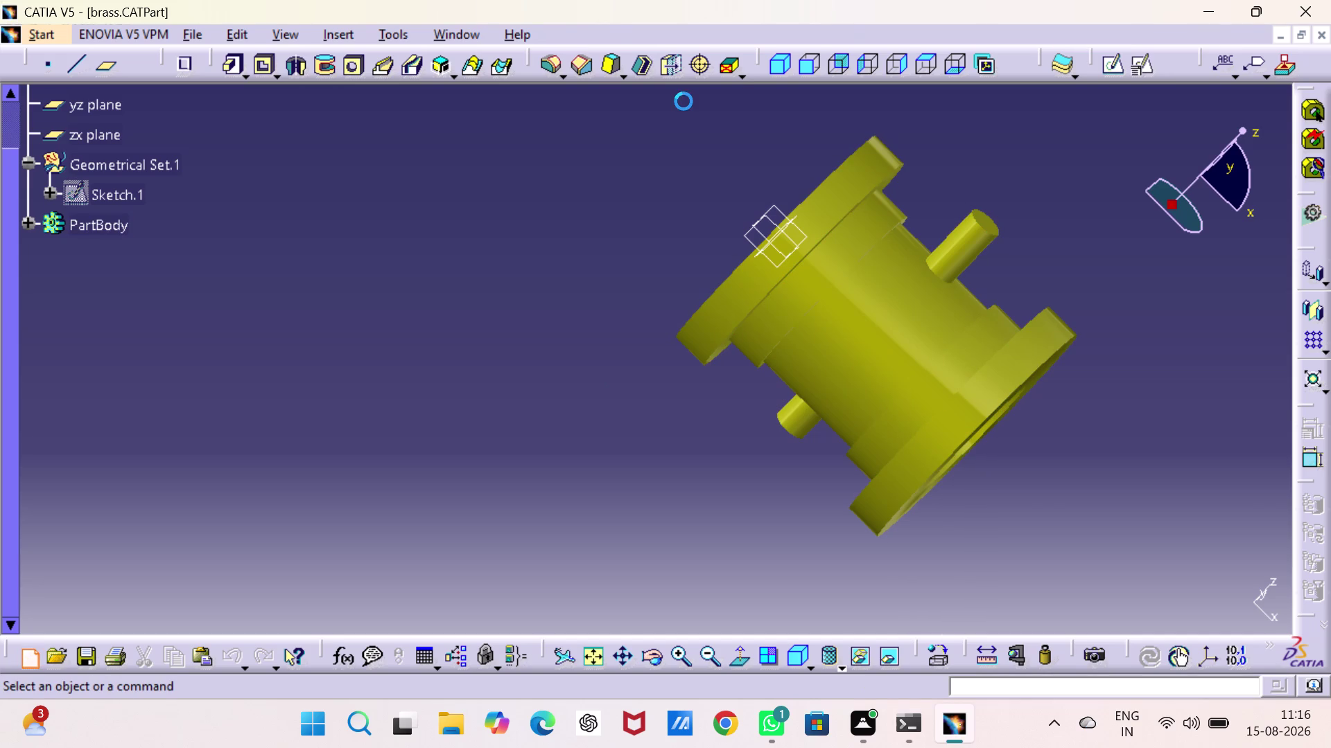
Create a new Part, keeping the default name Part4.
key(p)
key(Return)
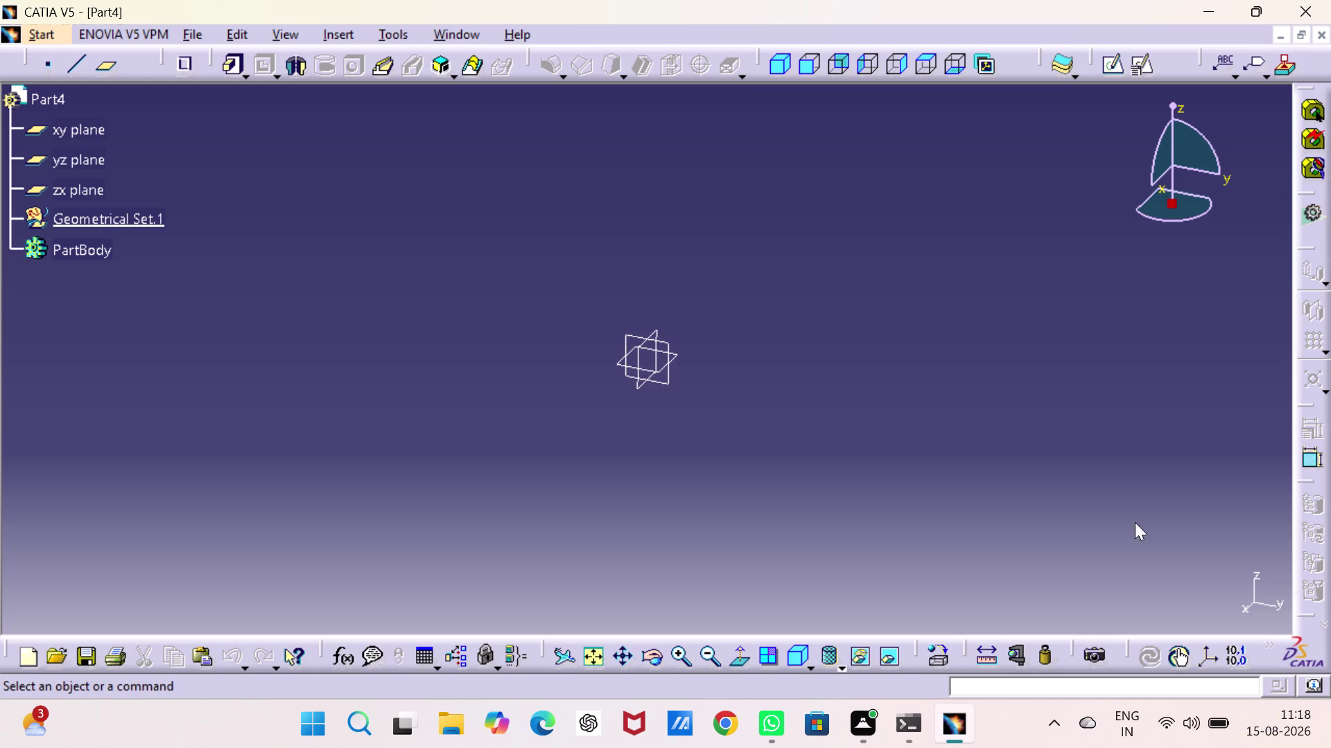
click(680, 350)
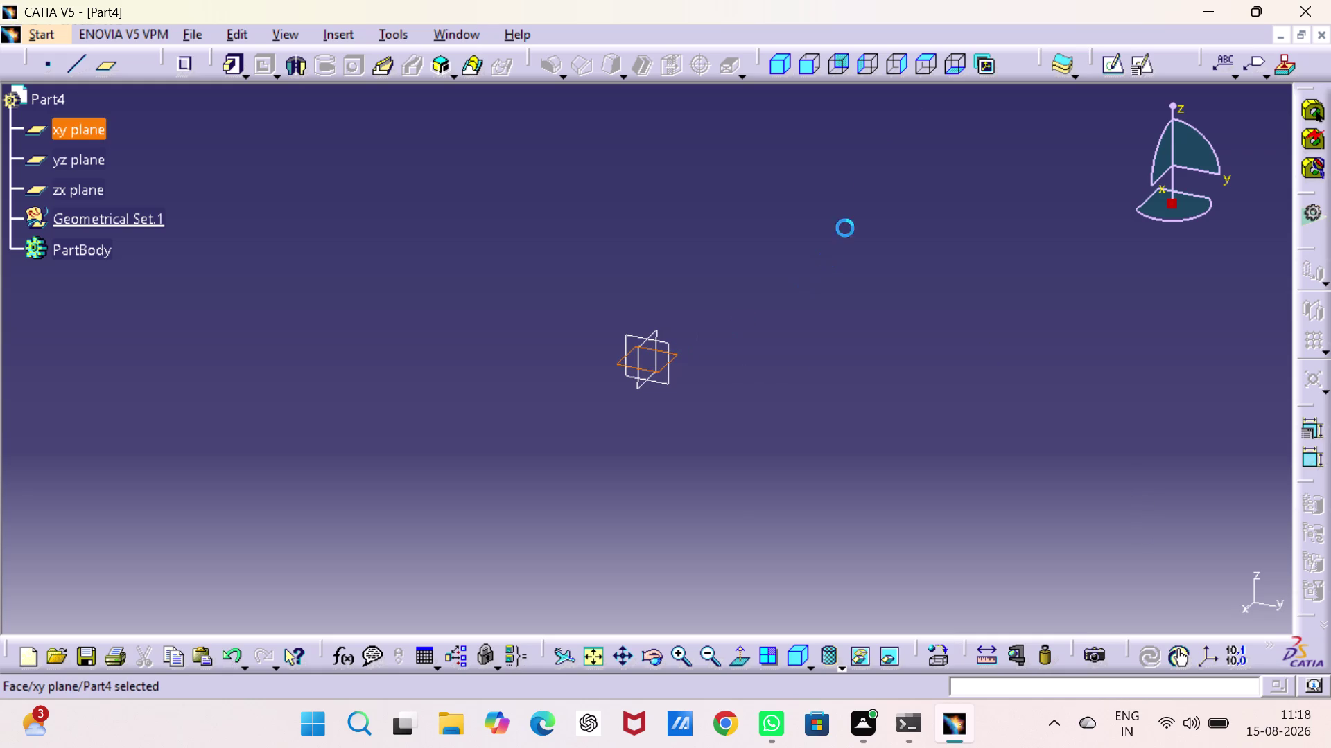
Create a positioned sketch on the xy plane with H and V directions swapped.
click(1138, 66)
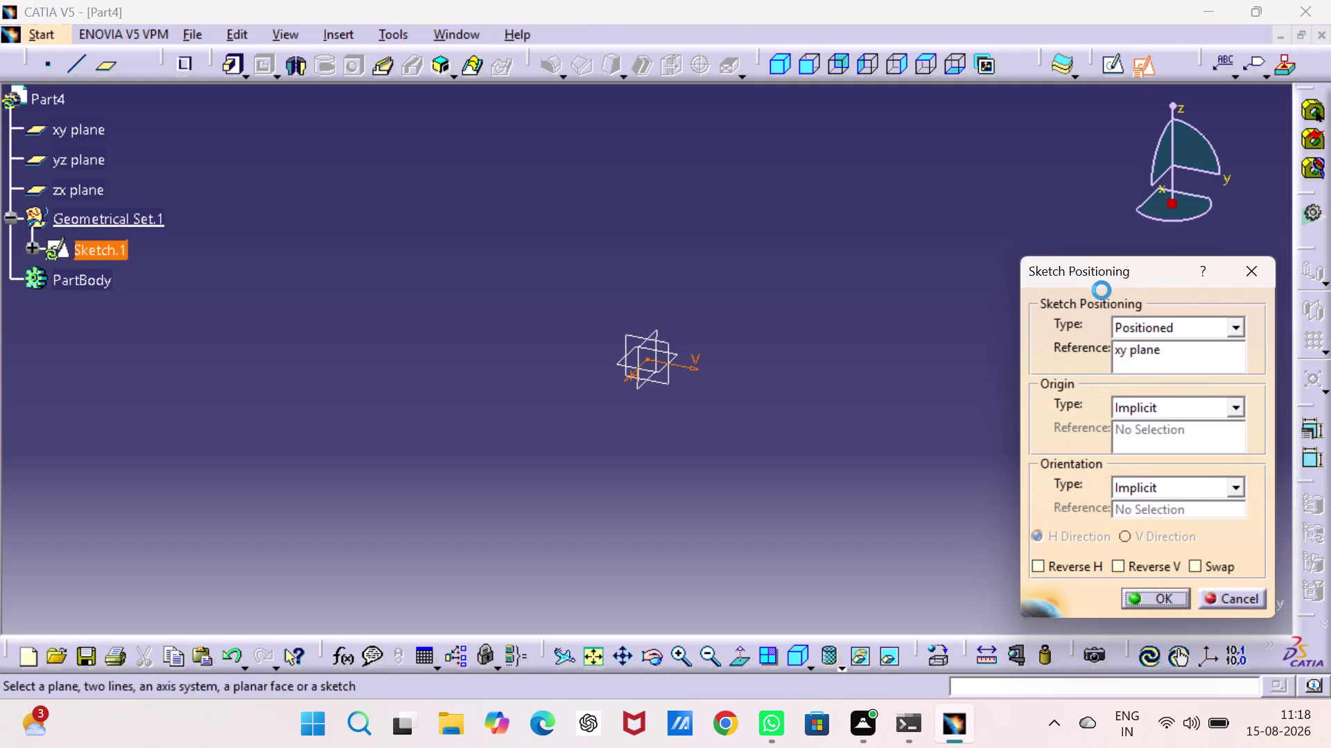
click(1190, 566)
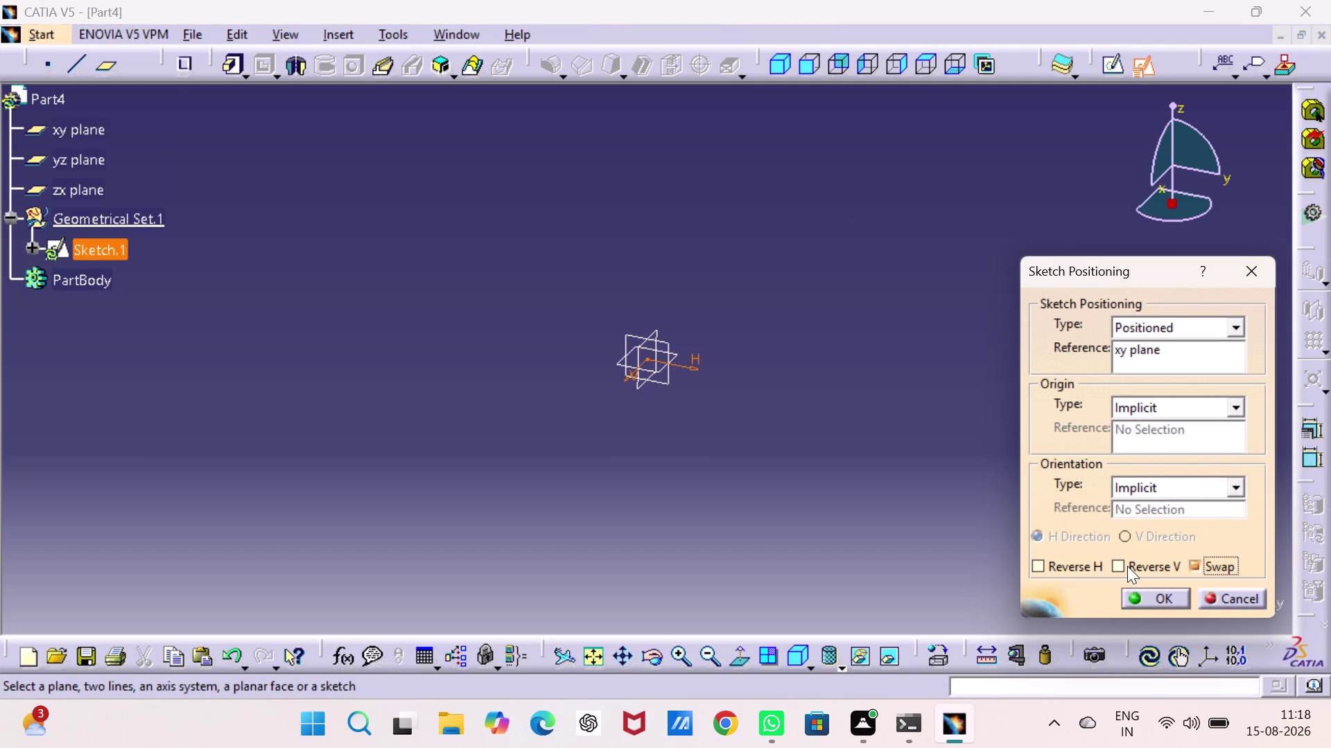
click(1123, 566)
click(1159, 596)
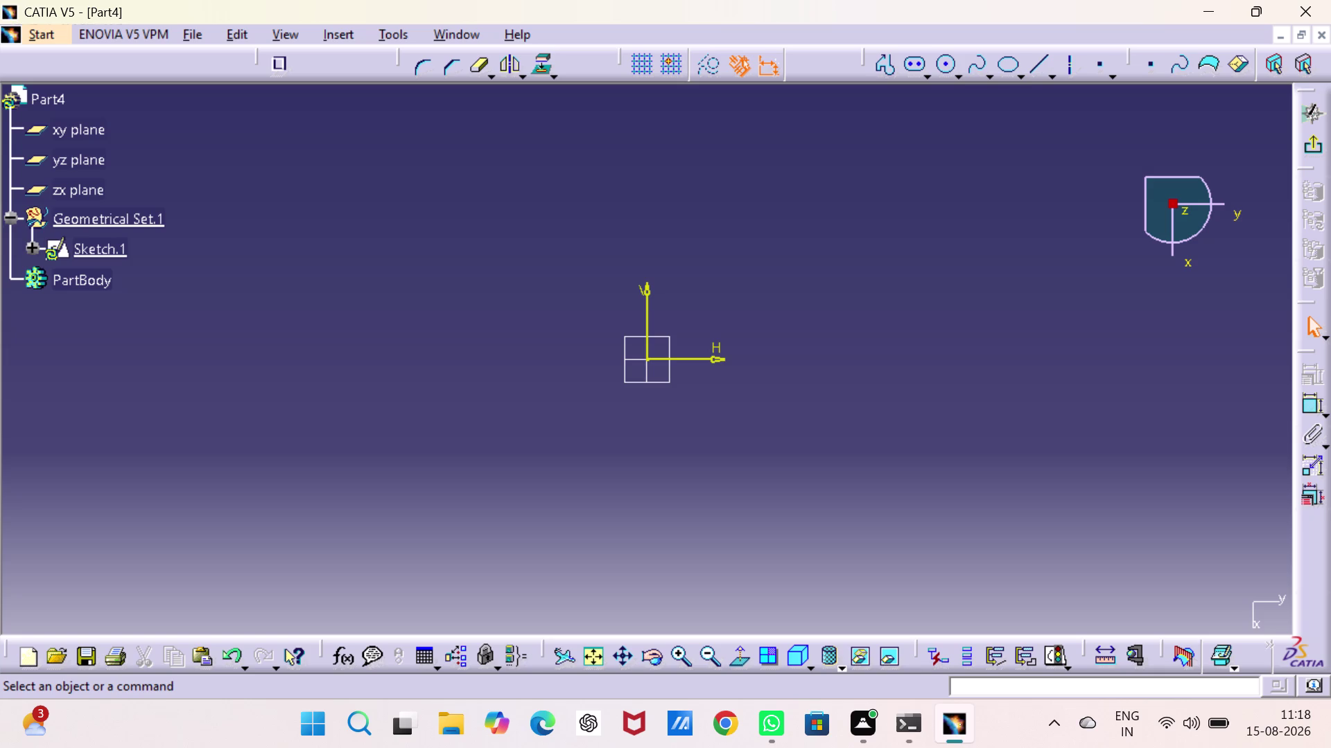
click(953, 71)
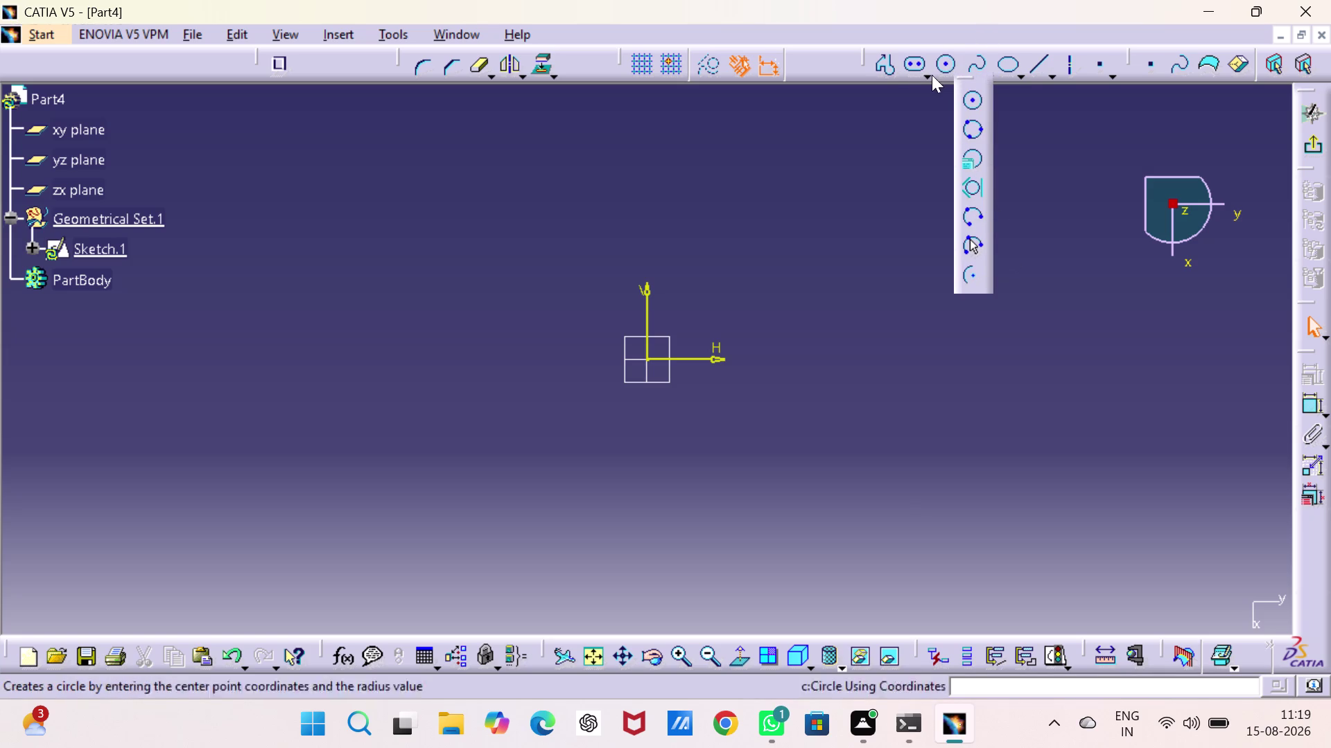
Draw a regular hexagon from the Predefined Profile flyout, centred on the sketch origin.
click(922, 73)
click(924, 73)
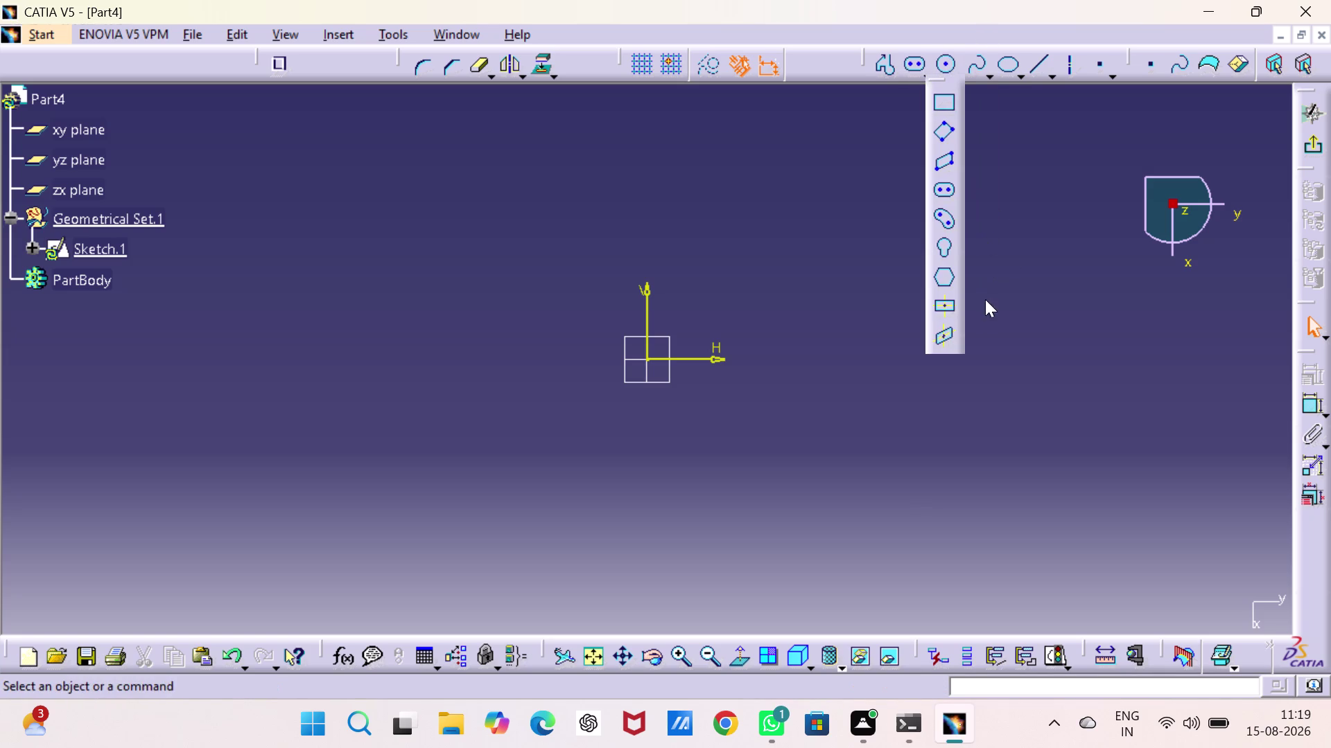
click(940, 280)
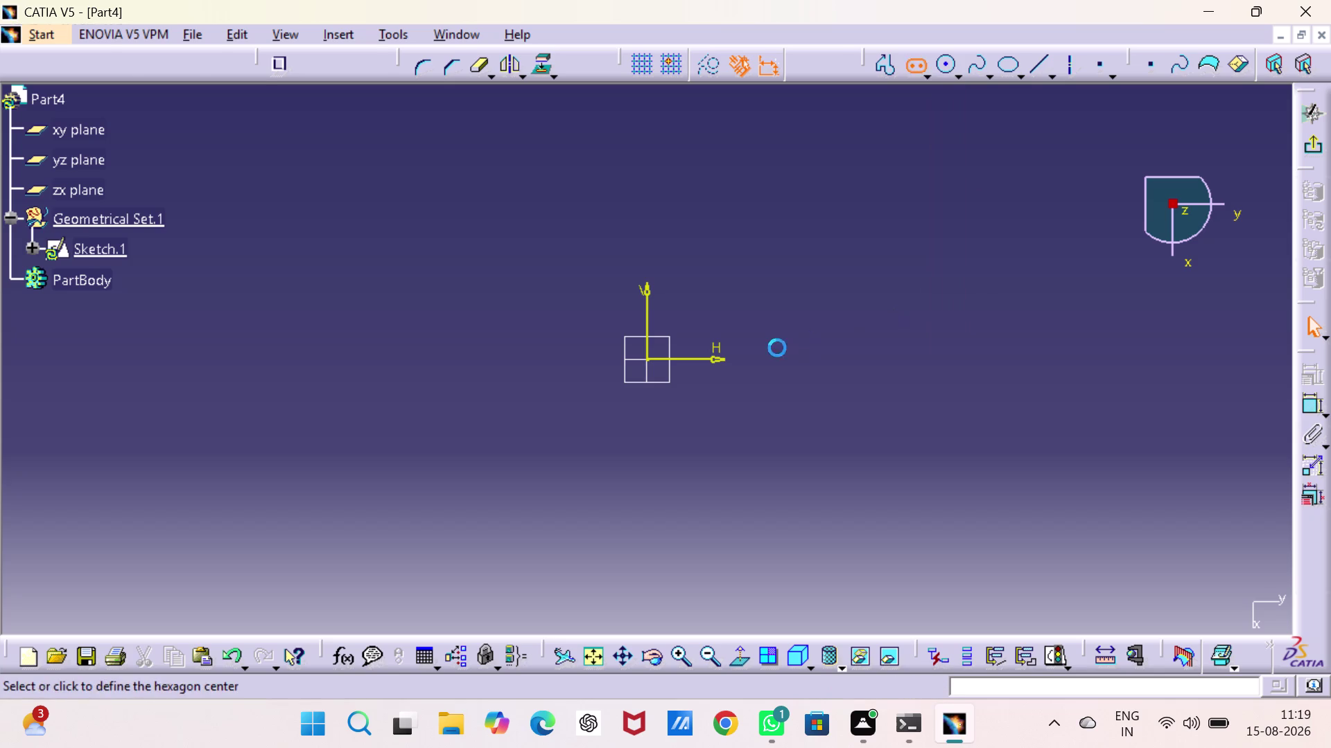
click(649, 360)
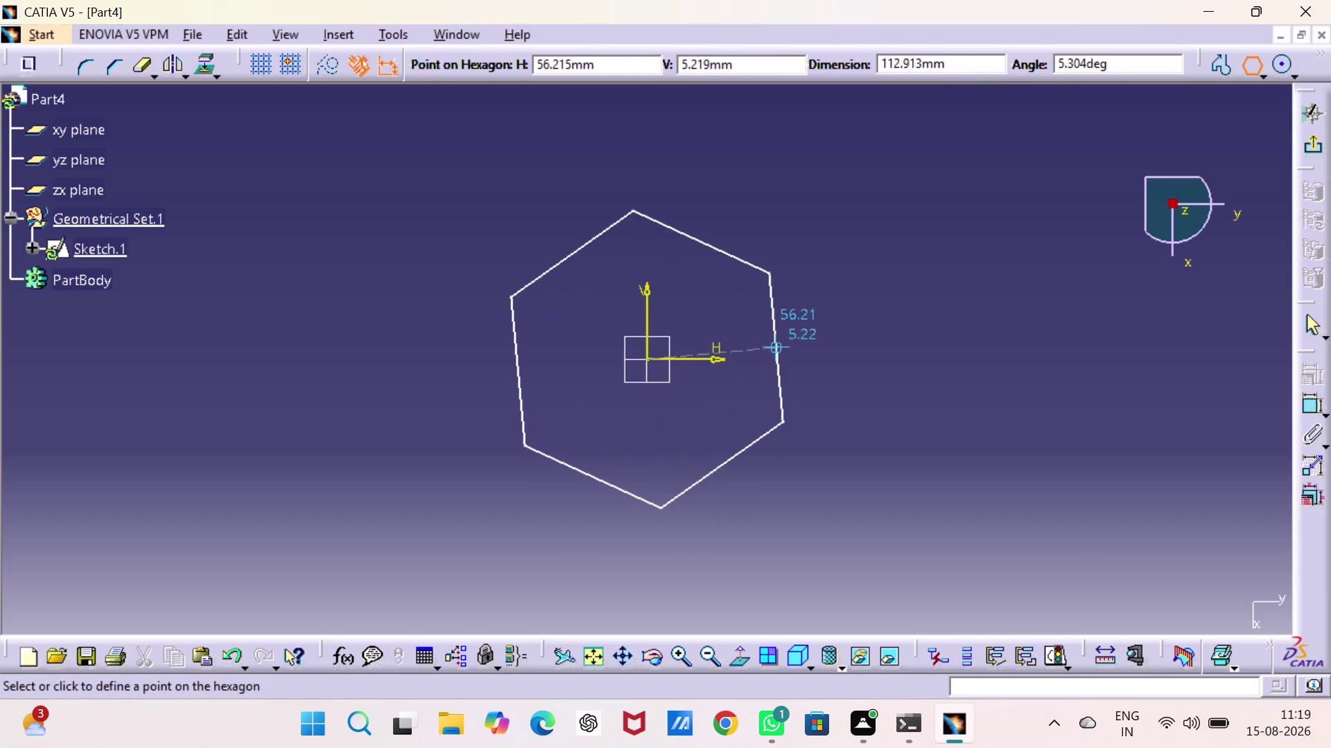
click(779, 362)
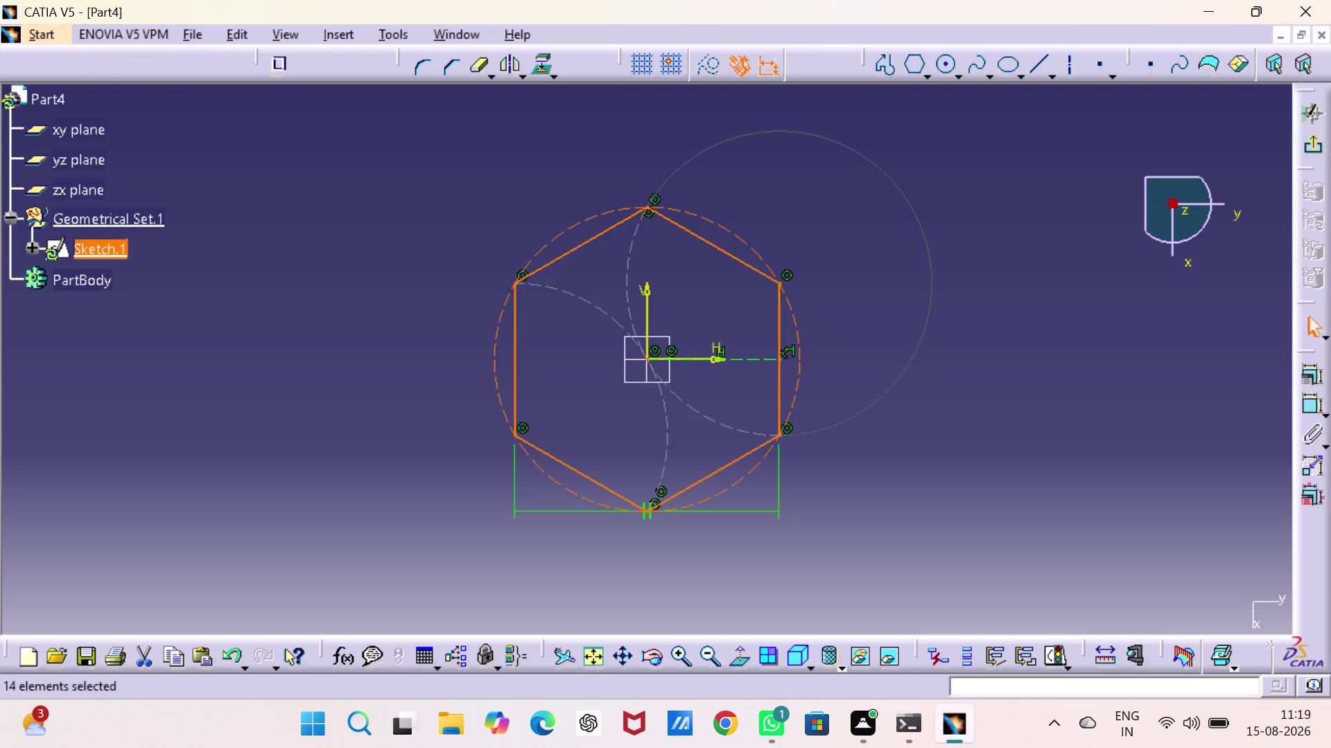
Review the hexagon's parallelism constraint, then ready the Constraint tool.
click(921, 380)
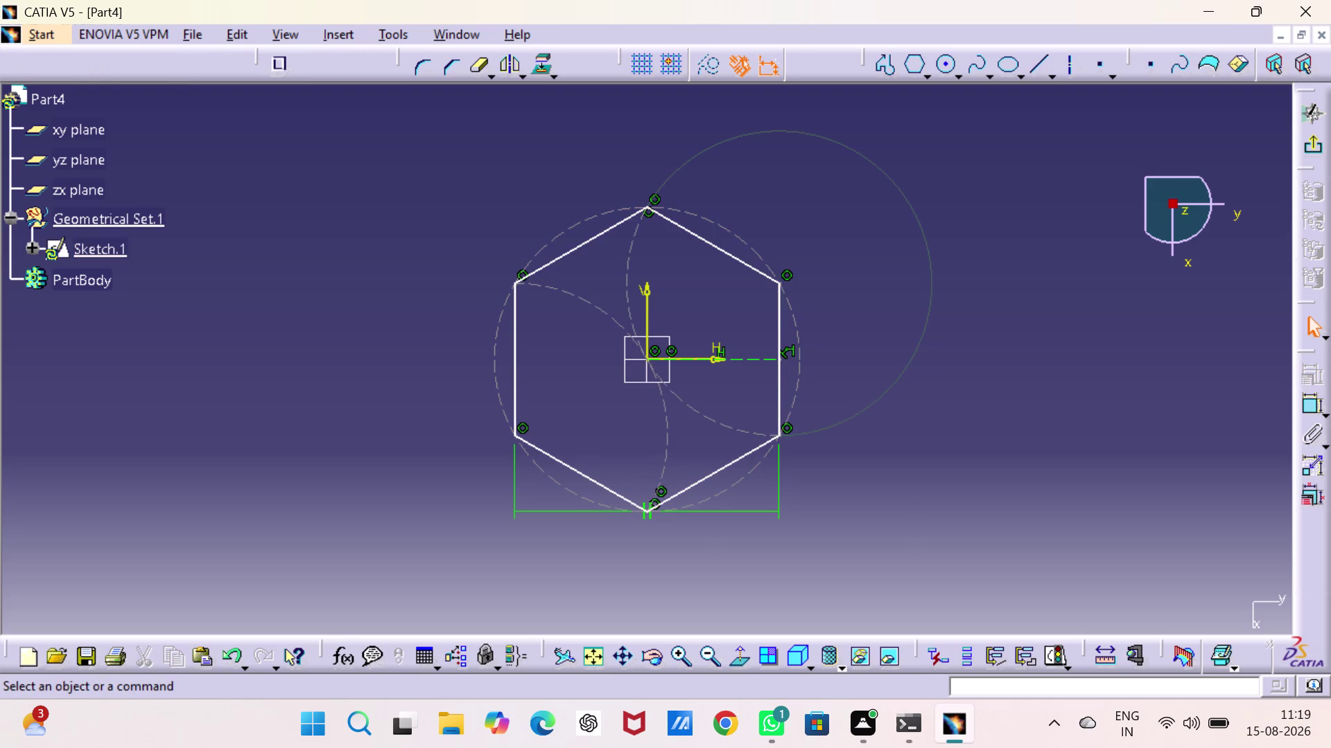
double_click(749, 508)
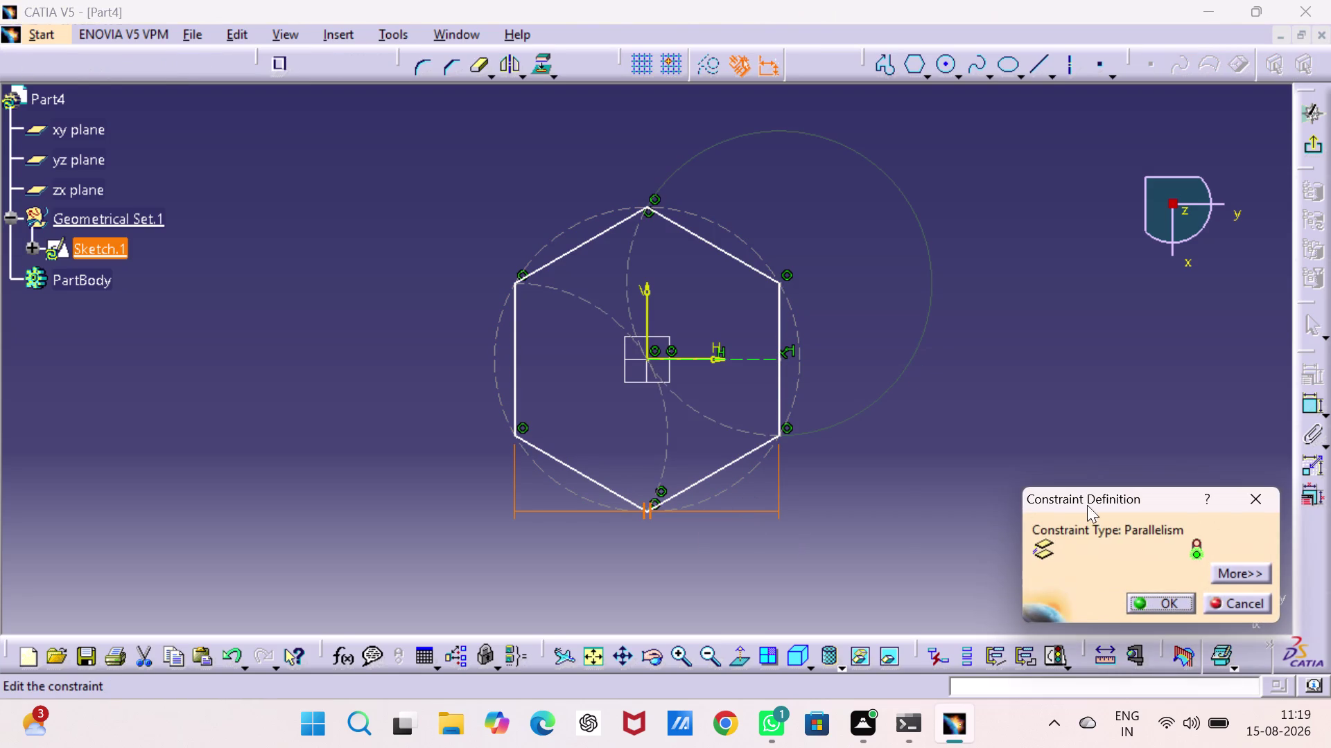
click(1230, 603)
click(1059, 492)
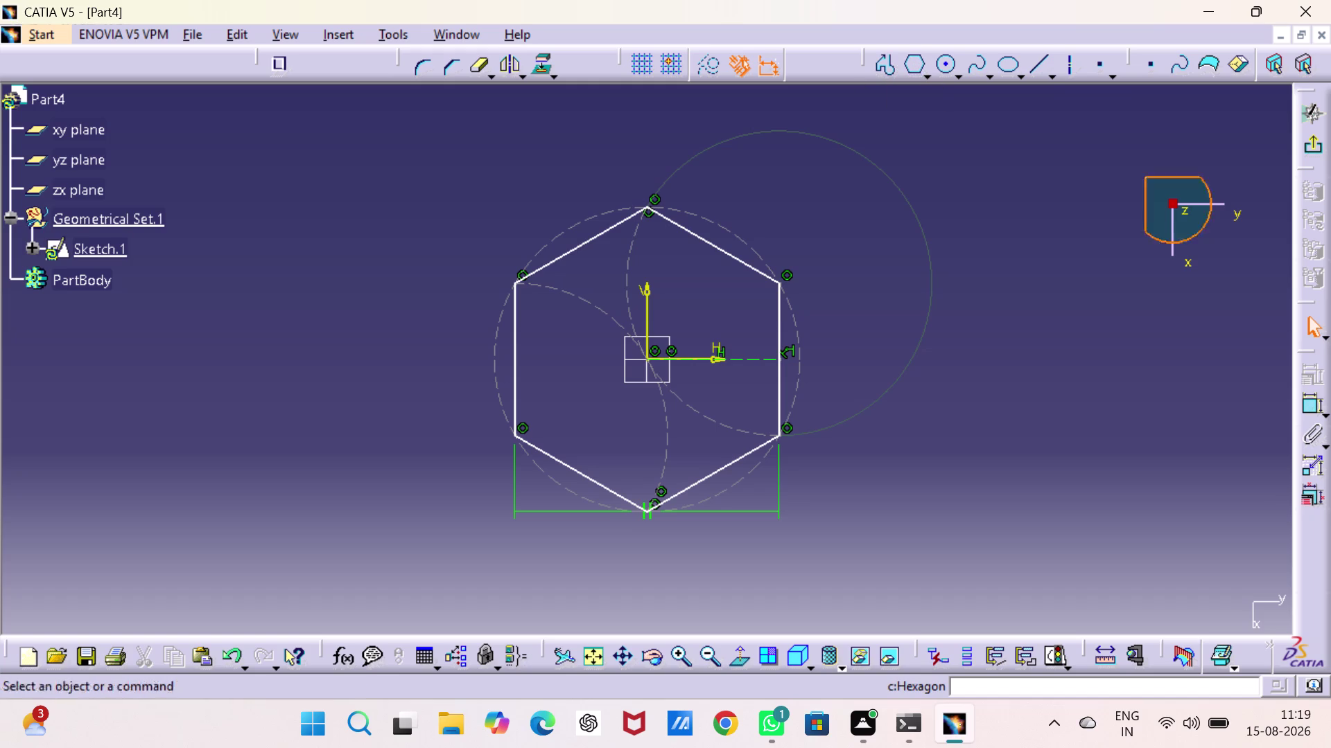
click(1307, 400)
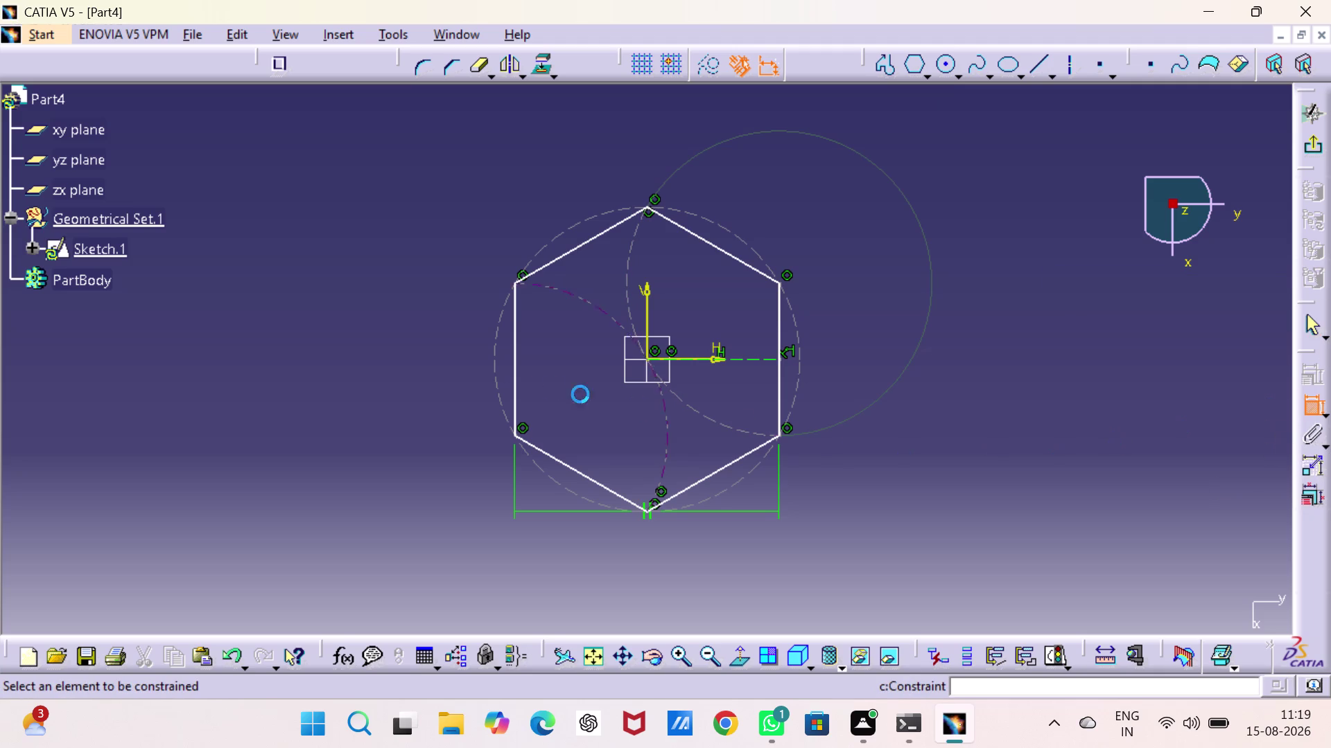
Dimension the two vertical hexagon edges 26 mm apart, then exit Sketch.1.
click(514, 360)
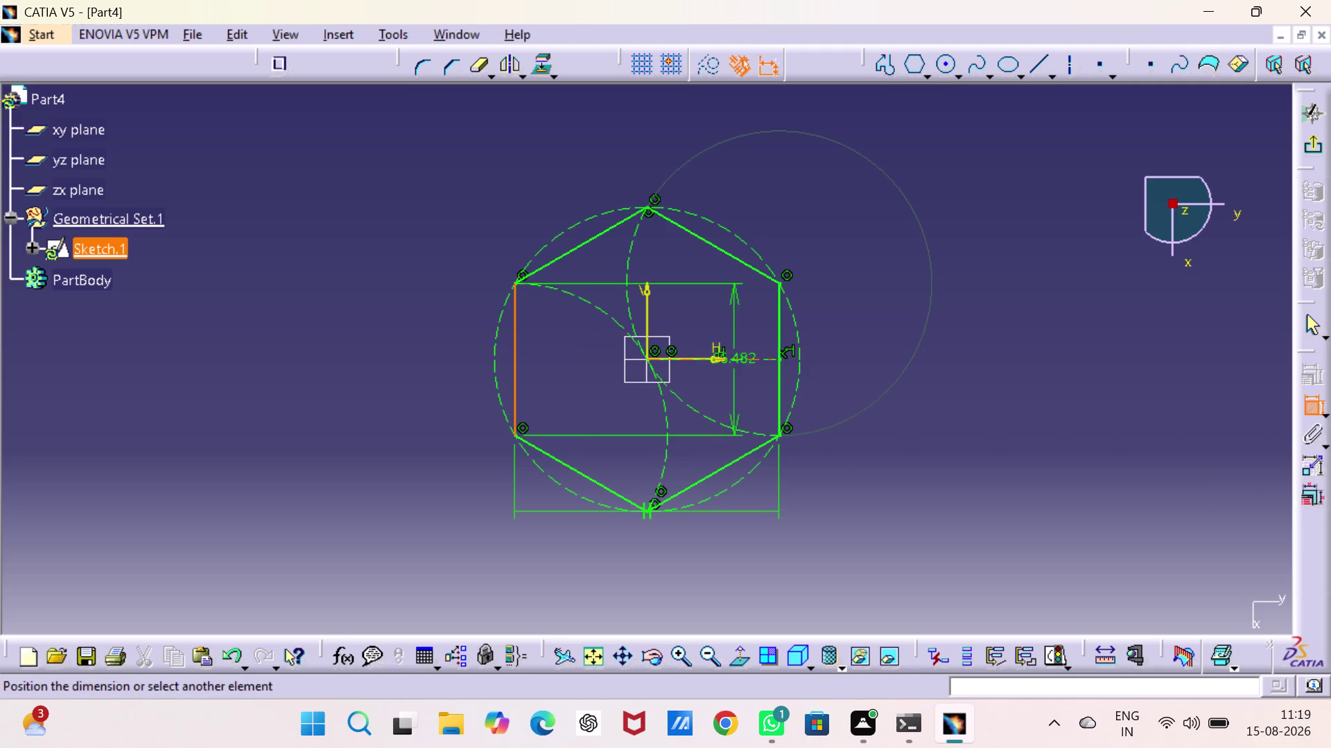
click(779, 369)
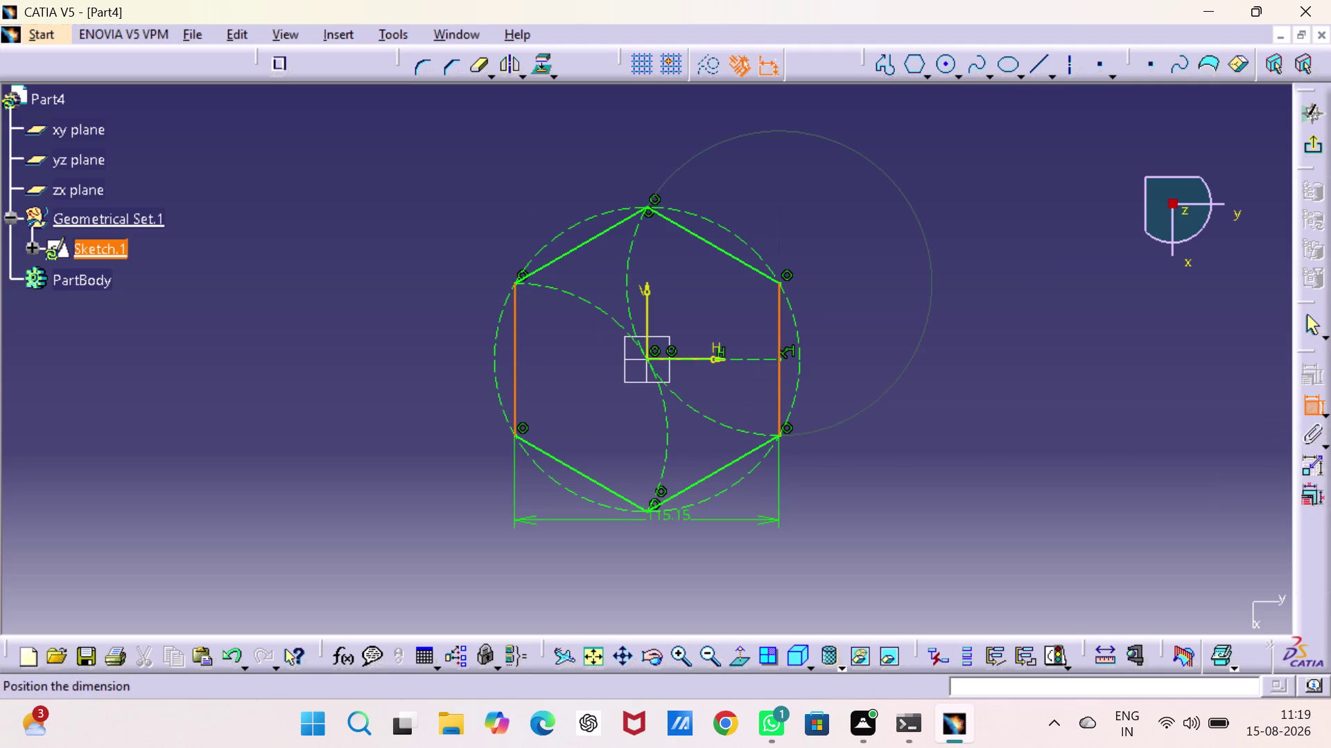
click(649, 551)
double_click(650, 548)
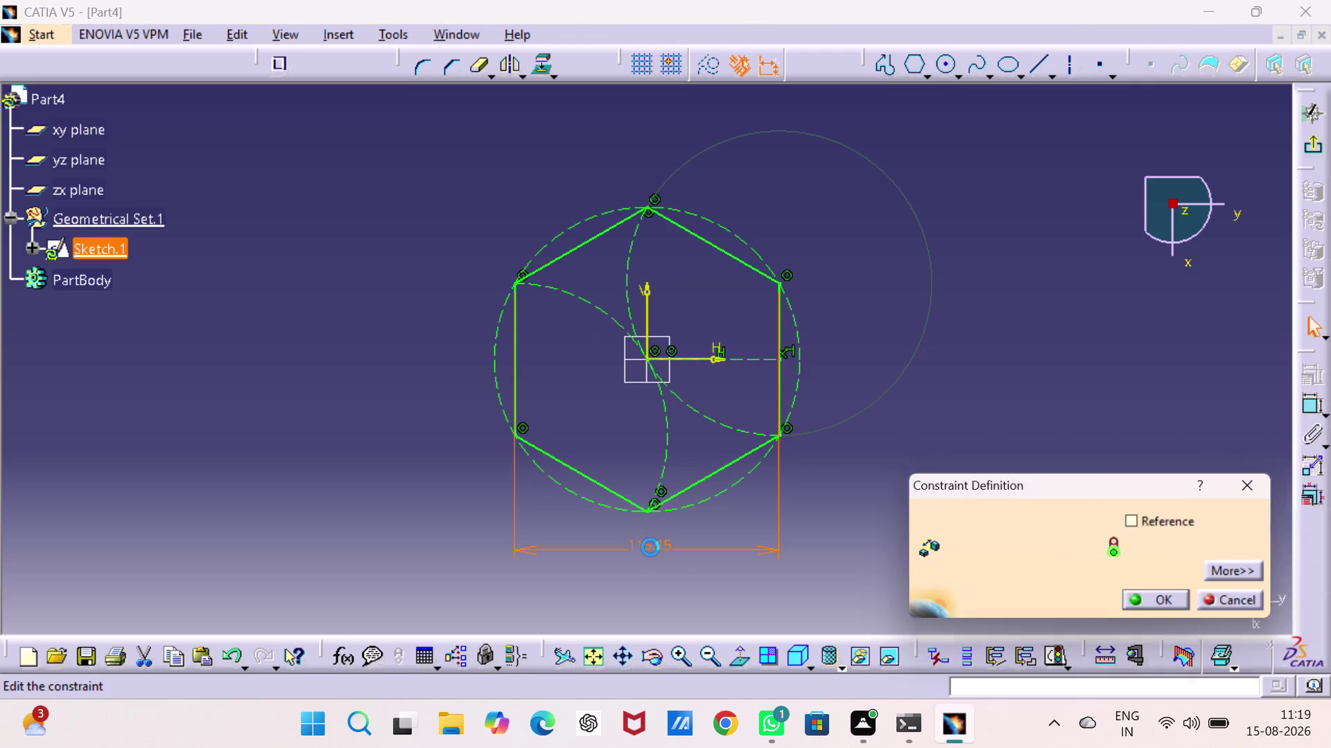
text(26)
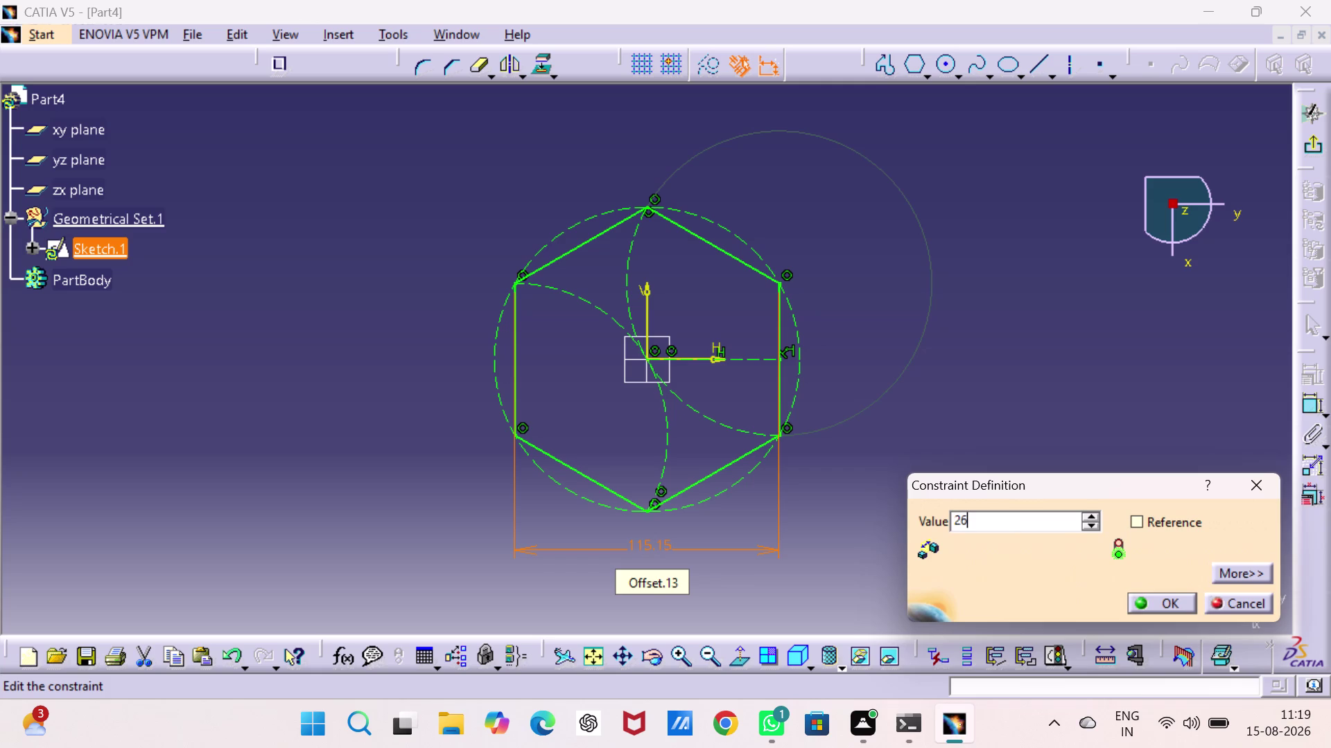
key(Return)
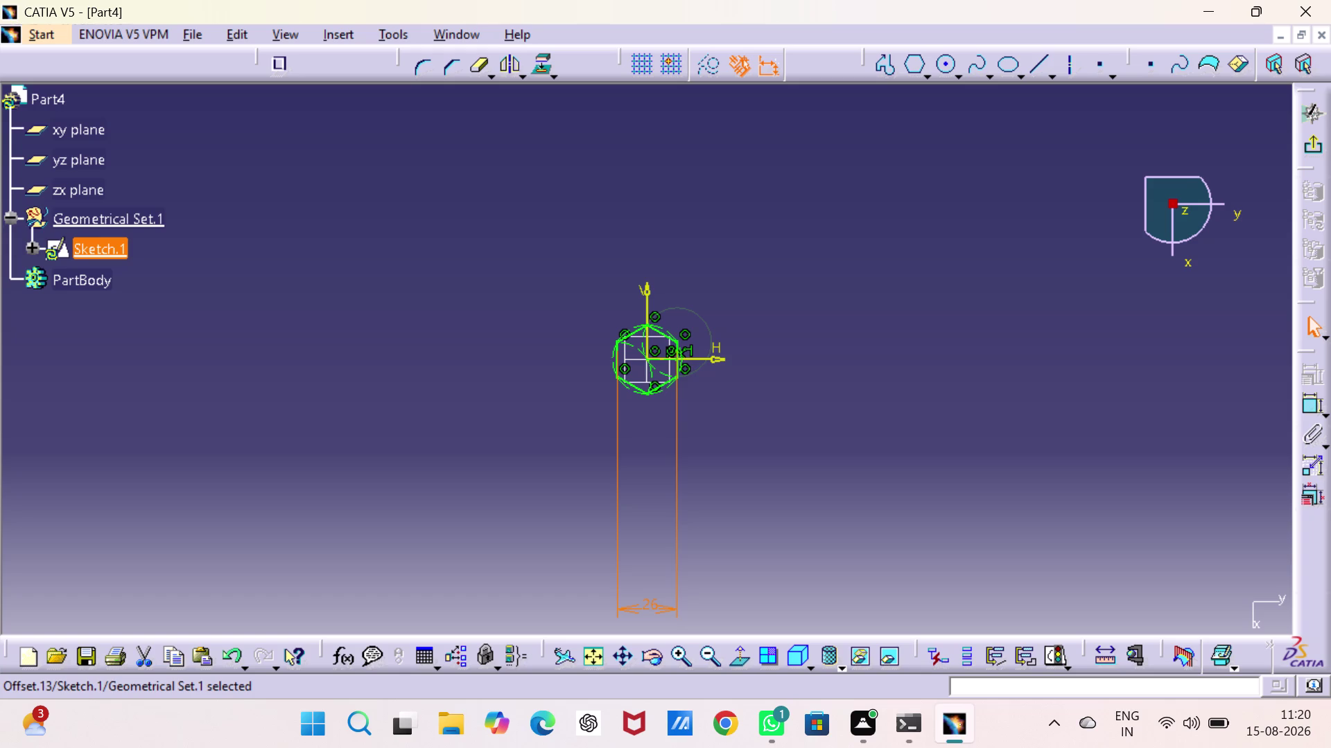
click(1318, 142)
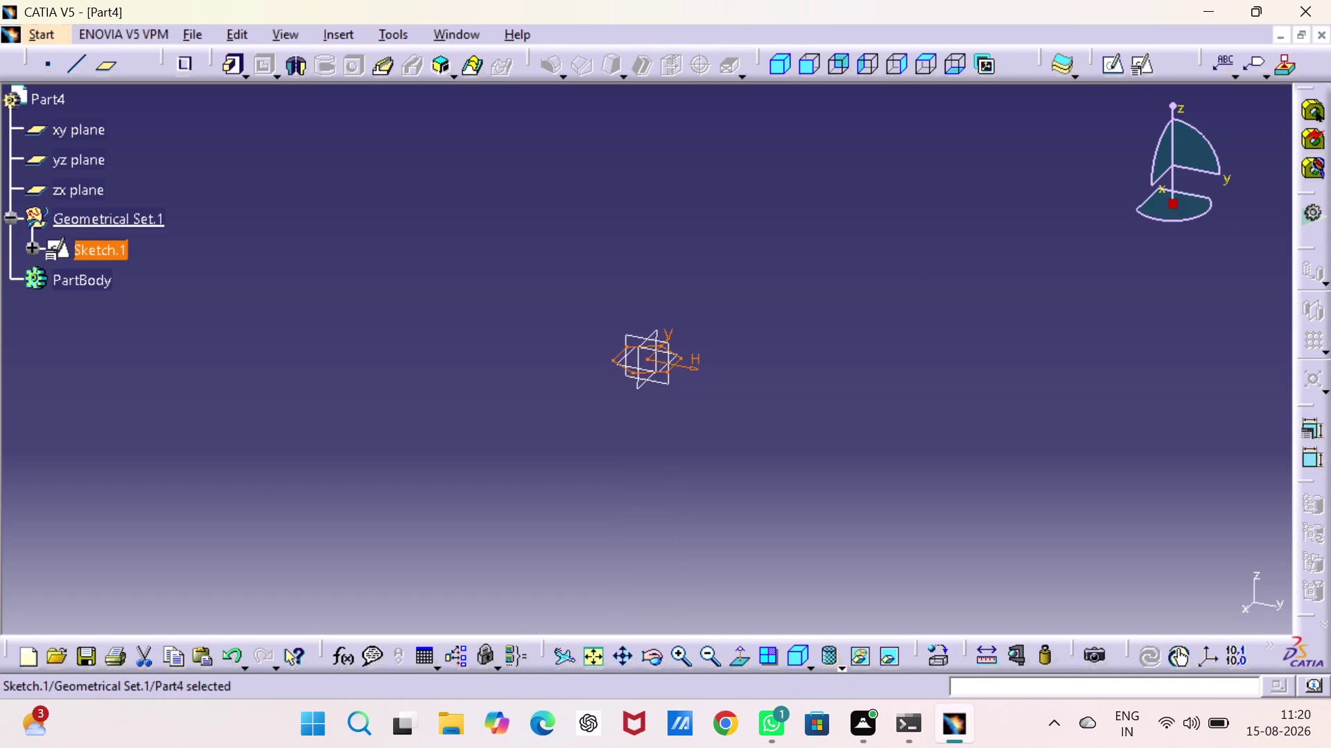
click(777, 69)
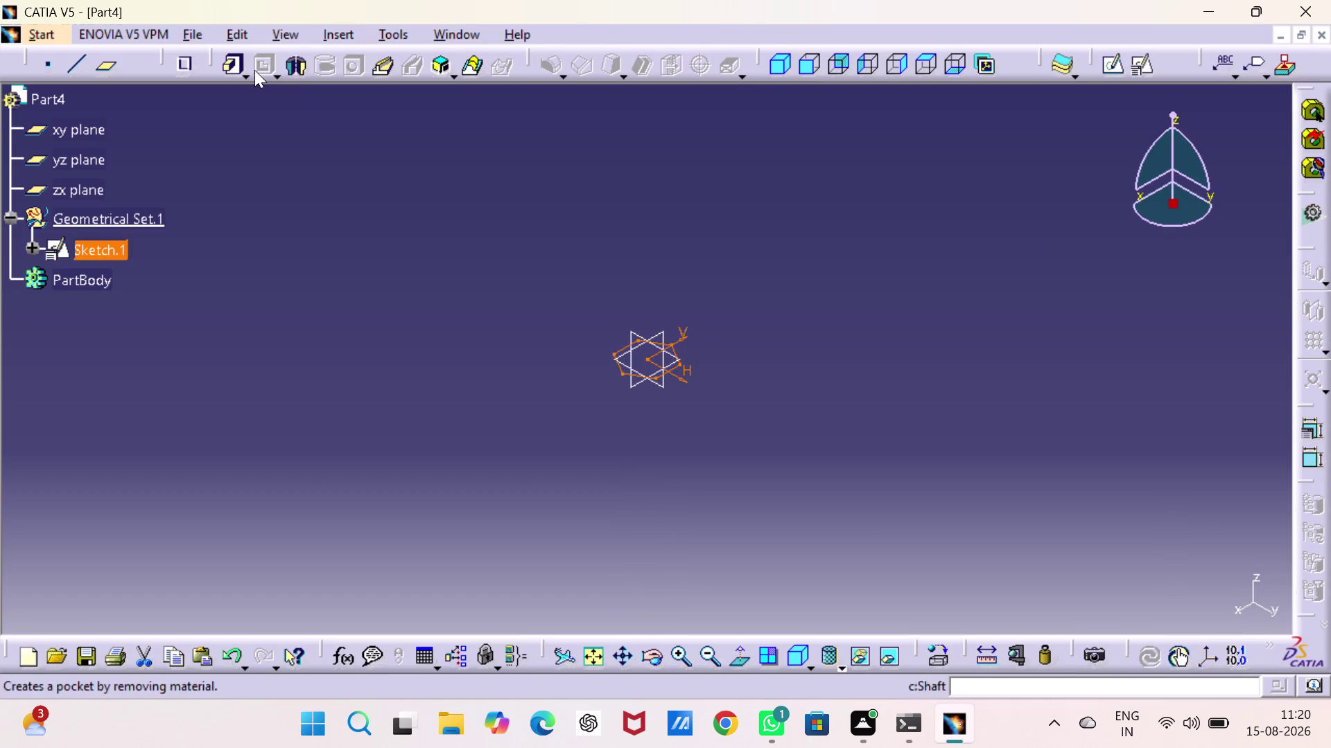
Pad the hexagon sketch 12 mm into a solid prism.
click(224, 60)
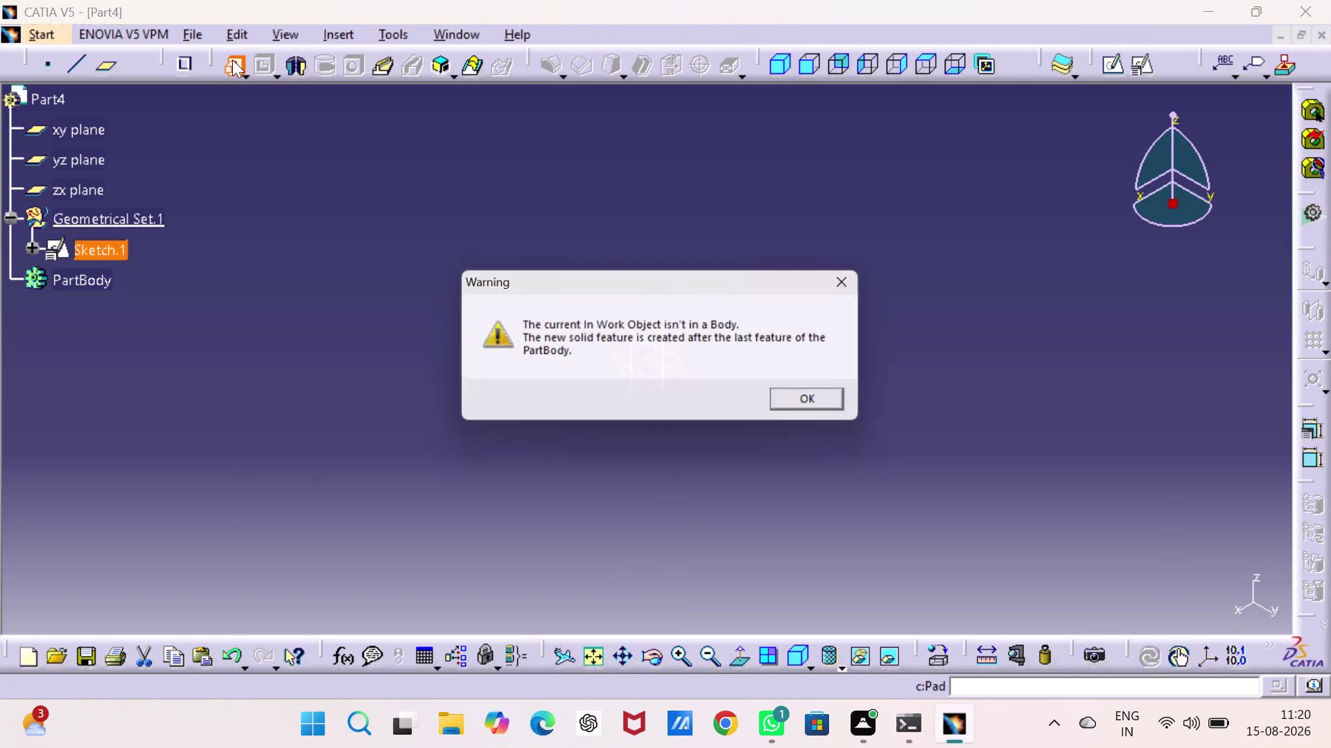
click(858, 398)
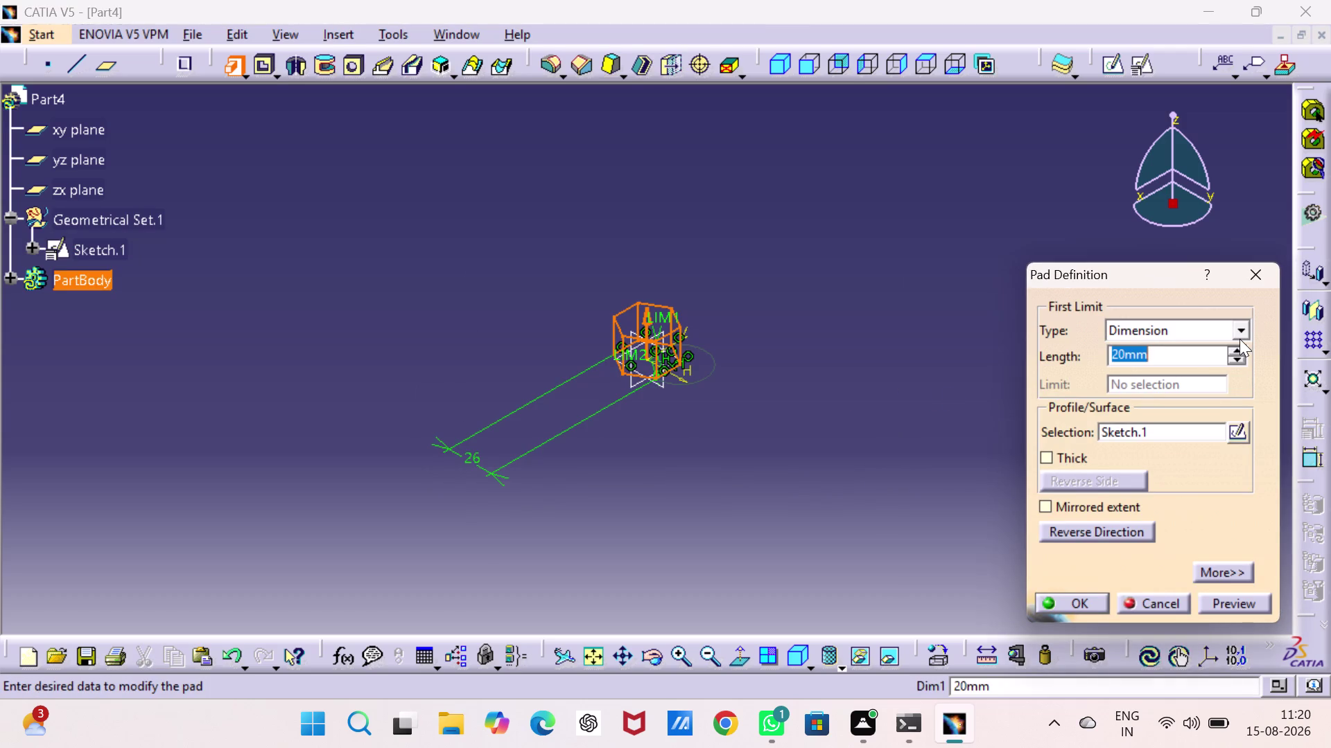
text(12)
key(Return)
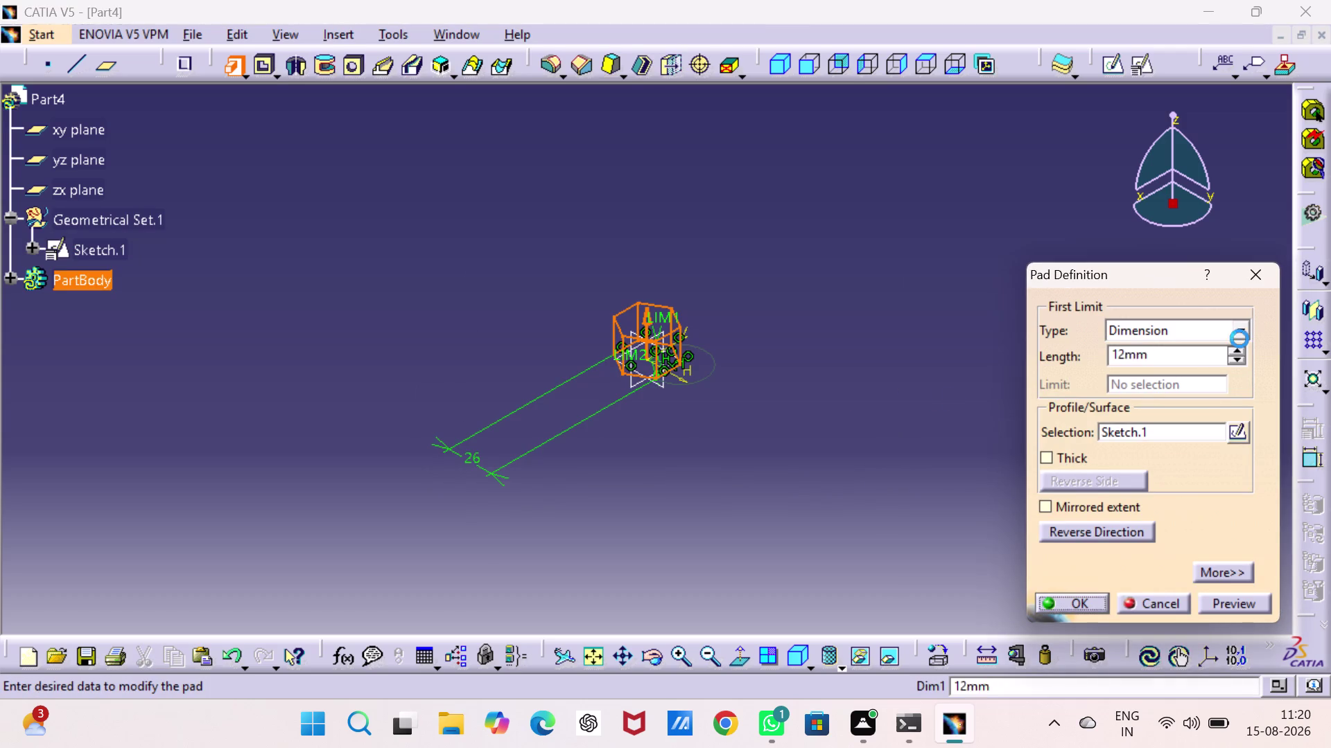
click(1024, 327)
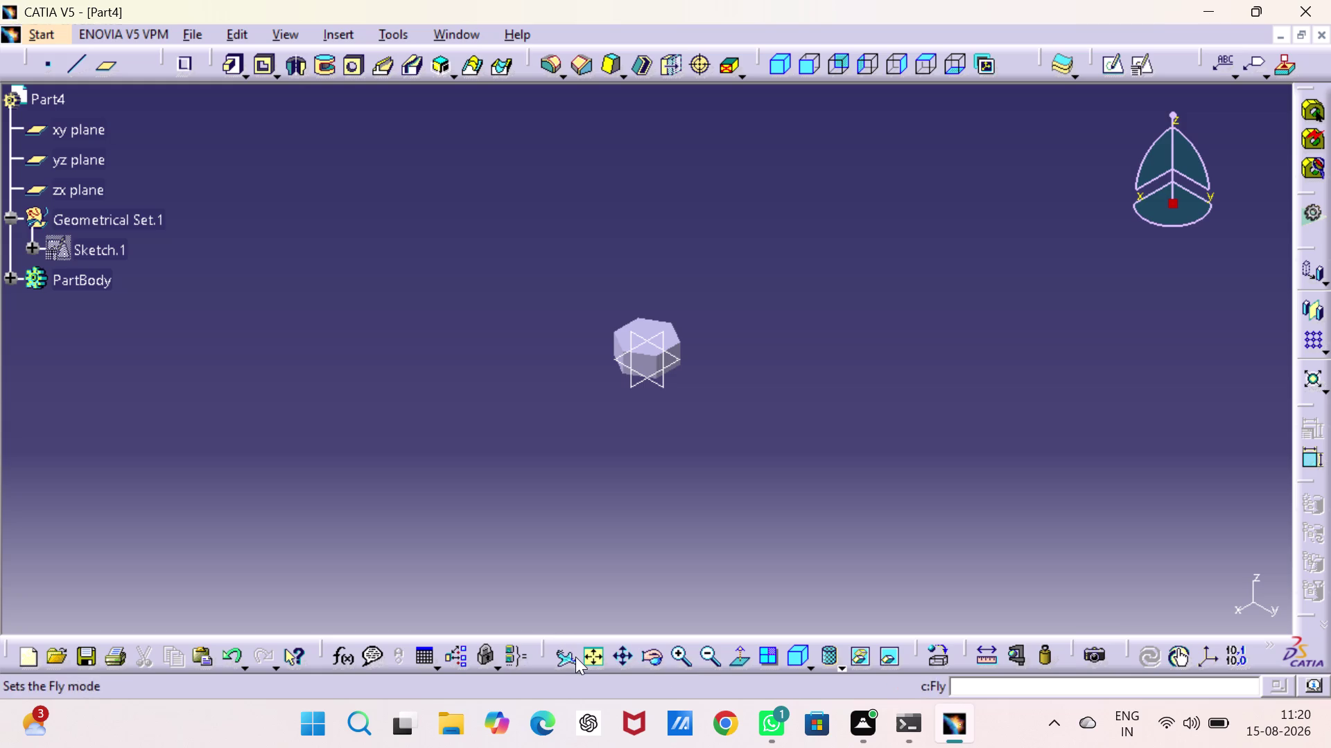
Fit the hex solid in the view and display it shaded with edges.
click(594, 657)
click(1031, 354)
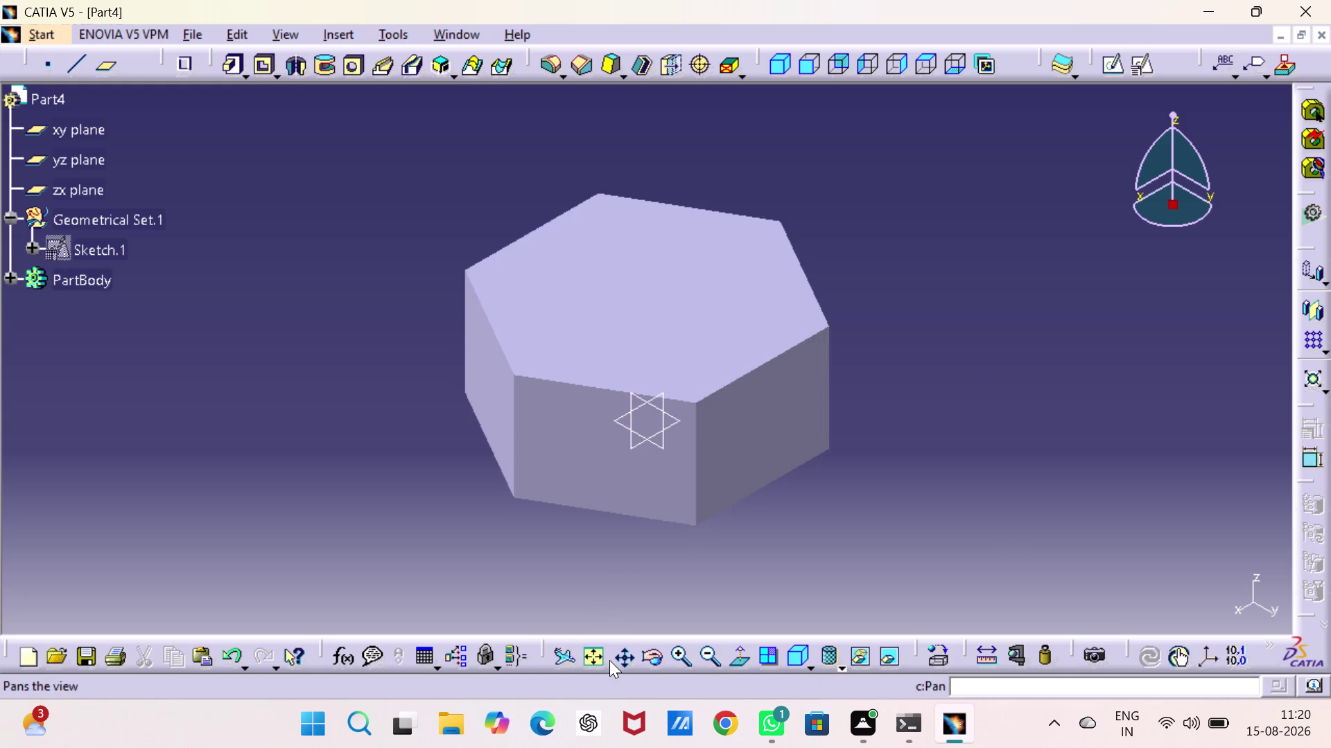
click(810, 663)
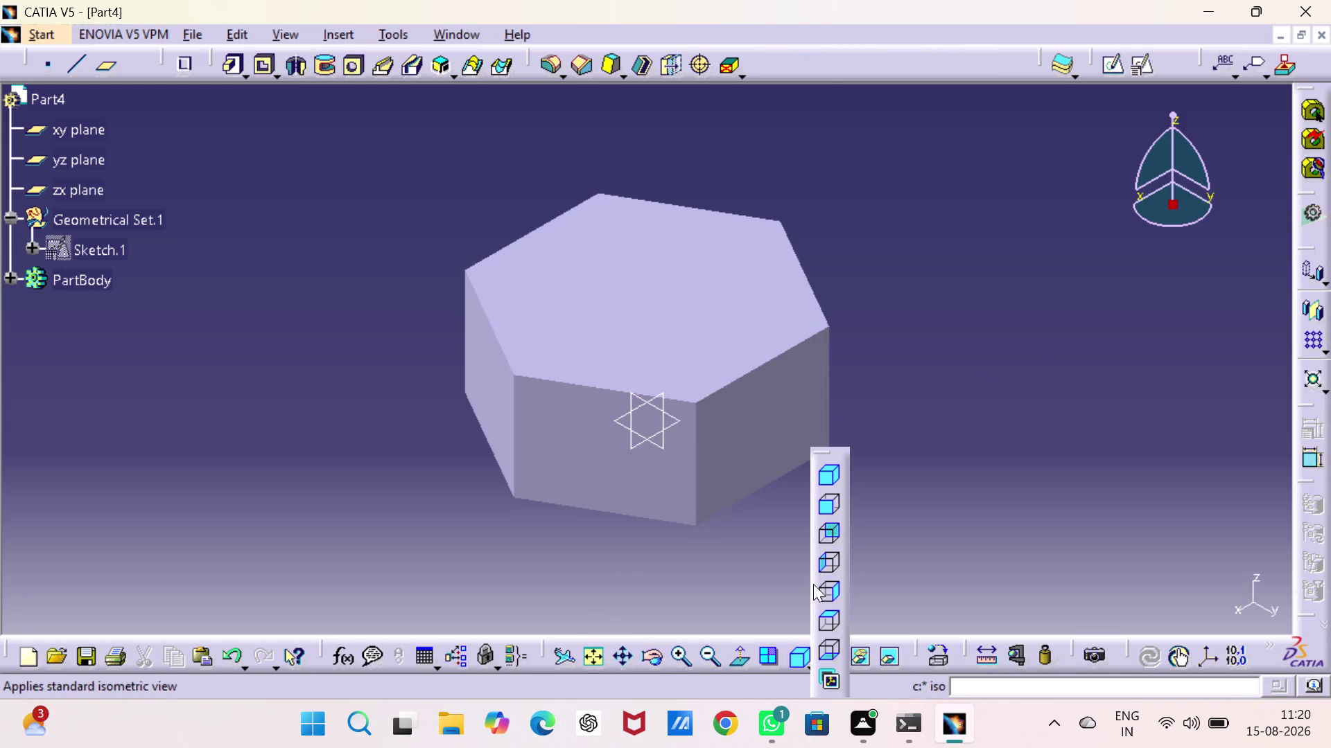
click(759, 588)
click(838, 662)
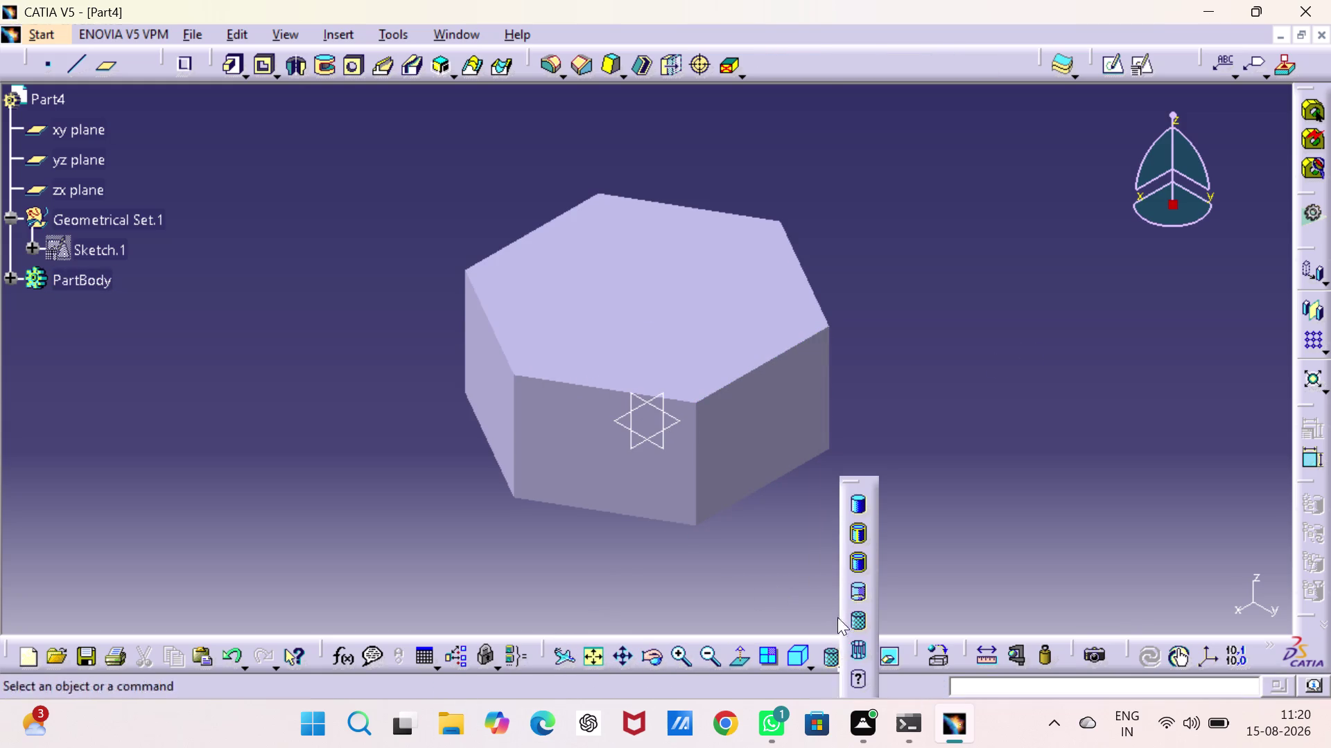
click(862, 537)
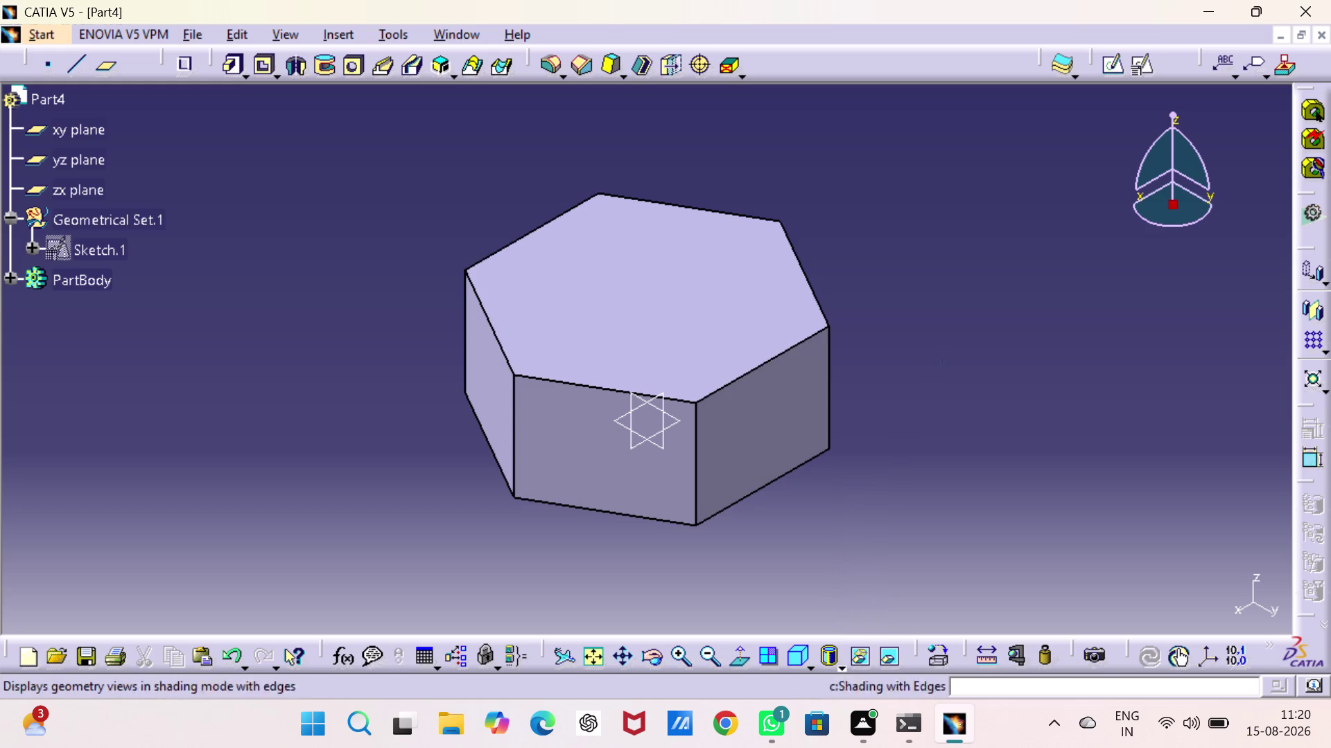
drag(942, 356, 949, 353)
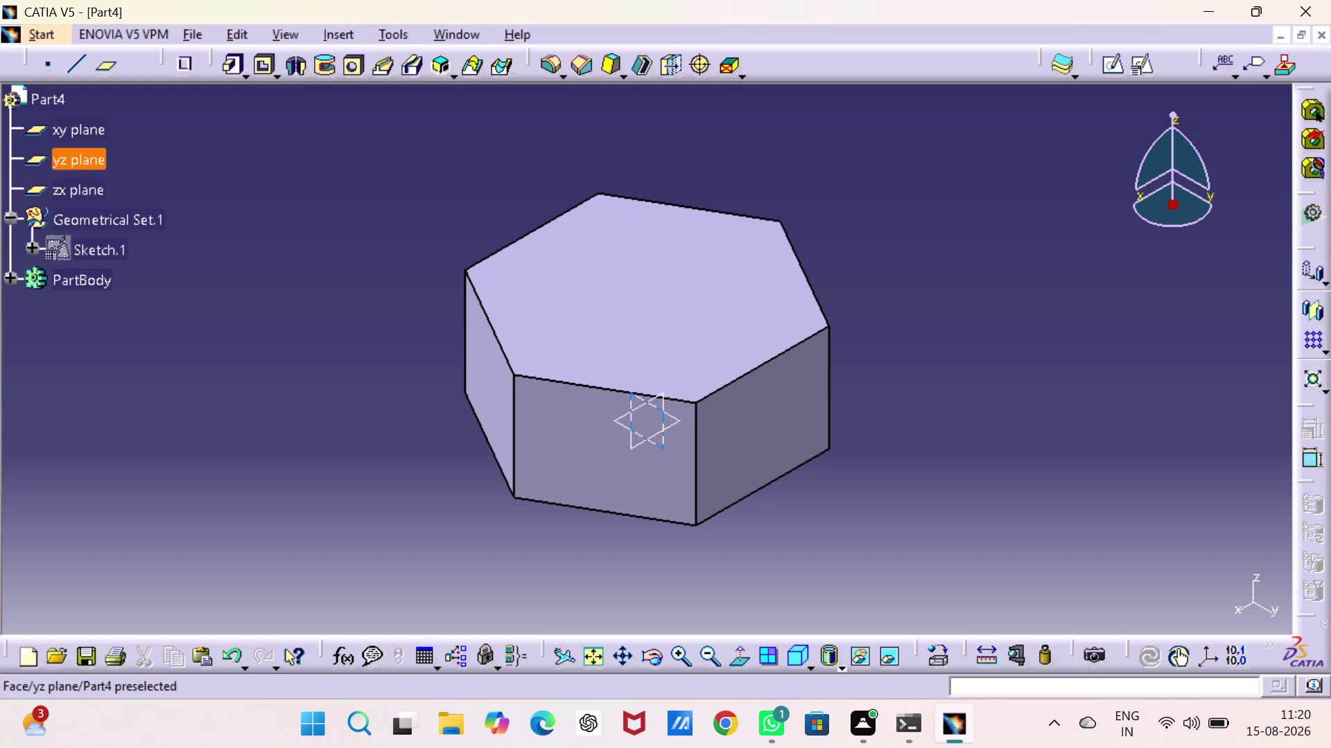
Open a new sketch on the zx plane and start a profile at the head's top edge.
click(648, 404)
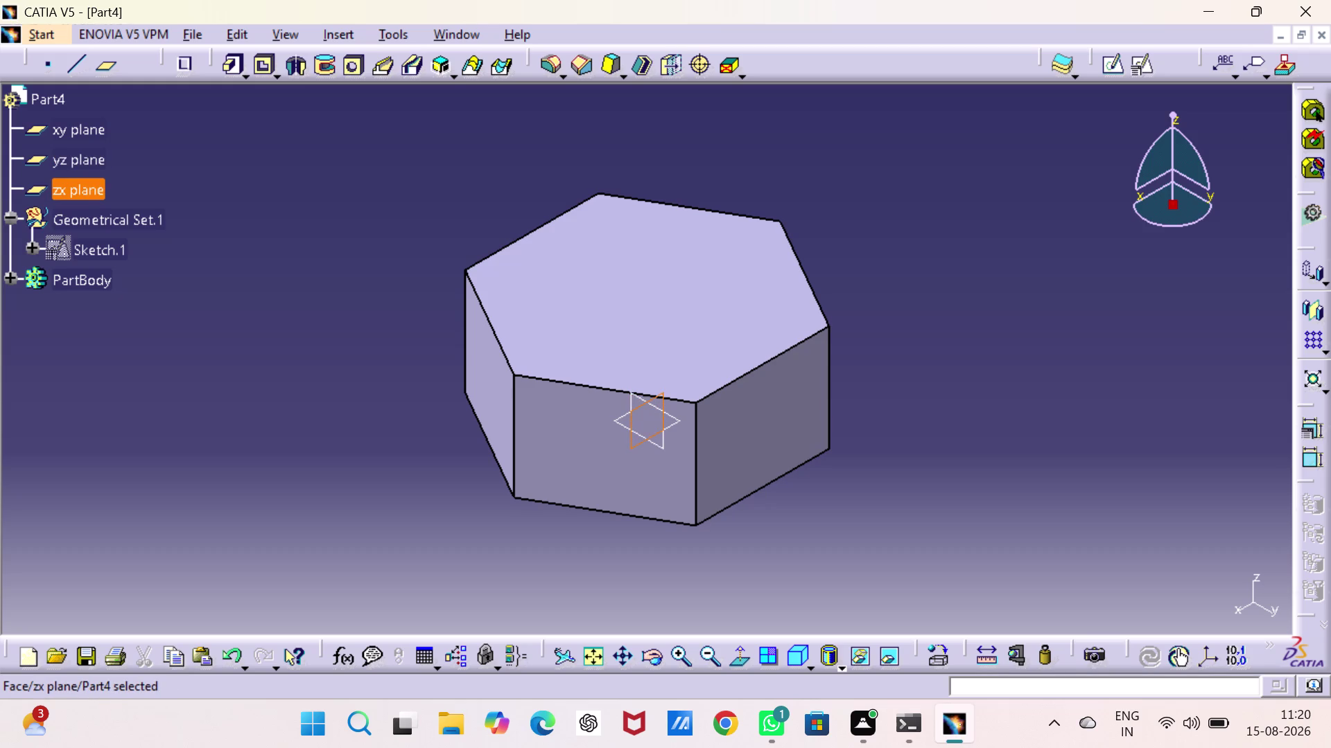
click(1113, 66)
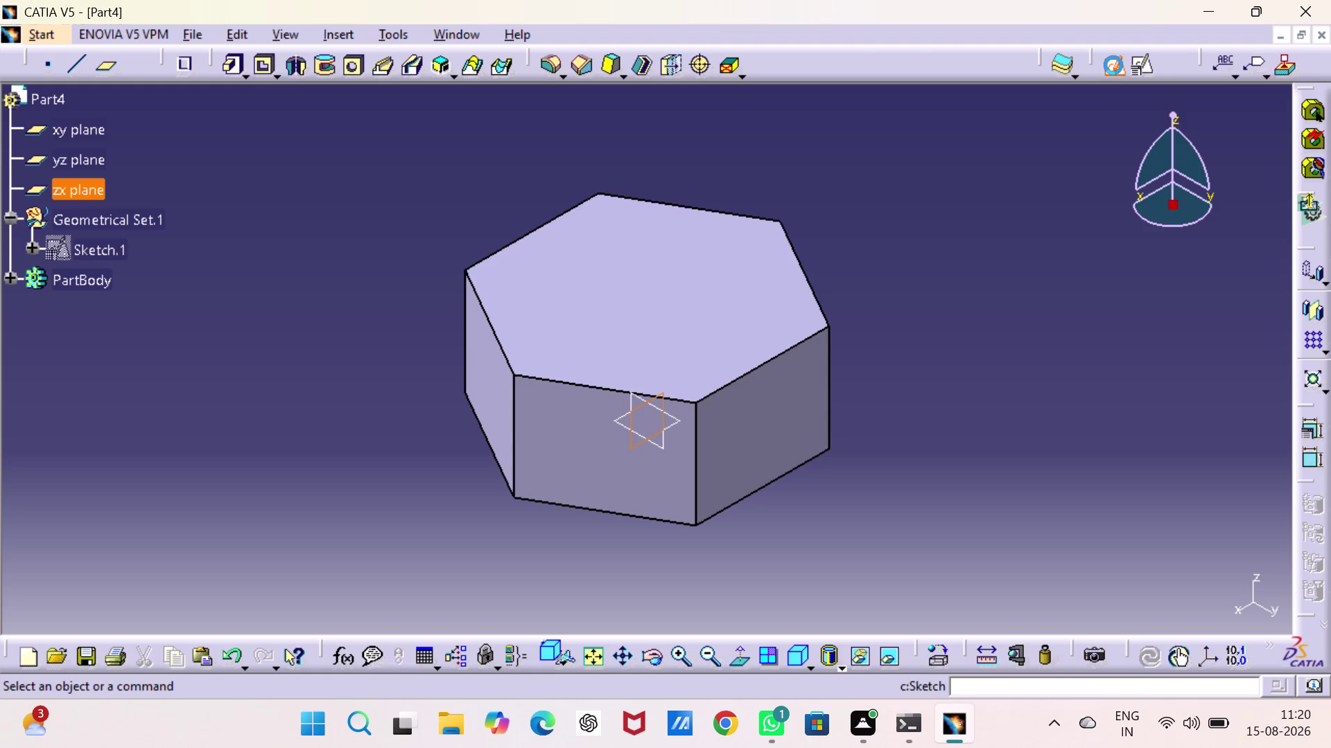
click(1076, 168)
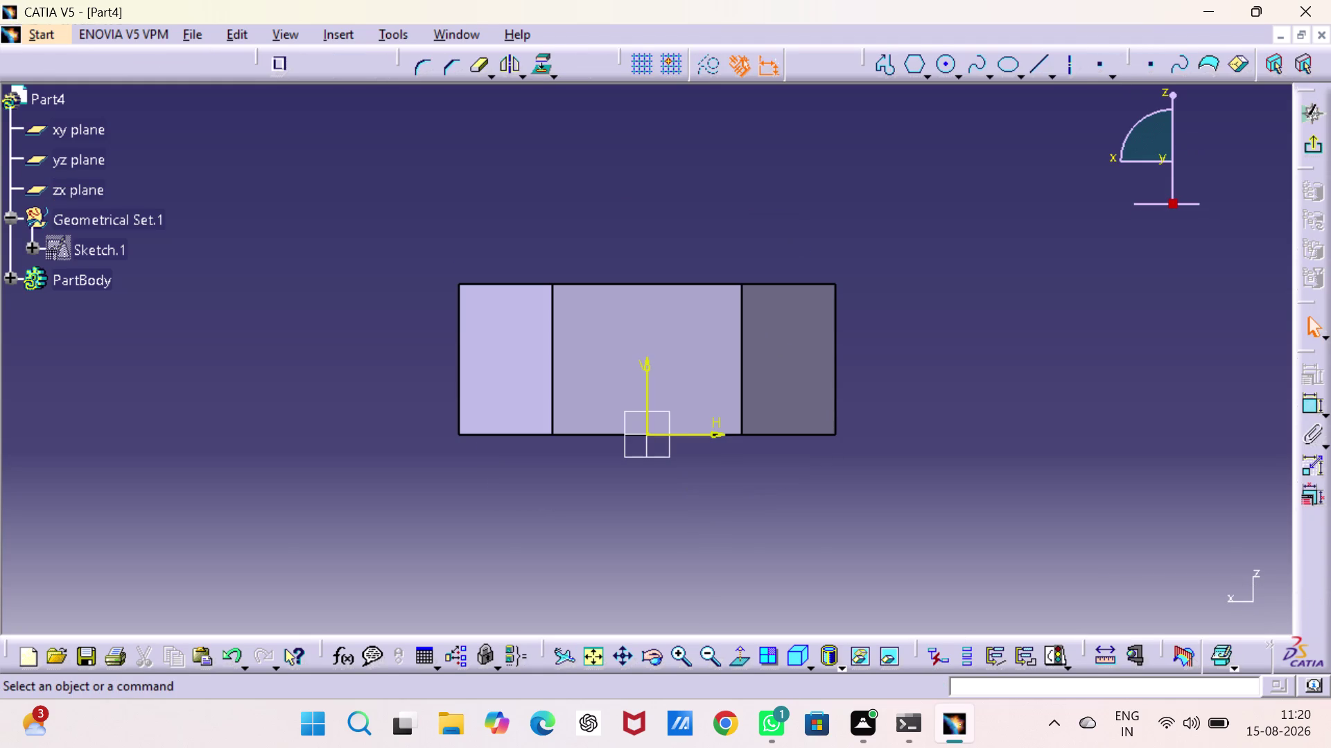
click(886, 64)
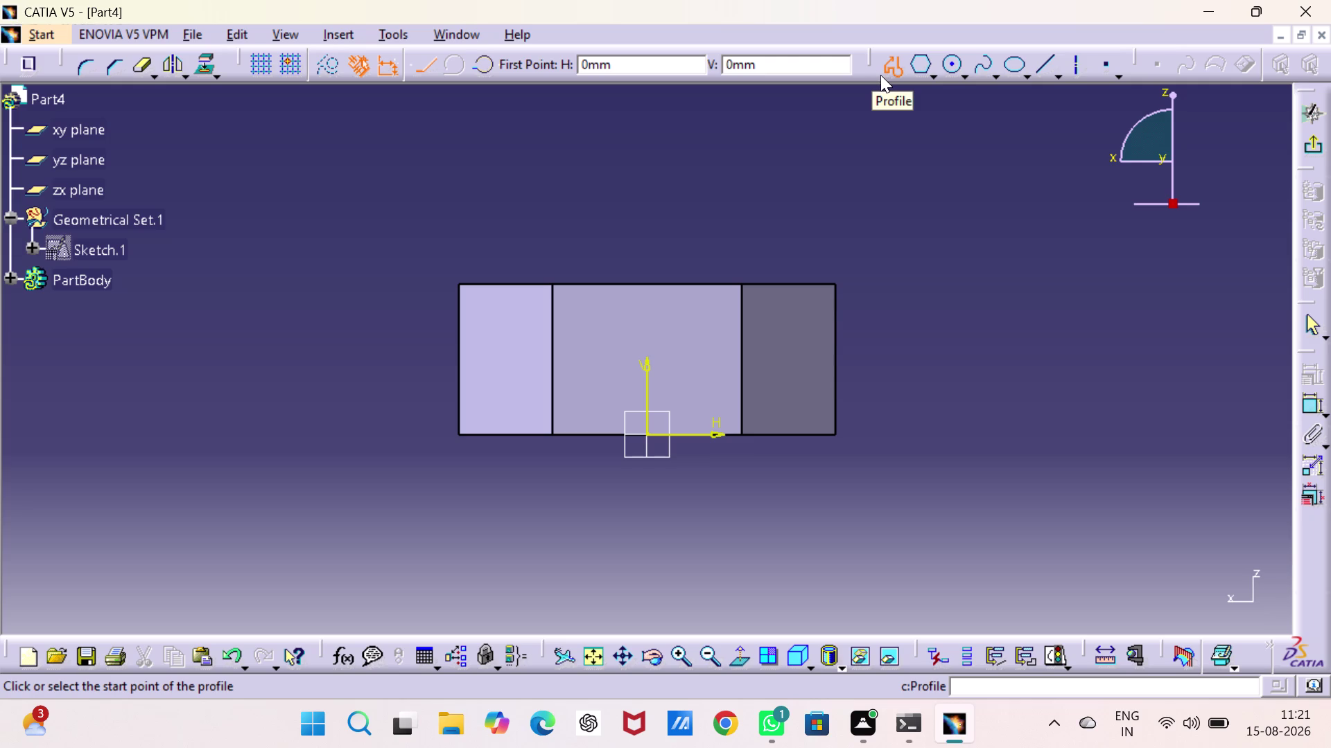
click(803, 285)
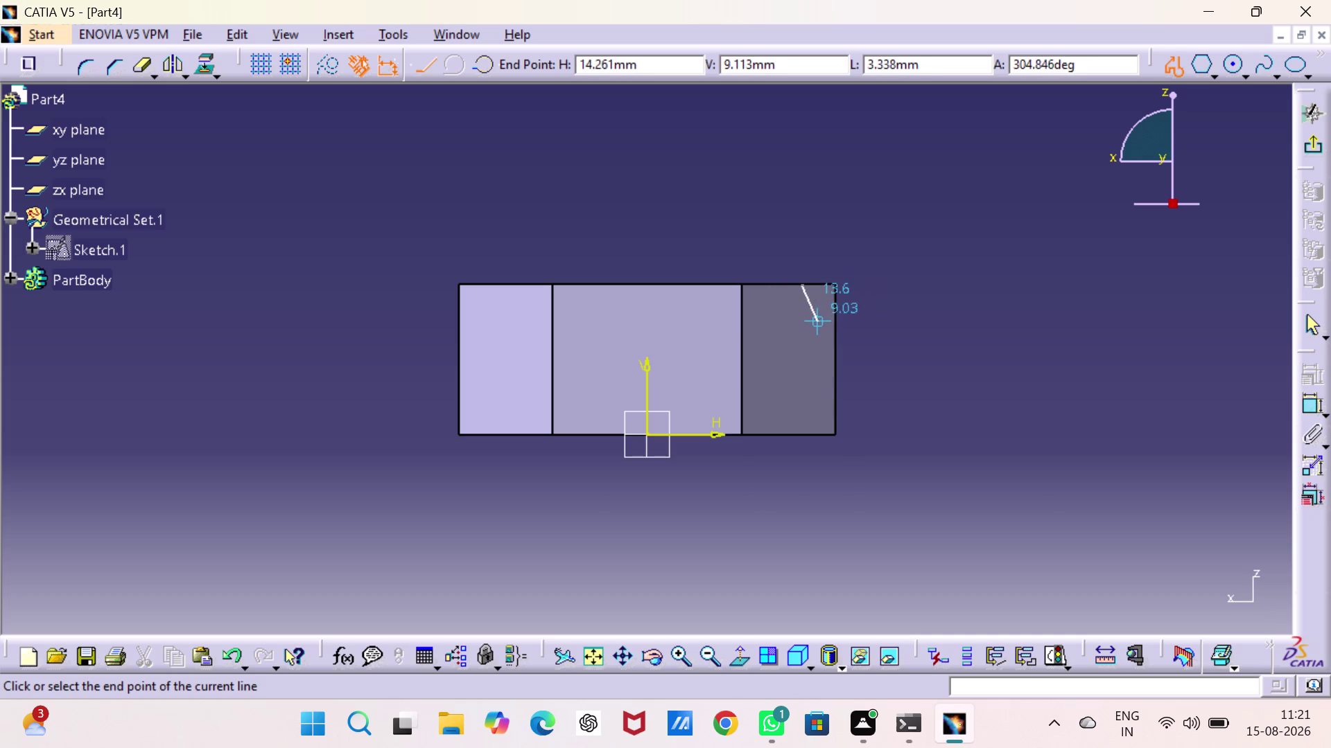
Complete the closed triangular corner profile, undoing one stray vertical segment.
click(855, 330)
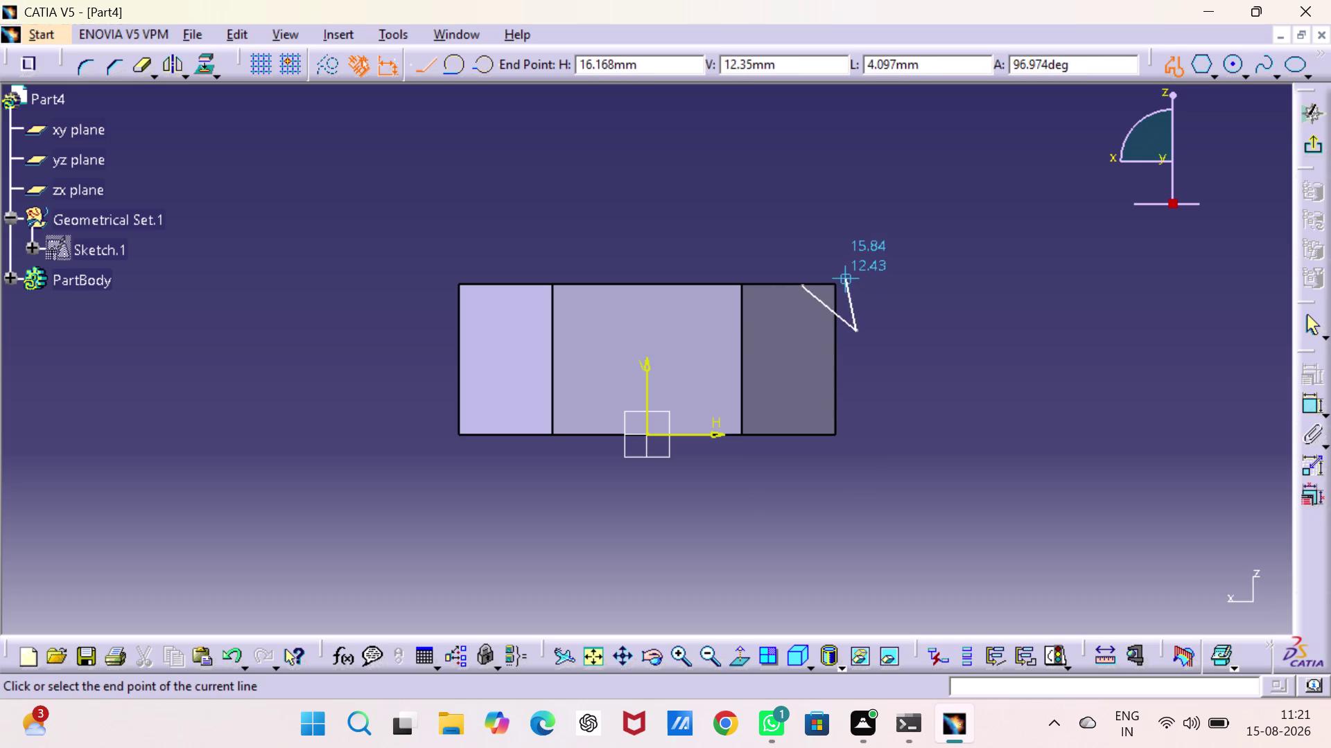
click(855, 292)
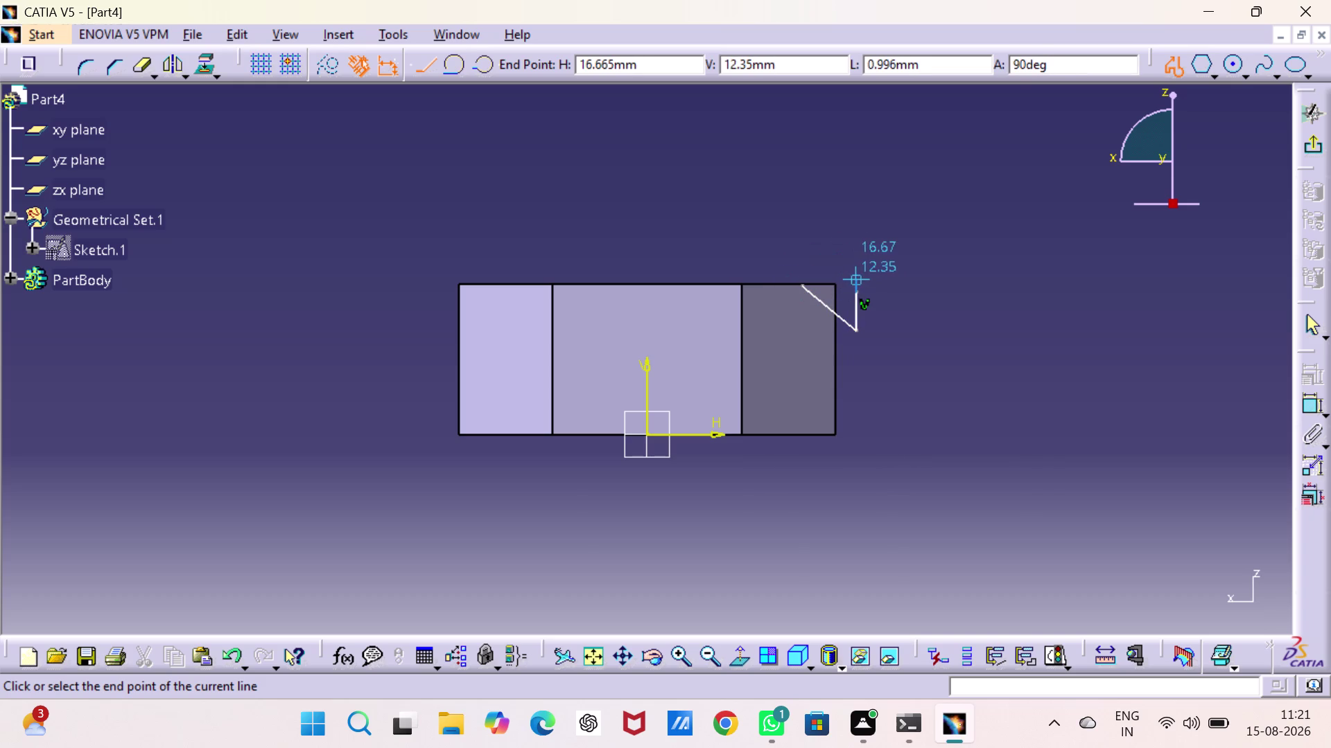
key(ctrl+z)
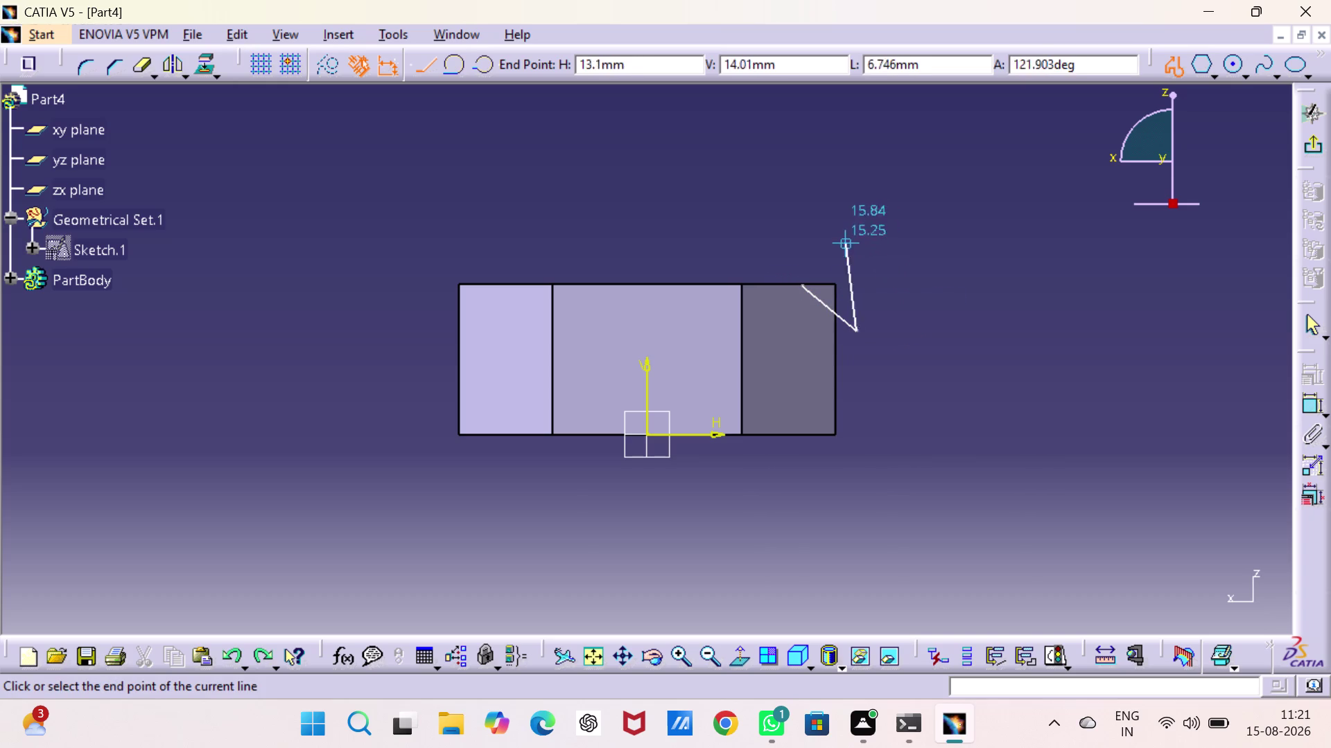
click(858, 284)
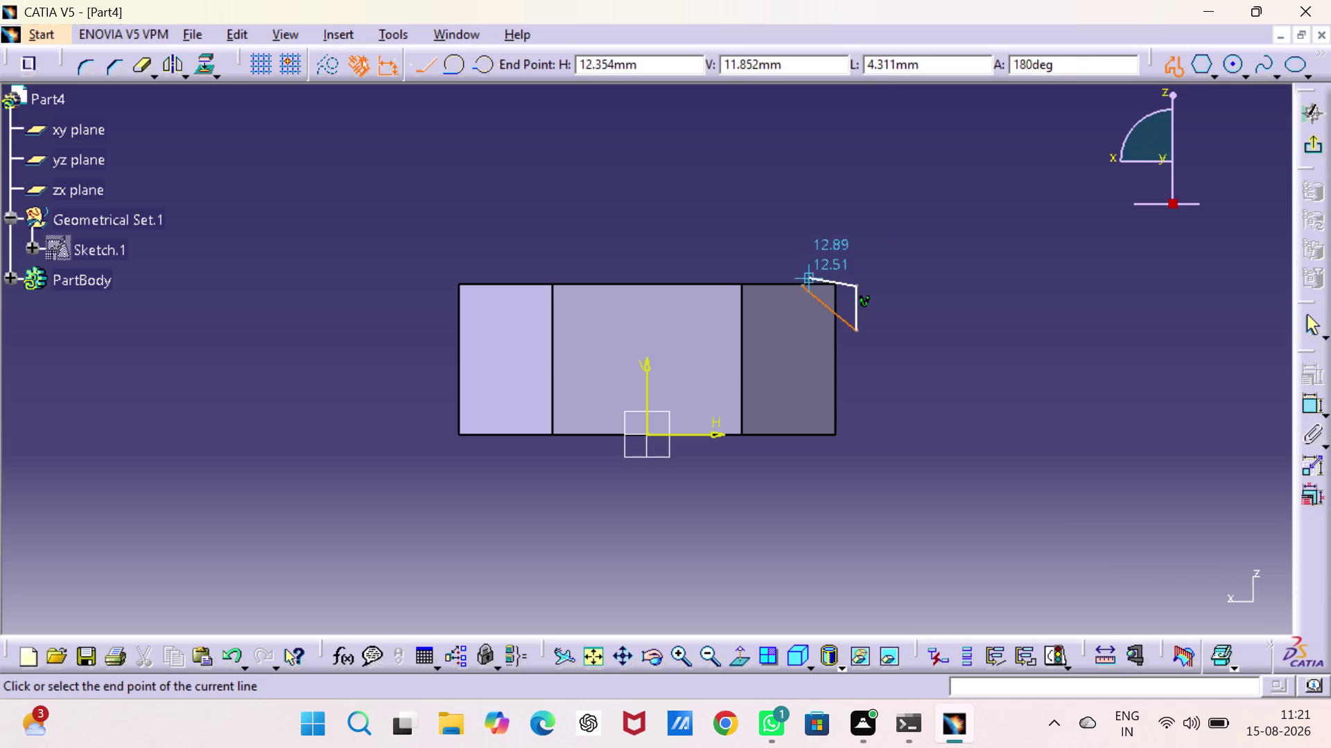
click(808, 287)
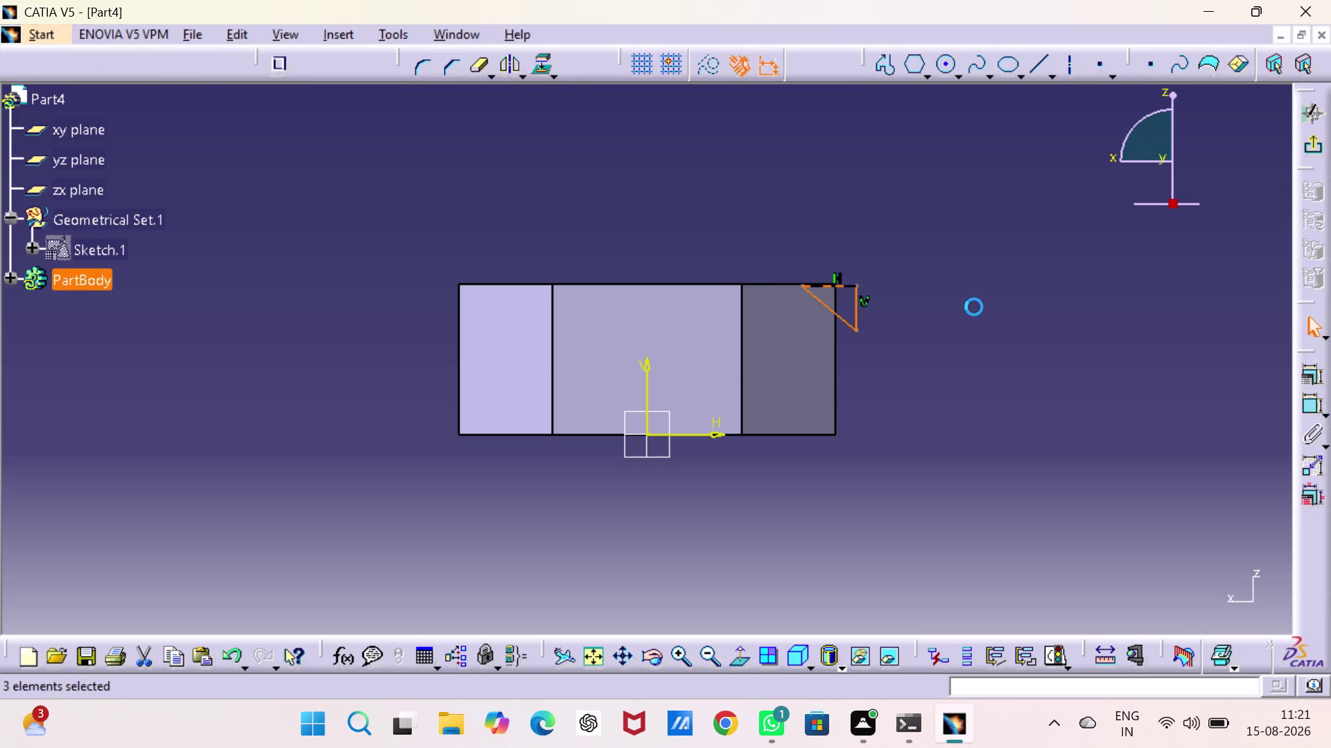
click(974, 307)
Zoom in on the head outline and add a first dimension between two profile elements.
double_click(1308, 402)
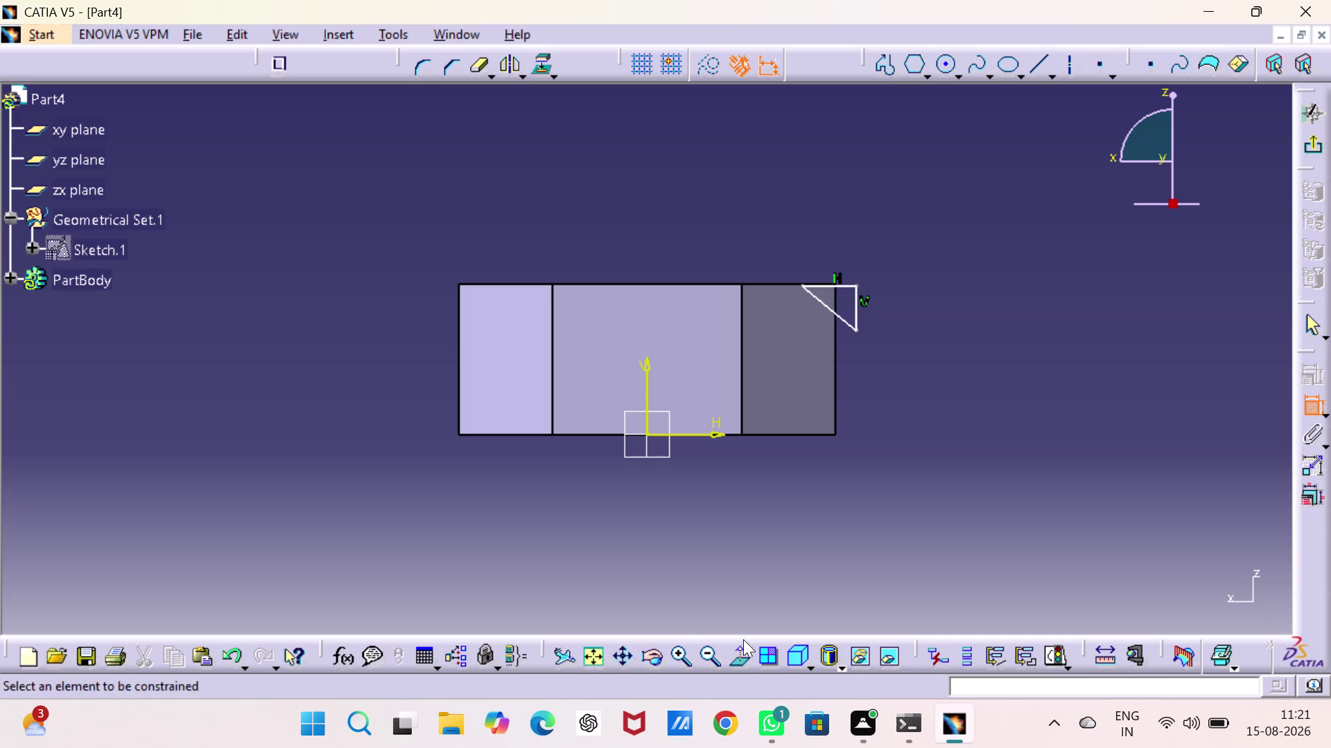
double_click(676, 654)
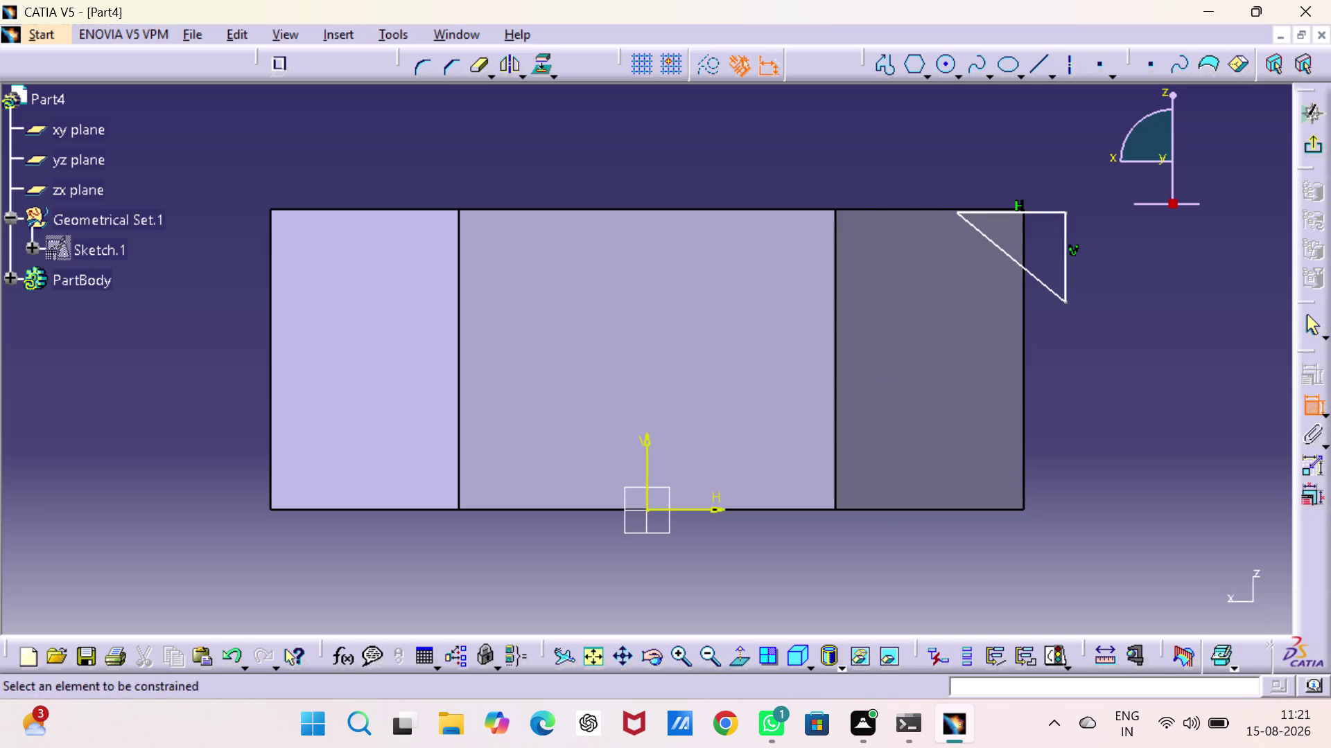
click(1063, 213)
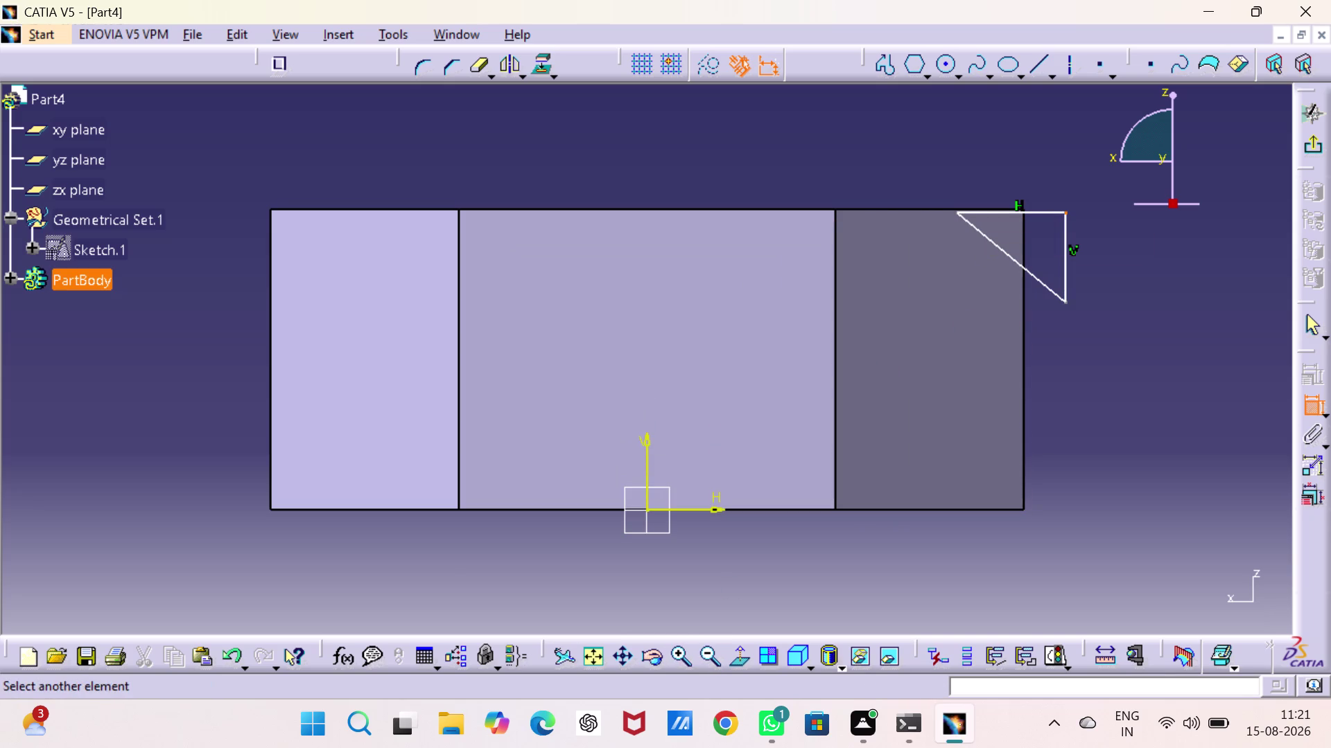
click(1026, 208)
right_click(1026, 208)
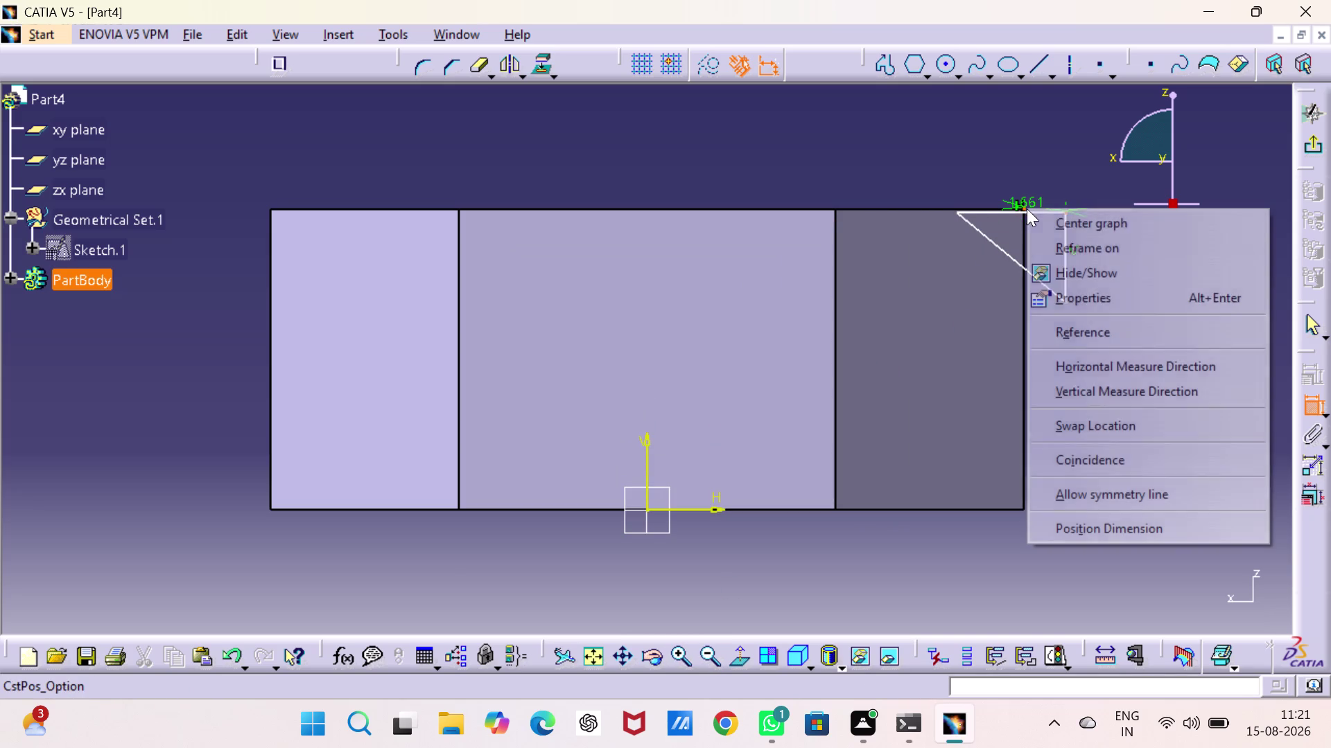
click(1119, 451)
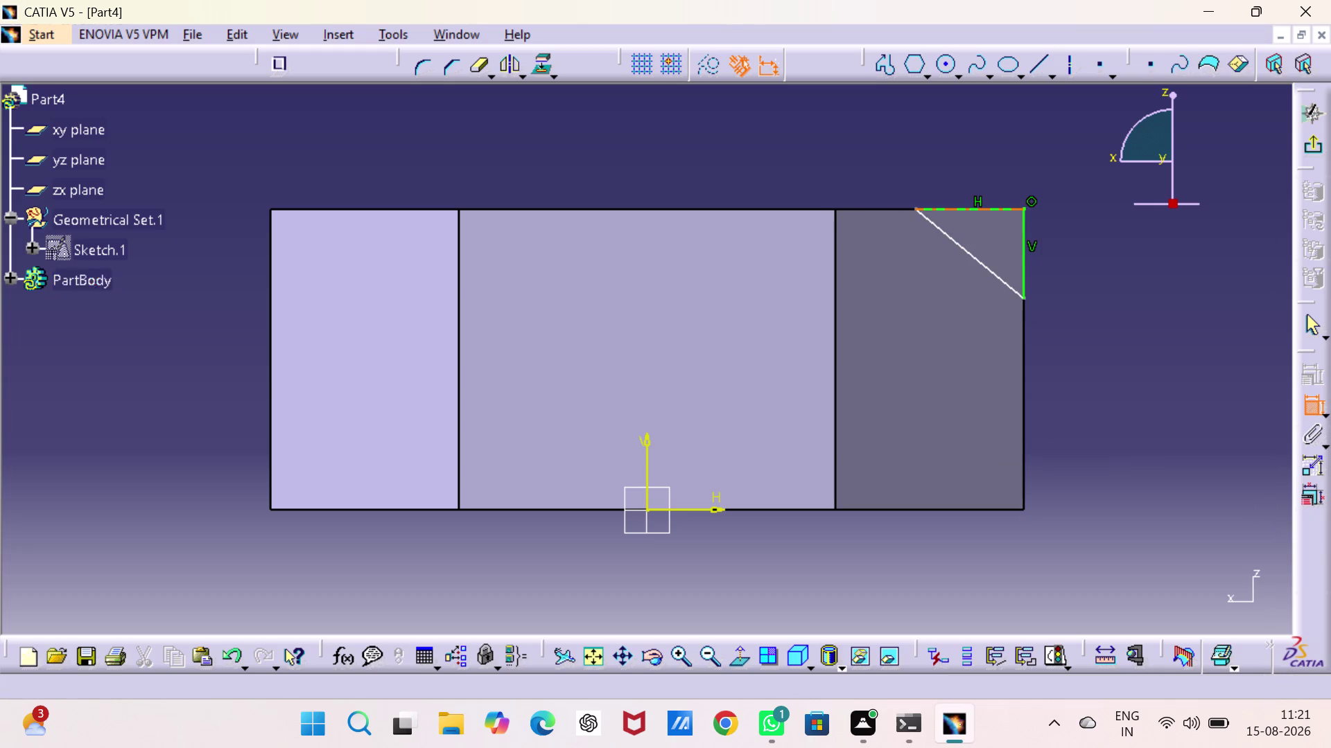
Dimension the triangle's horizontal leg and change it from 4.311 to 3 mm.
drag(948, 210, 941, 203)
click(954, 154)
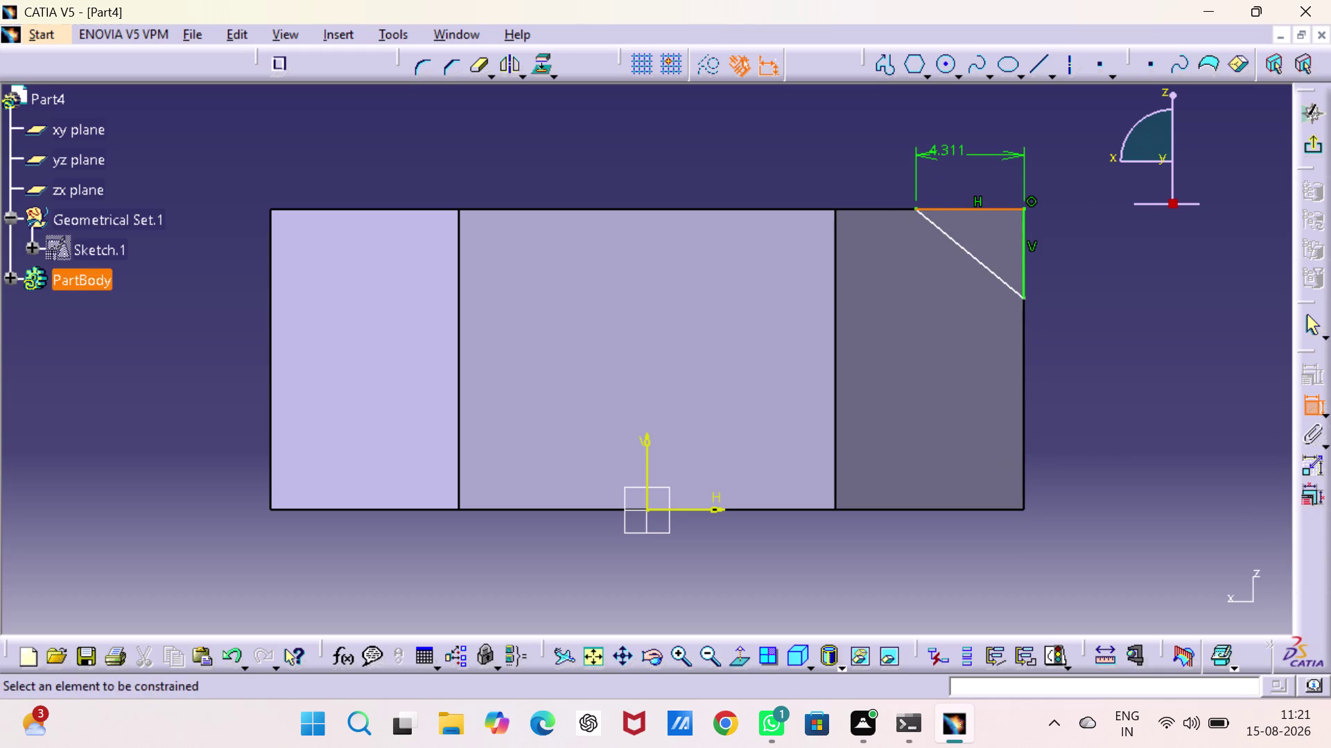
double_click(955, 145)
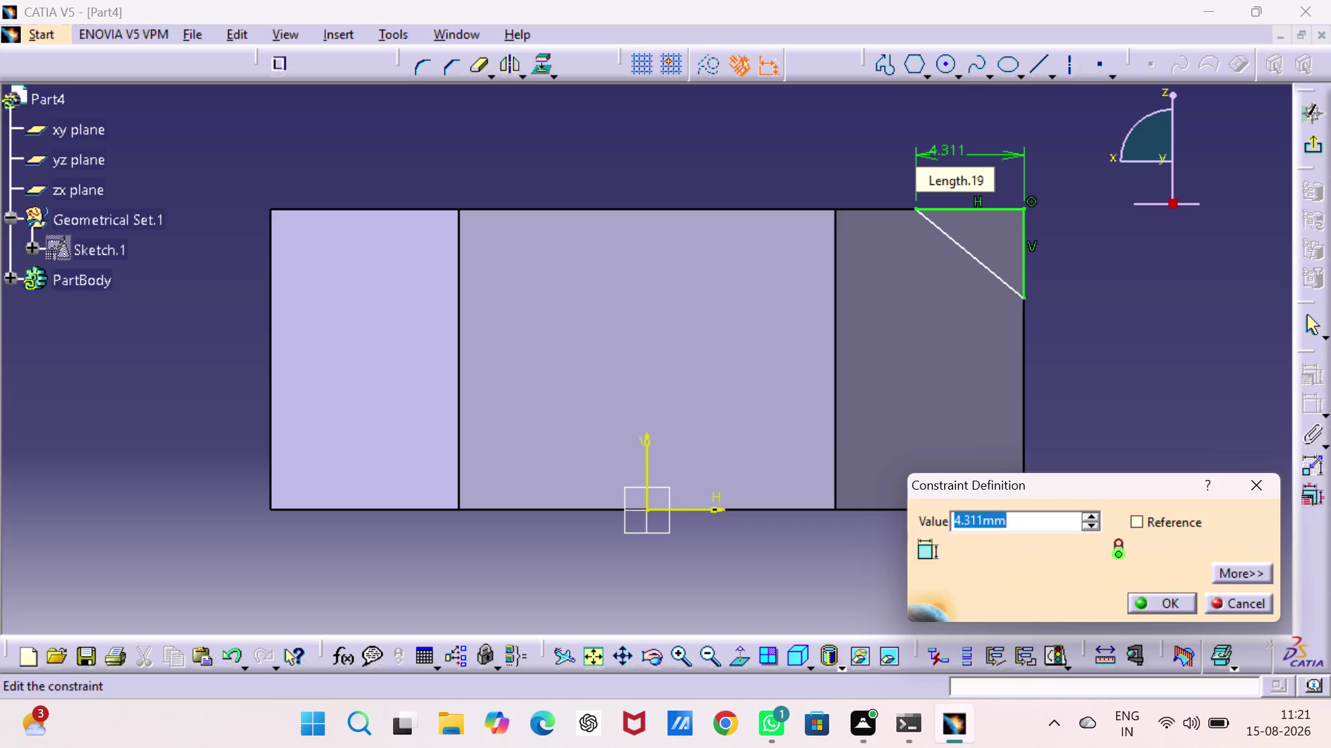
key(3)
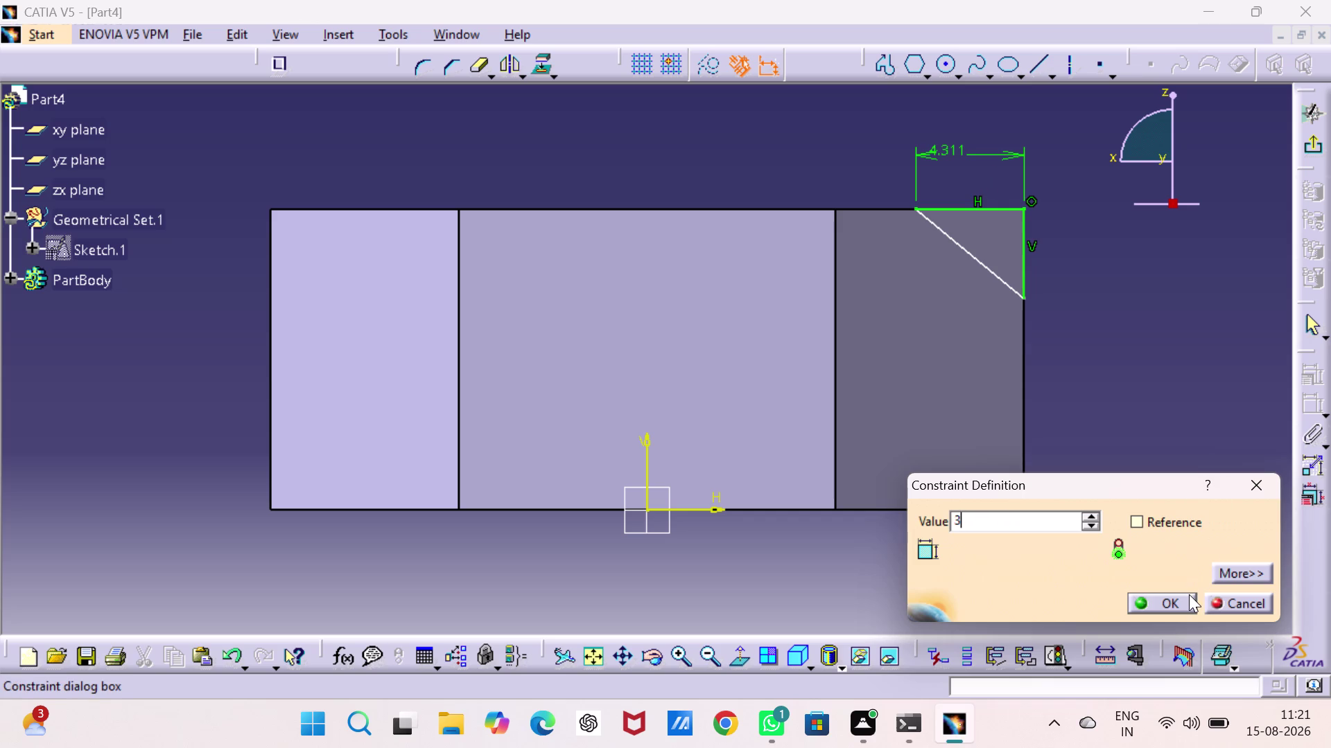
click(1188, 595)
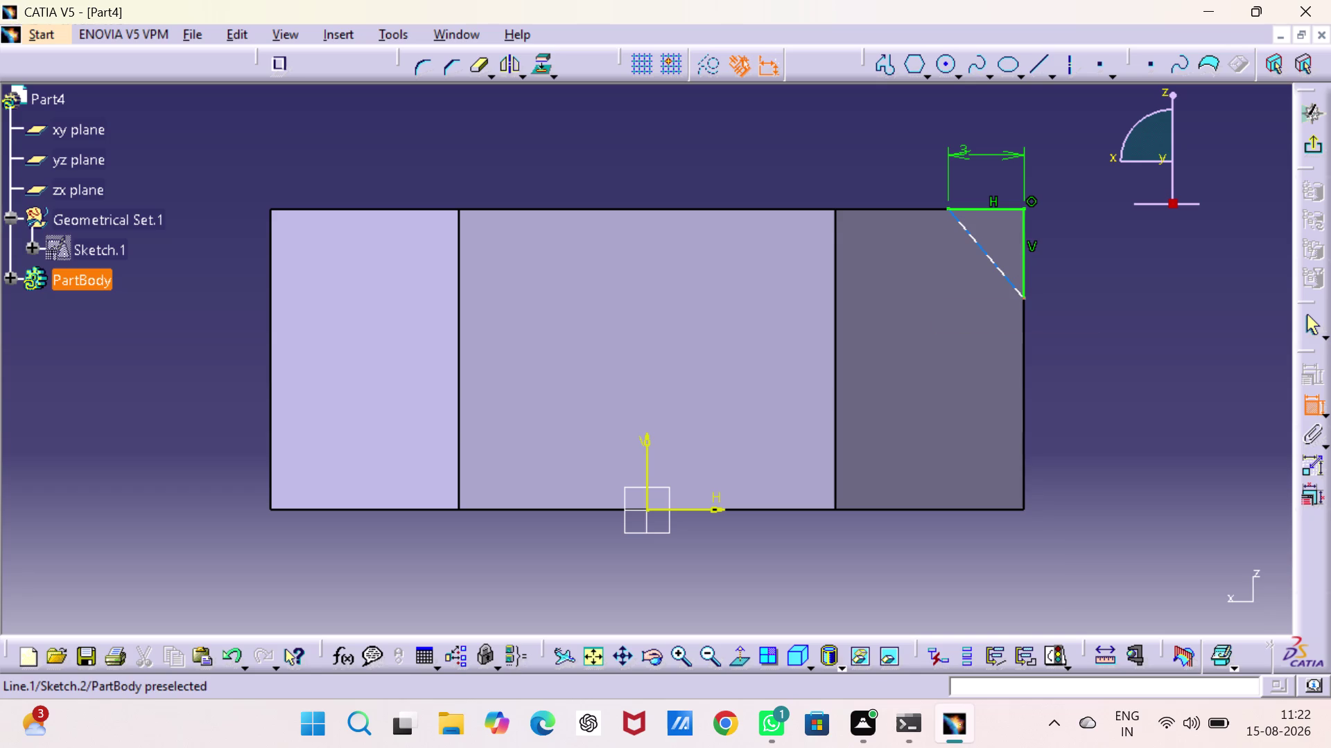
Set the vertical leg to 3 mm and draw a vertical axis up from the origin.
click(1022, 264)
click(1101, 265)
double_click(1101, 261)
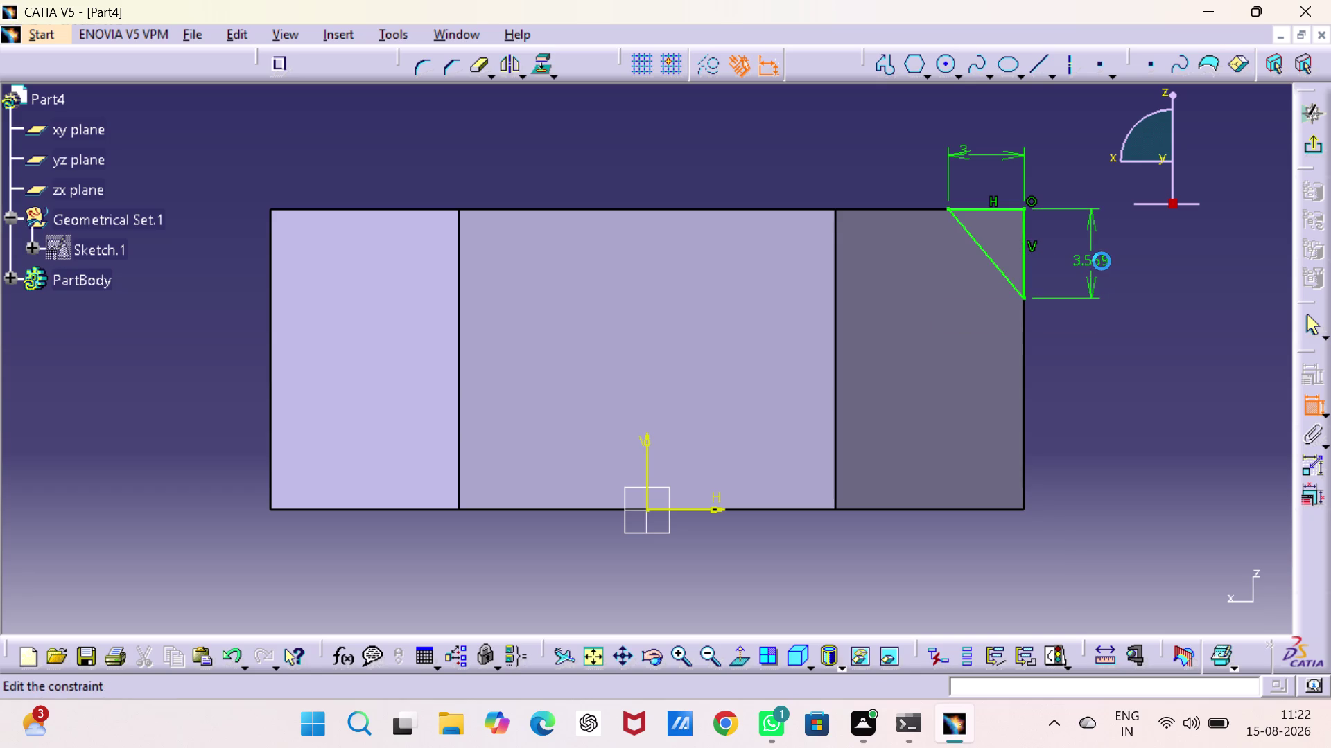
key(3)
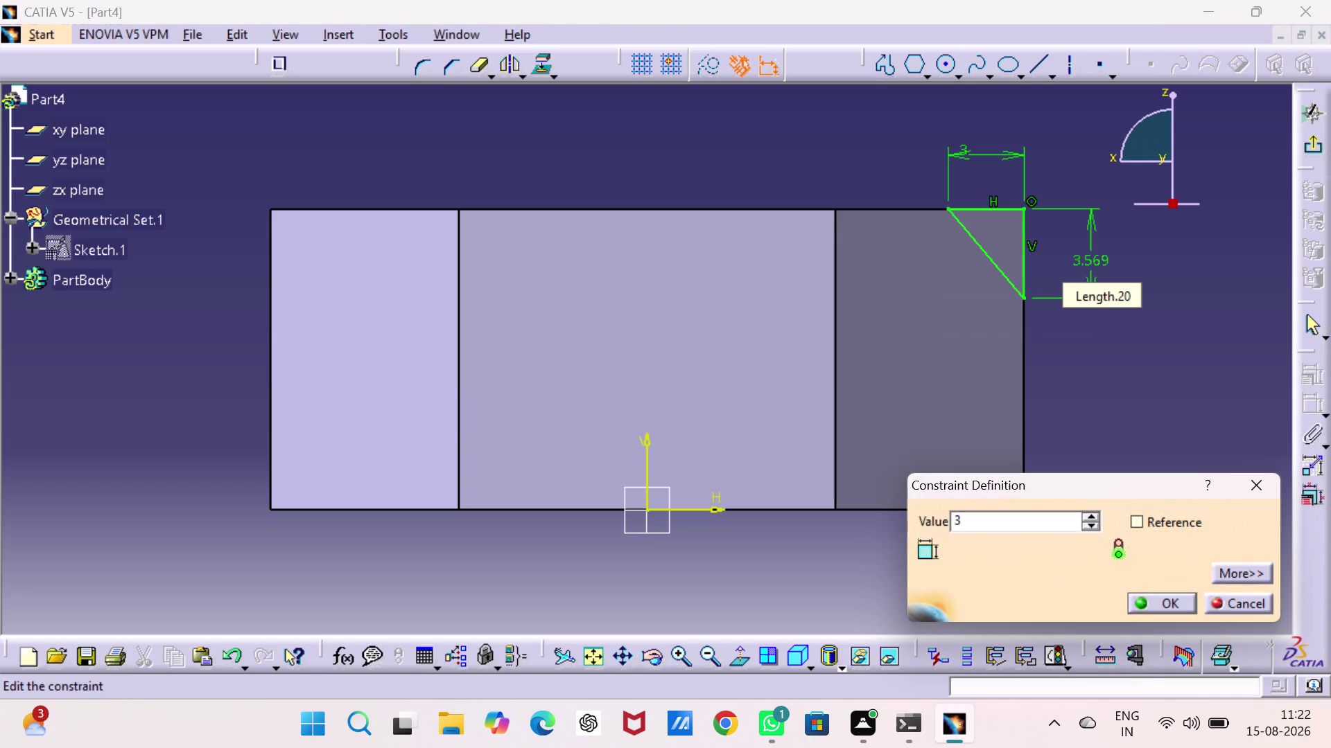
key(Return)
click(1119, 368)
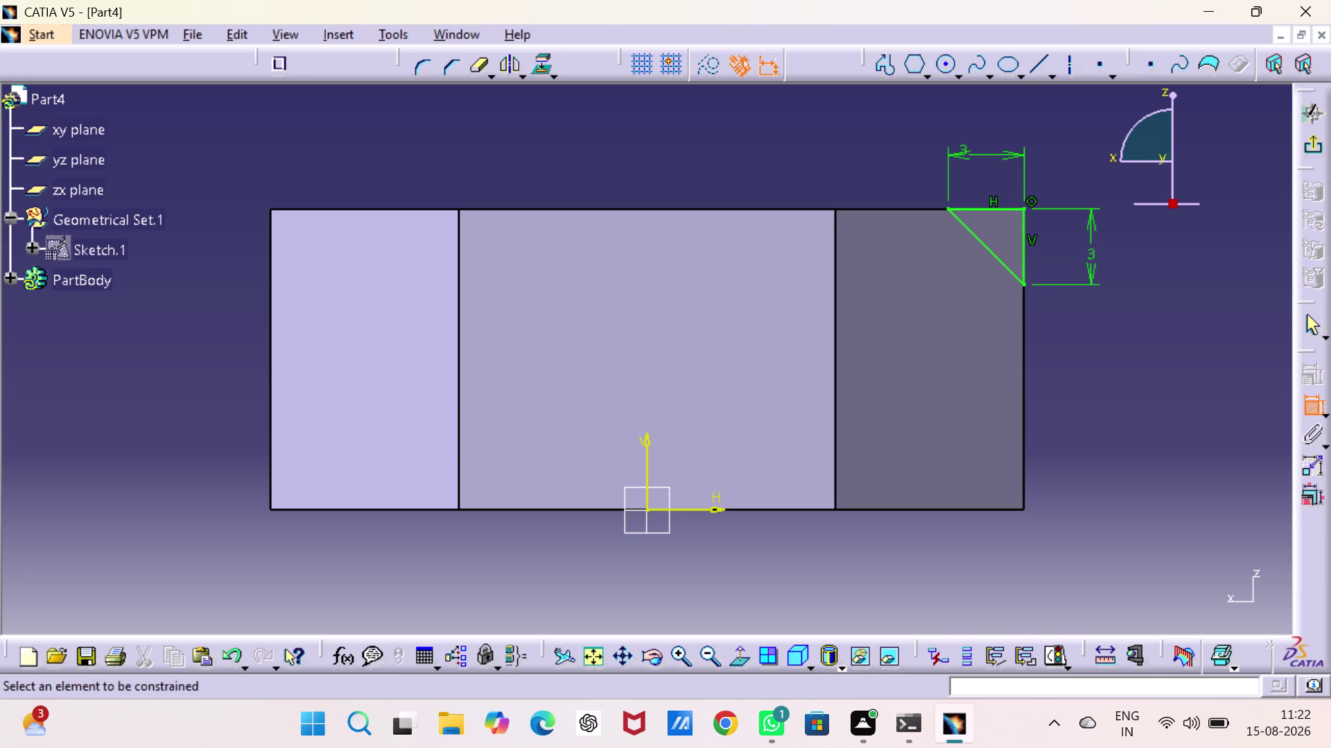
click(1068, 69)
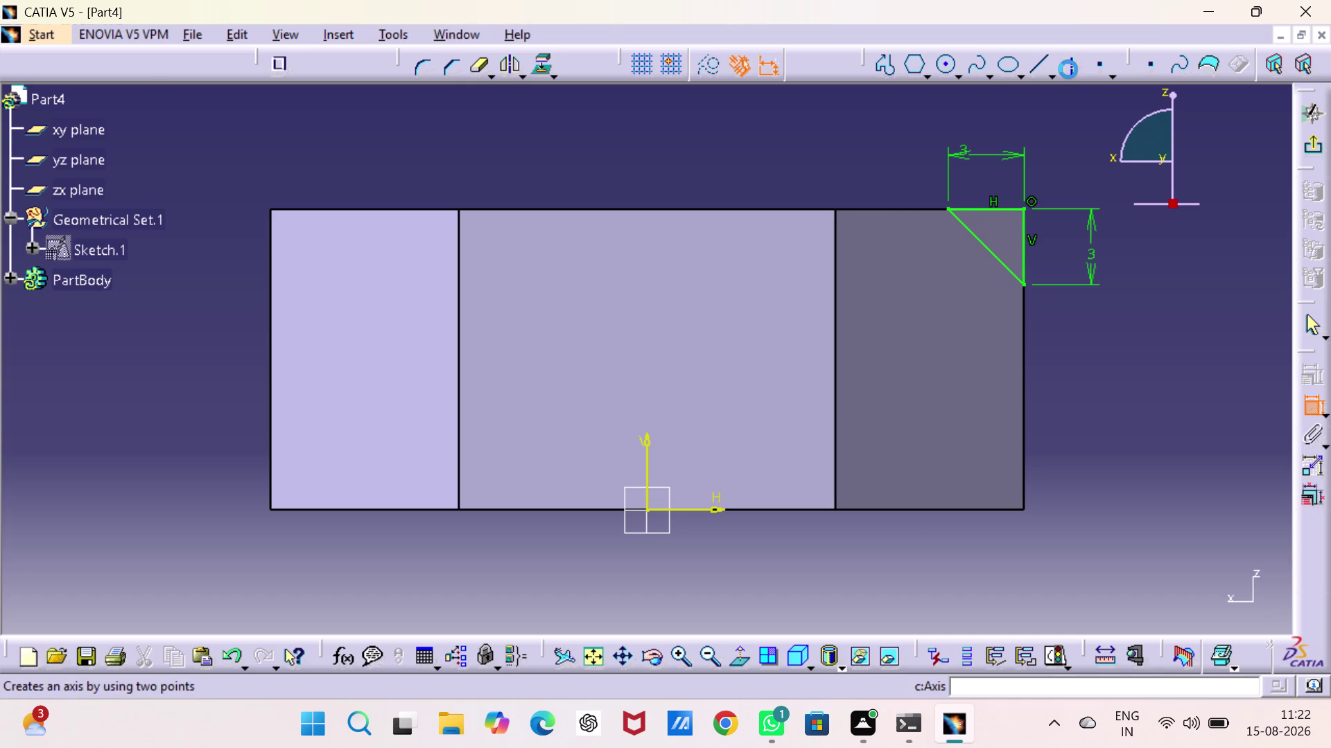
drag(648, 507, 653, 476)
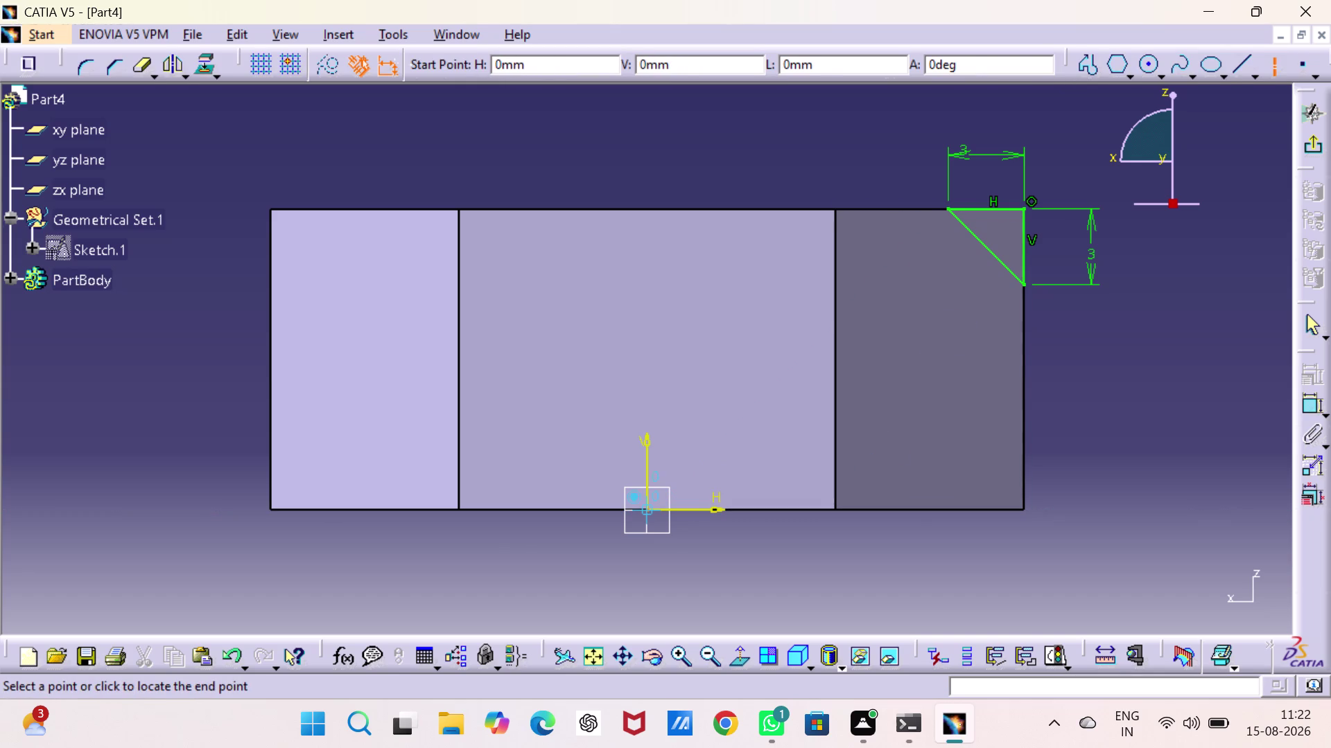
Exit the sketch and groove the triangle 360° about the axis, chamfering the head's top edges.
click(648, 159)
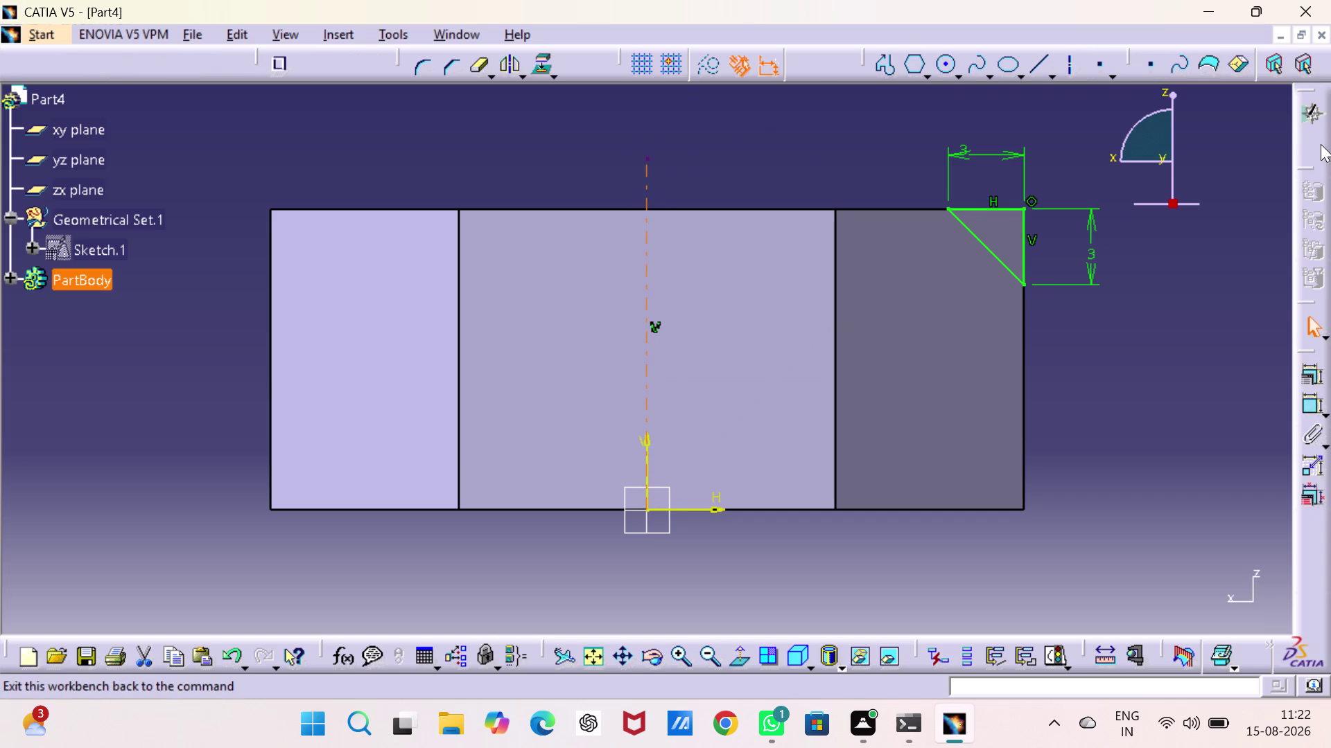
click(1314, 142)
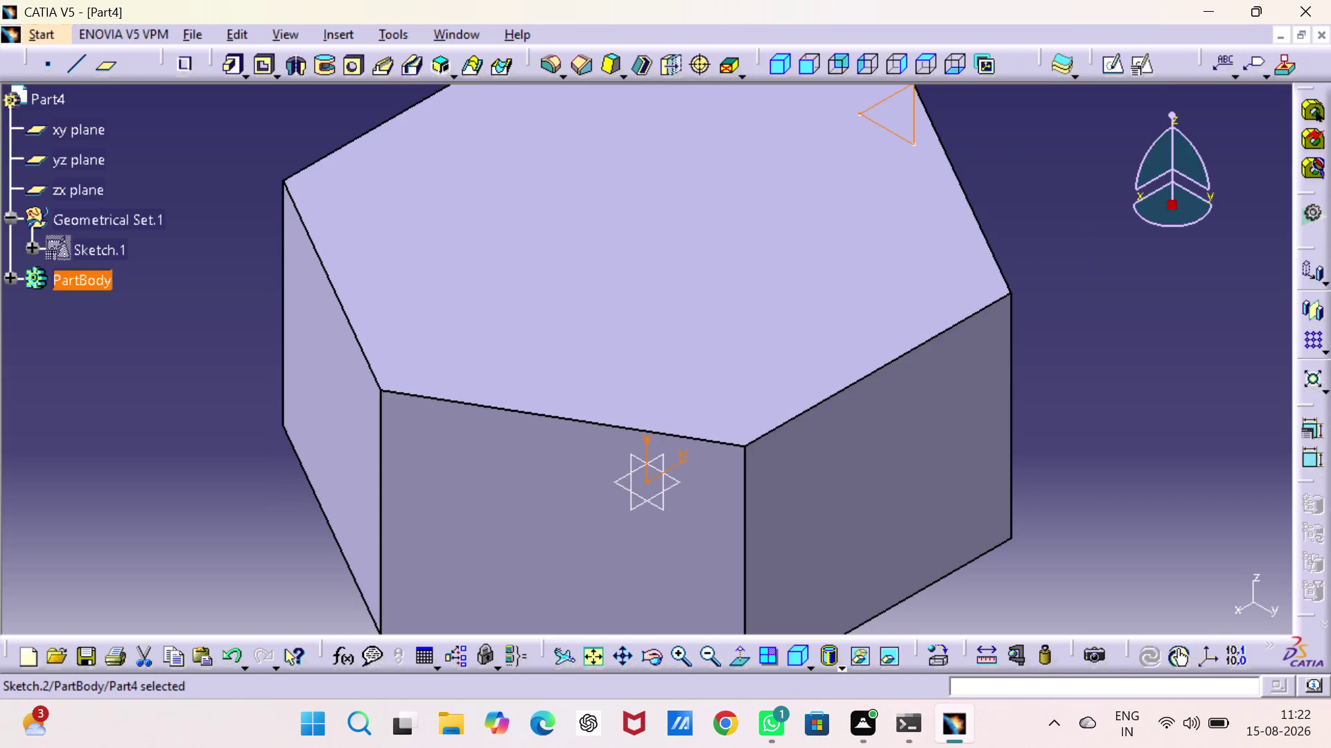
middle_drag(1061, 268, 1087, 374)
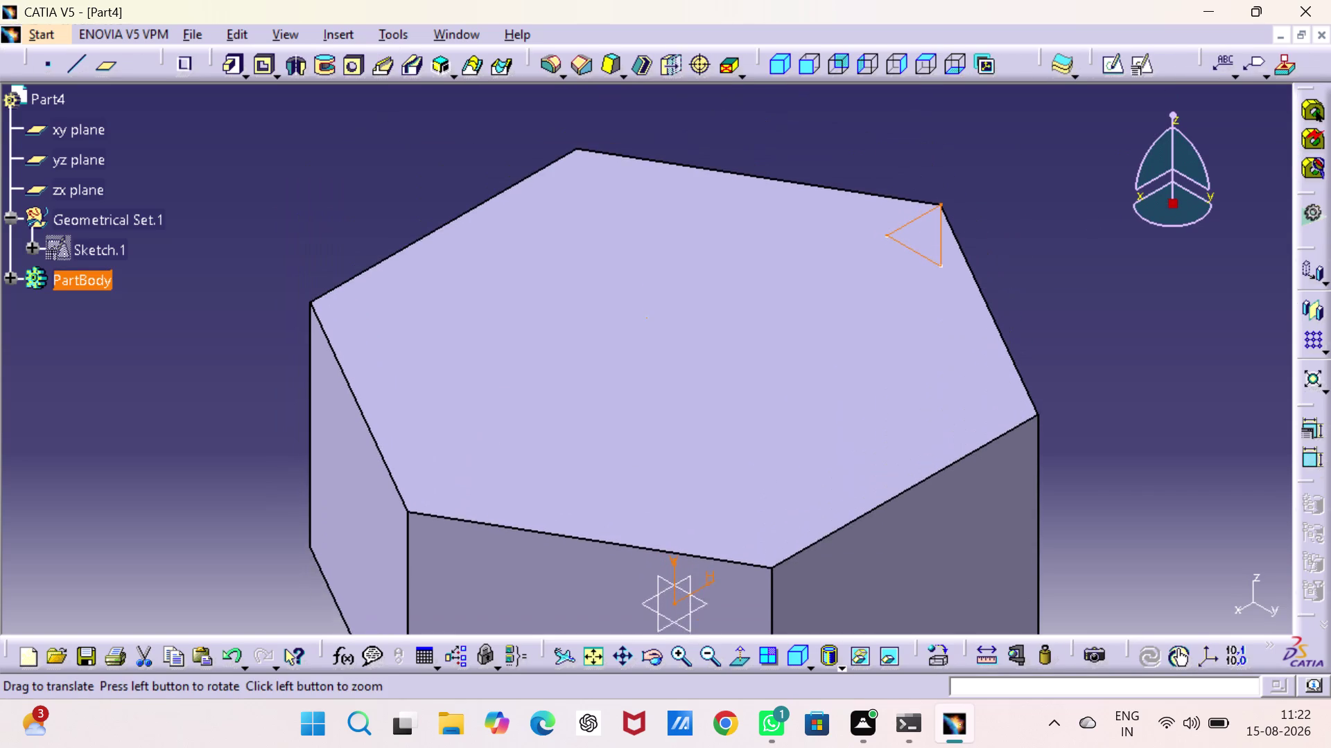
middle_drag(1087, 374, 1065, 347)
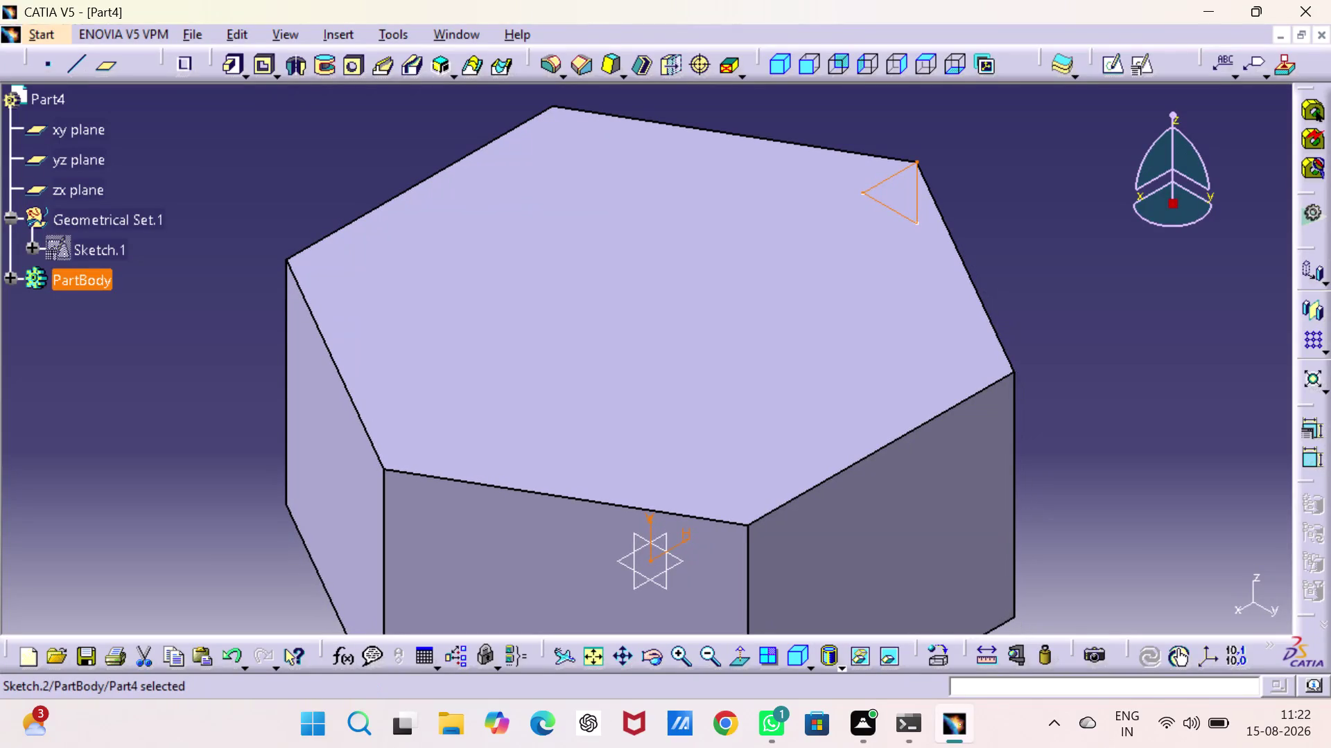
click(332, 70)
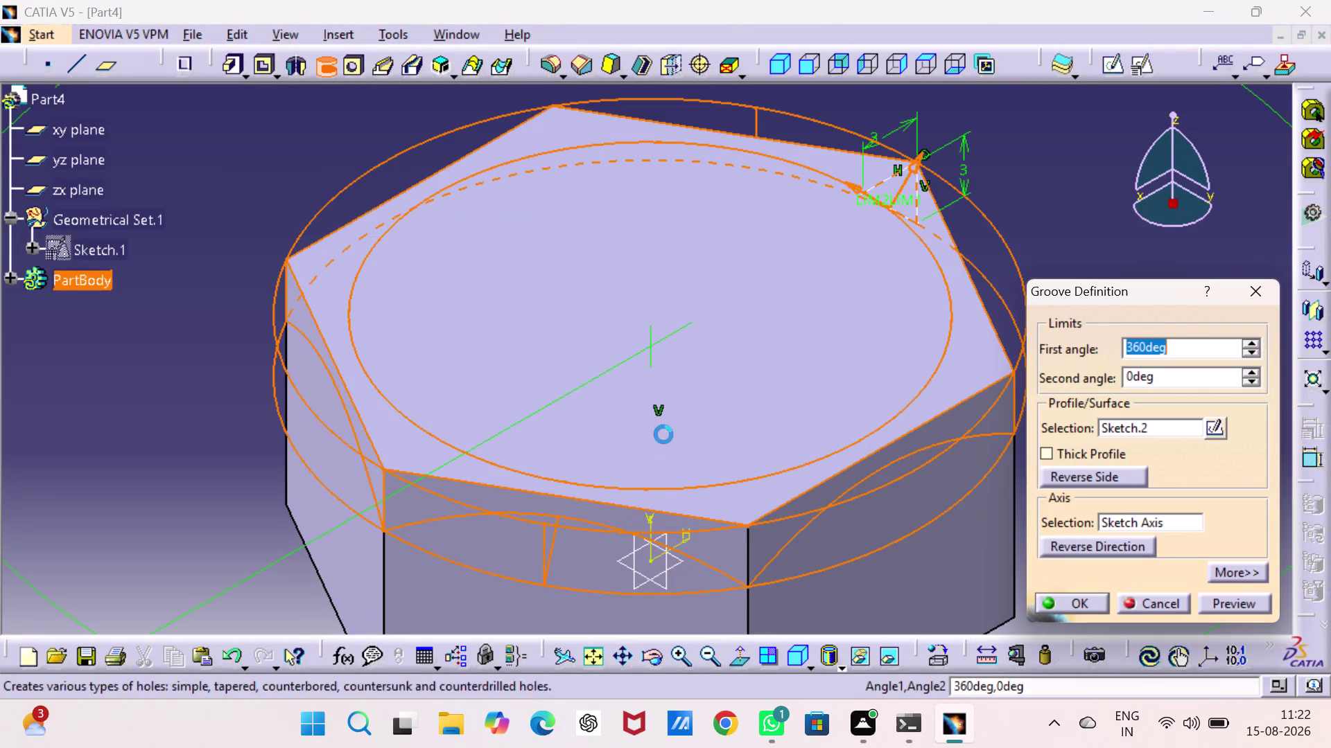
click(1235, 598)
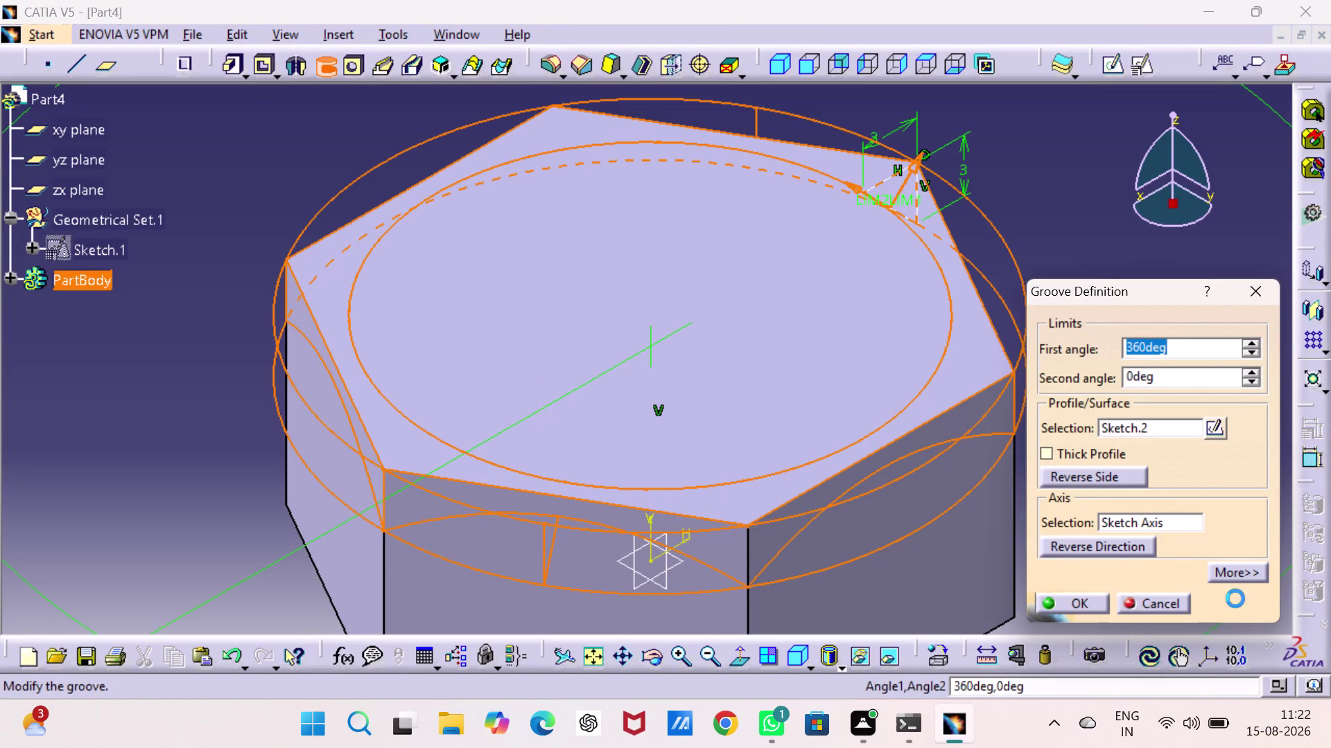
click(1087, 602)
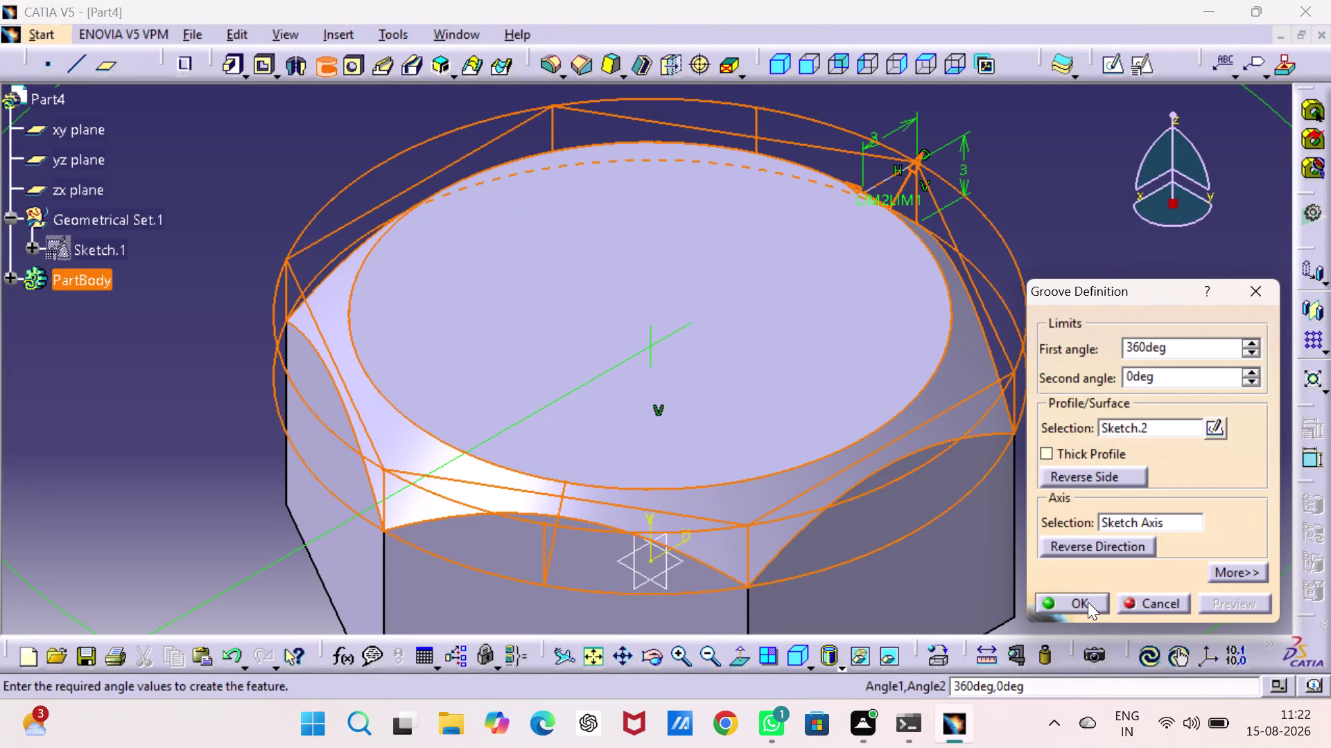
click(1109, 390)
click(678, 294)
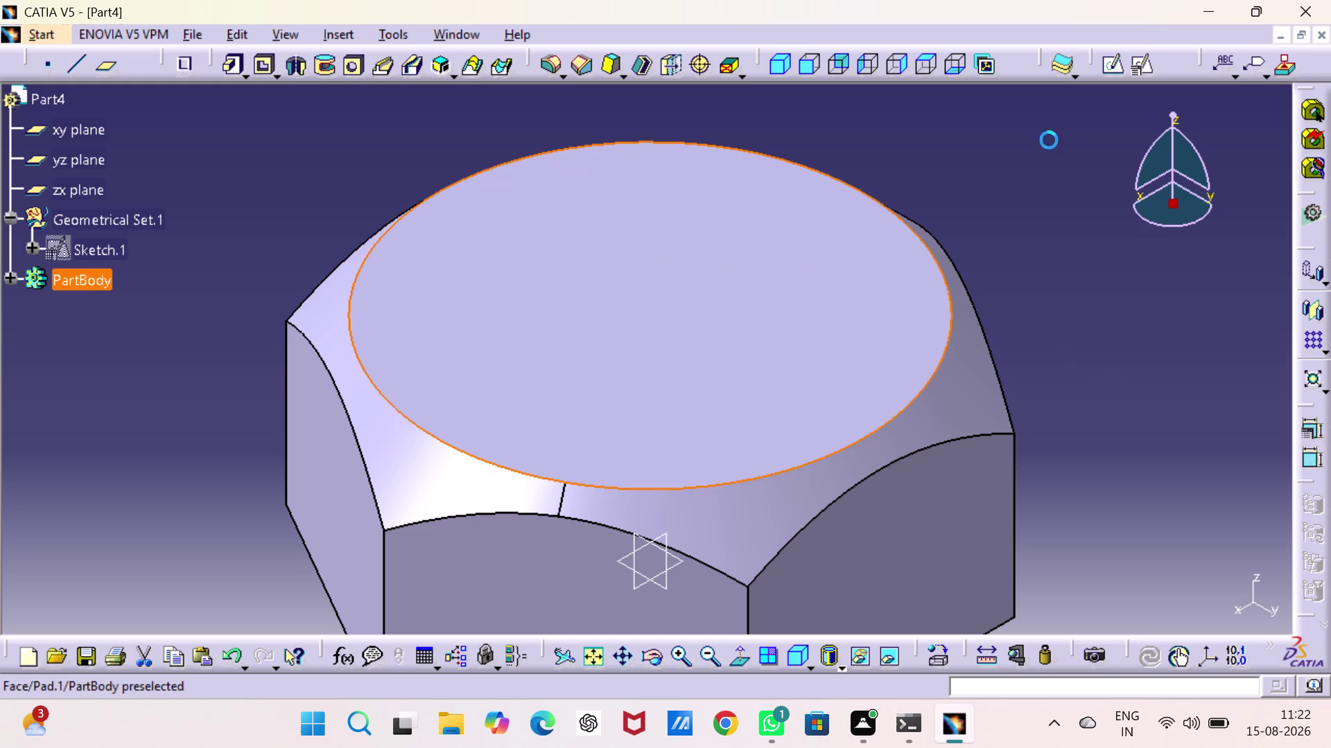
Sketch a 12 mm diameter circle centred on the origin on the head's top face.
click(1116, 60)
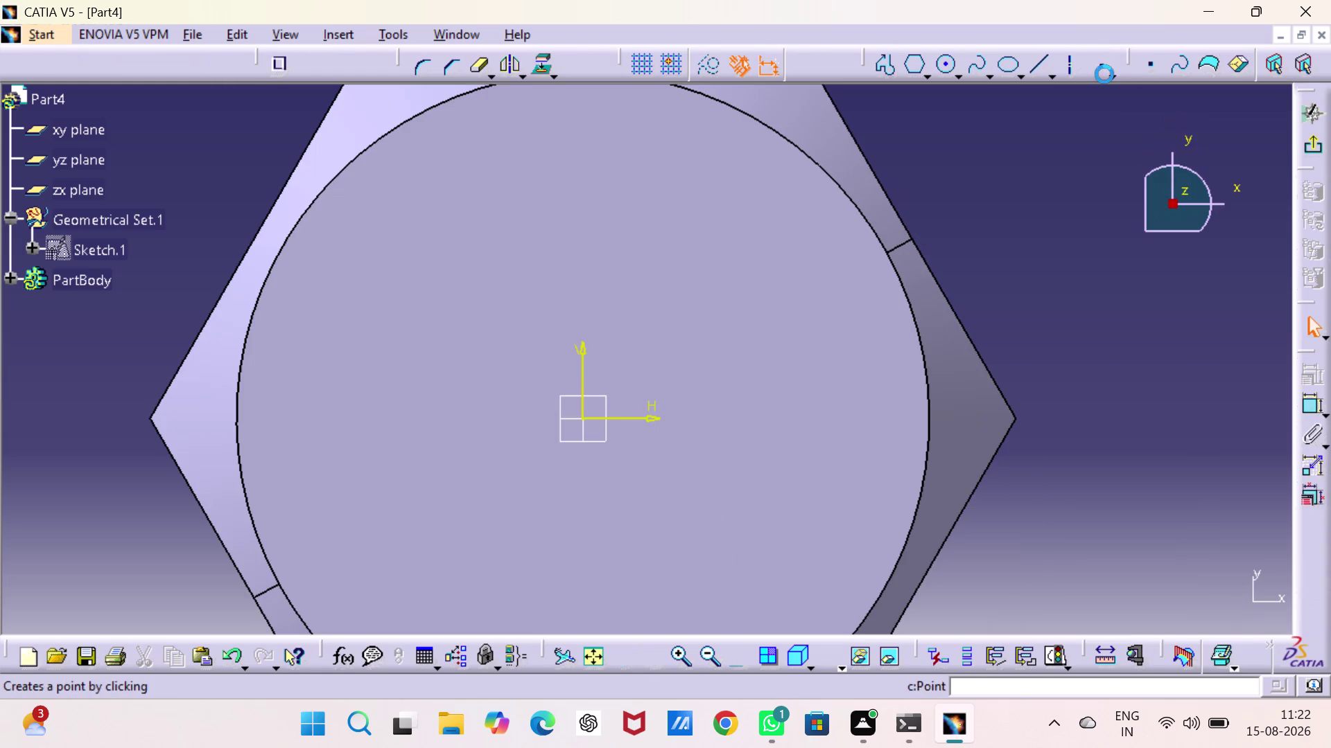
click(944, 56)
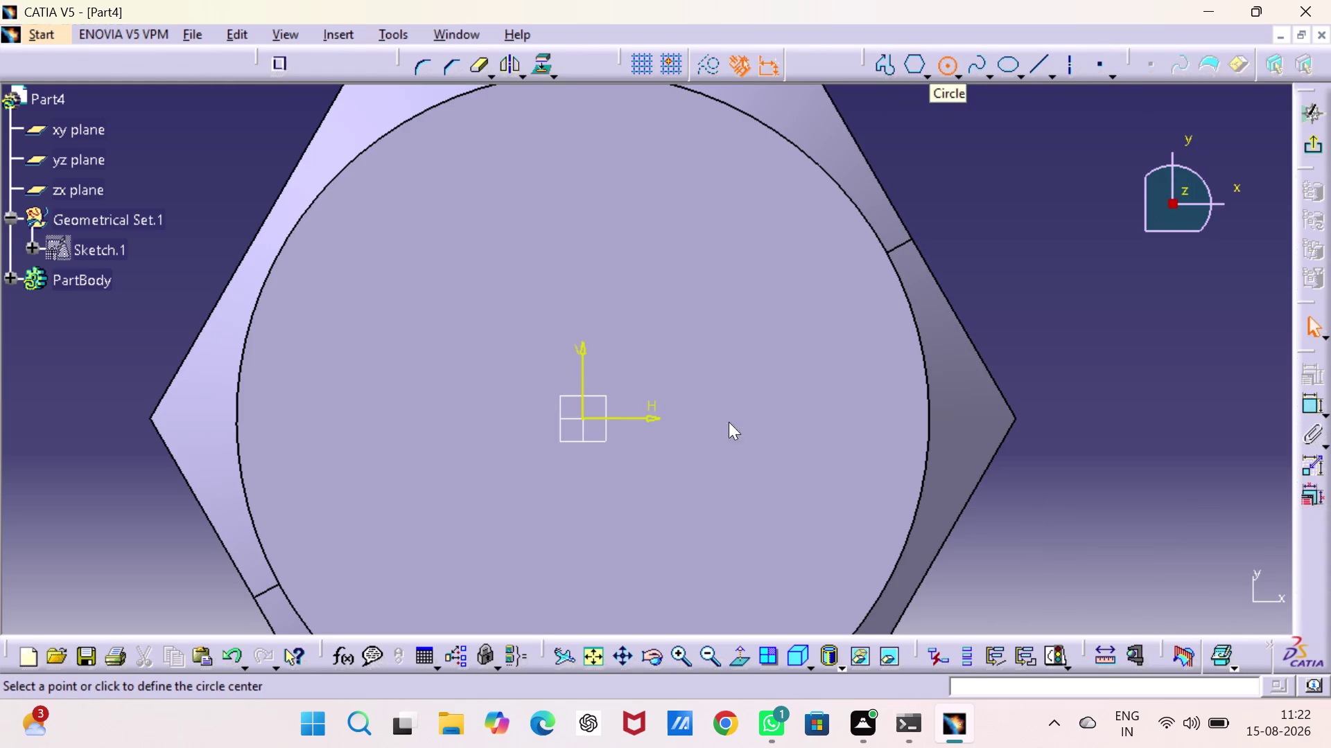
click(583, 416)
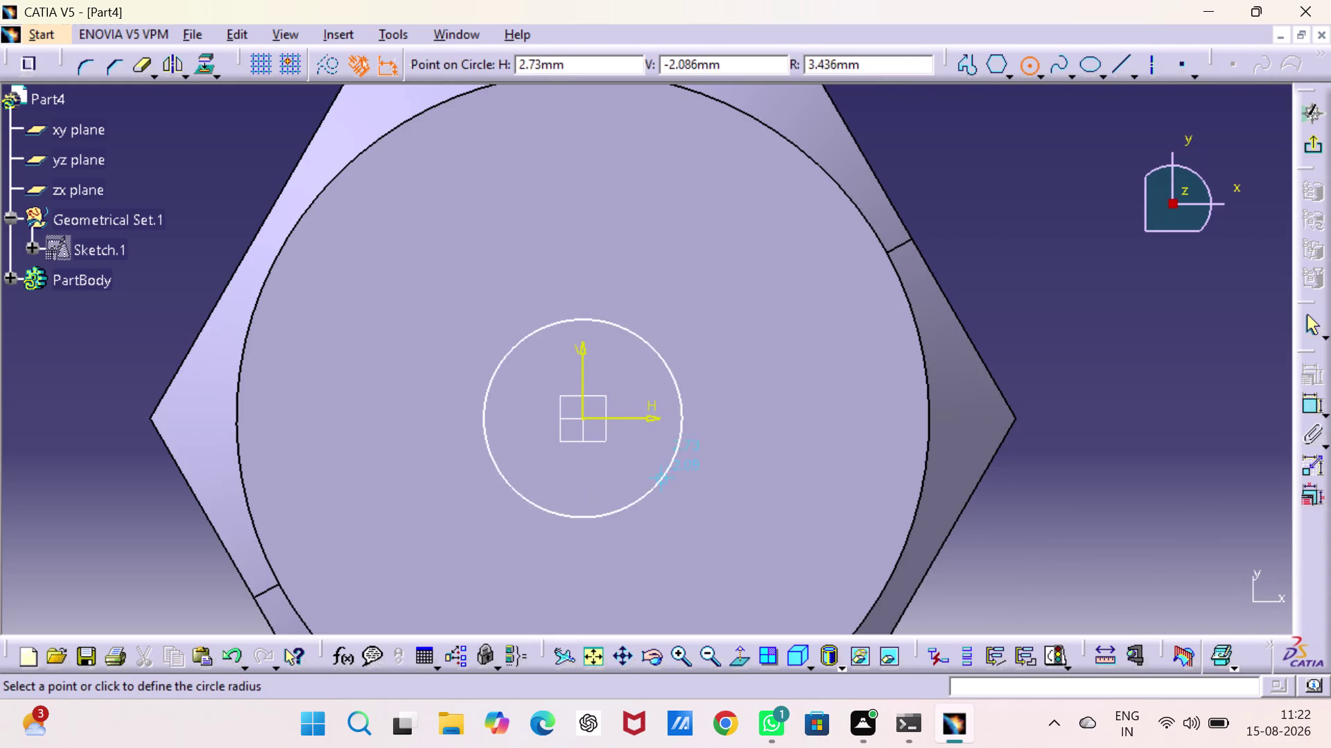
click(661, 478)
click(1312, 397)
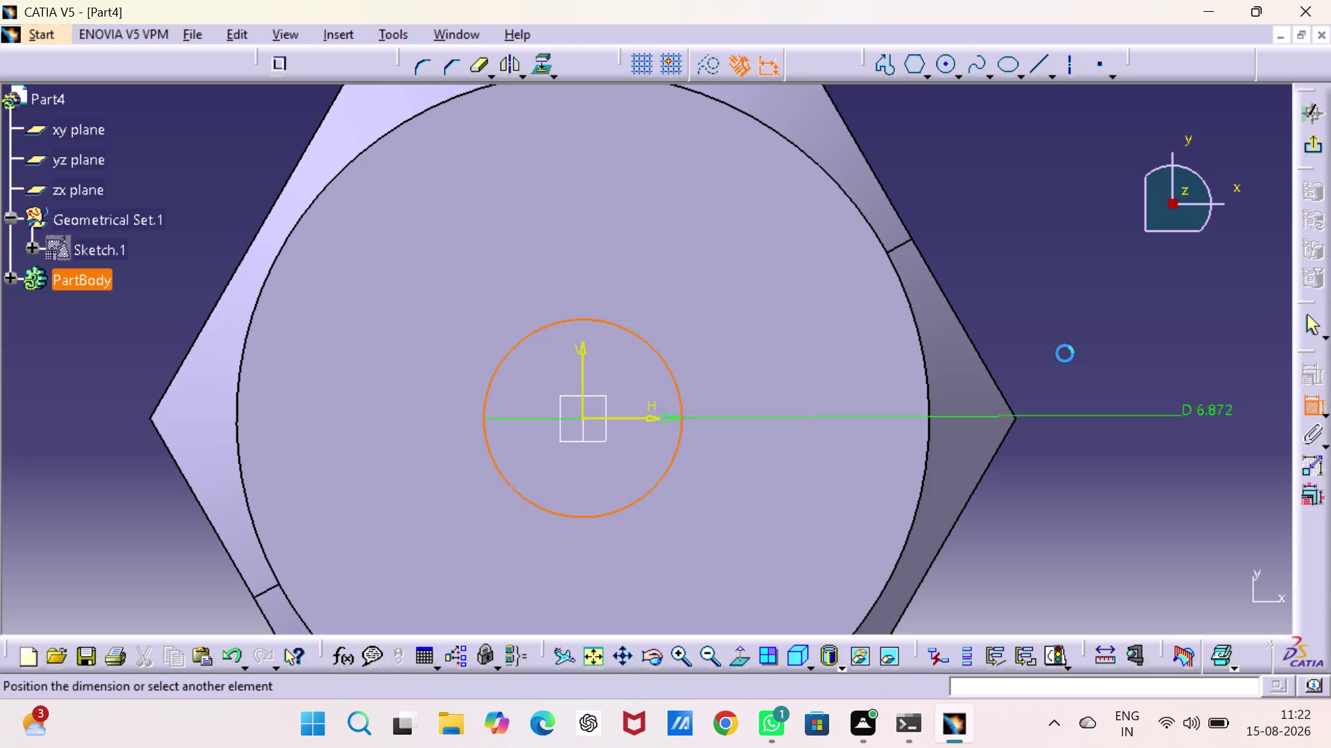
click(1028, 282)
double_click(1037, 280)
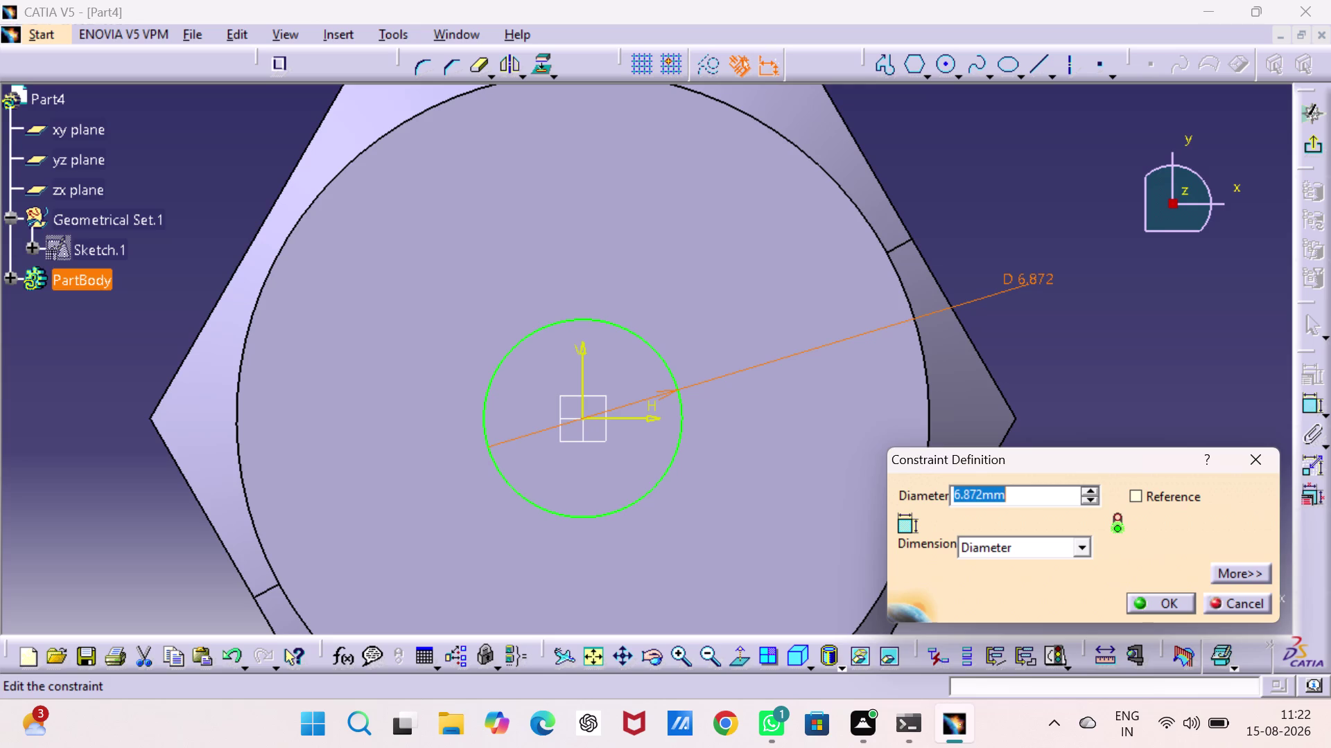
text(12)
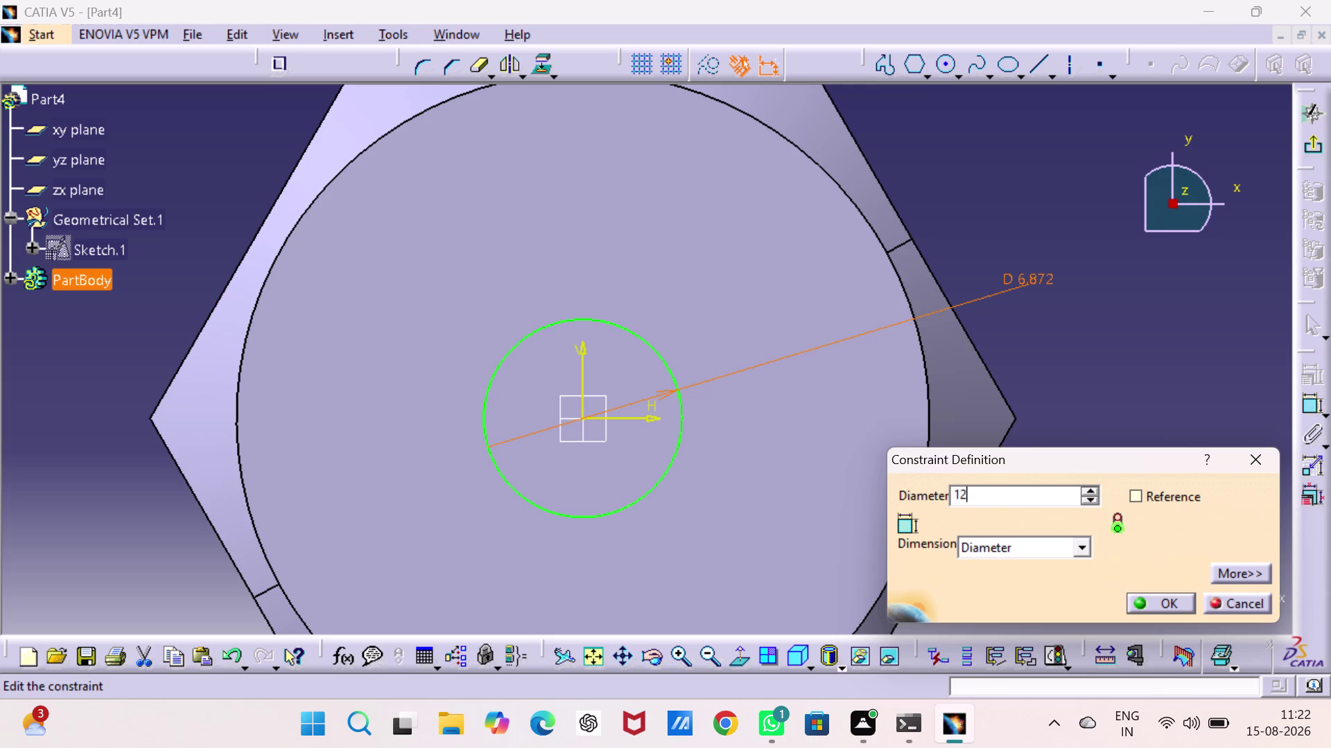
key(Return)
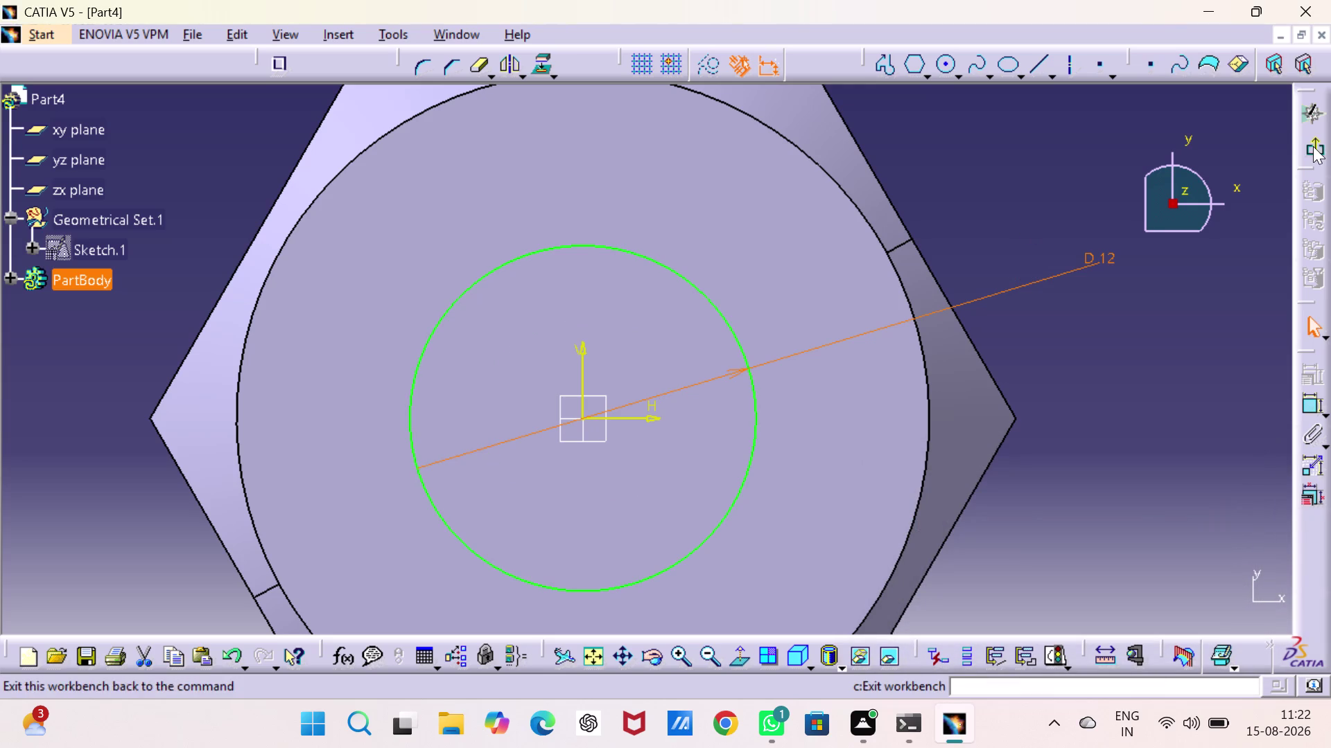
click(1314, 146)
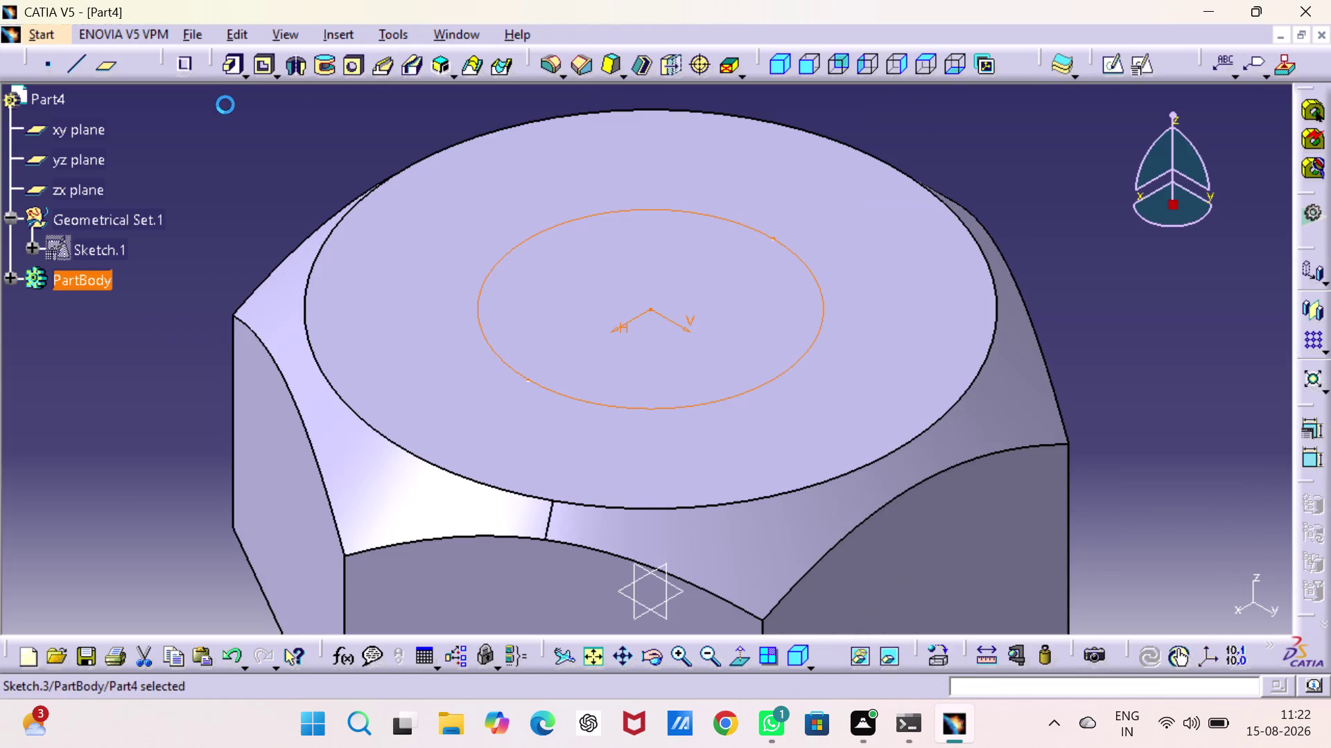
Pocket the circle 12 mm deep into the hex head.
click(268, 69)
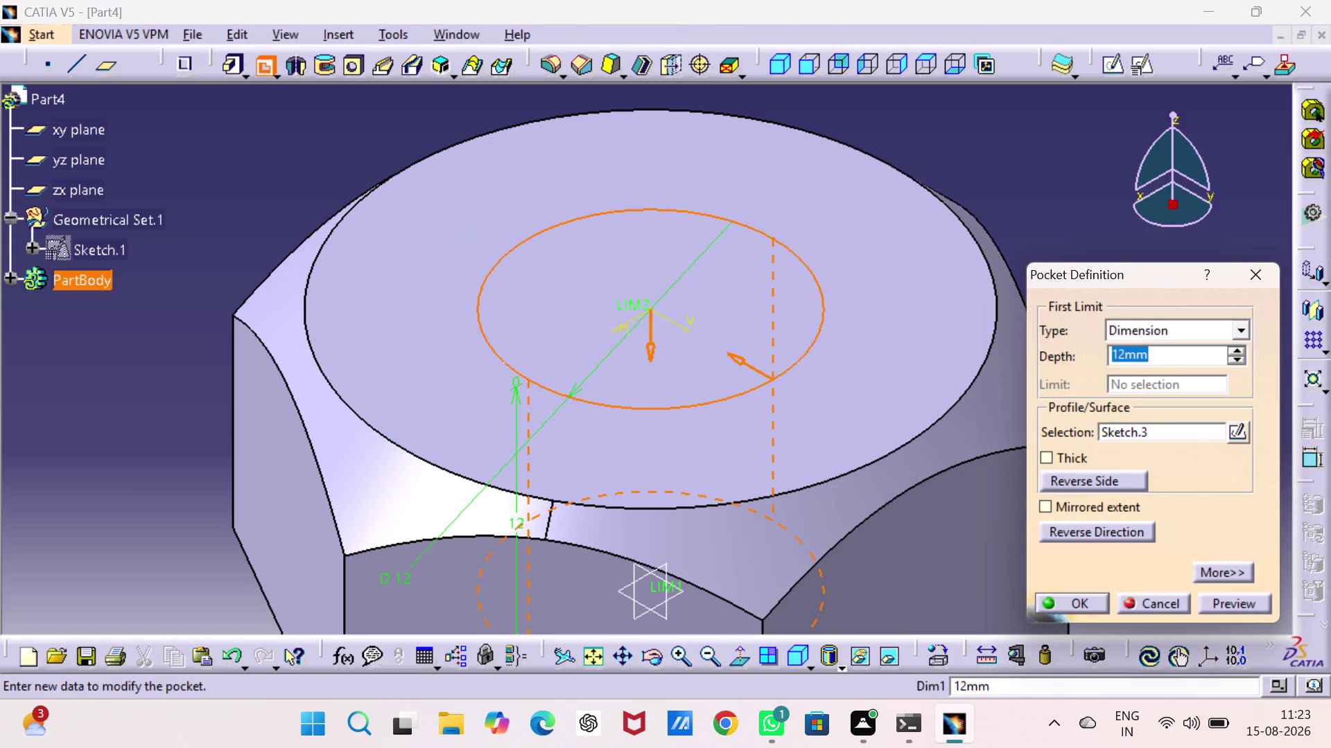
click(1093, 598)
click(1151, 394)
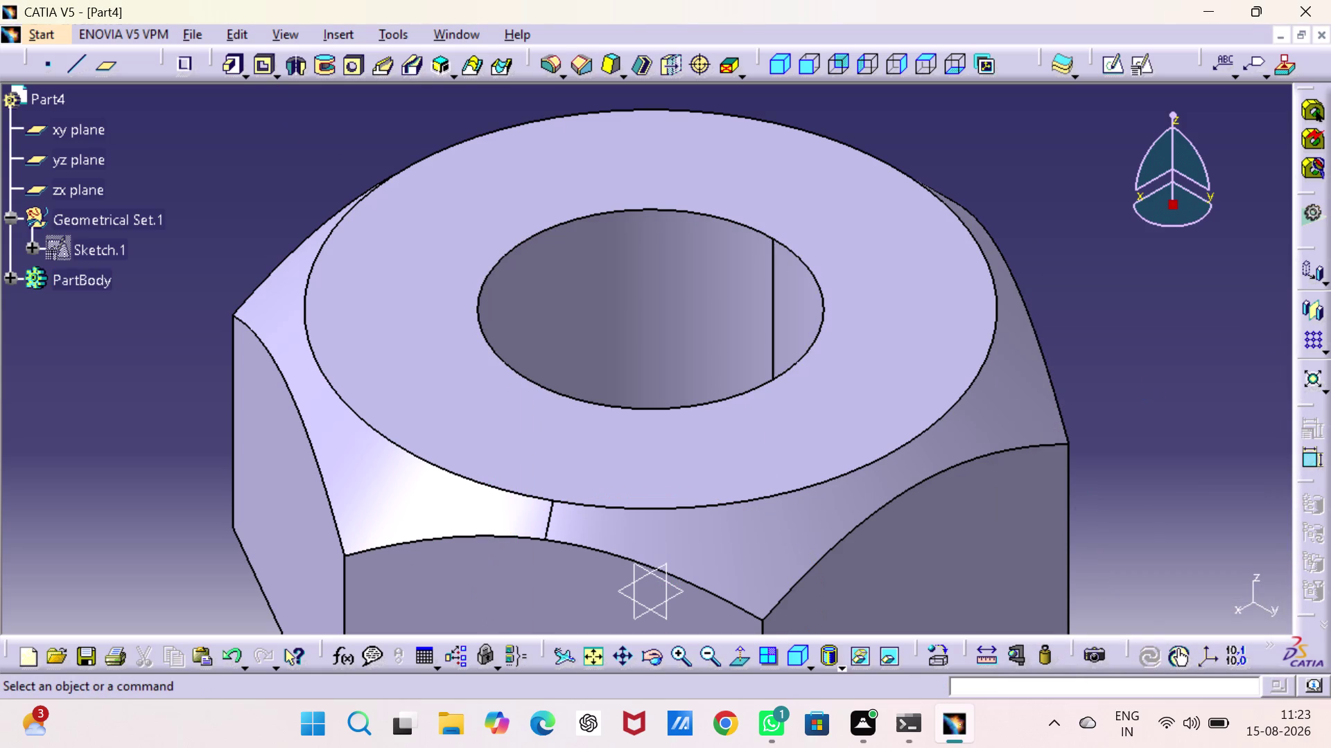
click(935, 656)
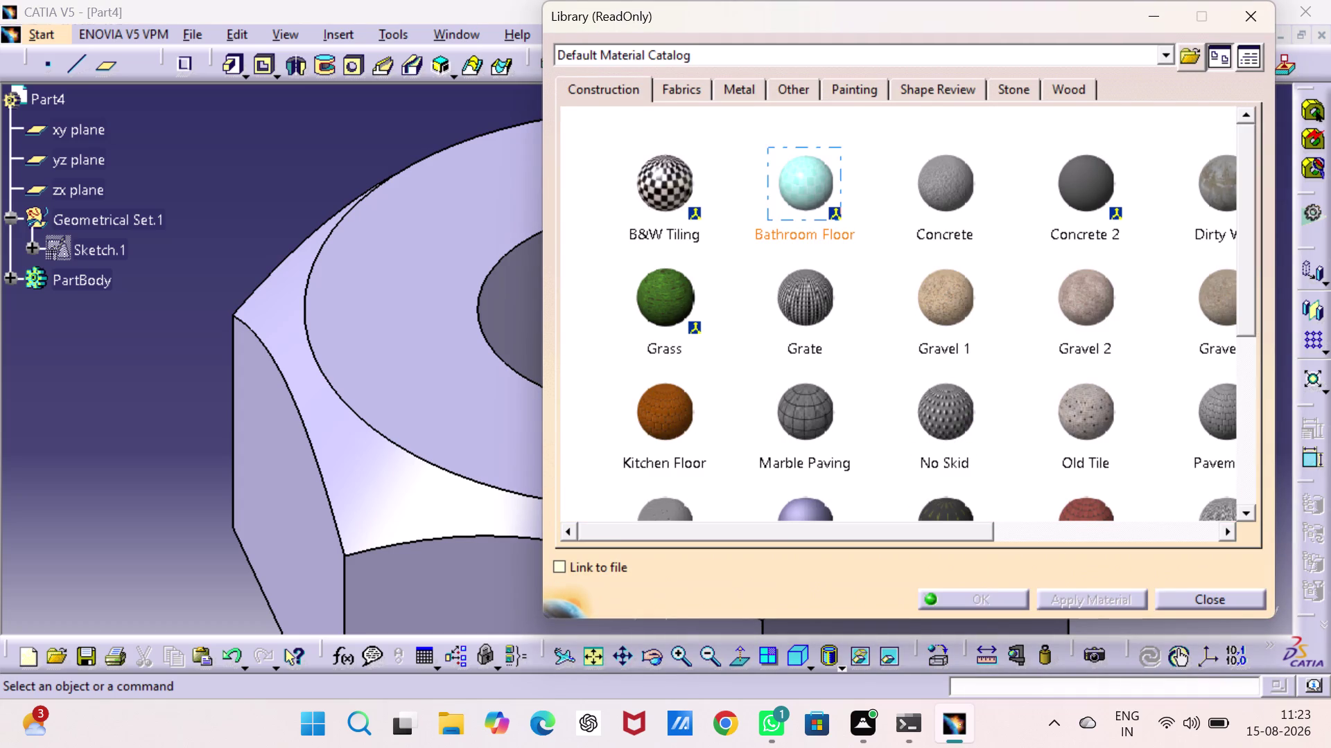
Apply the DS Dark Green painting material to the part.
click(864, 90)
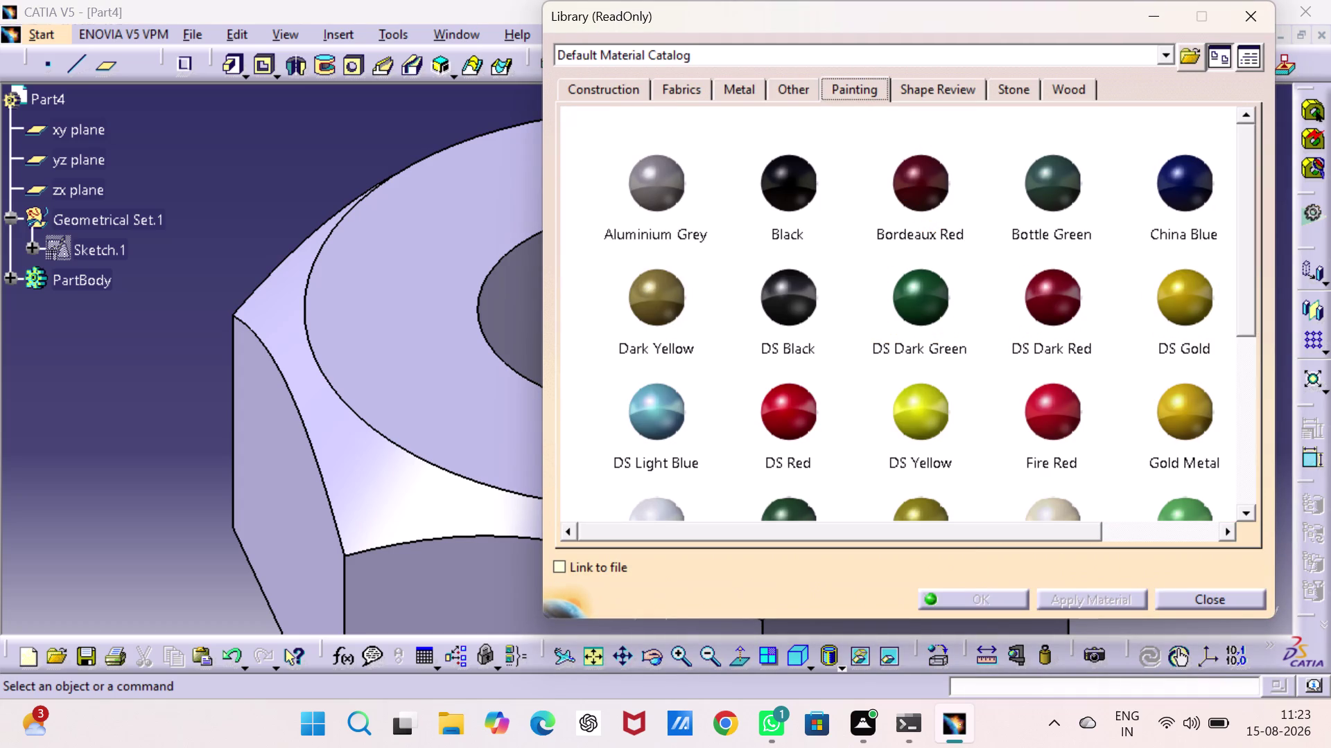
click(900, 311)
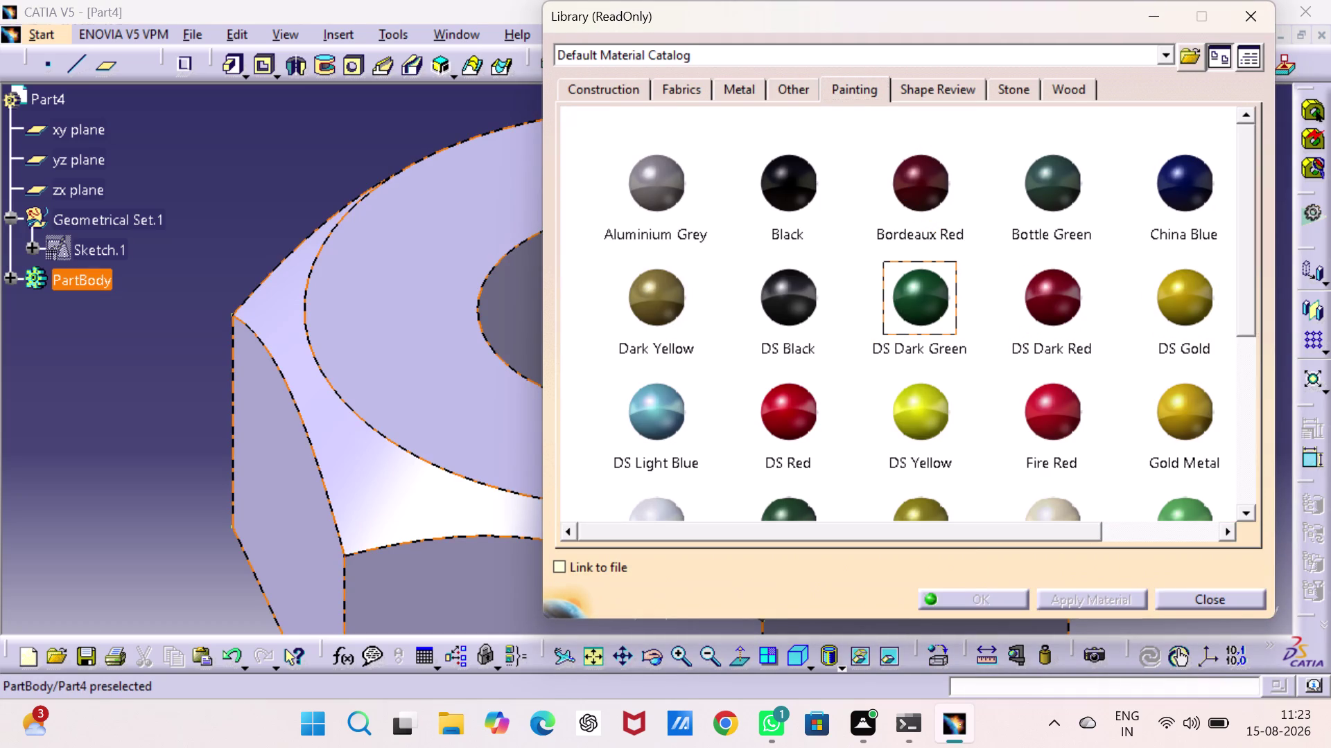
click(70, 281)
click(1072, 599)
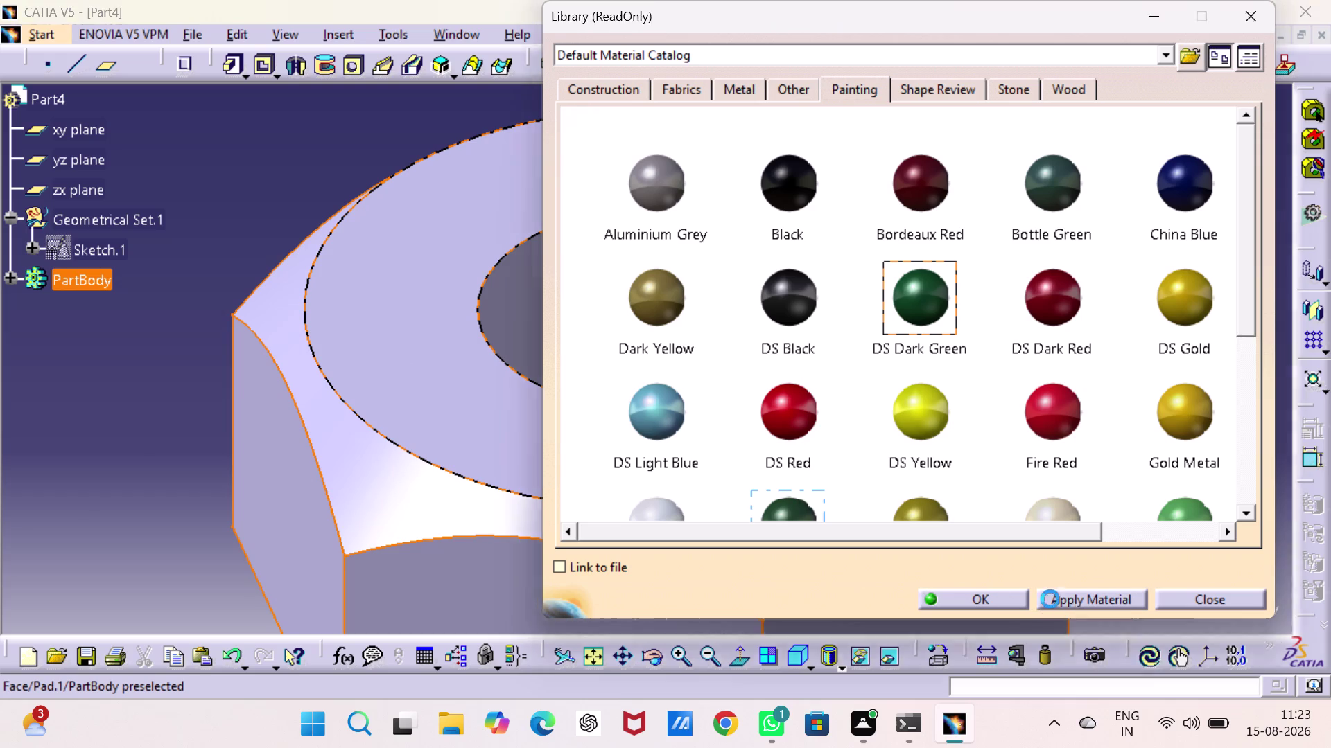
click(985, 590)
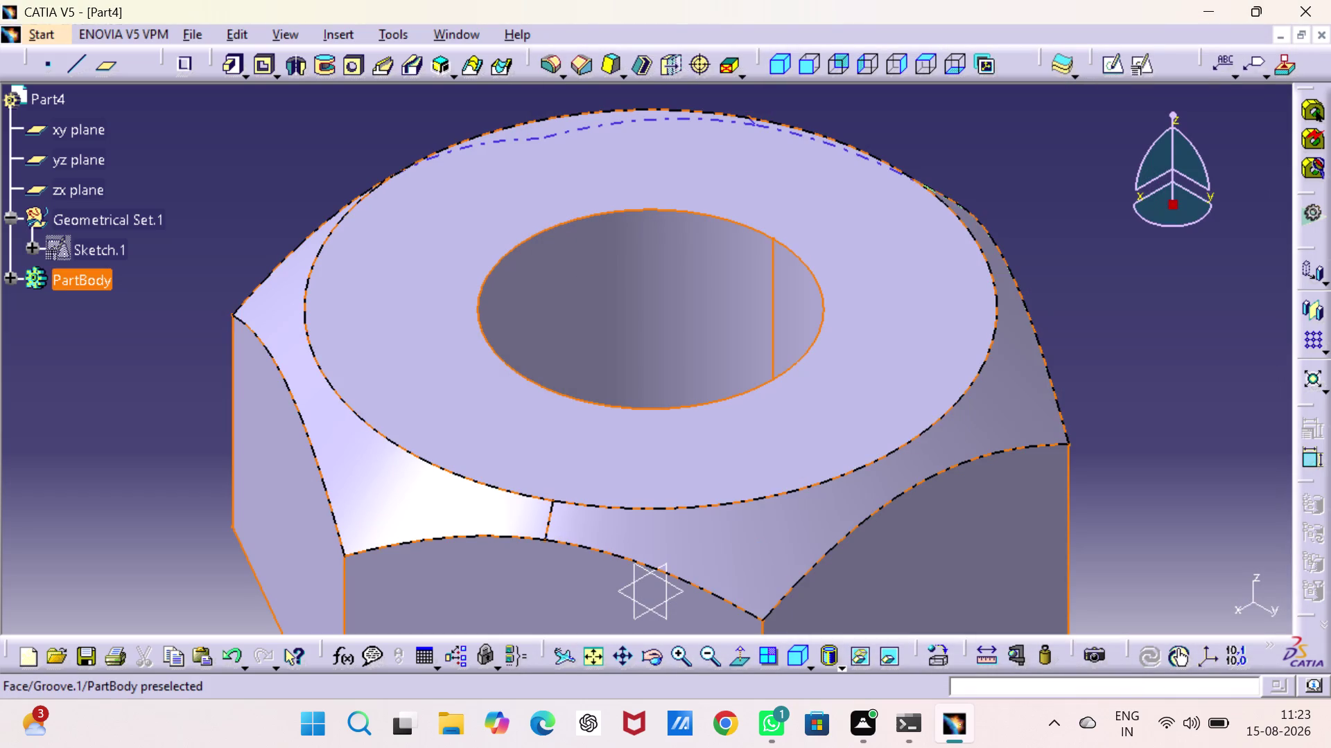
Switch the view to Shading with Material and clear the selection.
click(842, 666)
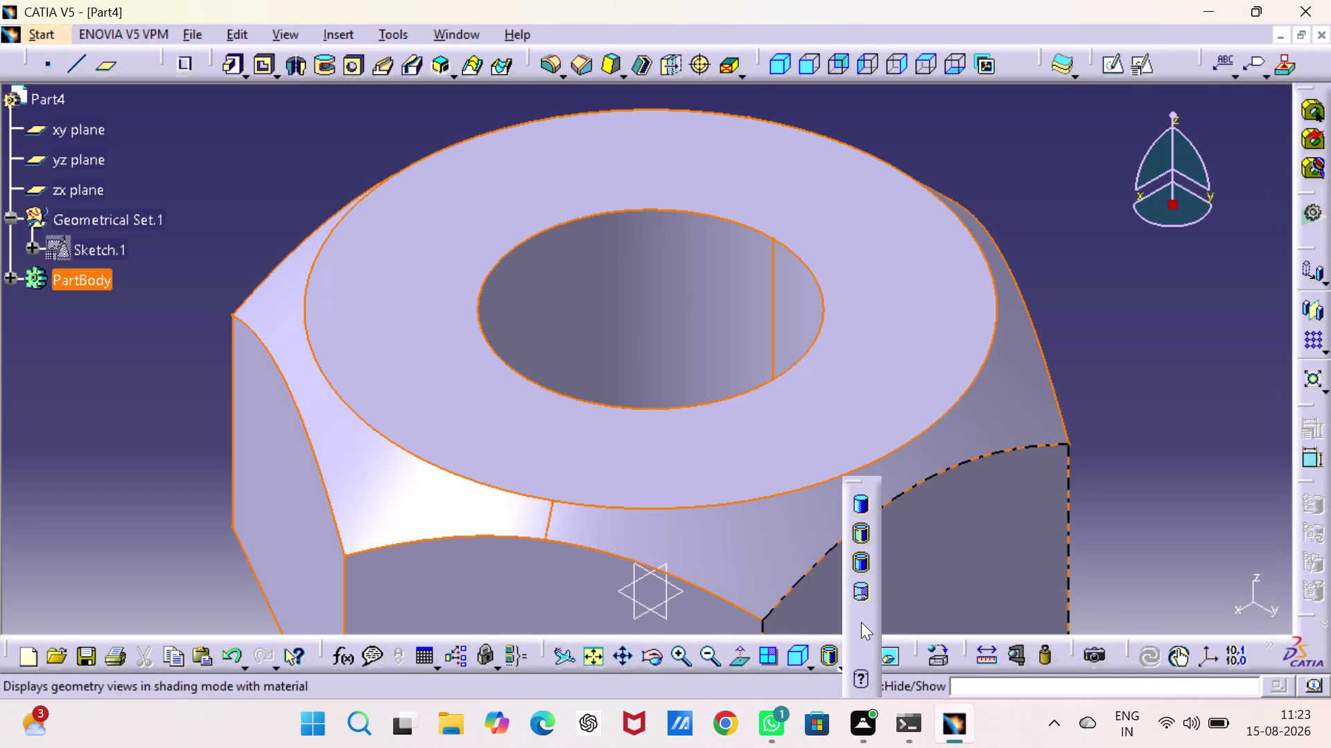
click(861, 629)
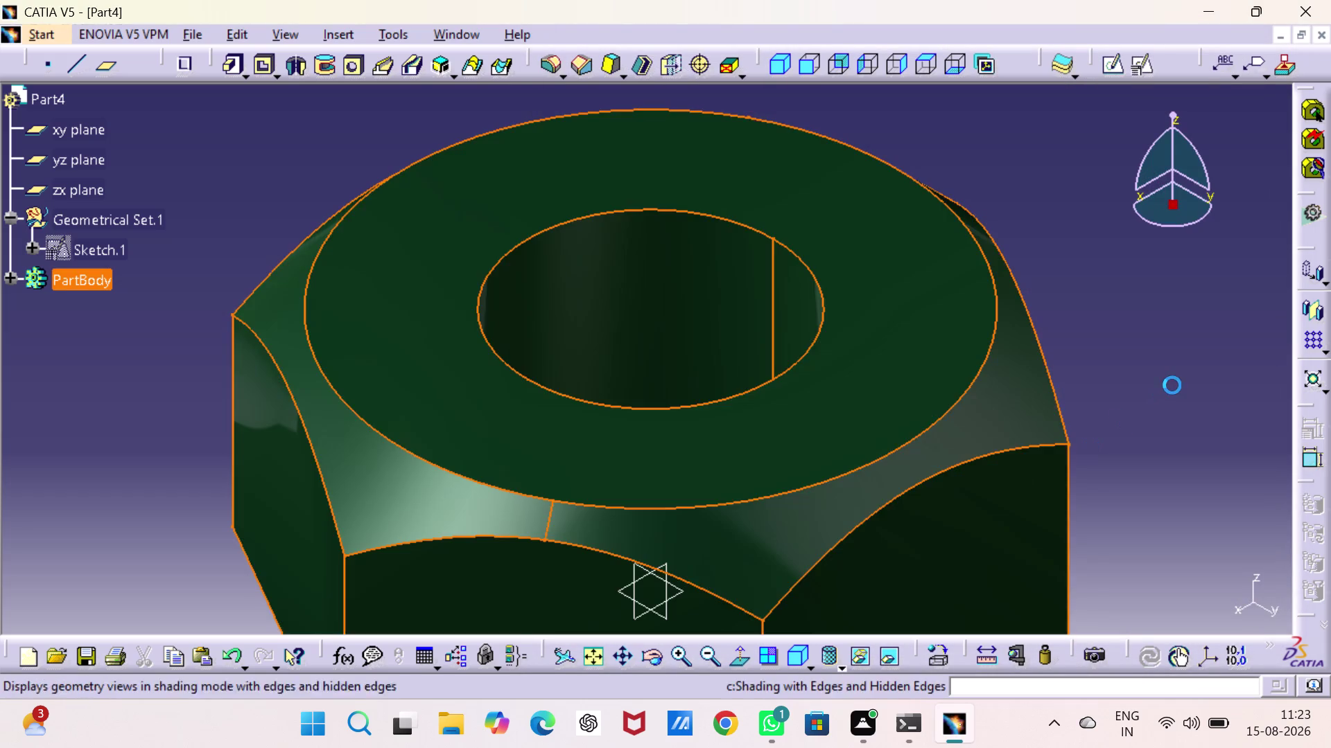
click(1172, 385)
key(ctrl+s)
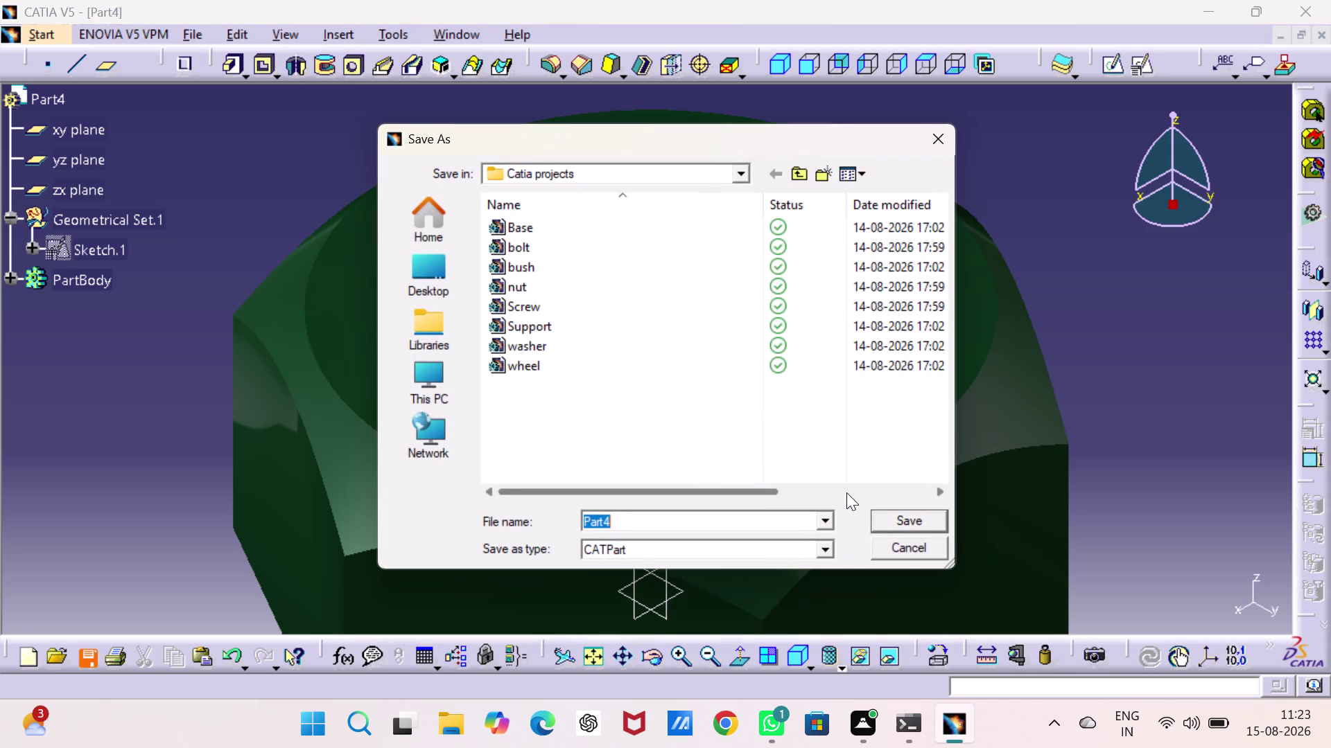
Save the part as 'bolt' in the INTERN PROJRCTS folder.
text(bolt)
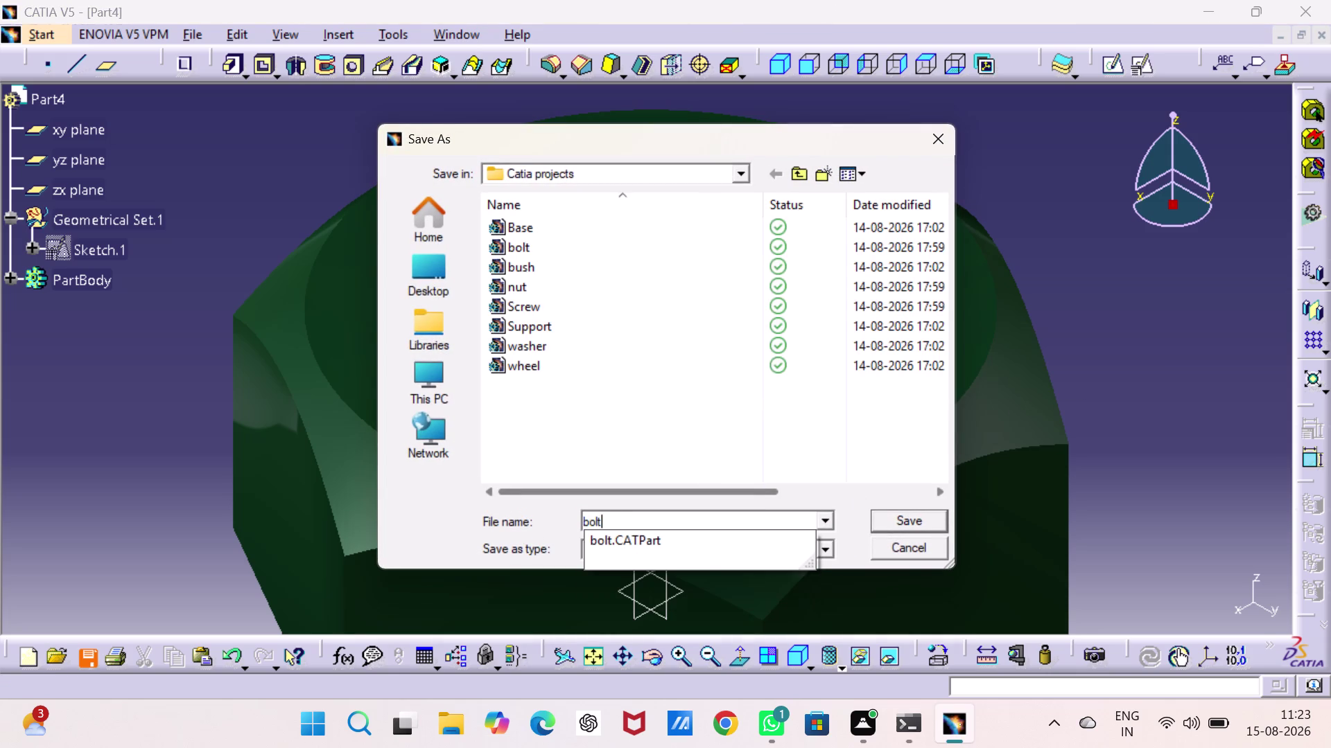
click(739, 174)
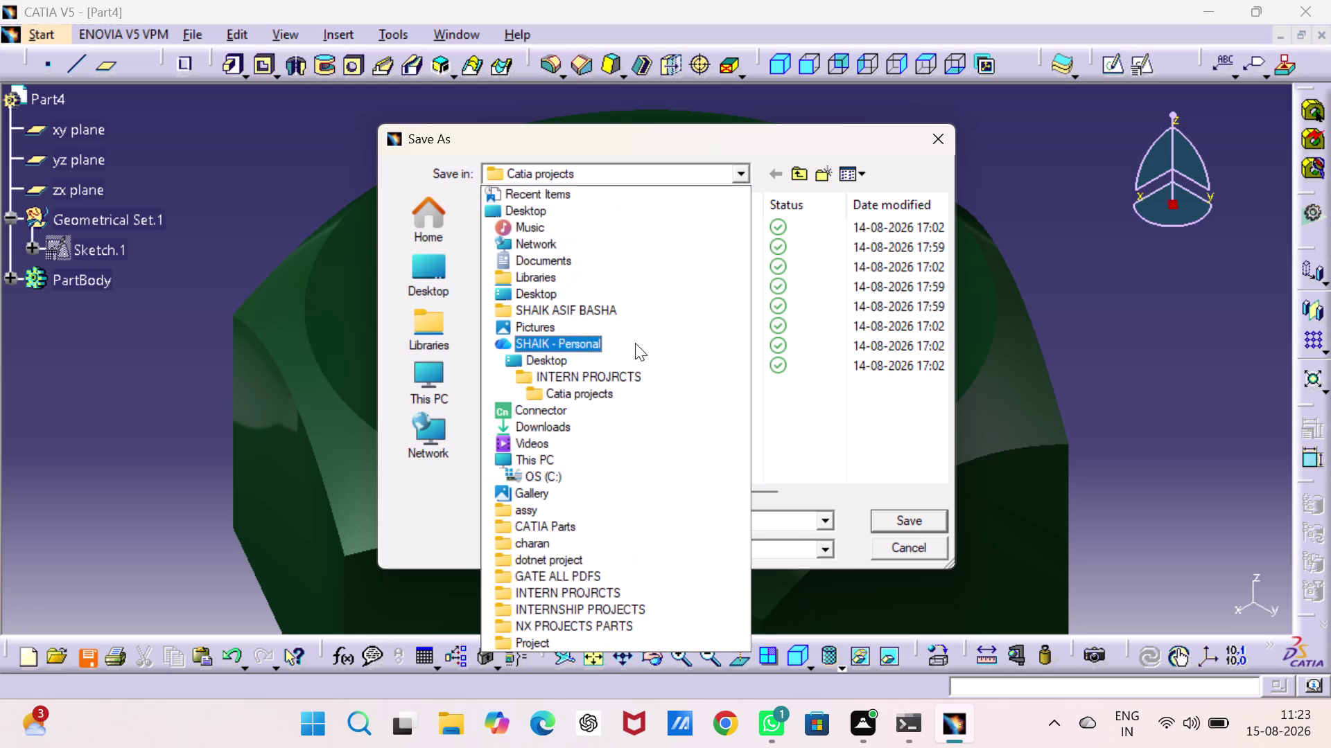
click(589, 590)
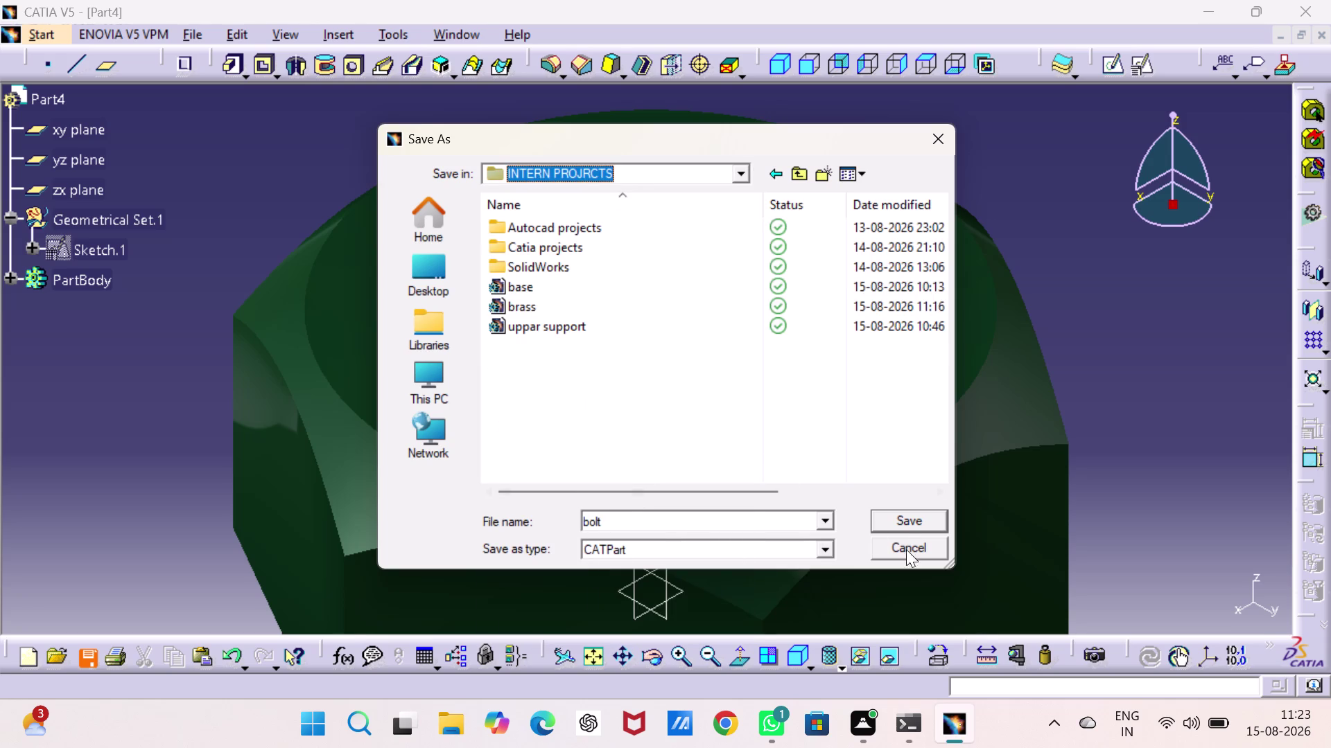
click(898, 522)
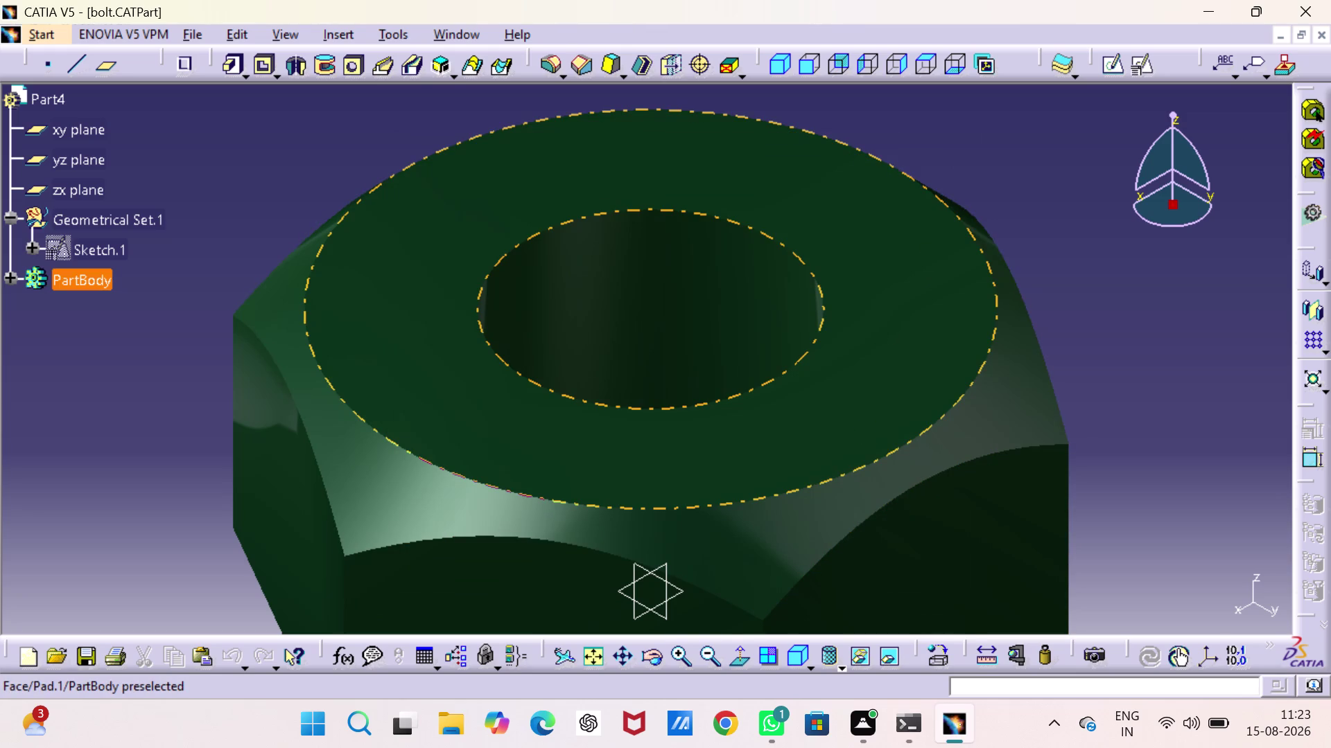
key(ctrl+n)
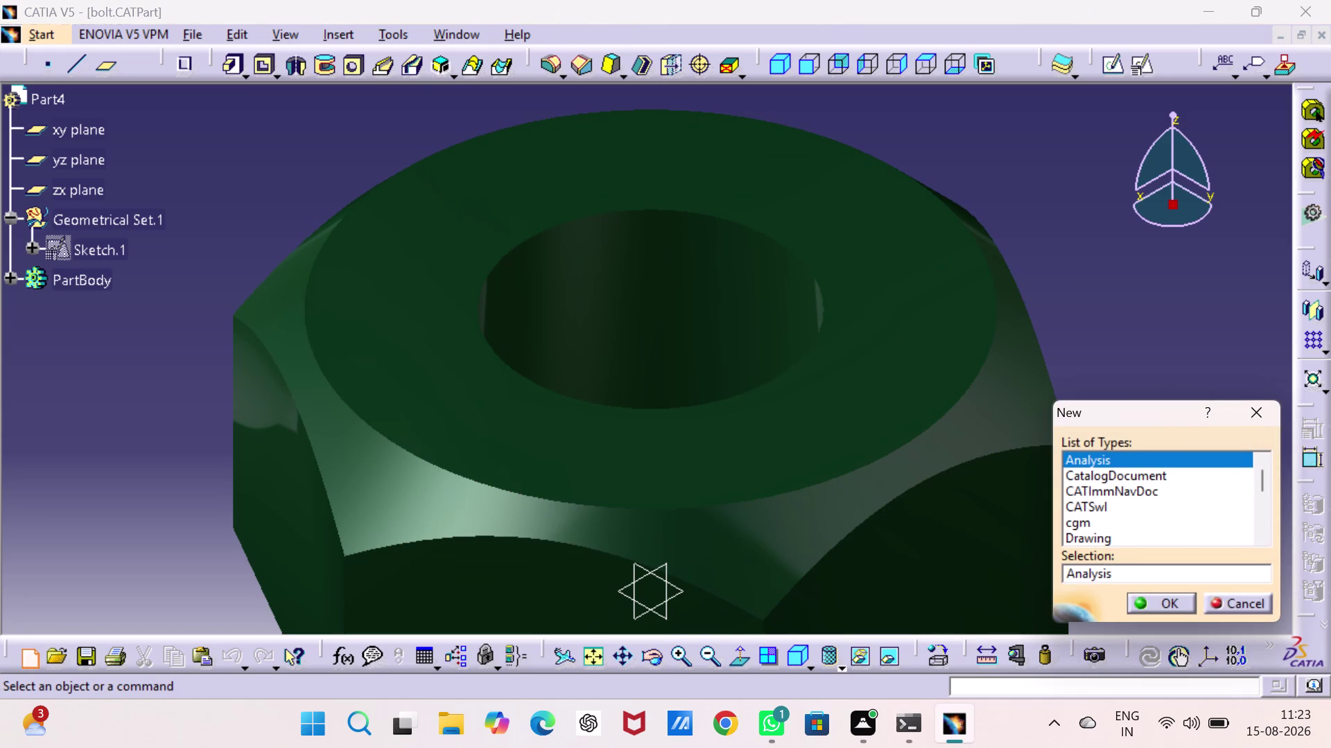
Create a new Part and start a positioned sketch referenced to its xy plane.
key(p)
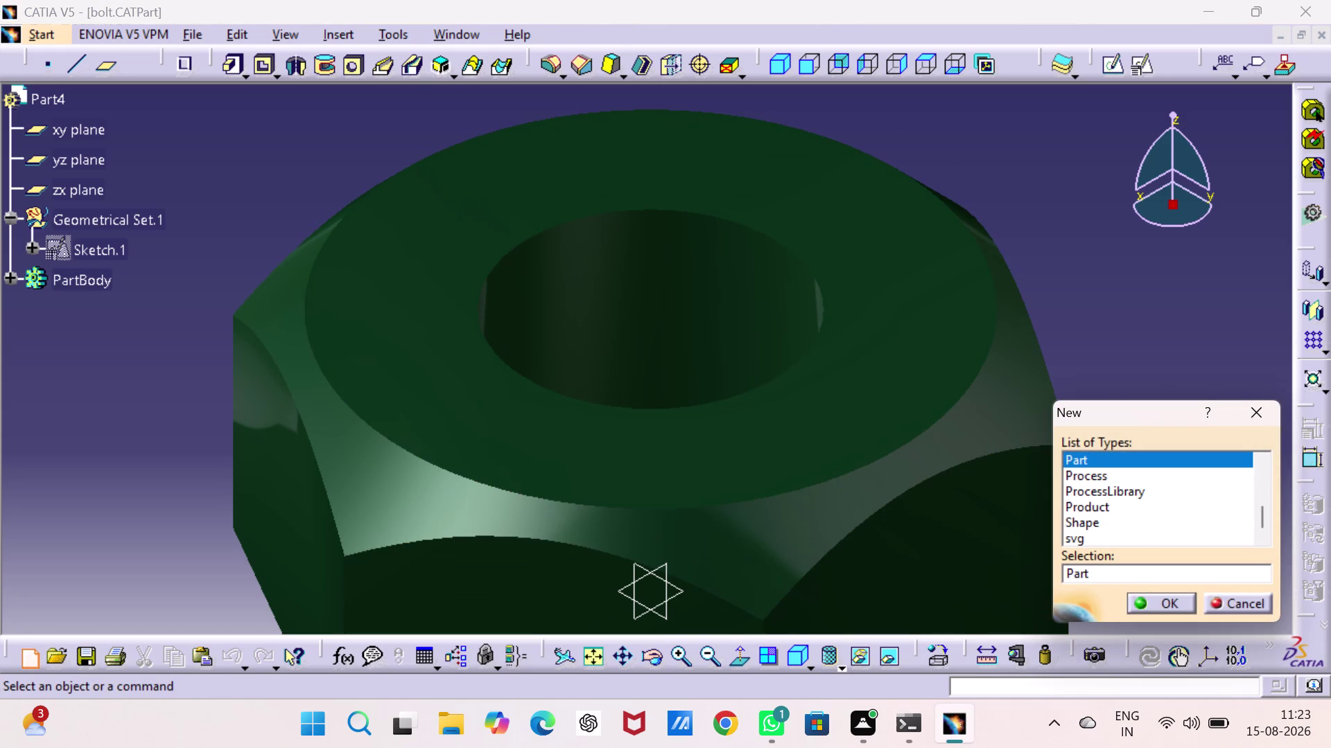
key(Return)
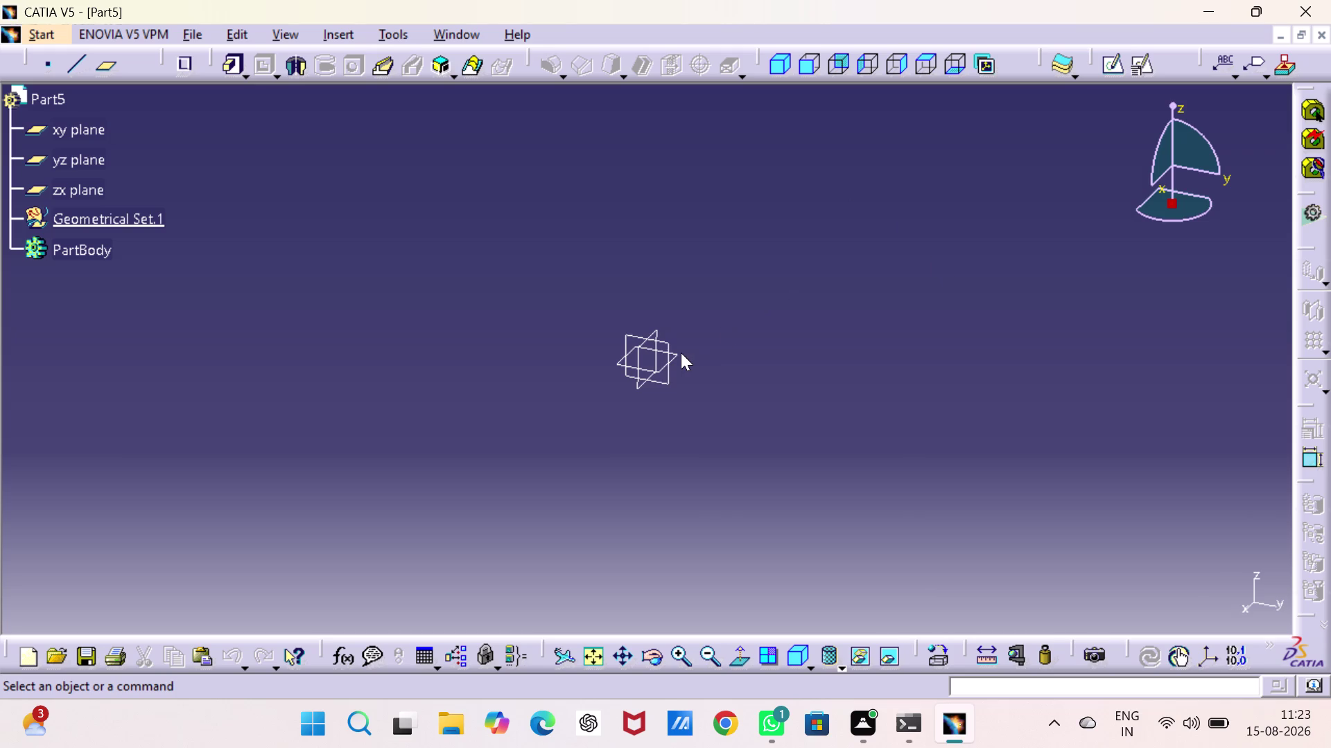
click(677, 353)
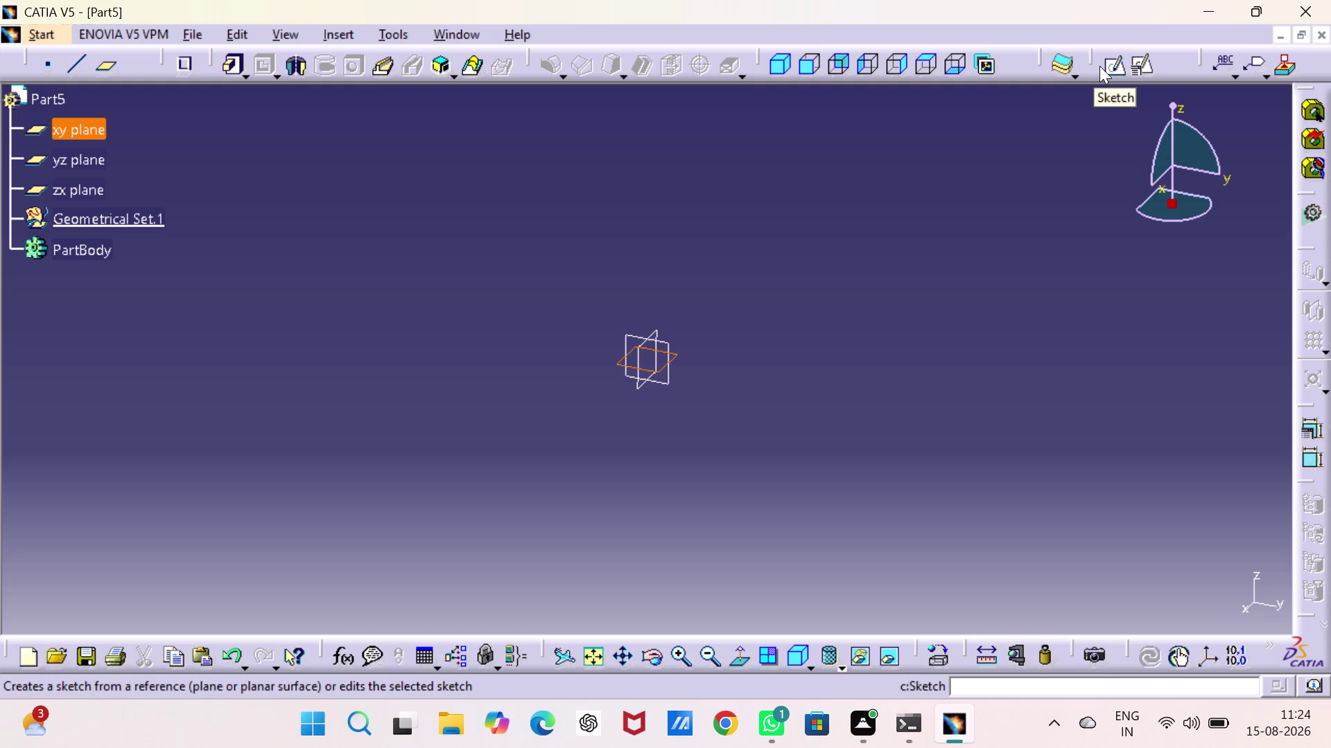
click(1140, 71)
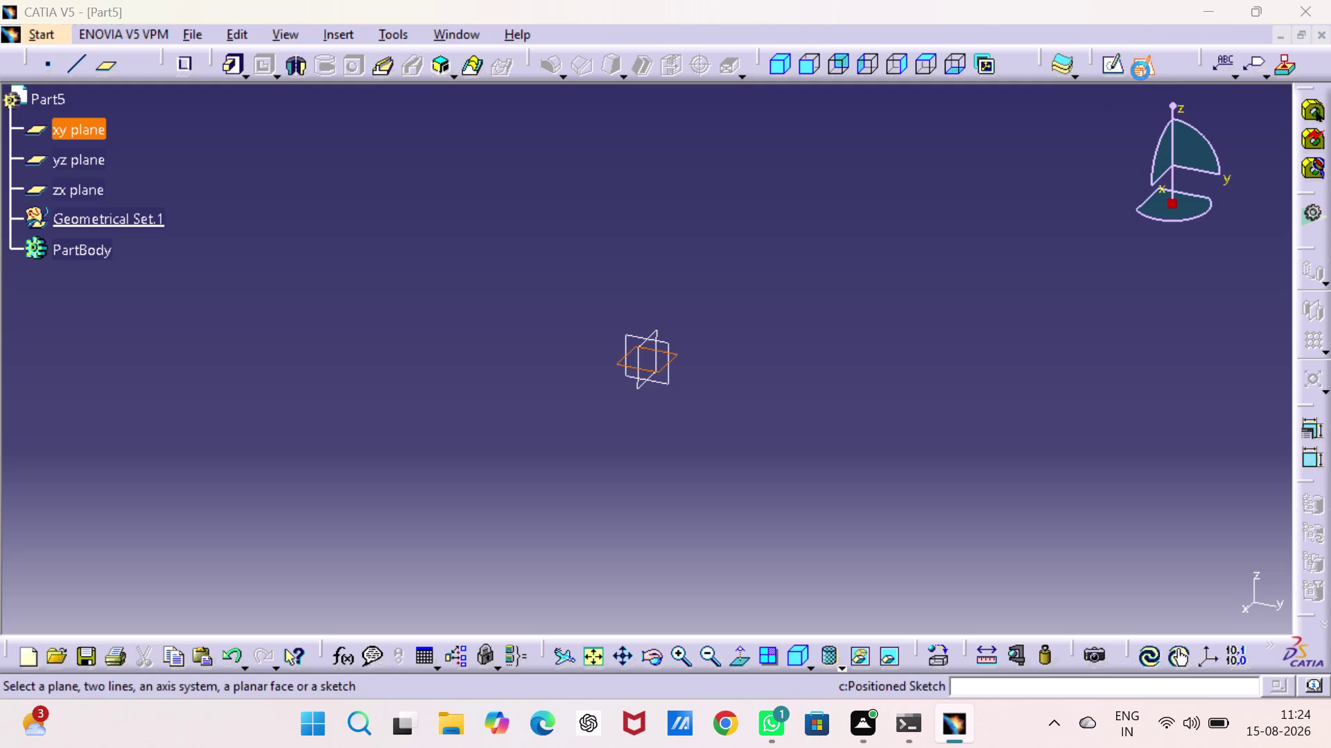
click(1194, 560)
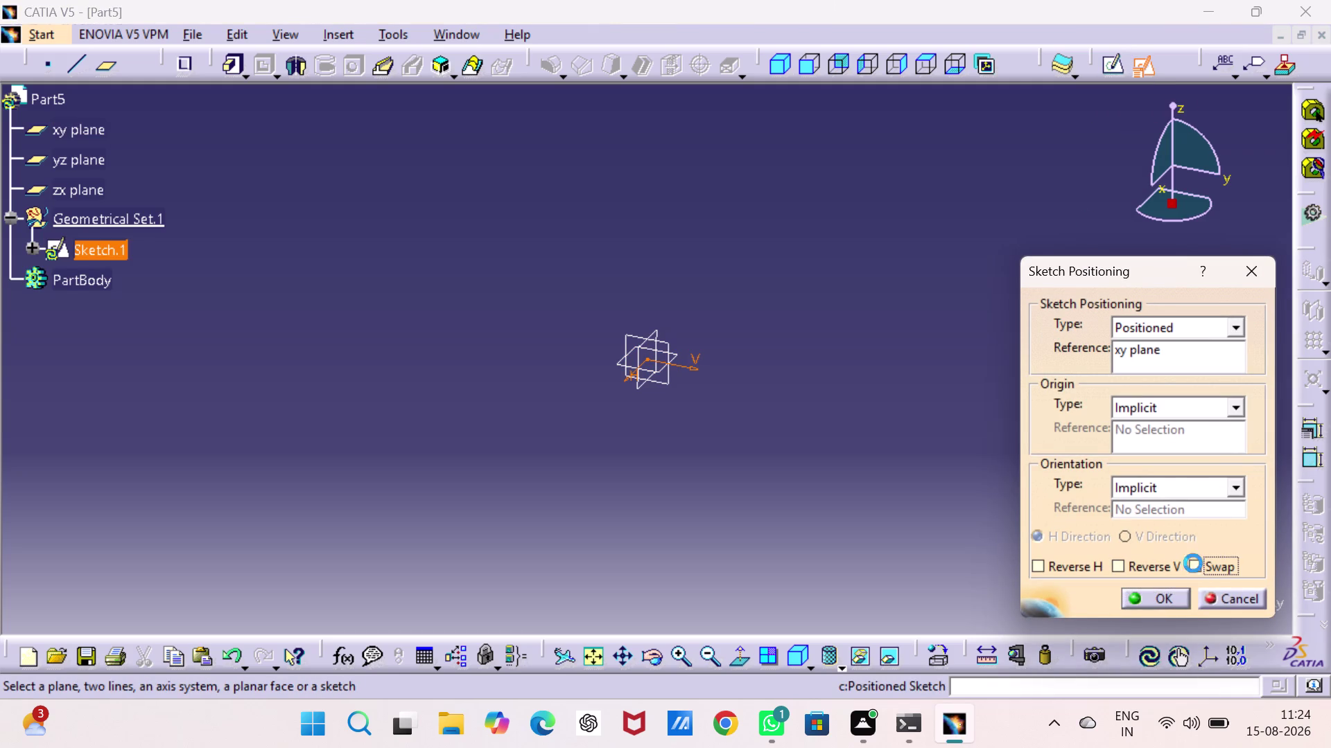
Confirm the sketch positioning and draw a hexagon centred on the origin, sized from a point below it.
click(1134, 568)
click(1161, 603)
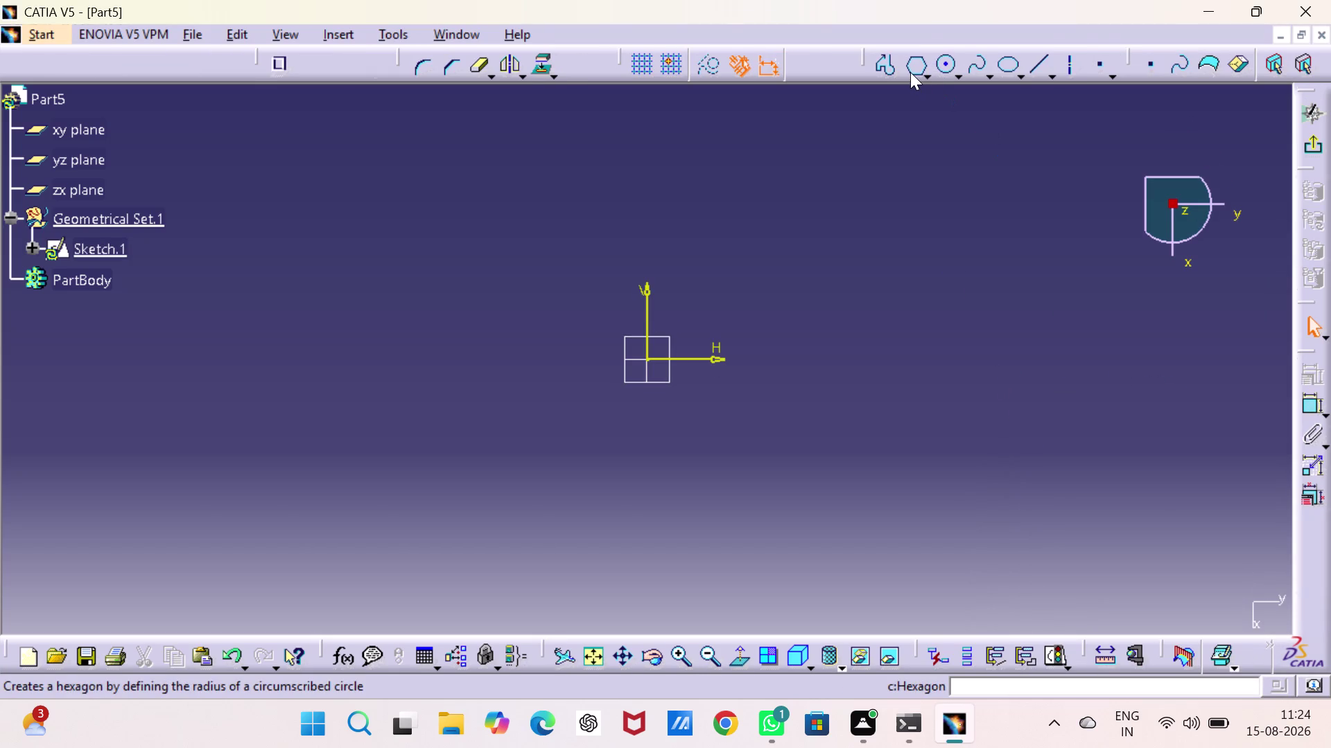
click(910, 72)
click(645, 360)
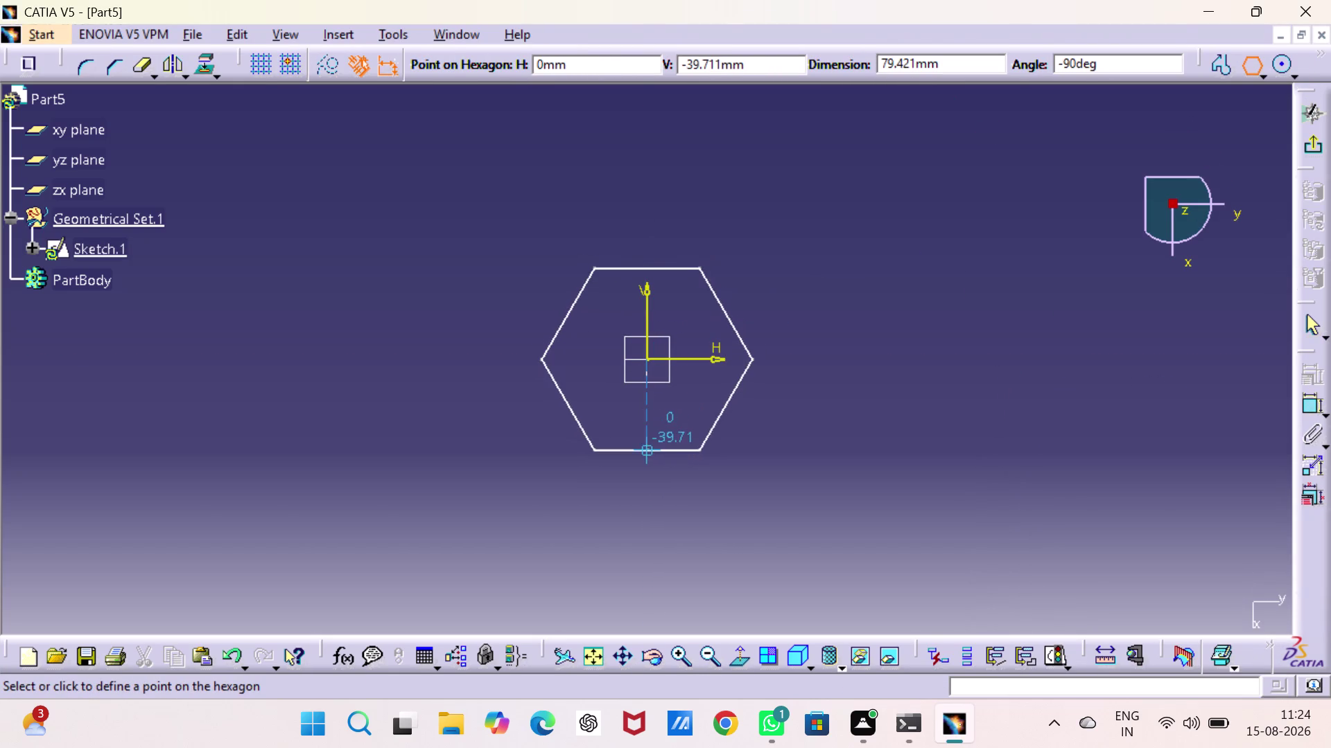
click(654, 450)
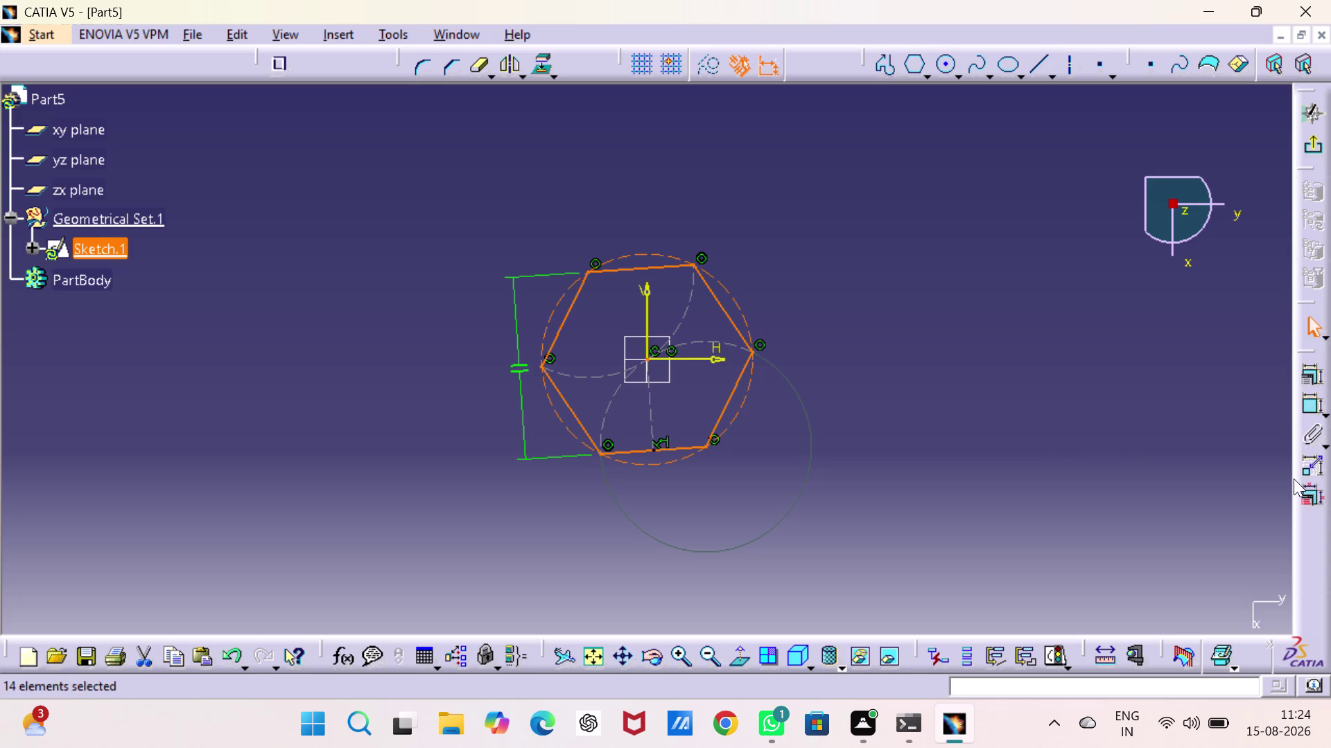
click(687, 449)
click(1319, 374)
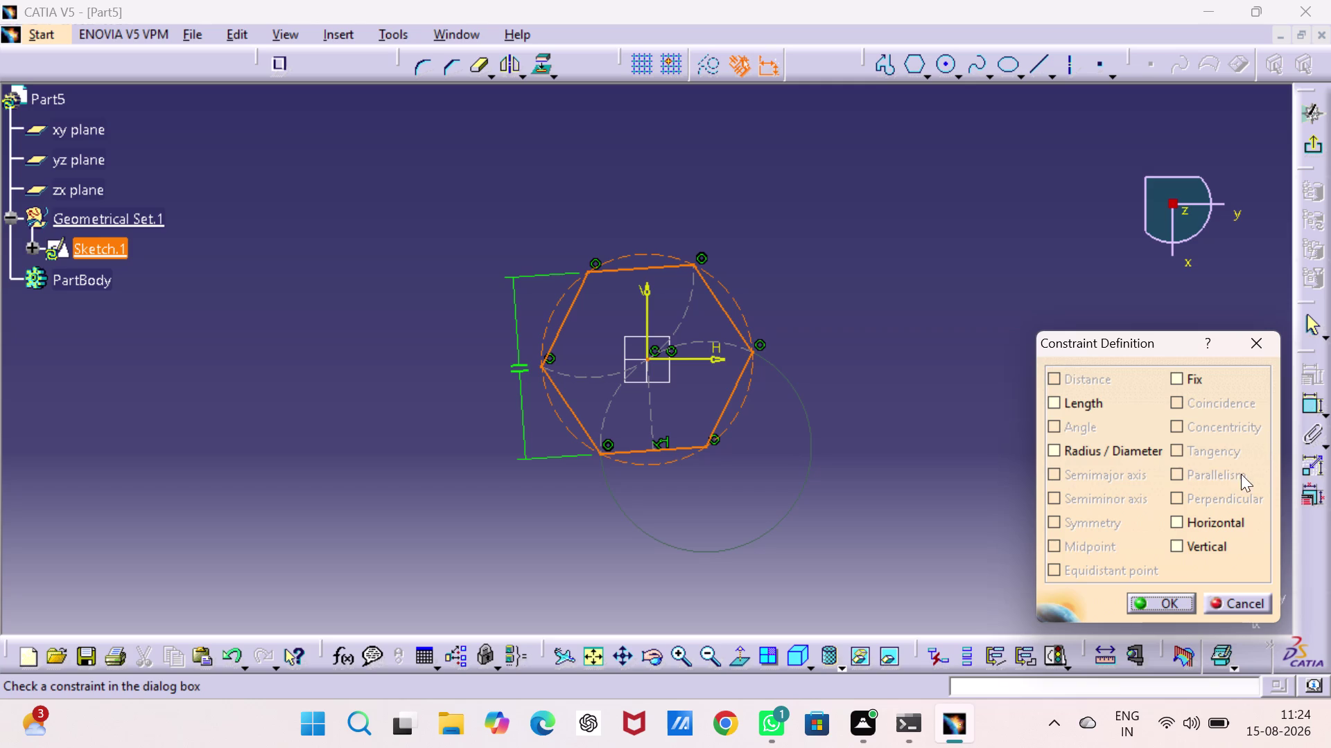
Dimension the hexagon's top-to-bottom across-flats distance as 26 mm.
click(1198, 520)
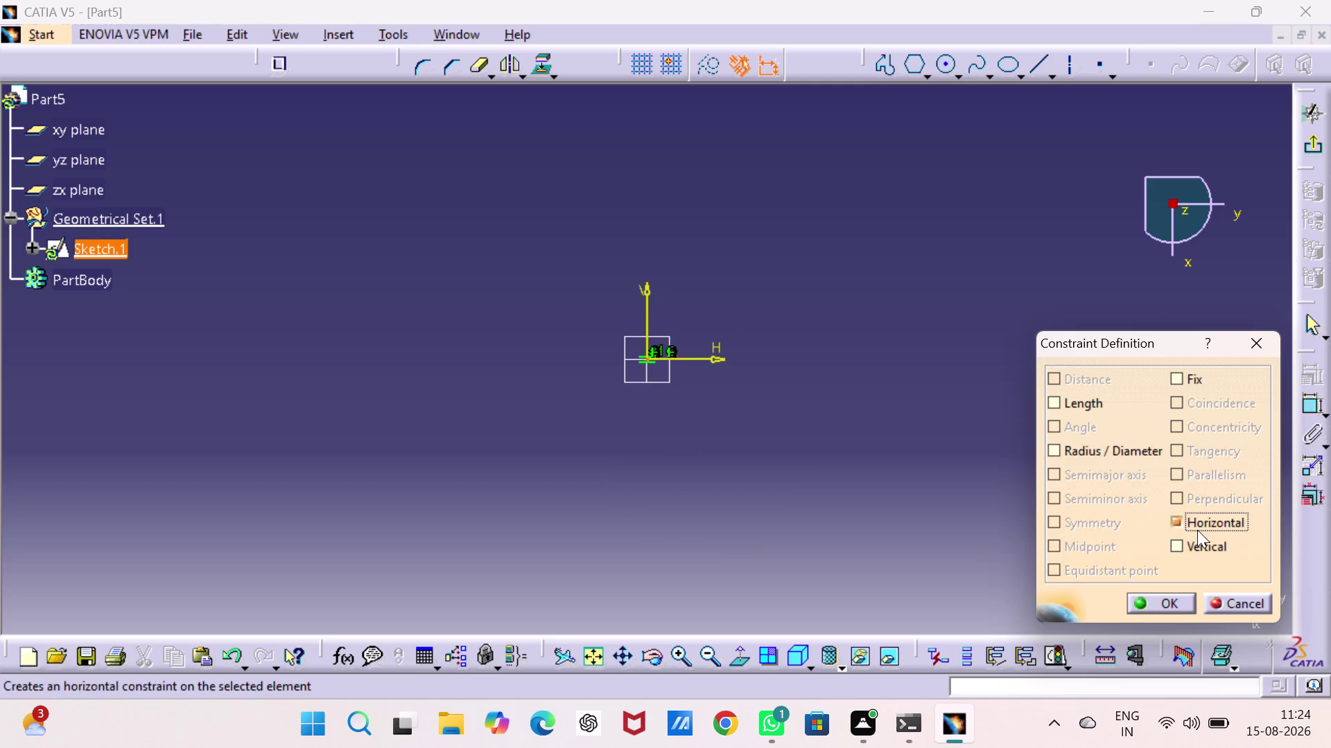
key(Escape)
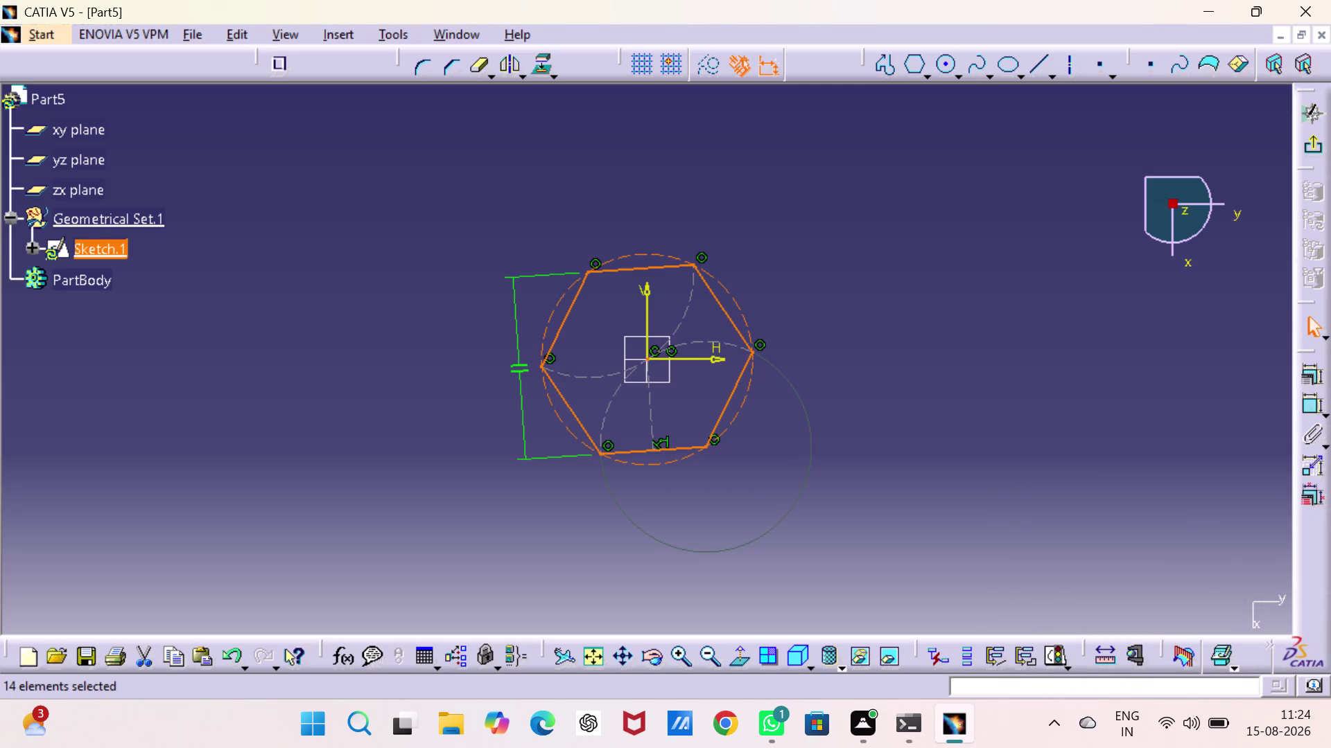
click(1301, 401)
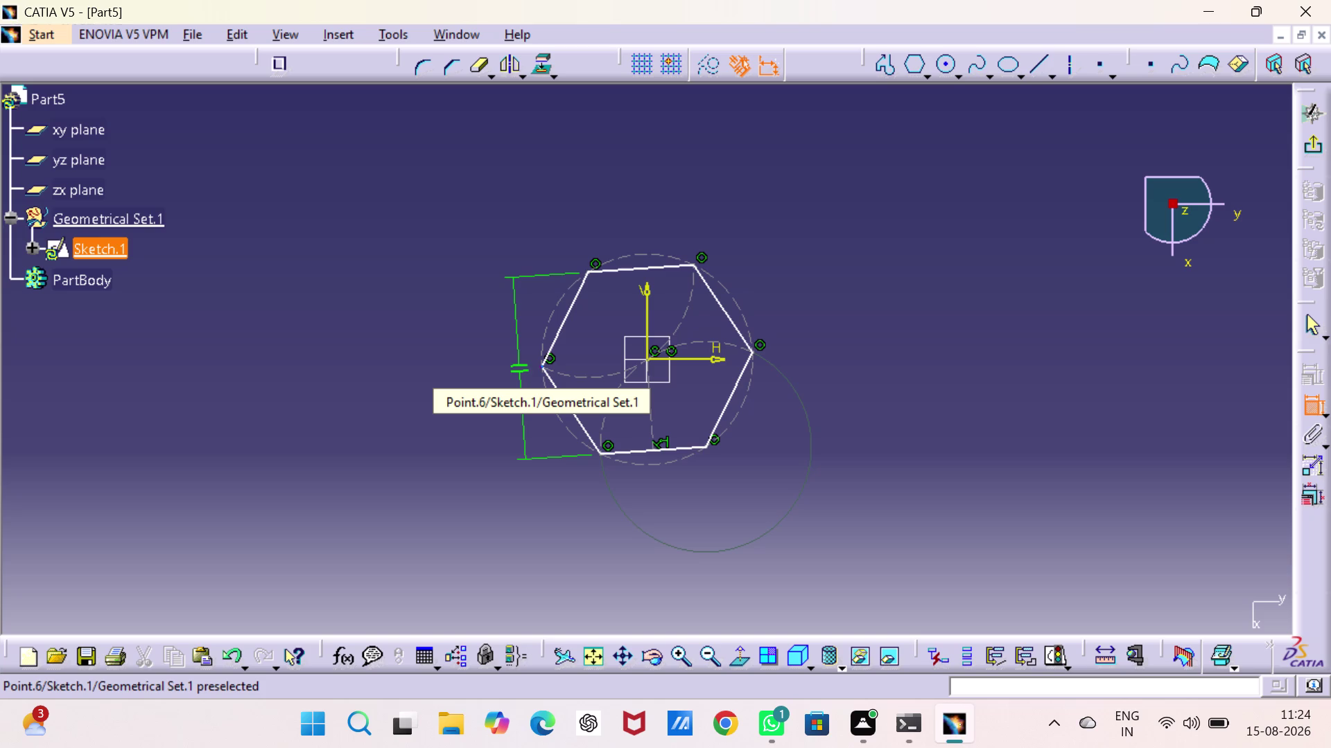
click(630, 449)
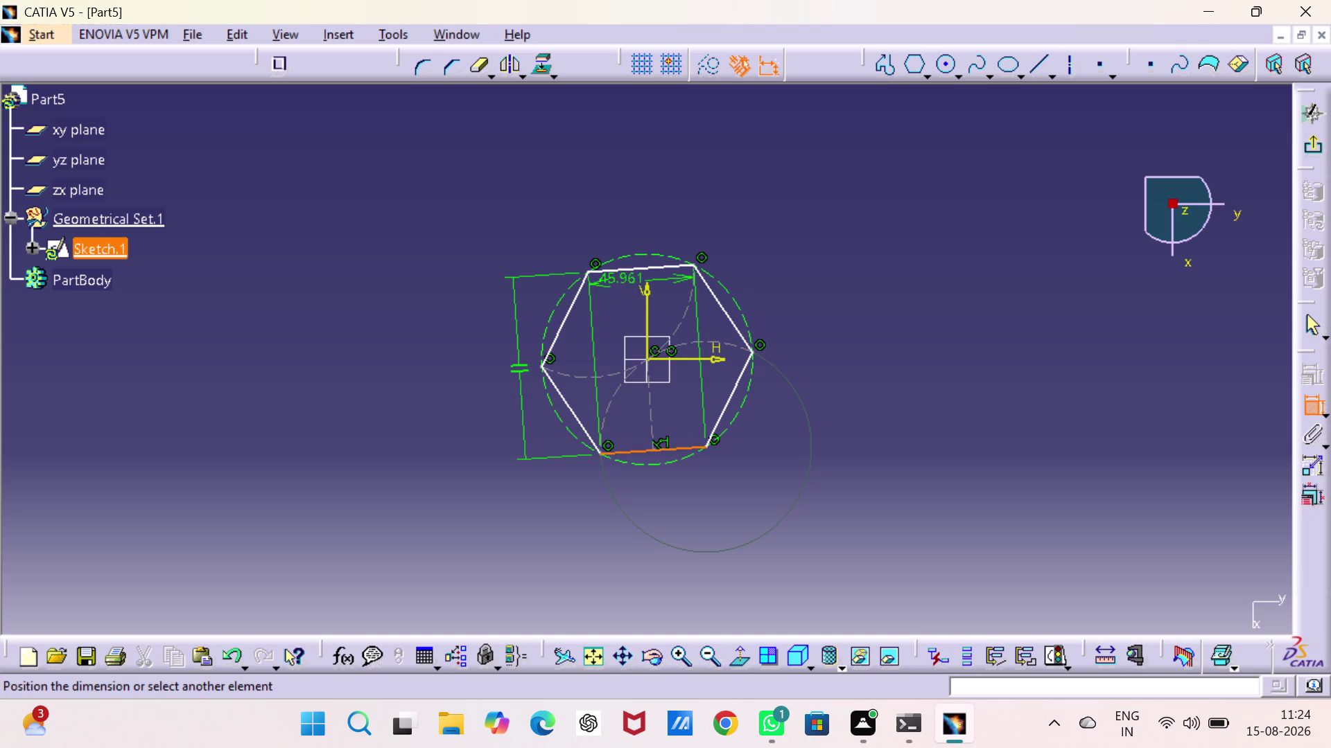
click(622, 269)
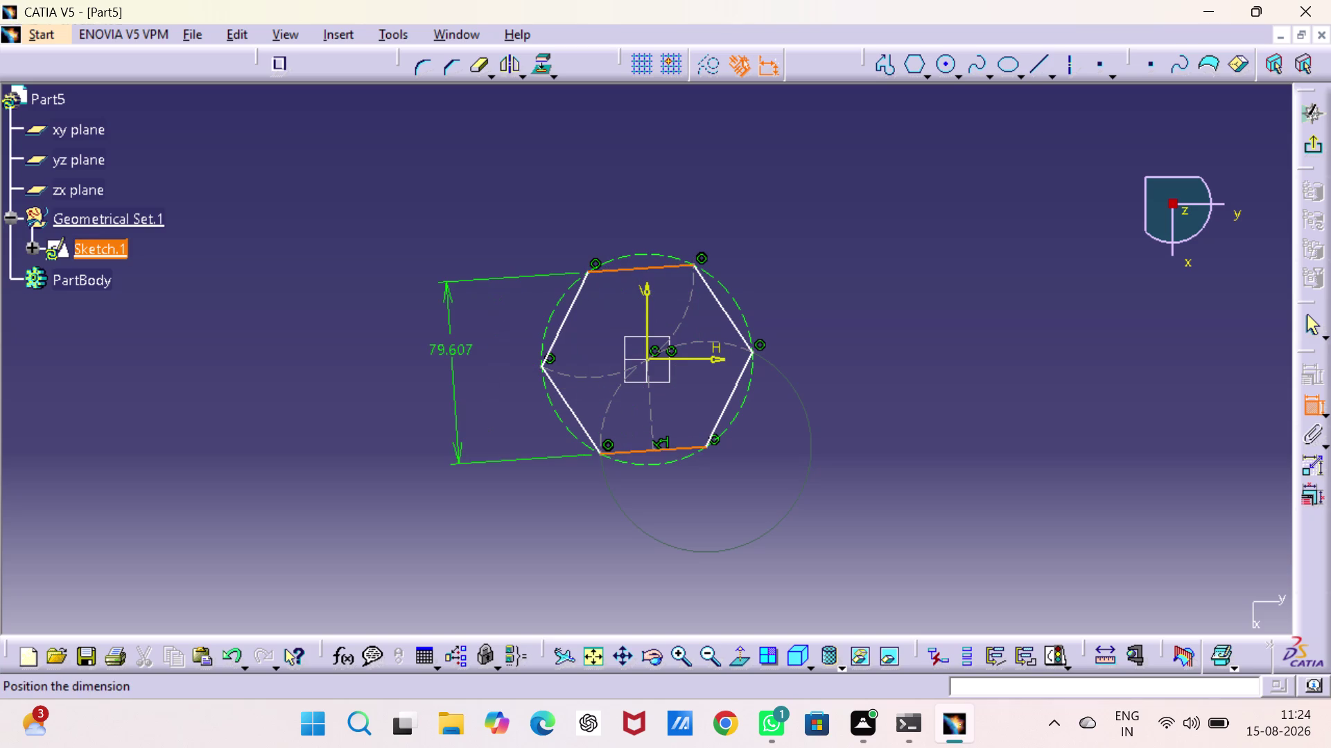
click(453, 361)
double_click(455, 353)
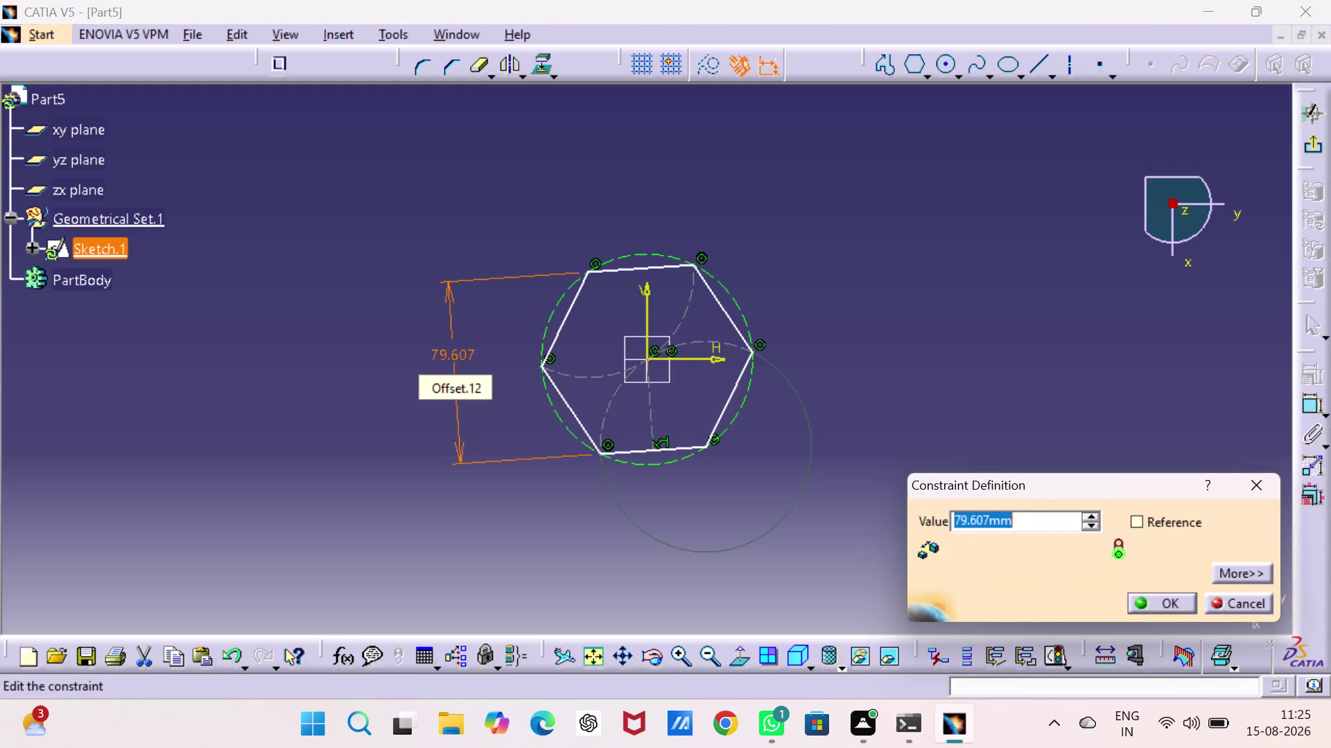
text(26)
key(Return)
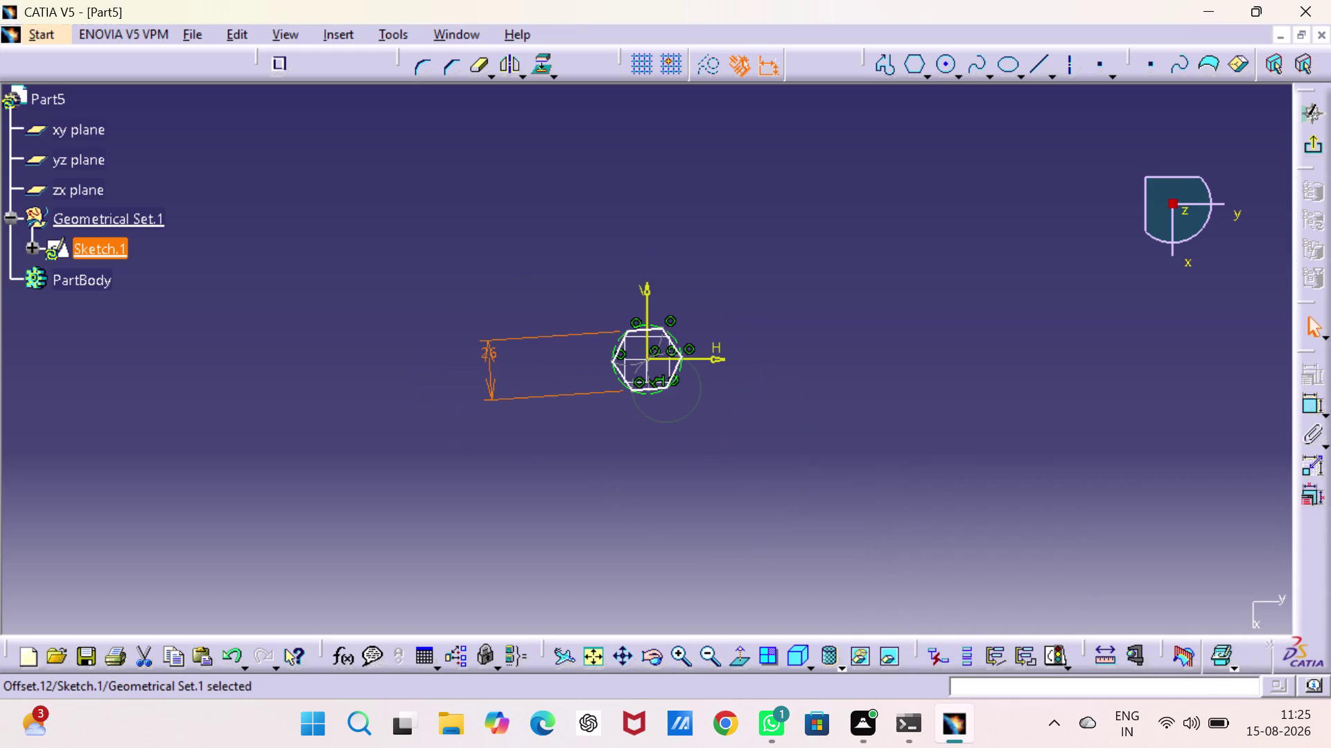
Constrain the hexagon horizontal, then leave the sketch.
click(655, 390)
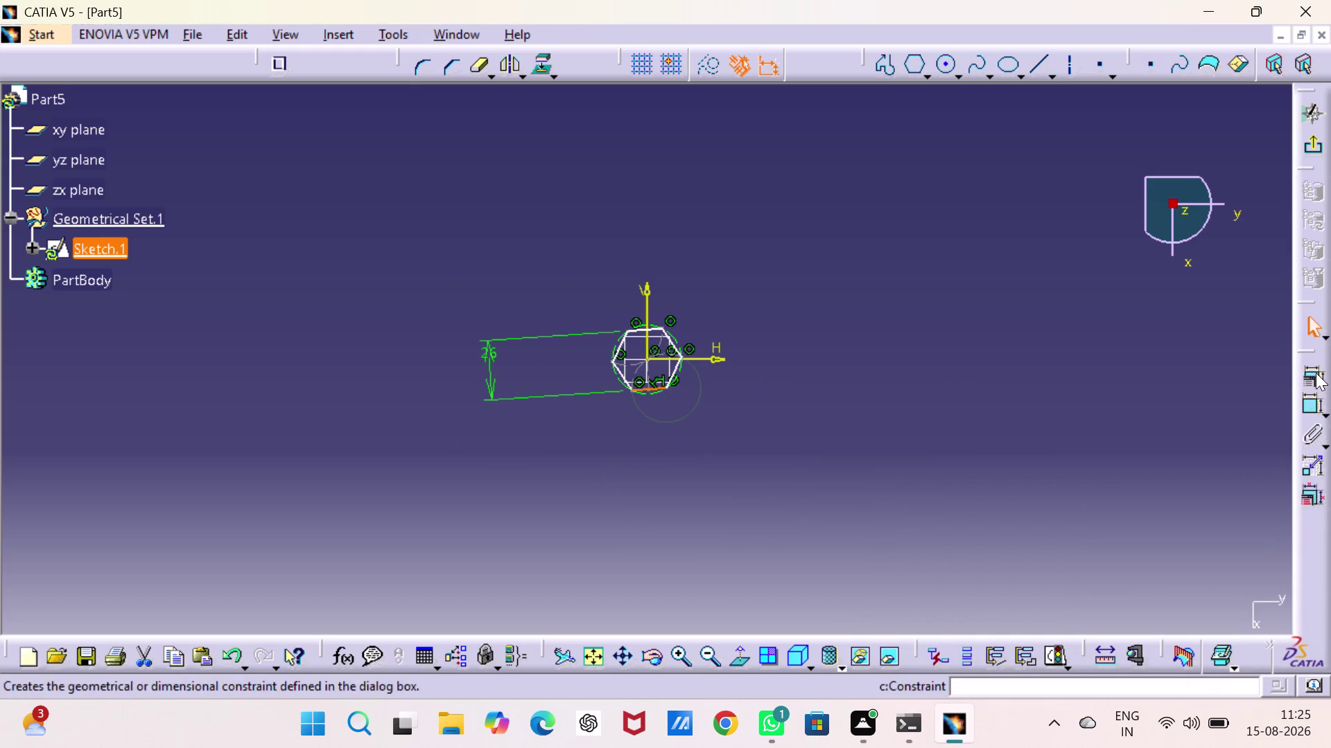
click(1315, 373)
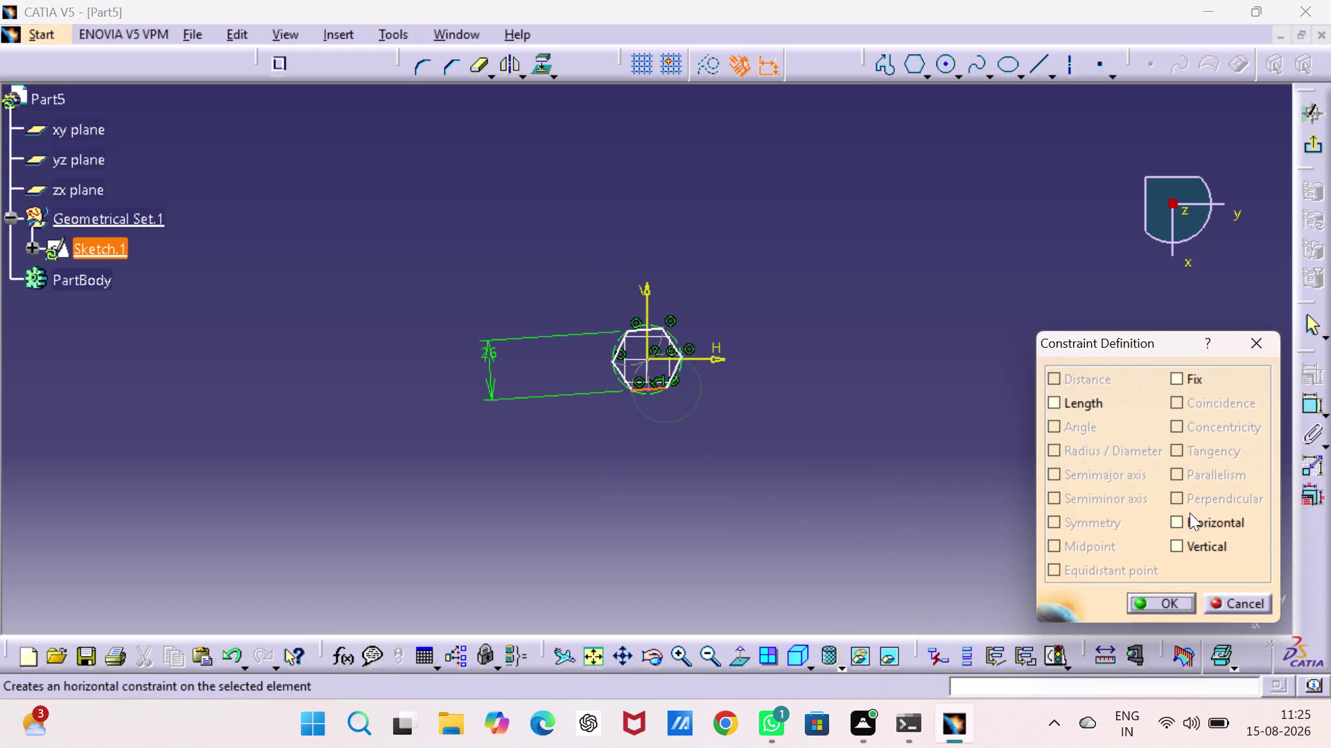
click(1192, 519)
click(1184, 607)
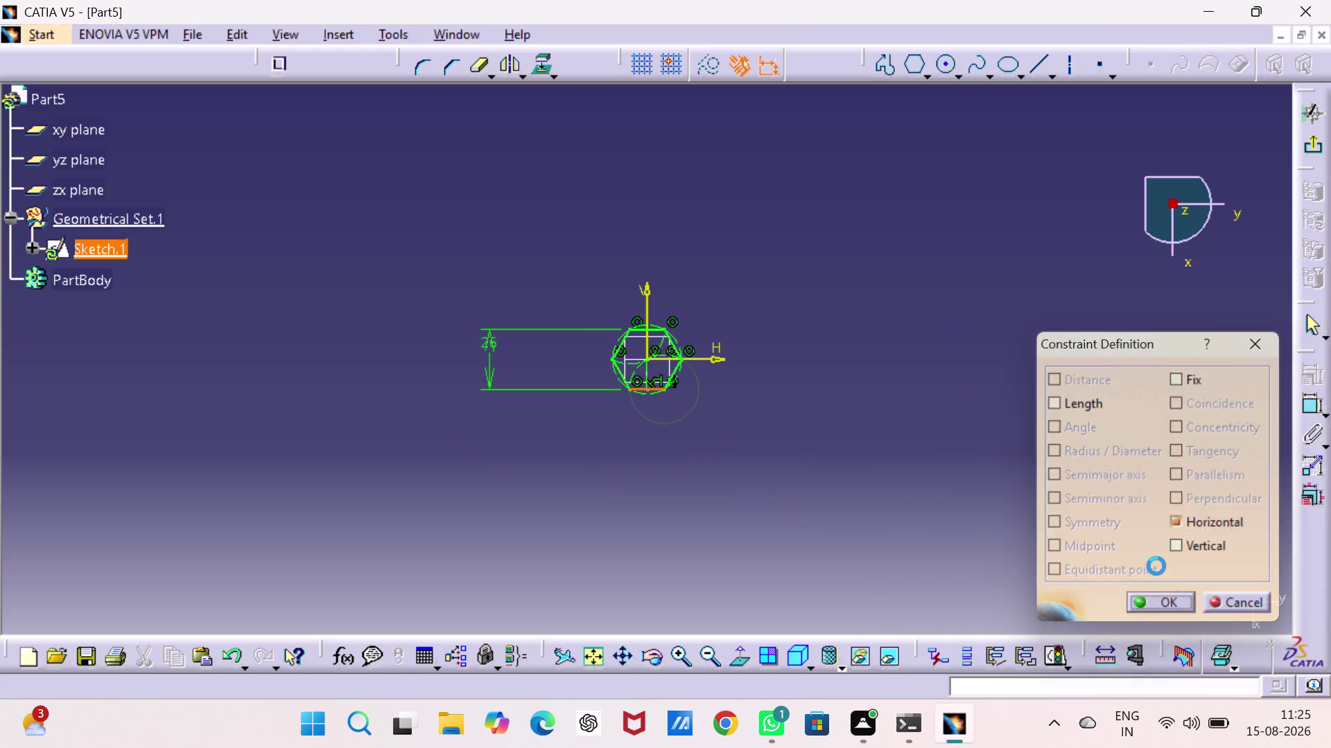
click(1061, 470)
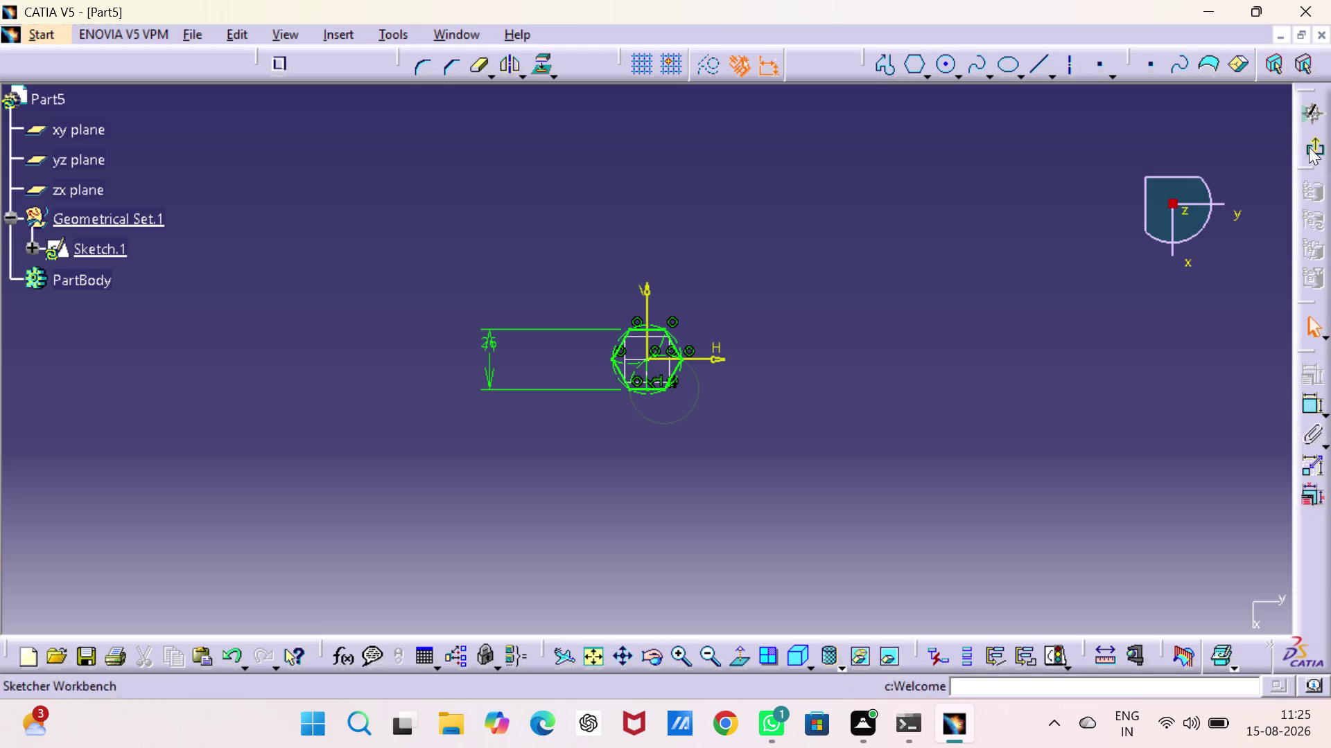
Pad Sketch.1 to 8 mm, dismissing the body warning.
click(1309, 147)
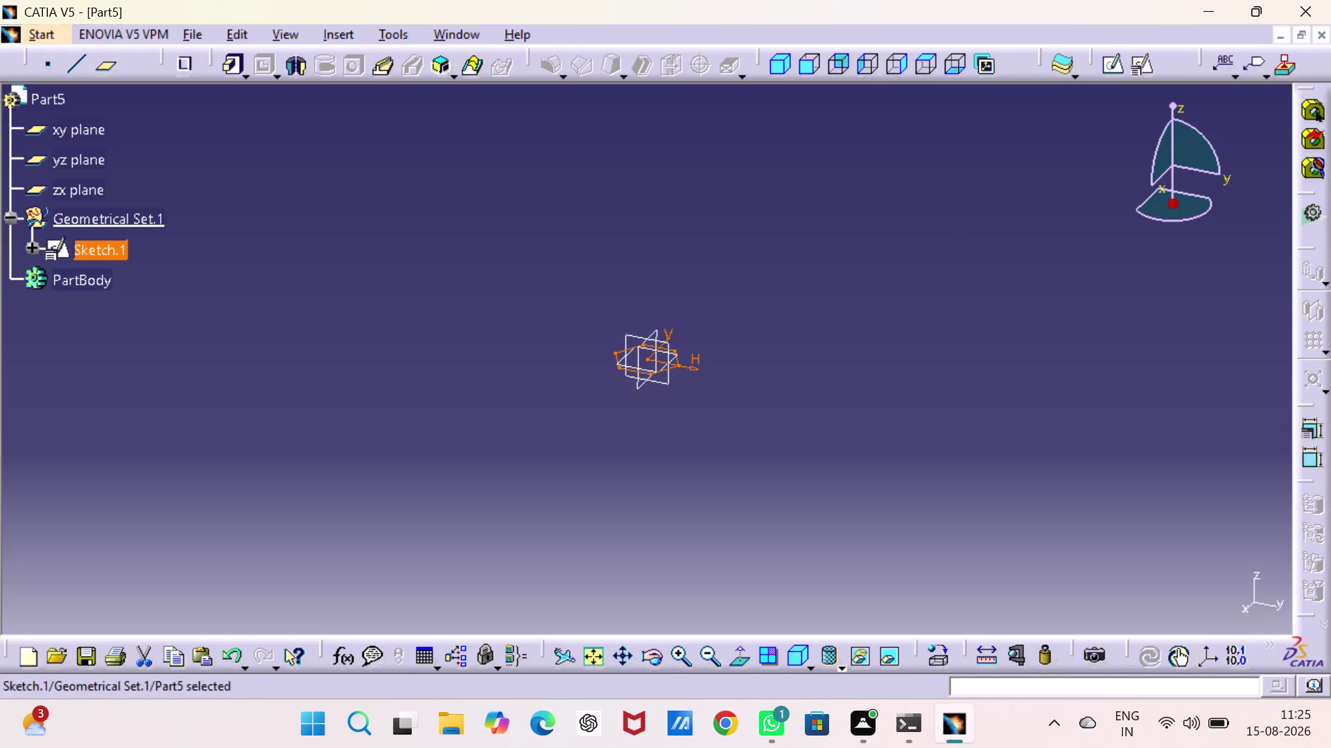
click(228, 61)
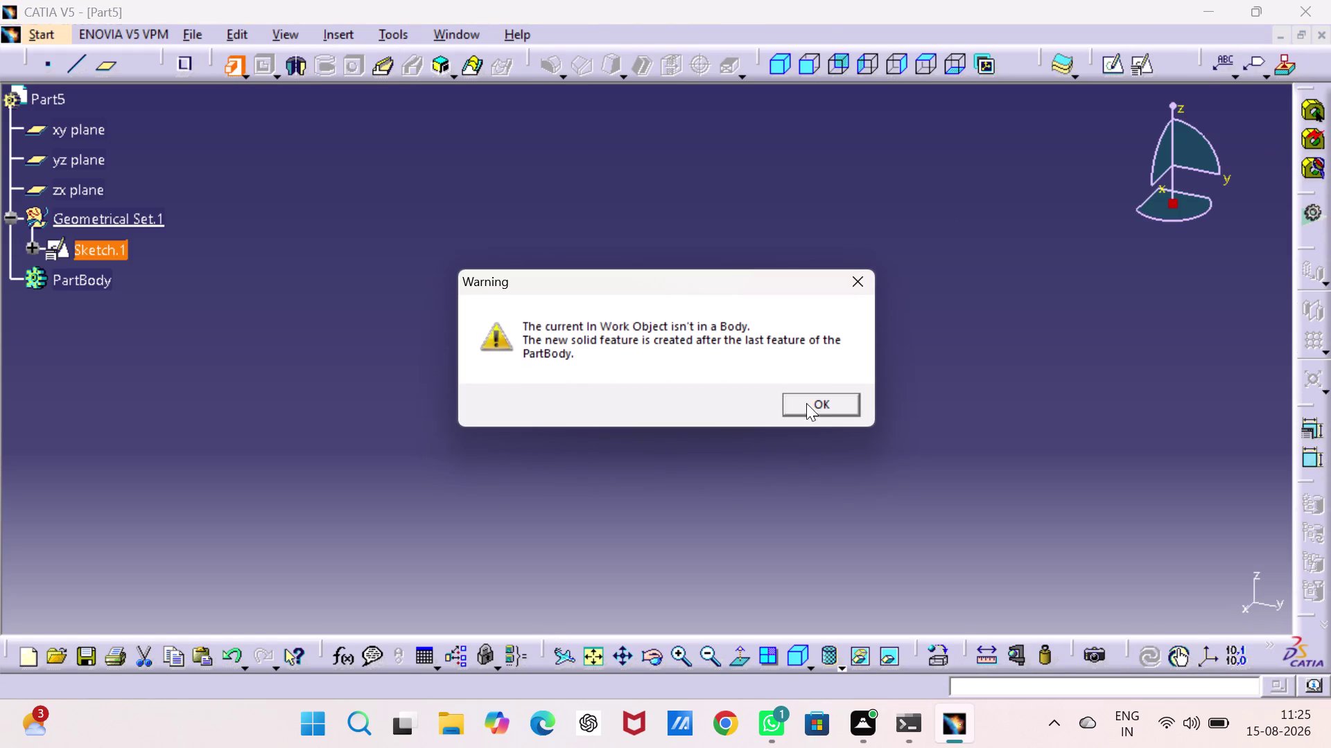
click(817, 408)
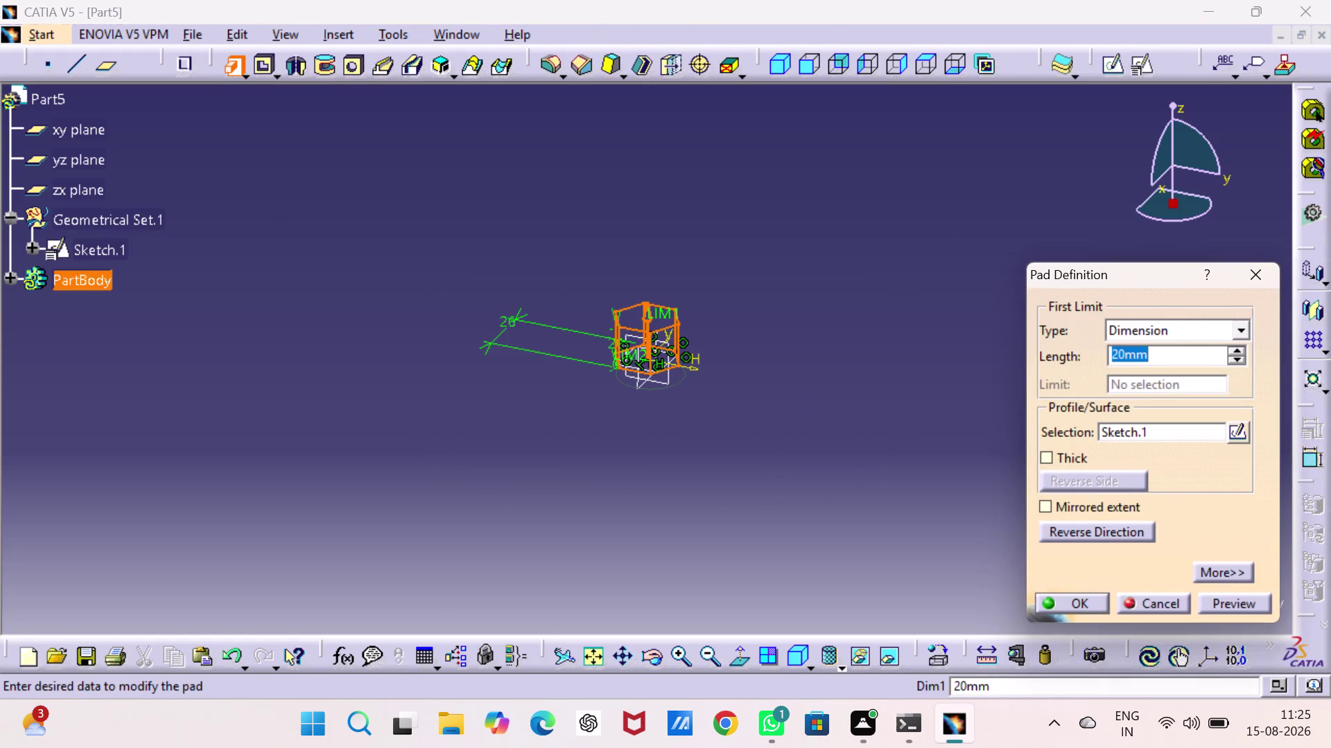
key(8)
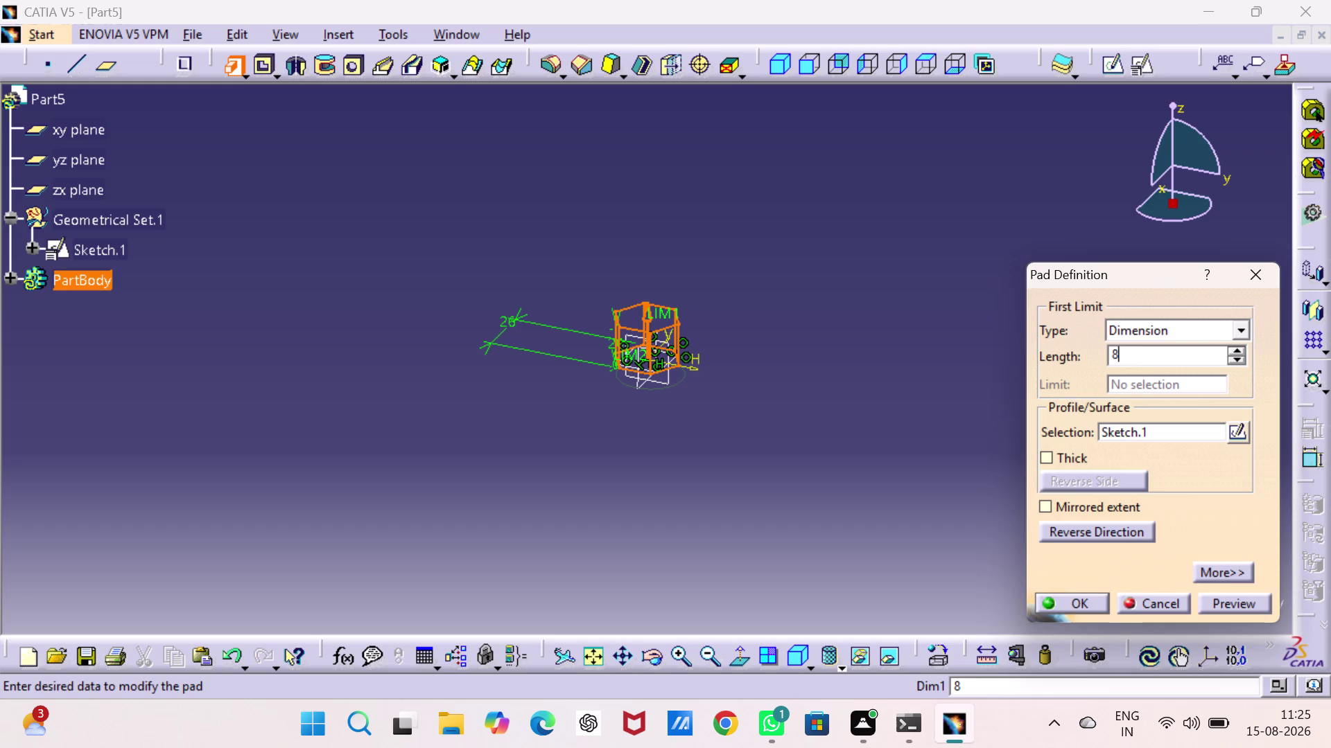
key(Return)
Show the part shaded with edges, fit it in view, and start a sketch on the yz plane.
drag(816, 426, 812, 412)
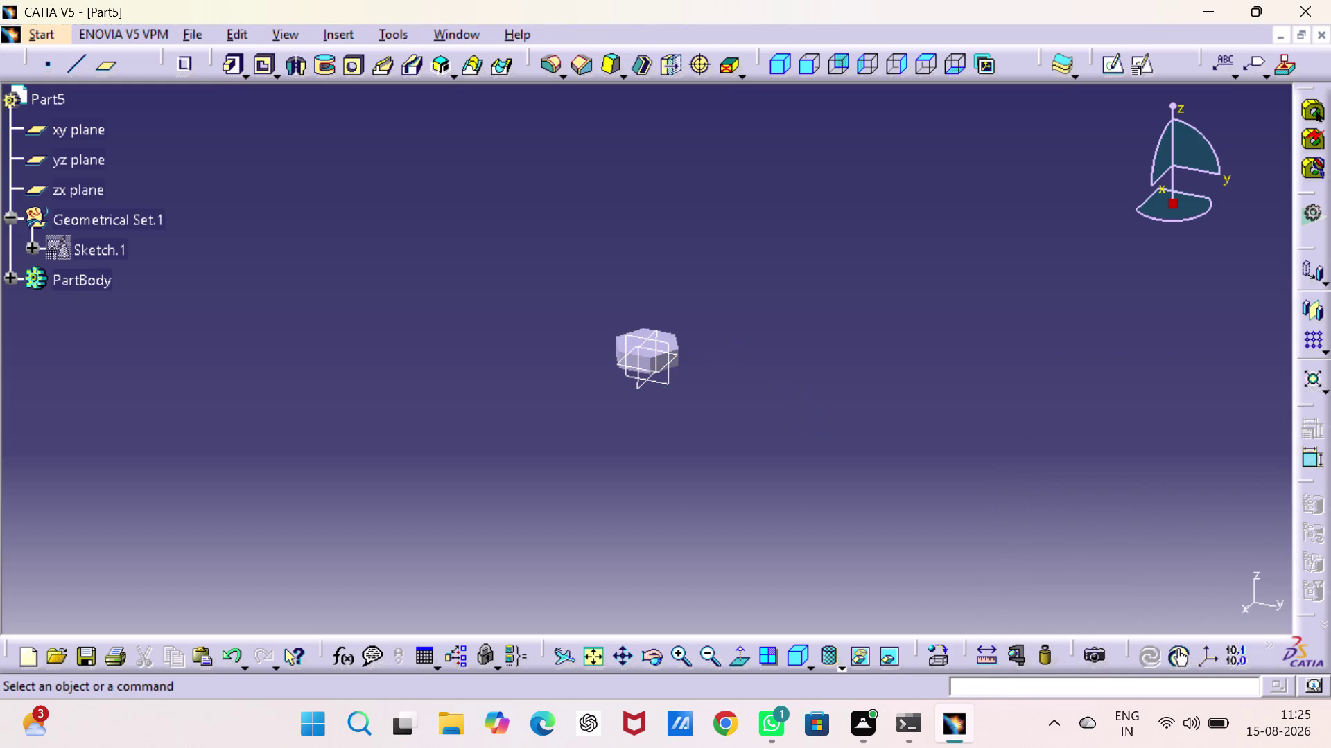
click(843, 666)
click(860, 530)
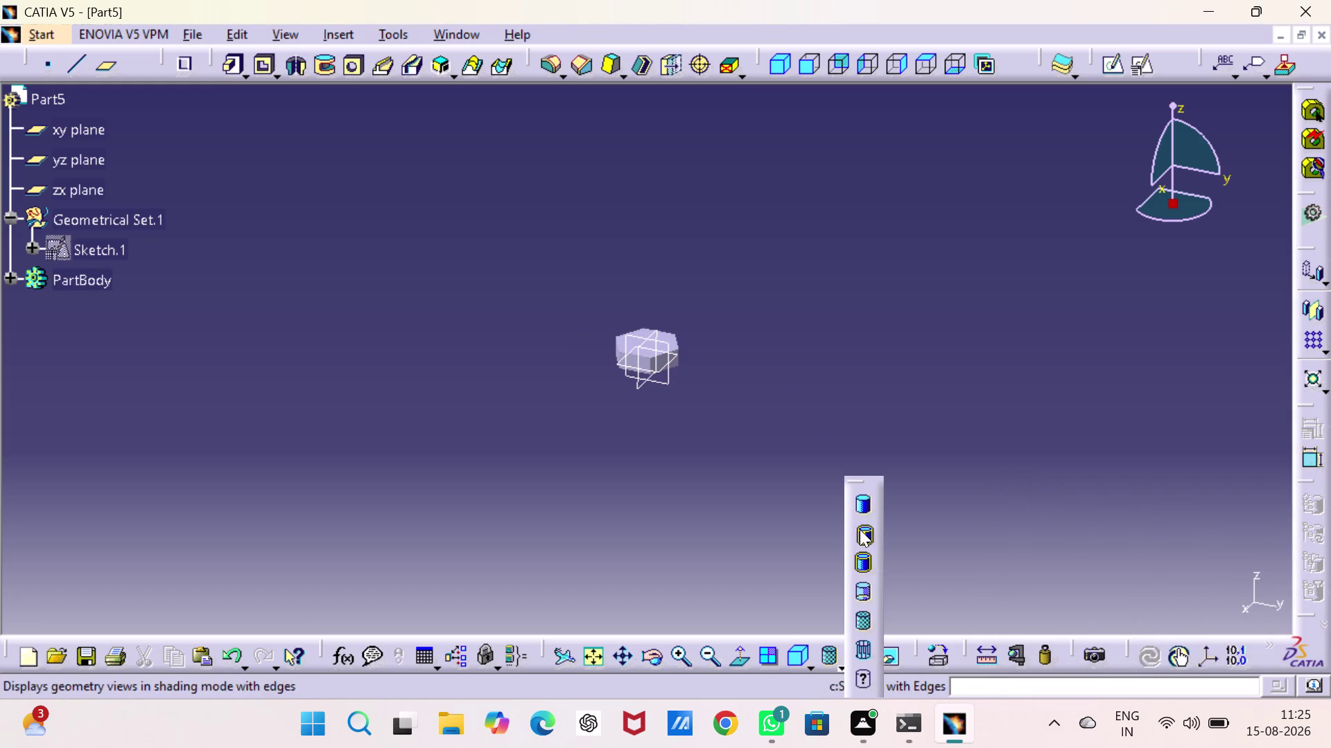
click(831, 427)
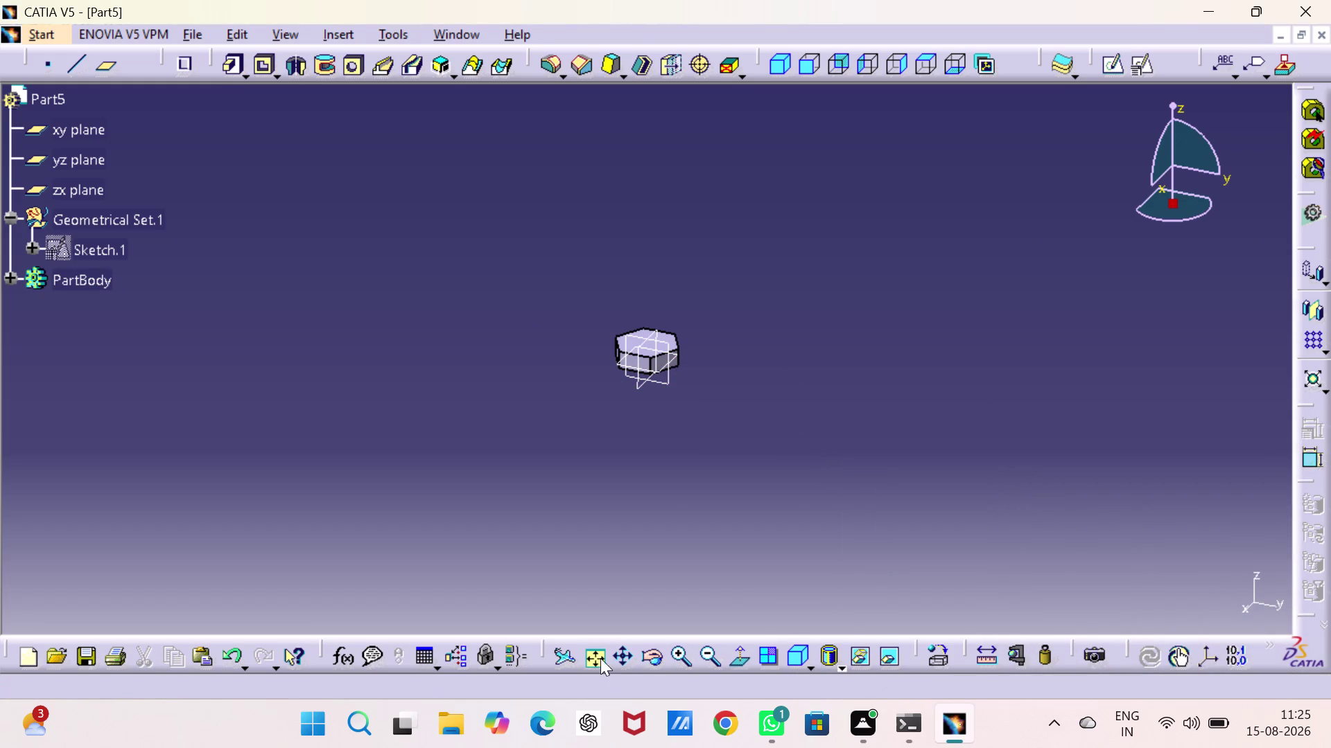
click(597, 657)
click(836, 462)
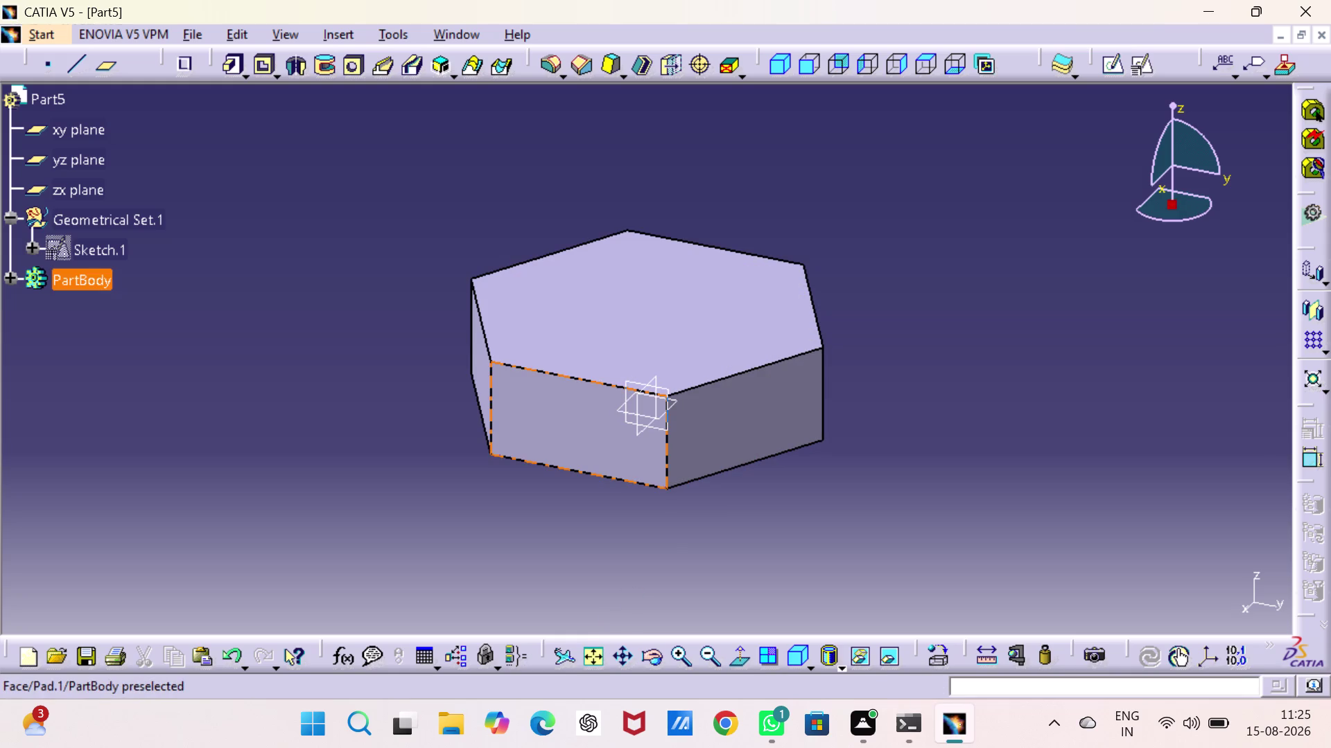
click(633, 384)
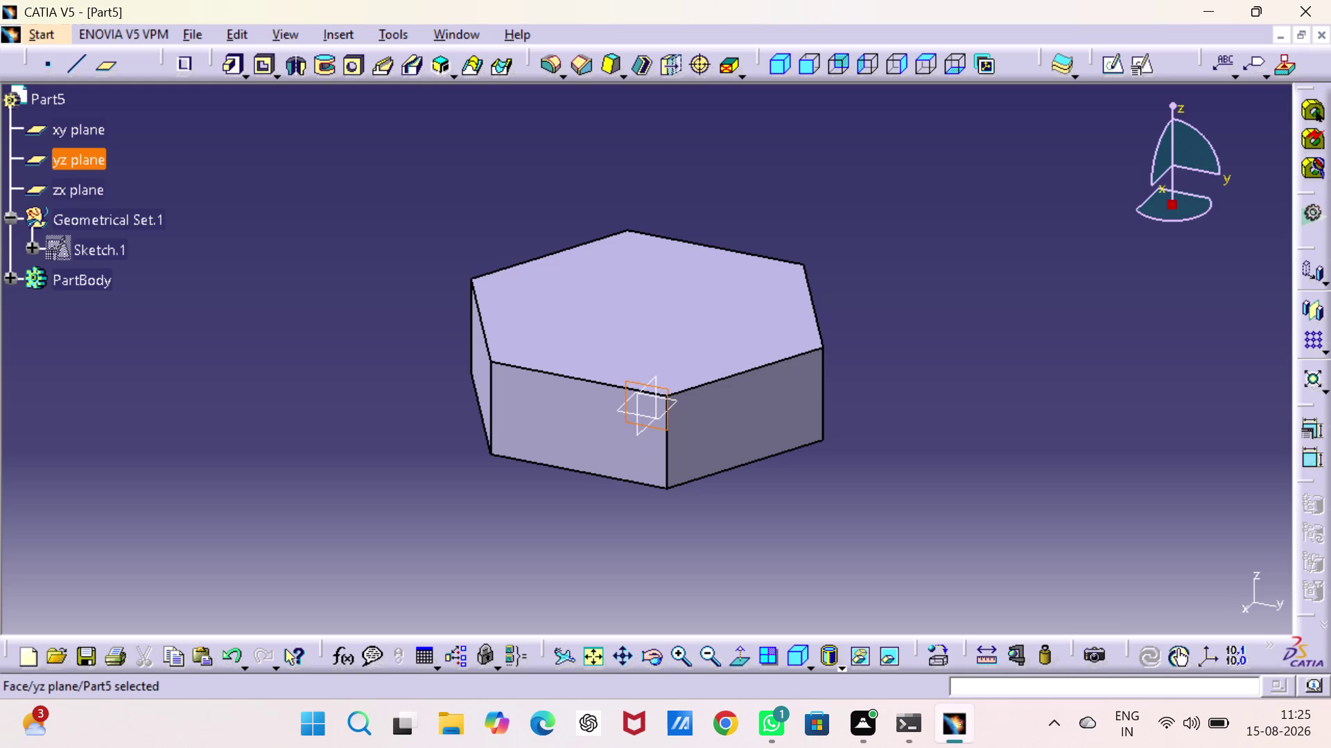
click(1120, 62)
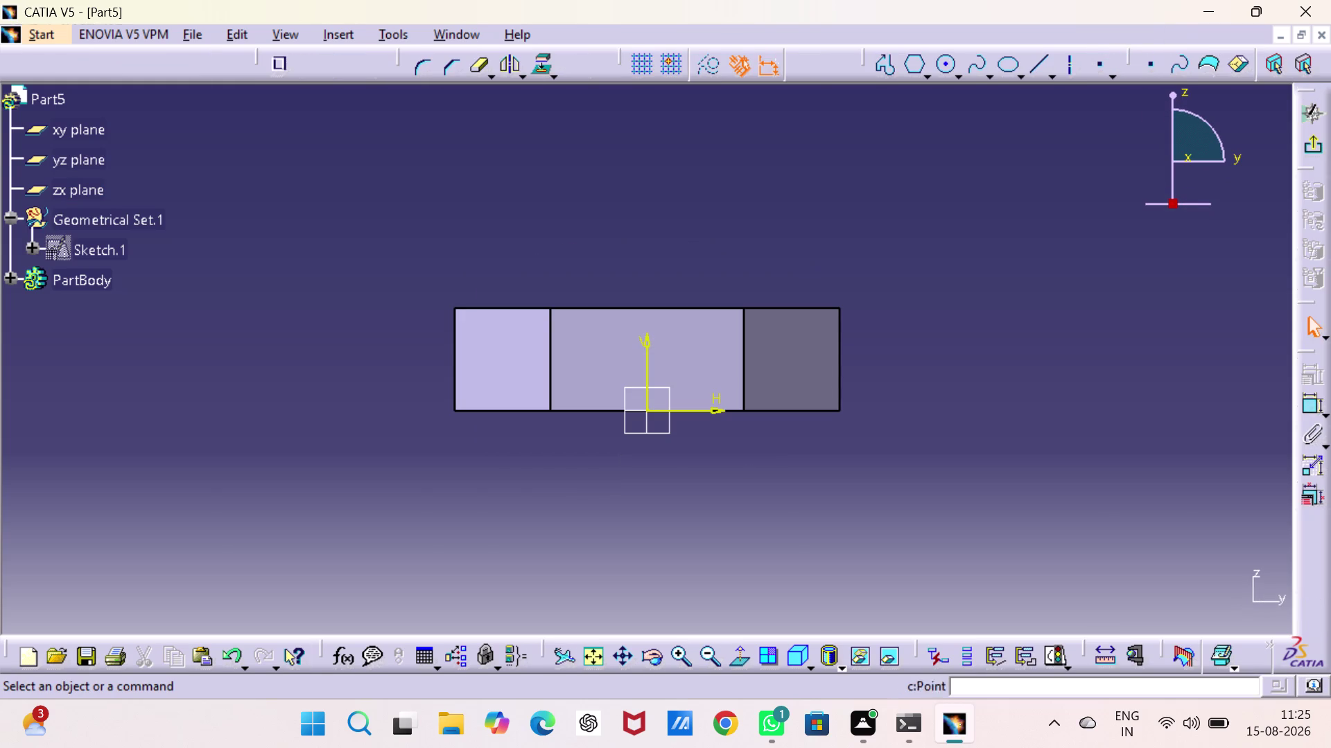
Draw a closed triangular profile at the head's top edge.
drag(1025, 292, 1023, 281)
click(885, 74)
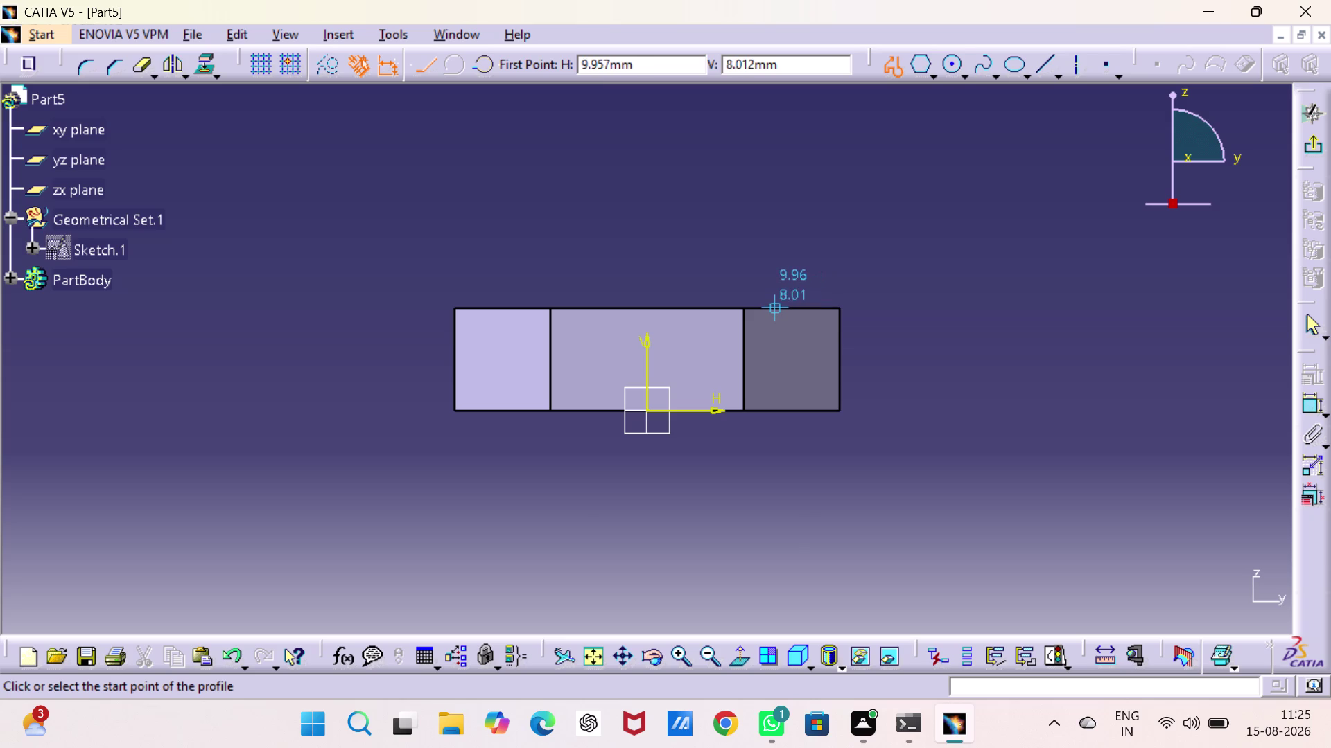
click(775, 308)
click(816, 307)
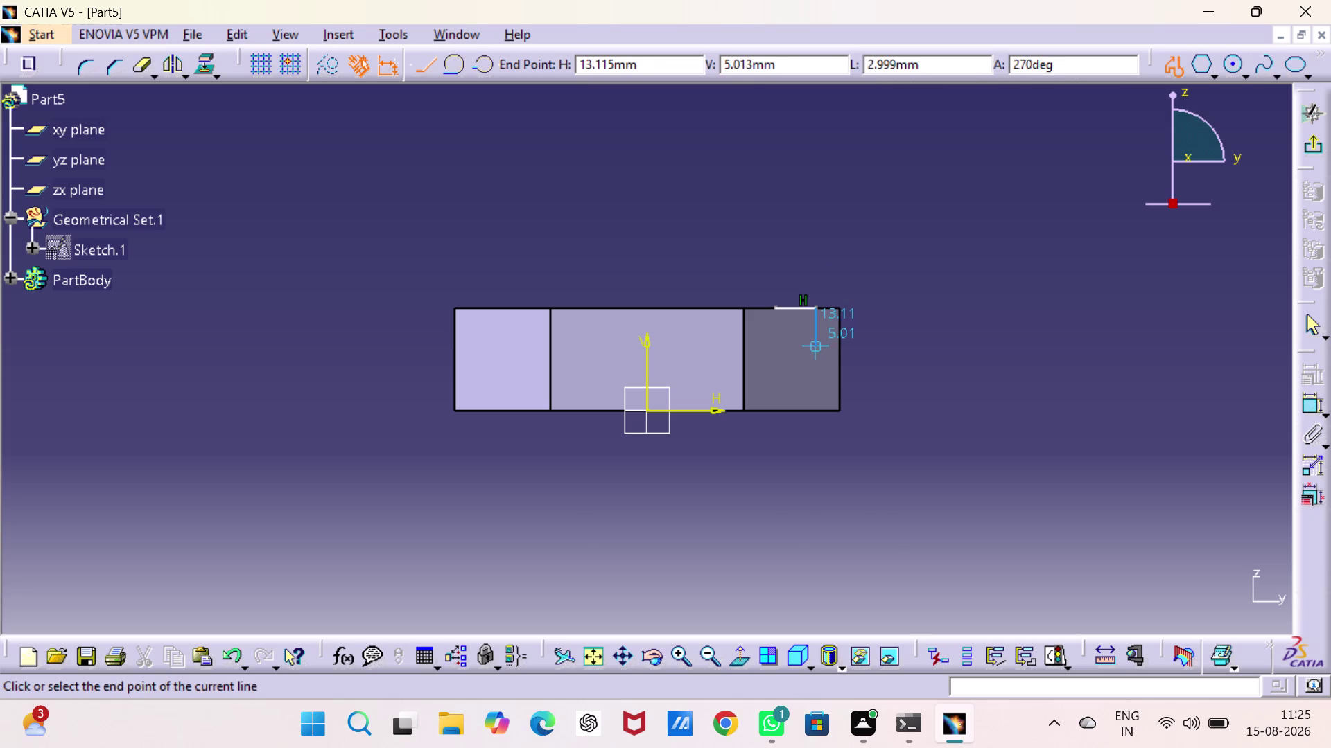
click(818, 348)
click(776, 310)
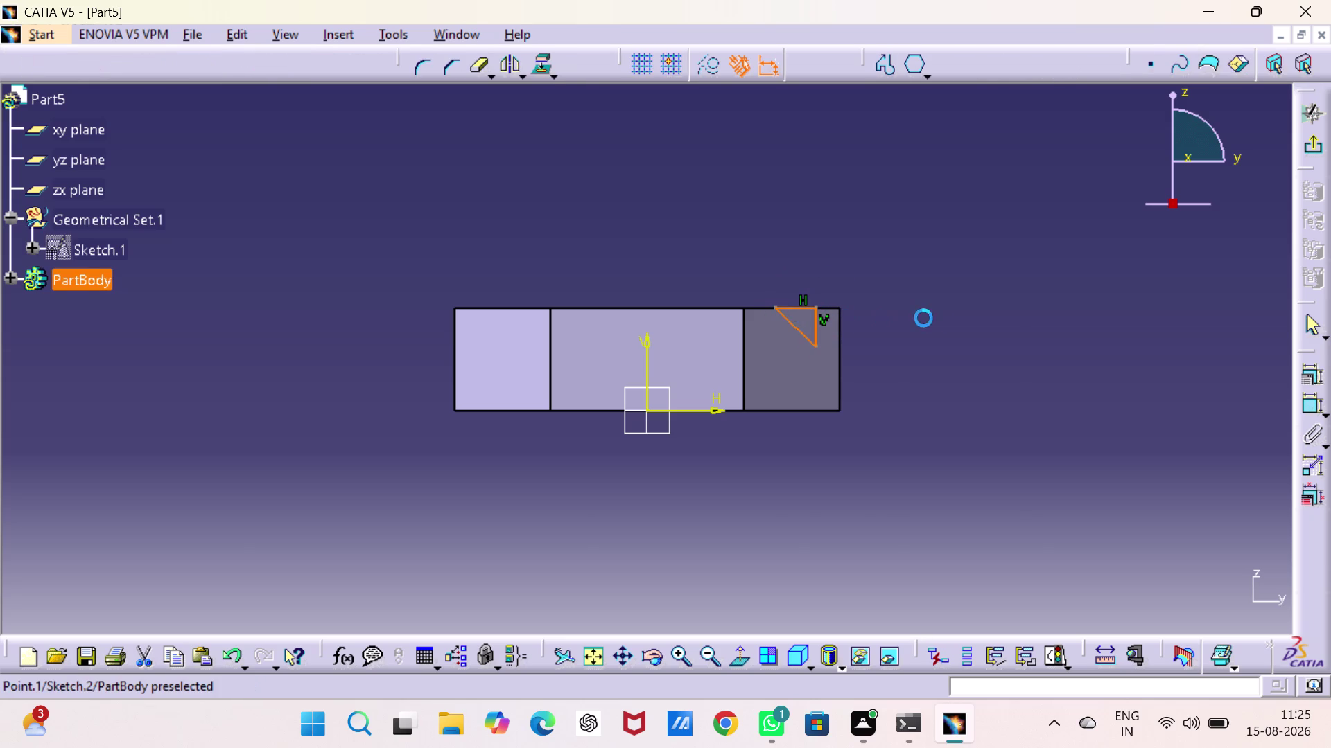
click(945, 318)
Make the triangle's corner coincident with the head's corner vertex.
double_click(1307, 400)
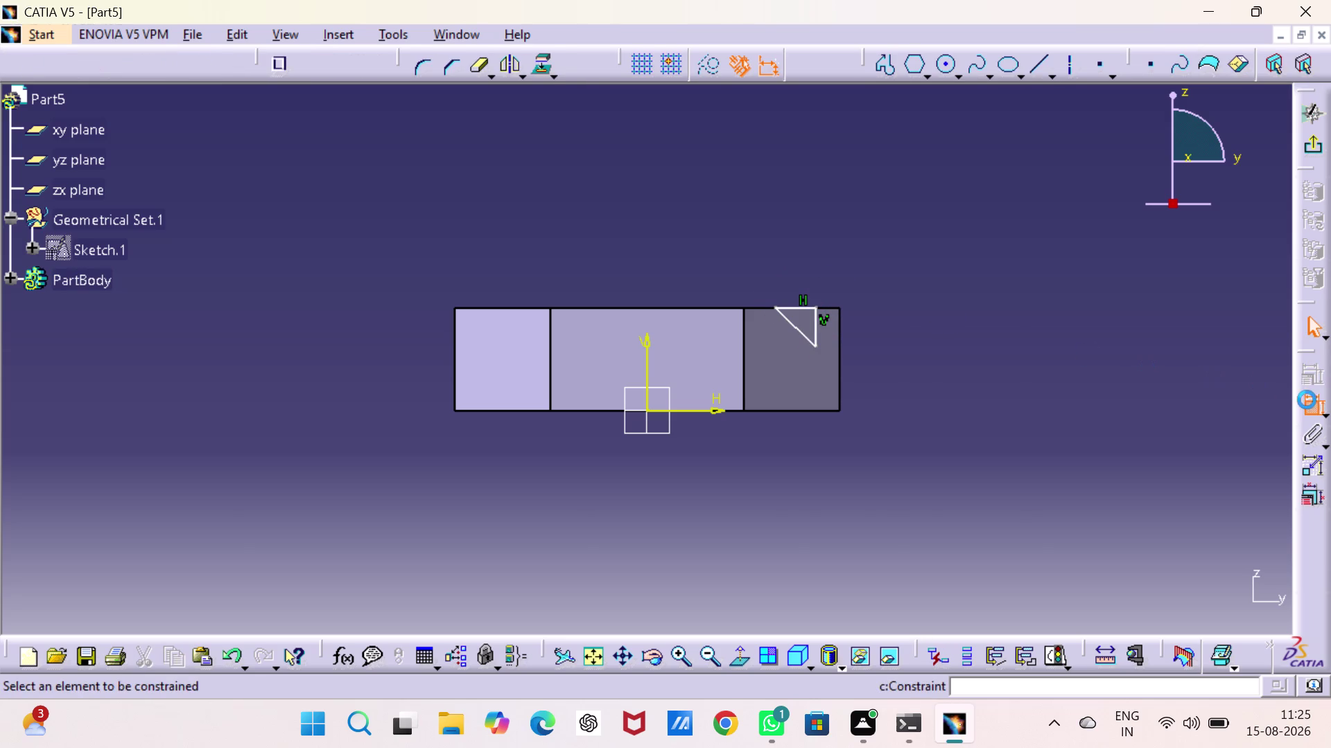
click(818, 306)
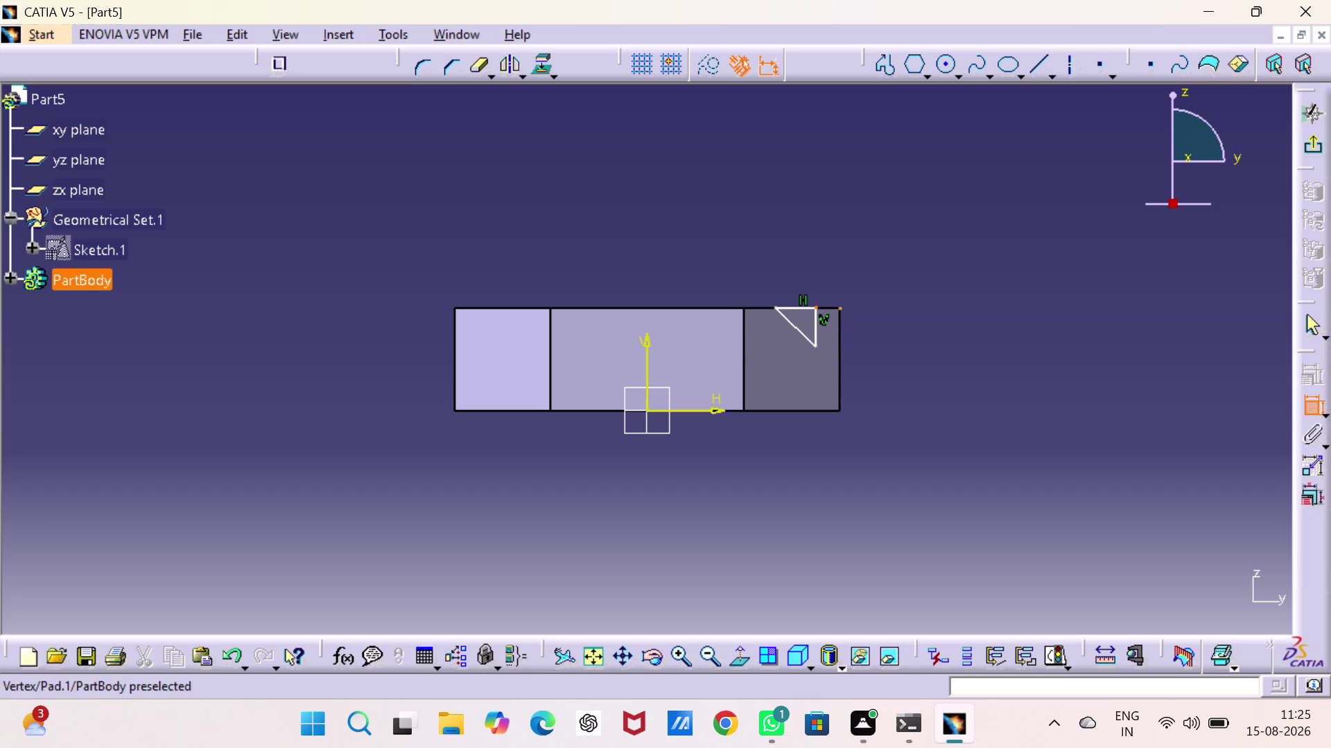
click(838, 307)
right_click(885, 273)
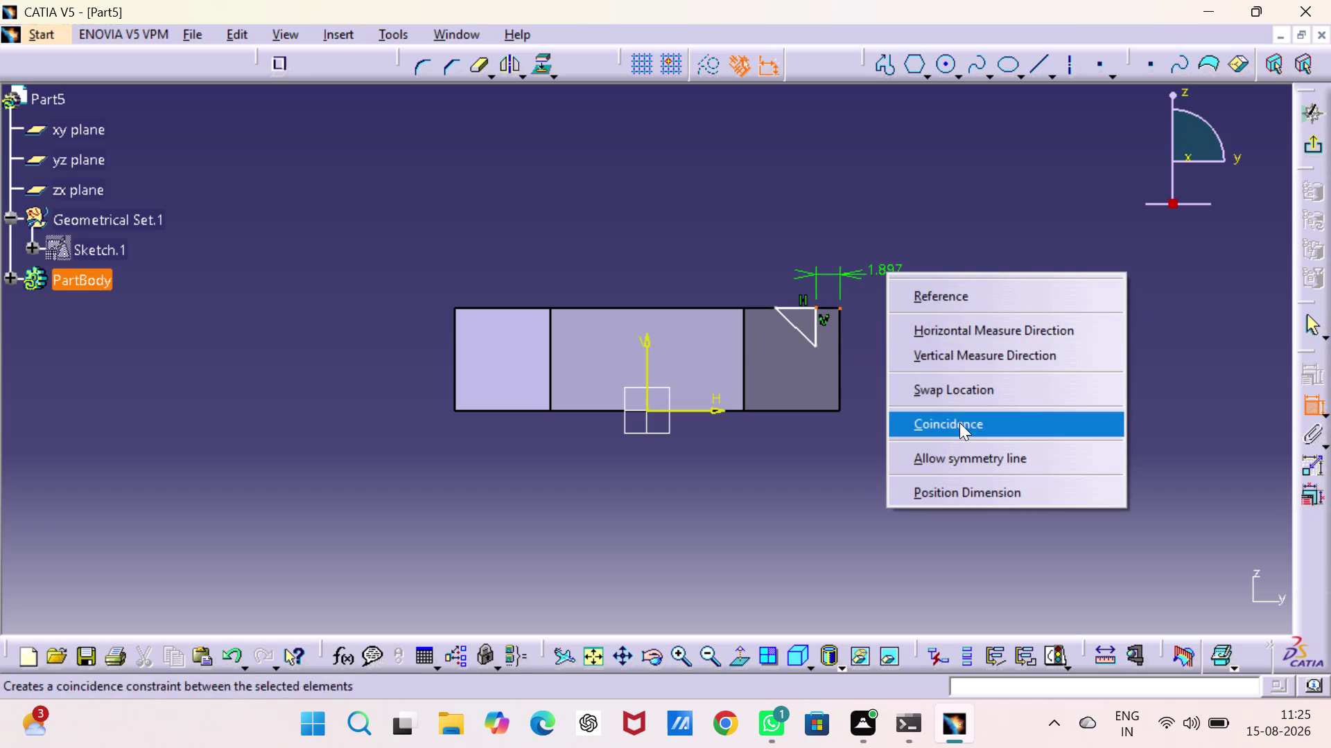
click(960, 416)
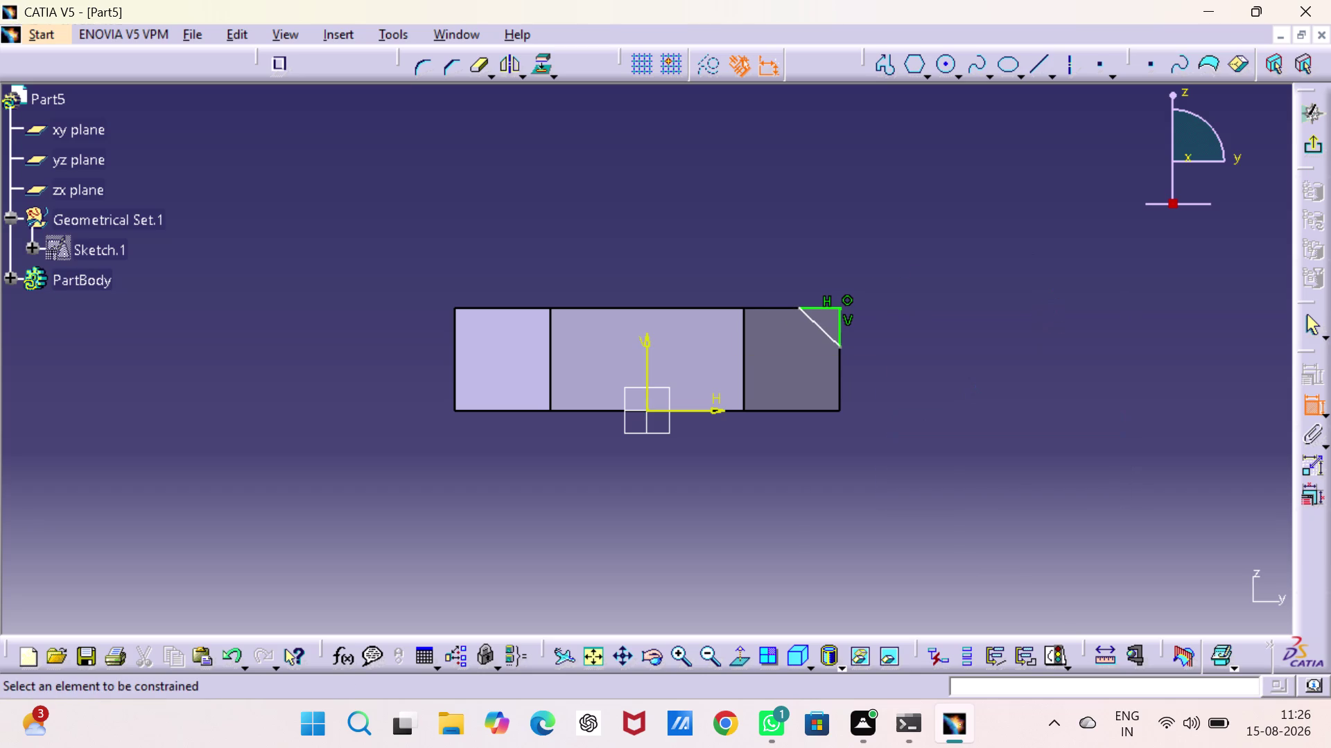
Dimension the triangle's width and height both to 3 mm, then exit the sketch.
drag(819, 305, 819, 289)
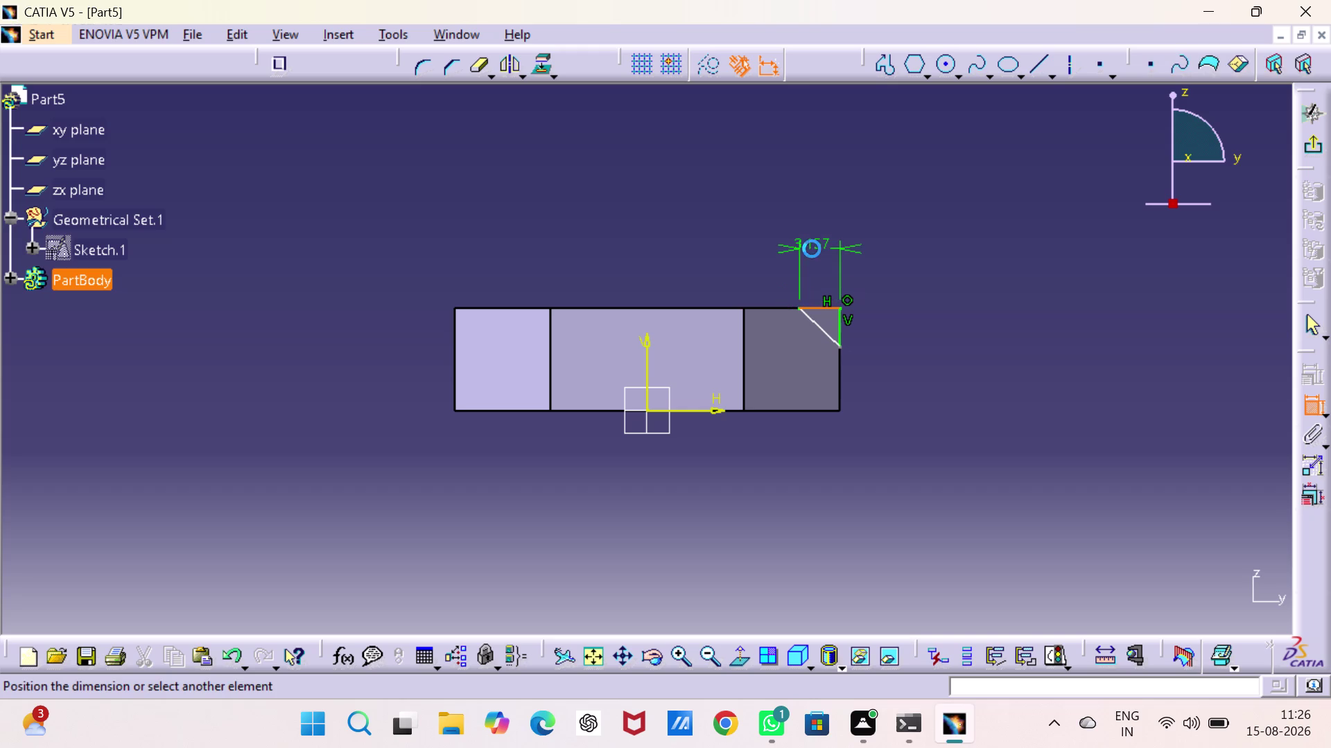
click(812, 249)
double_click(811, 242)
key(3)
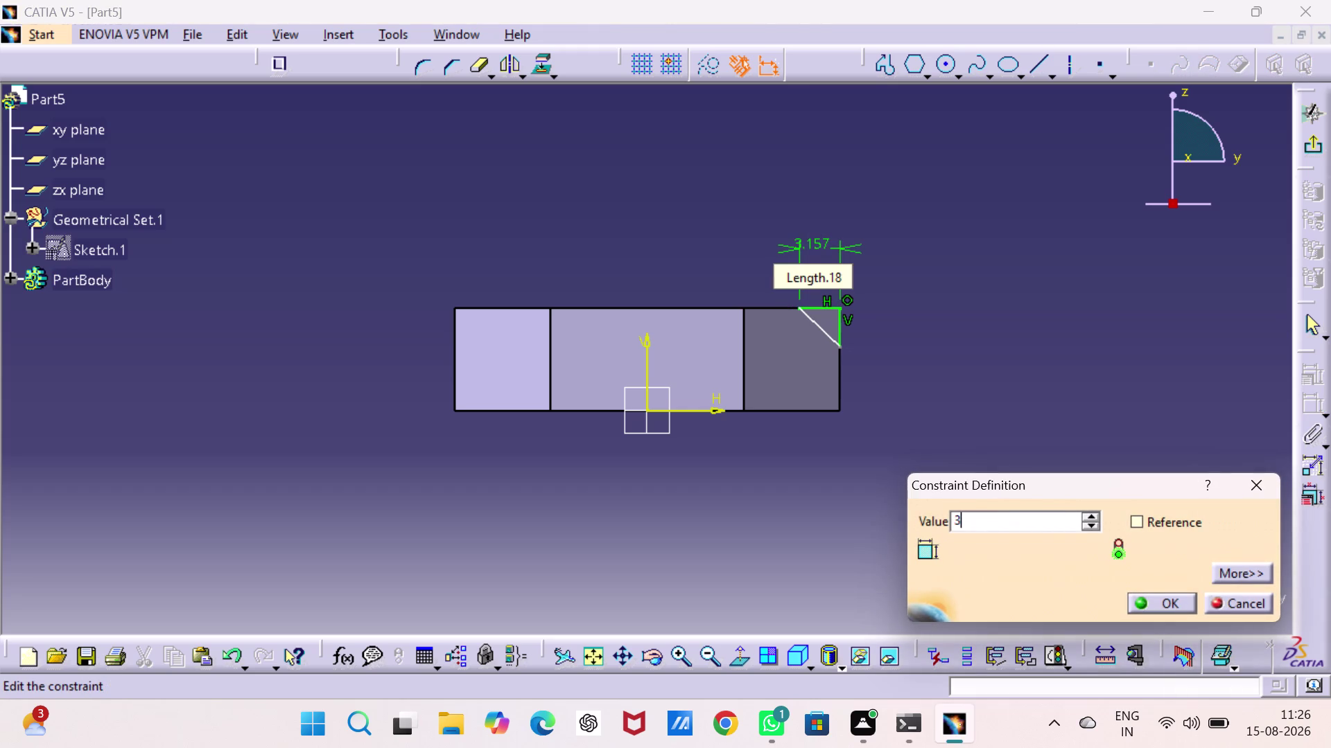
key(Return)
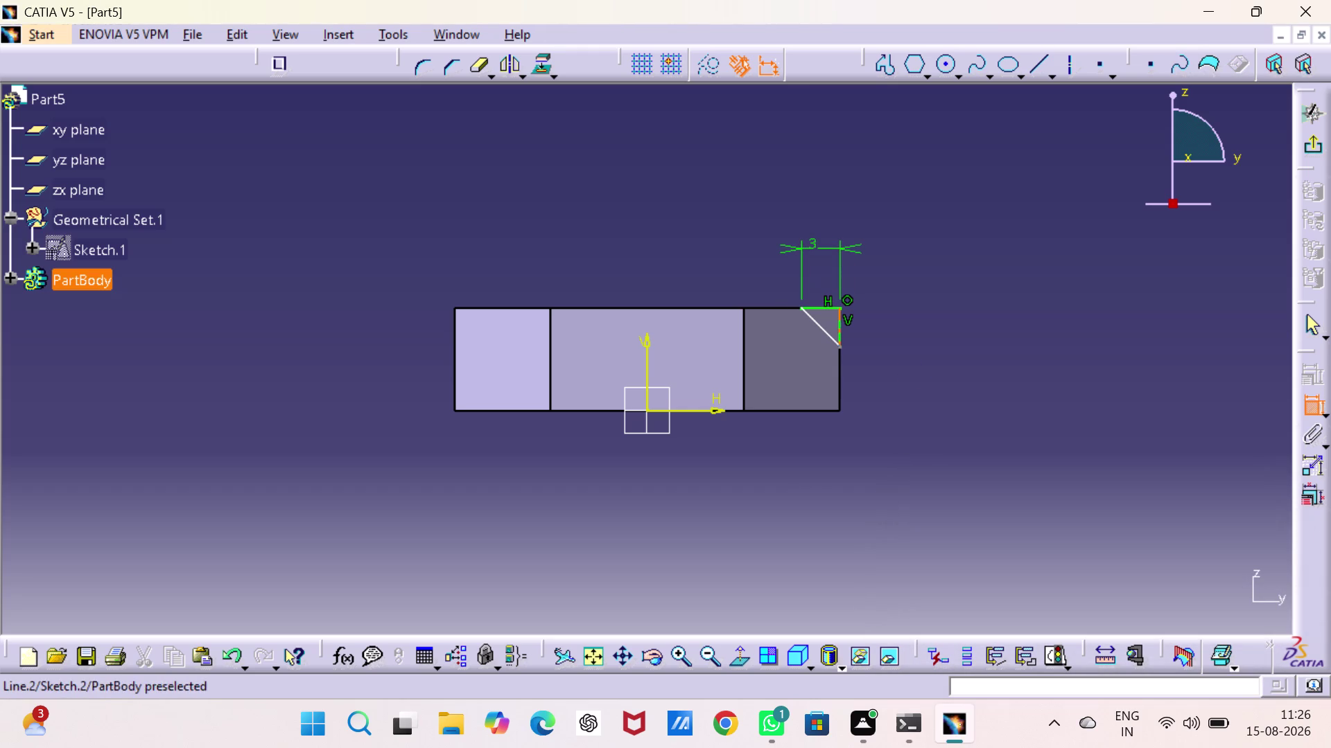
click(840, 327)
click(927, 330)
double_click(928, 328)
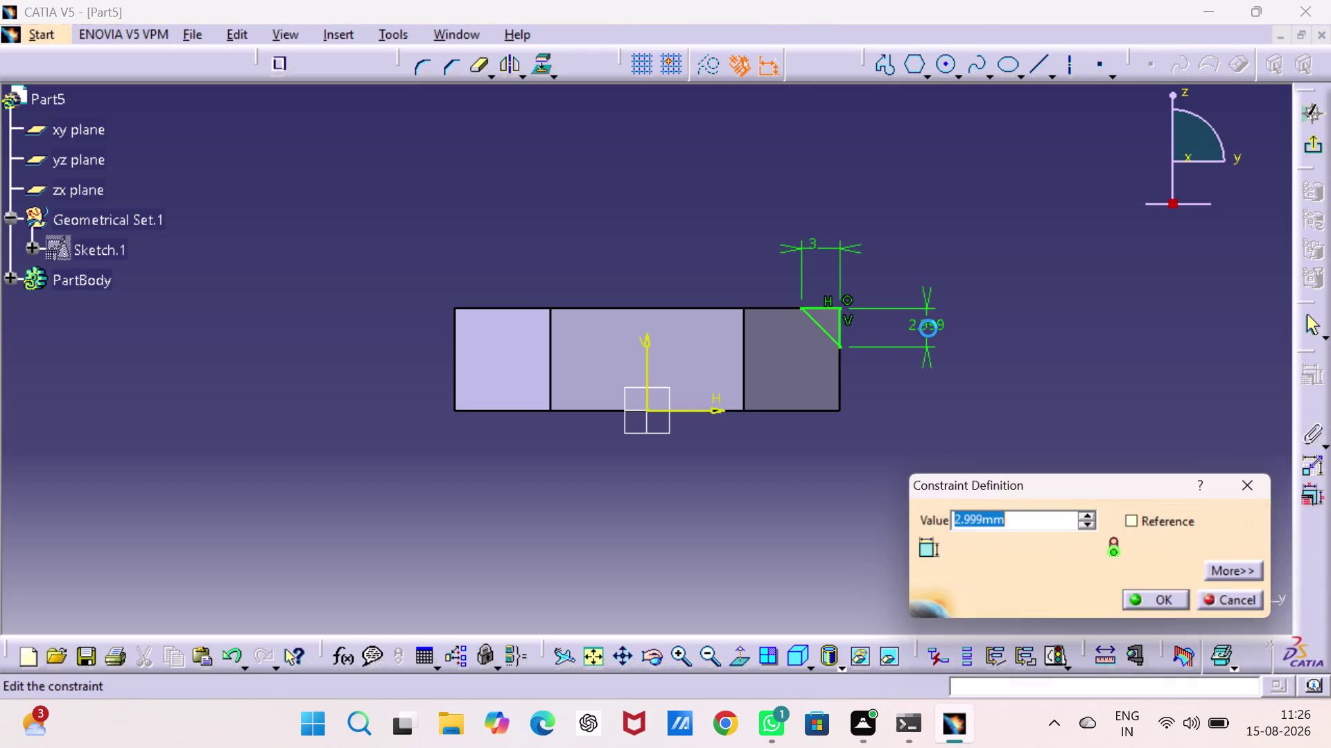
key(3)
key(Return)
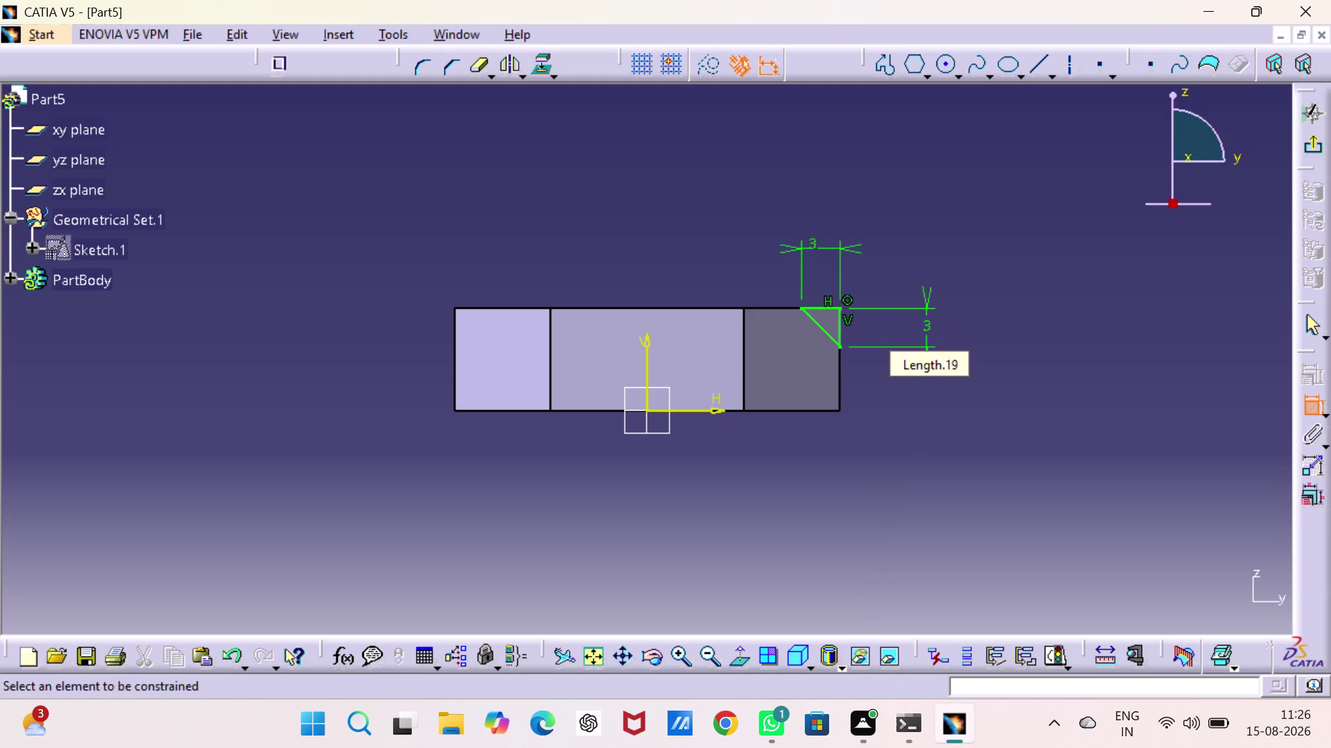
click(1166, 288)
click(1320, 145)
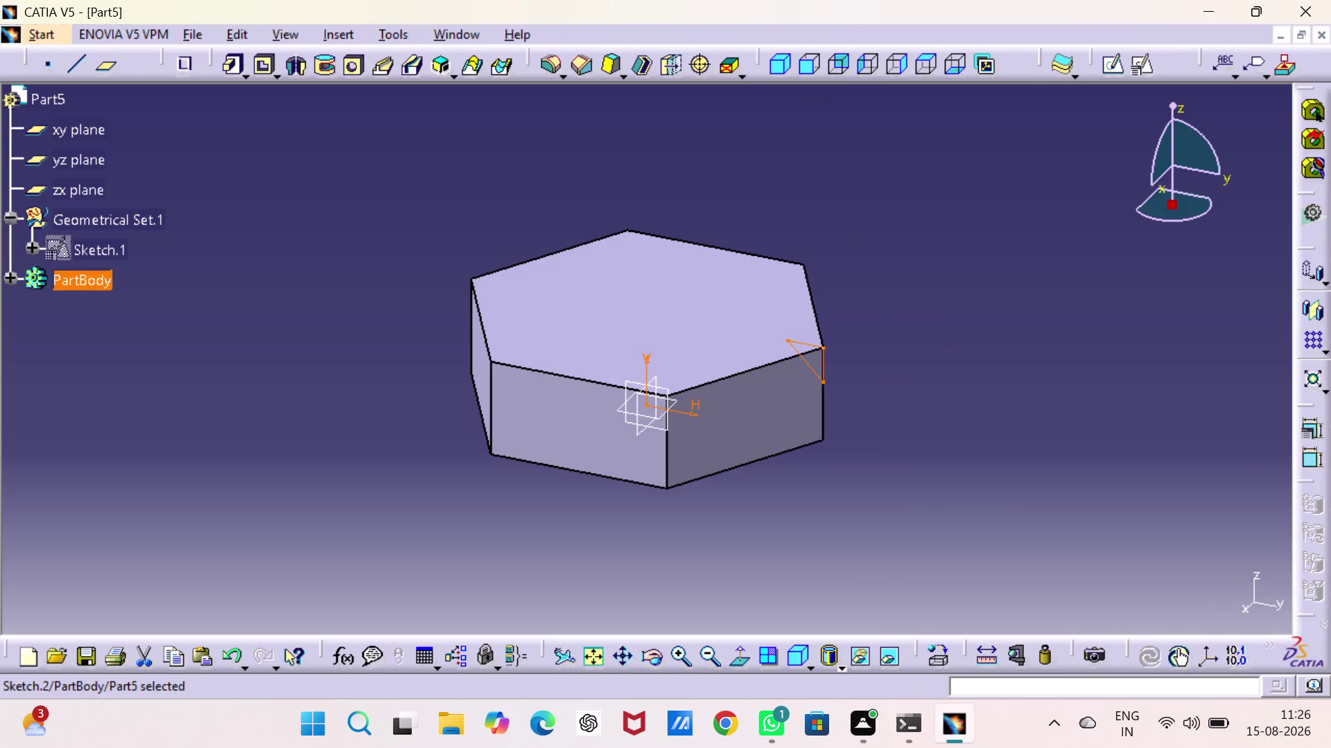
Add a vertical axis up from the origin in Sketch.2, then groove Sketch.2 through 360°.
double_click(823, 358)
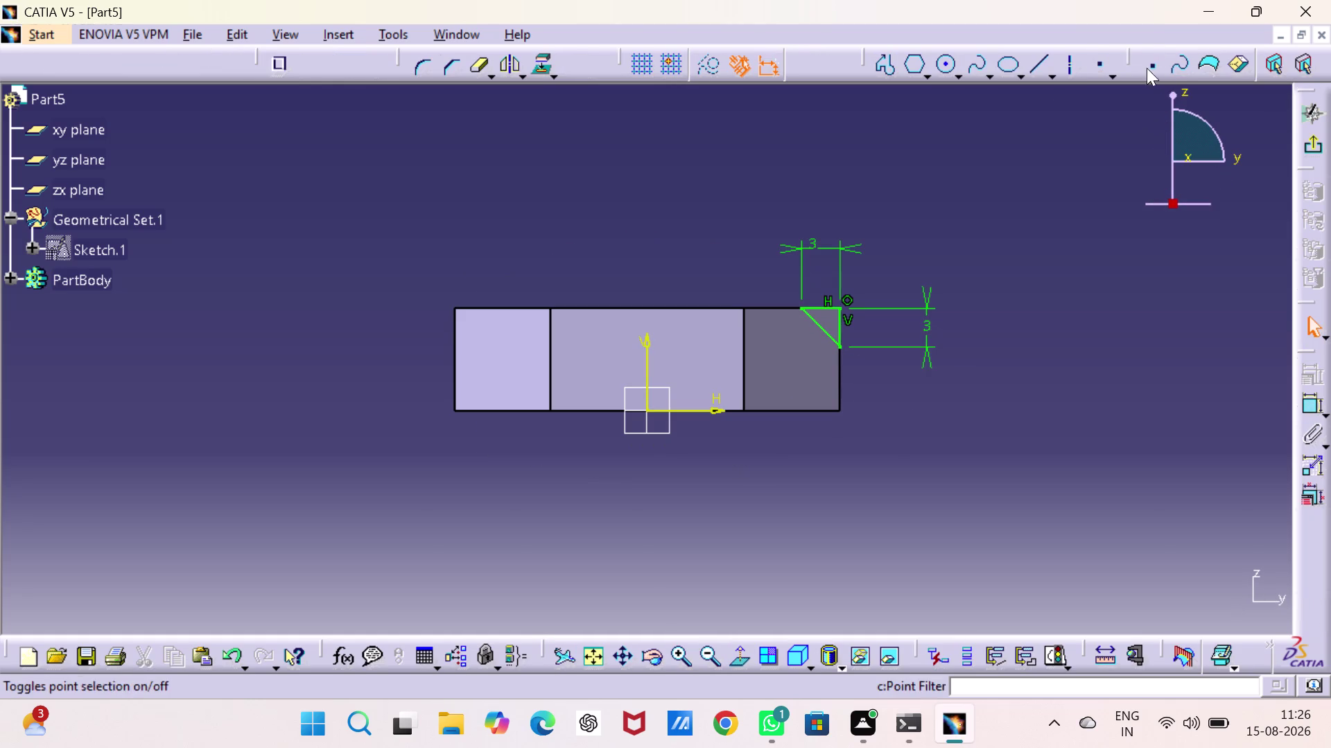
click(1067, 66)
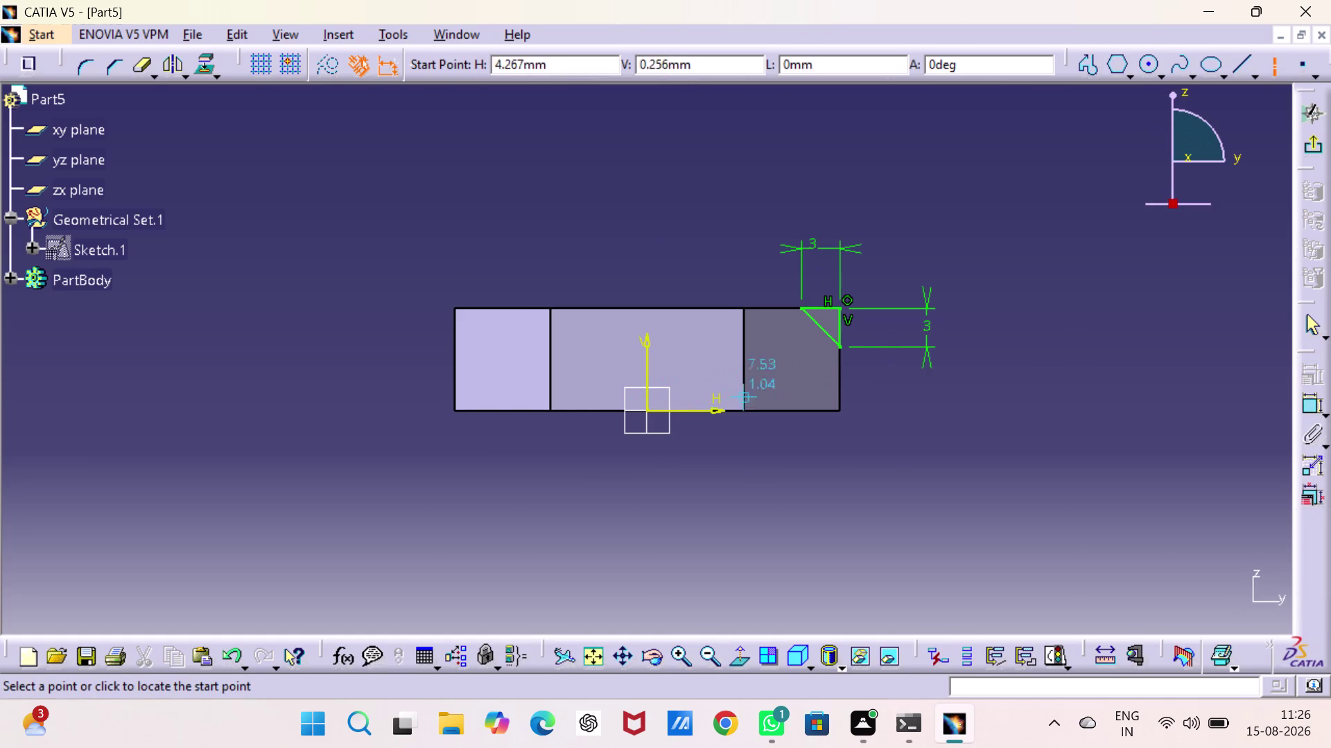
drag(649, 407, 646, 358)
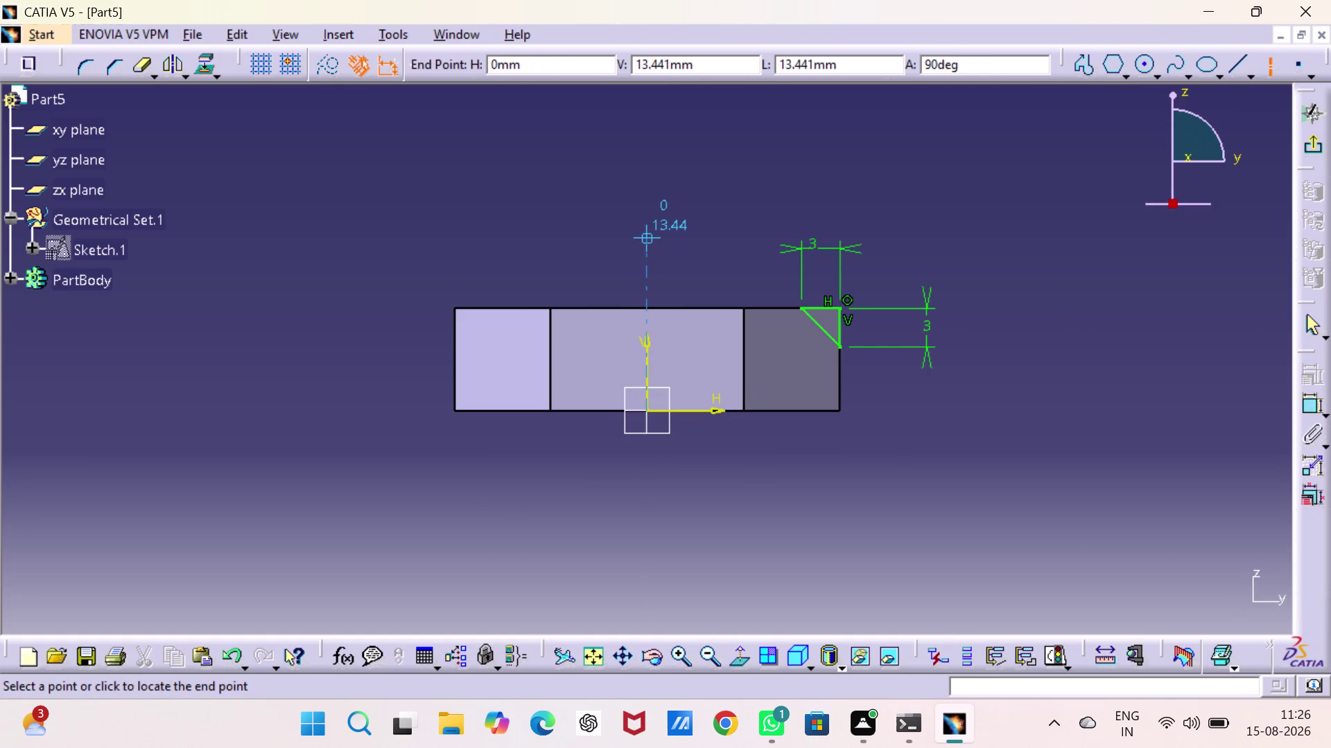
click(648, 241)
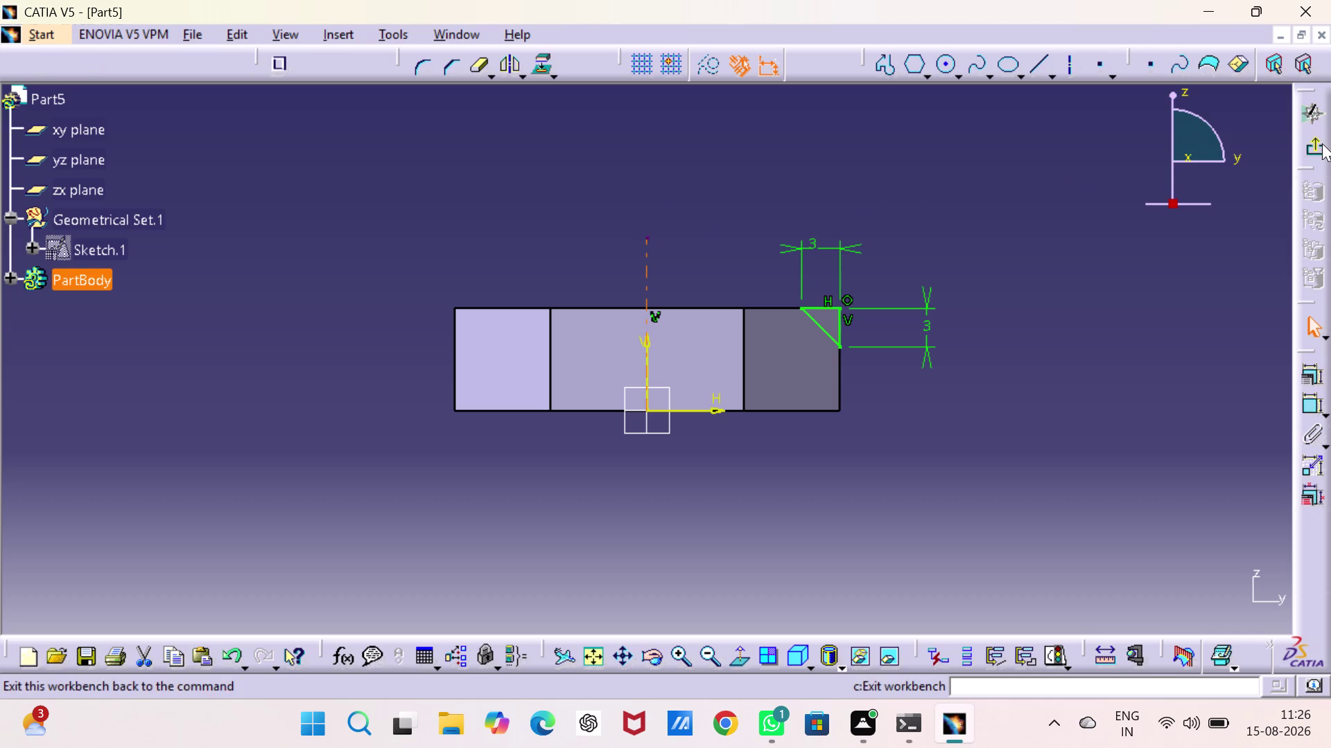
click(1322, 144)
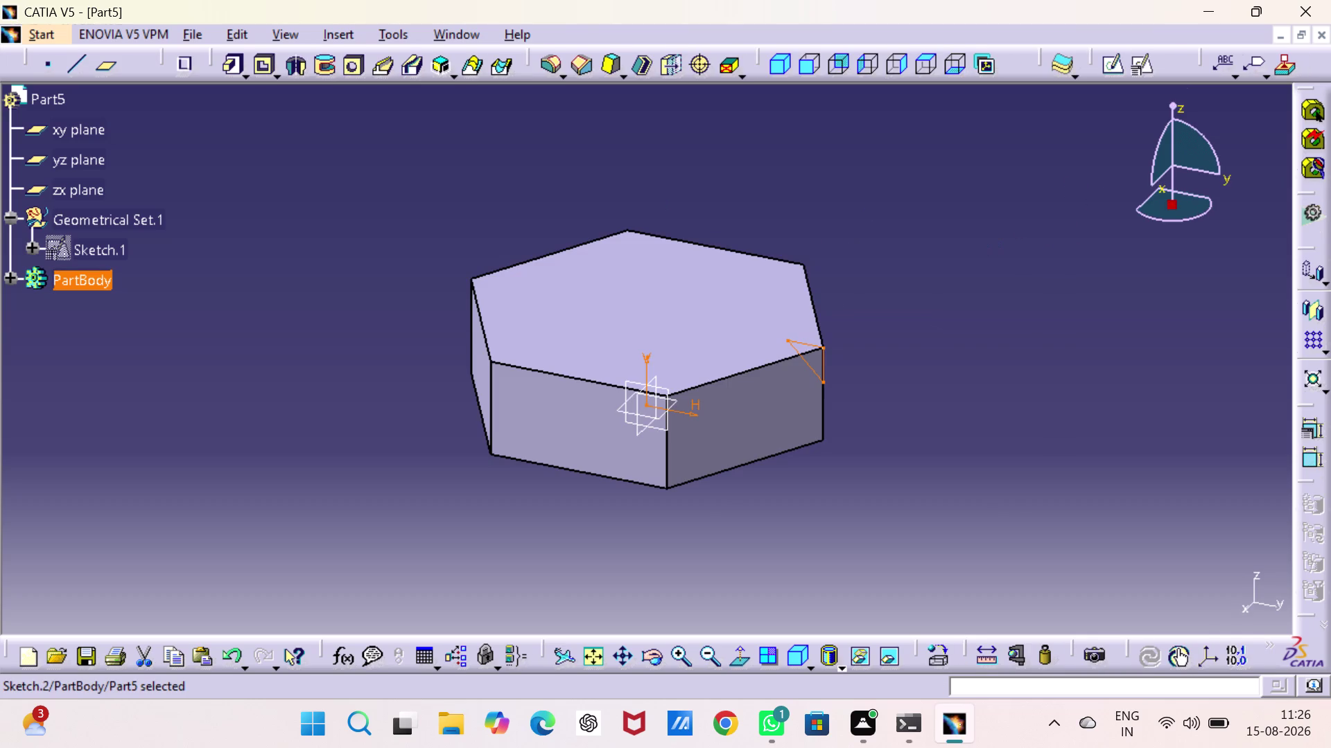
click(327, 68)
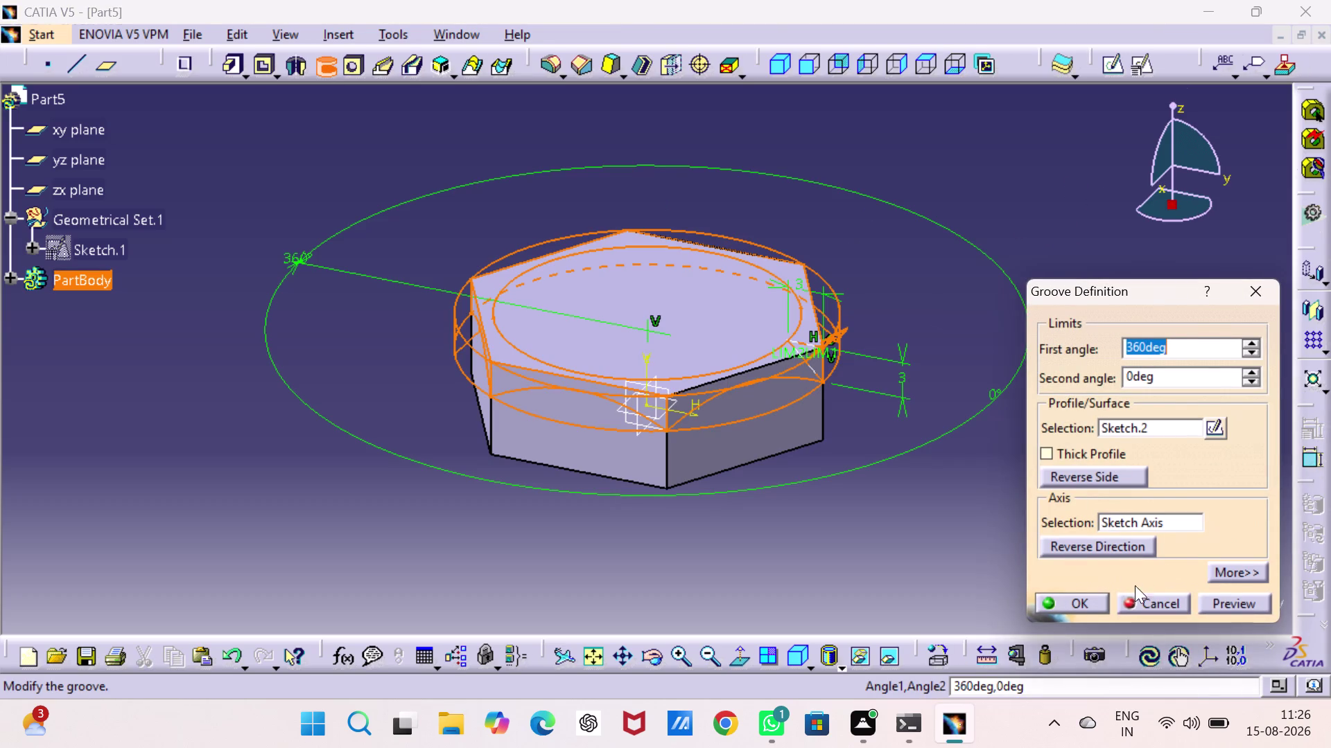
click(1079, 603)
Apply the DS Light Blue painting material to PartBody, then deselect to see the blue part.
click(1073, 436)
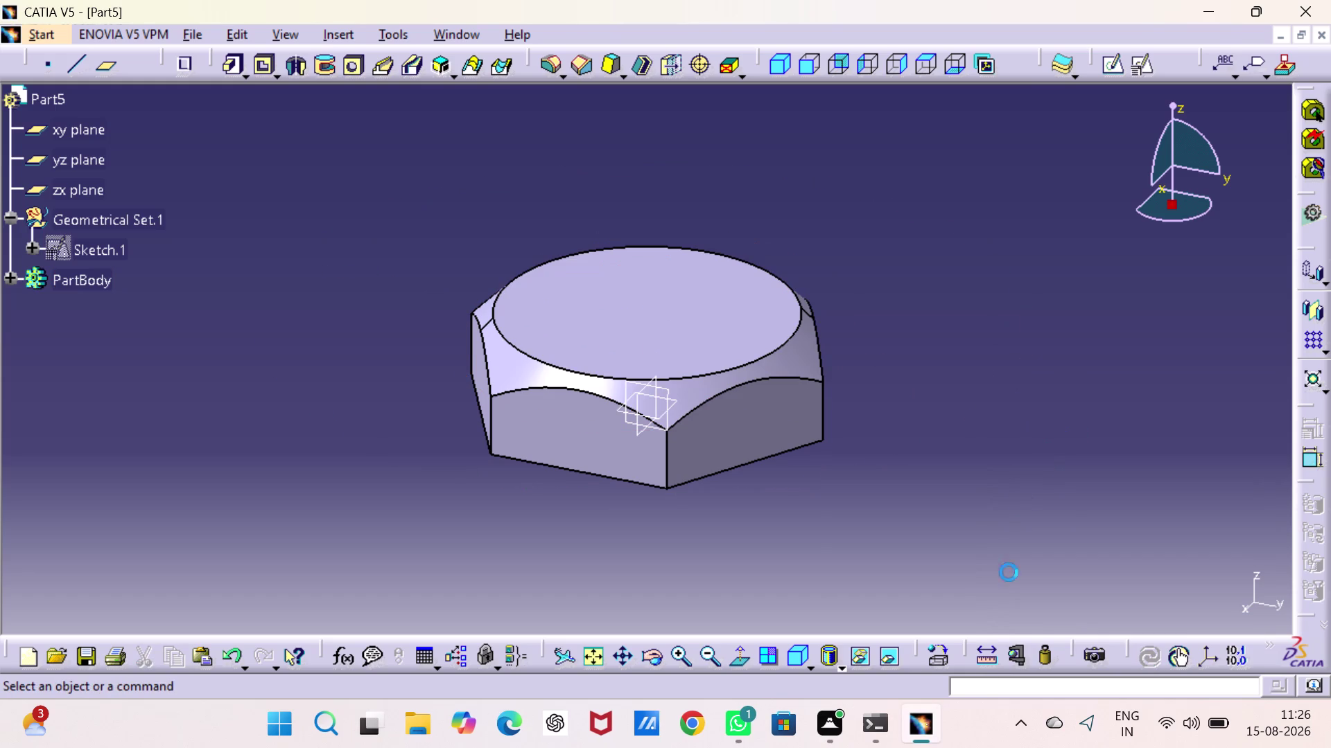
click(942, 653)
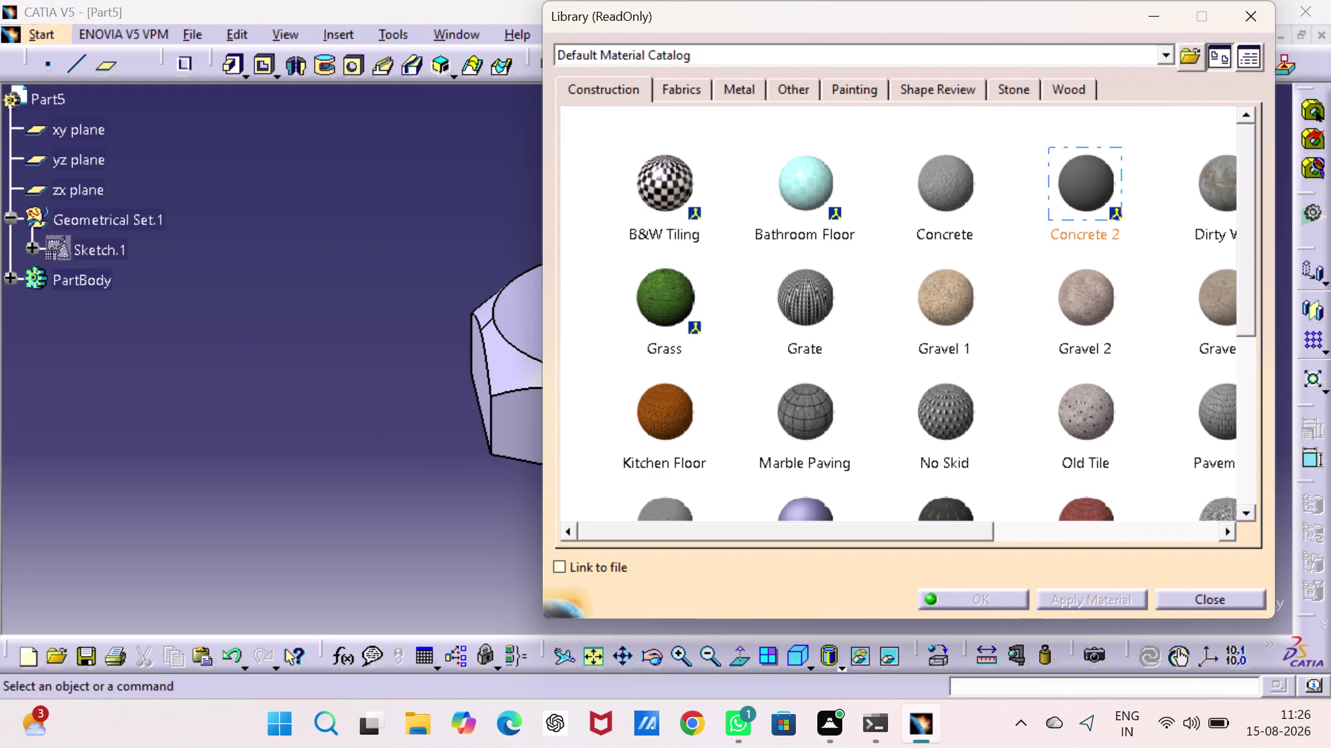
click(926, 92)
click(869, 89)
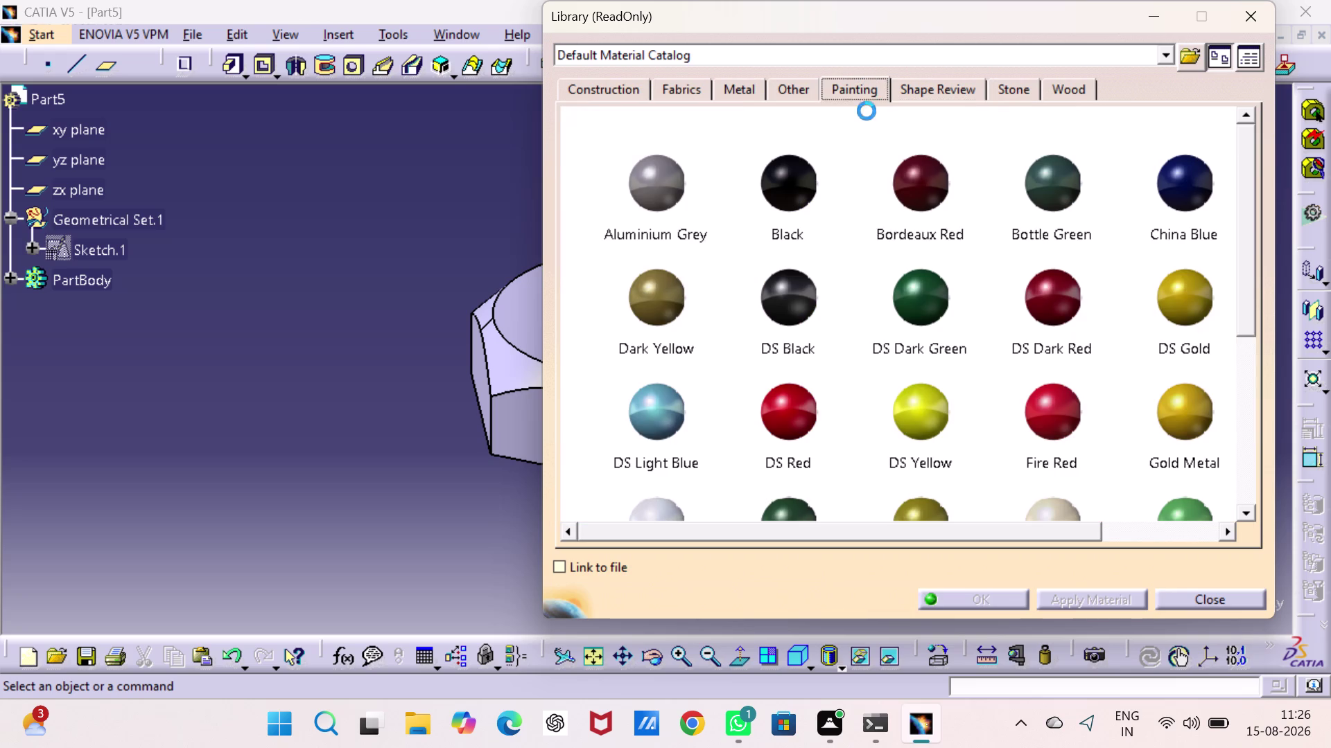
click(800, 423)
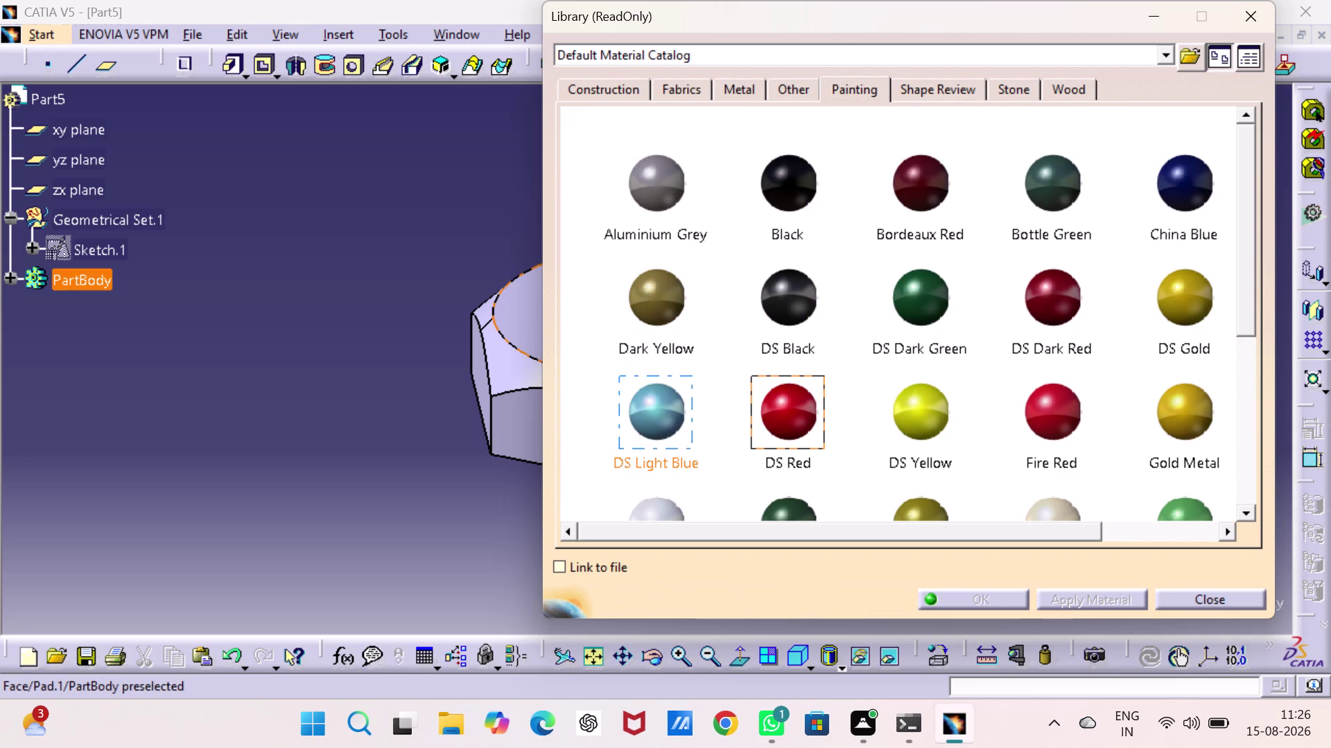
click(653, 414)
click(103, 286)
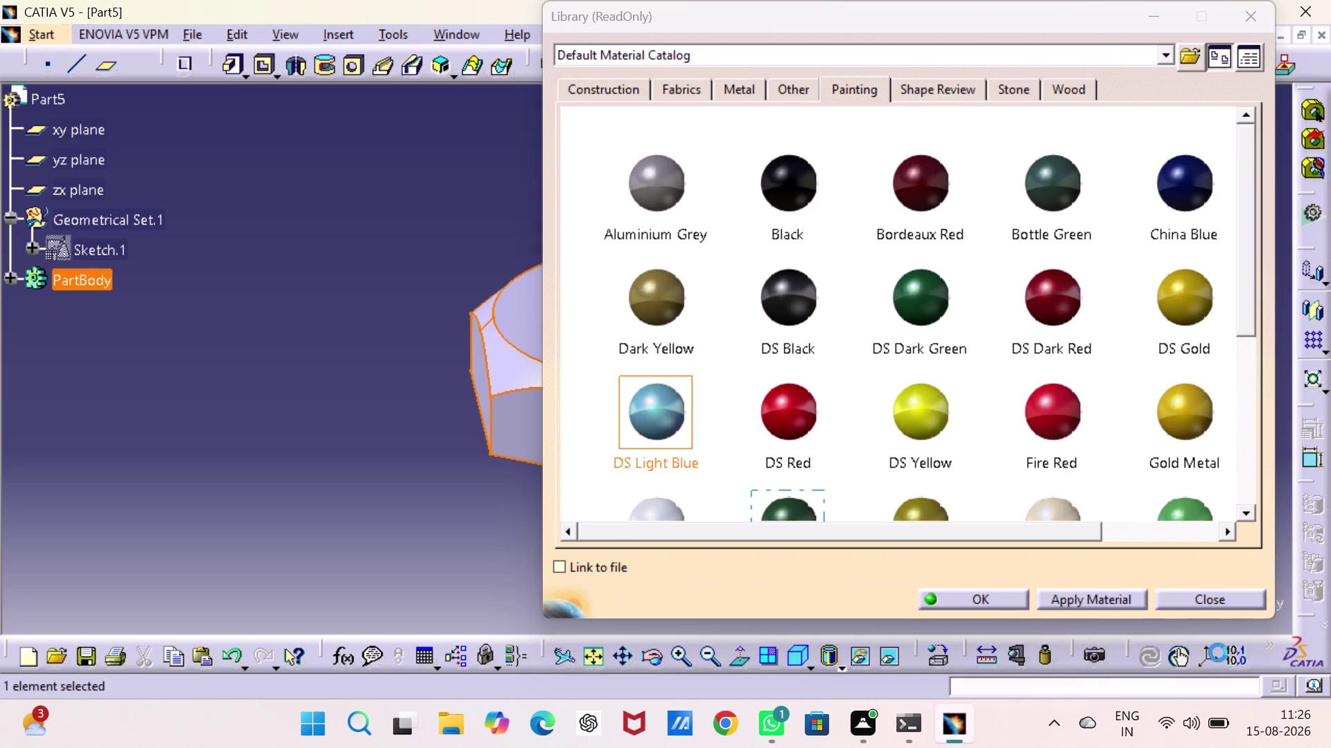
click(1084, 600)
click(984, 599)
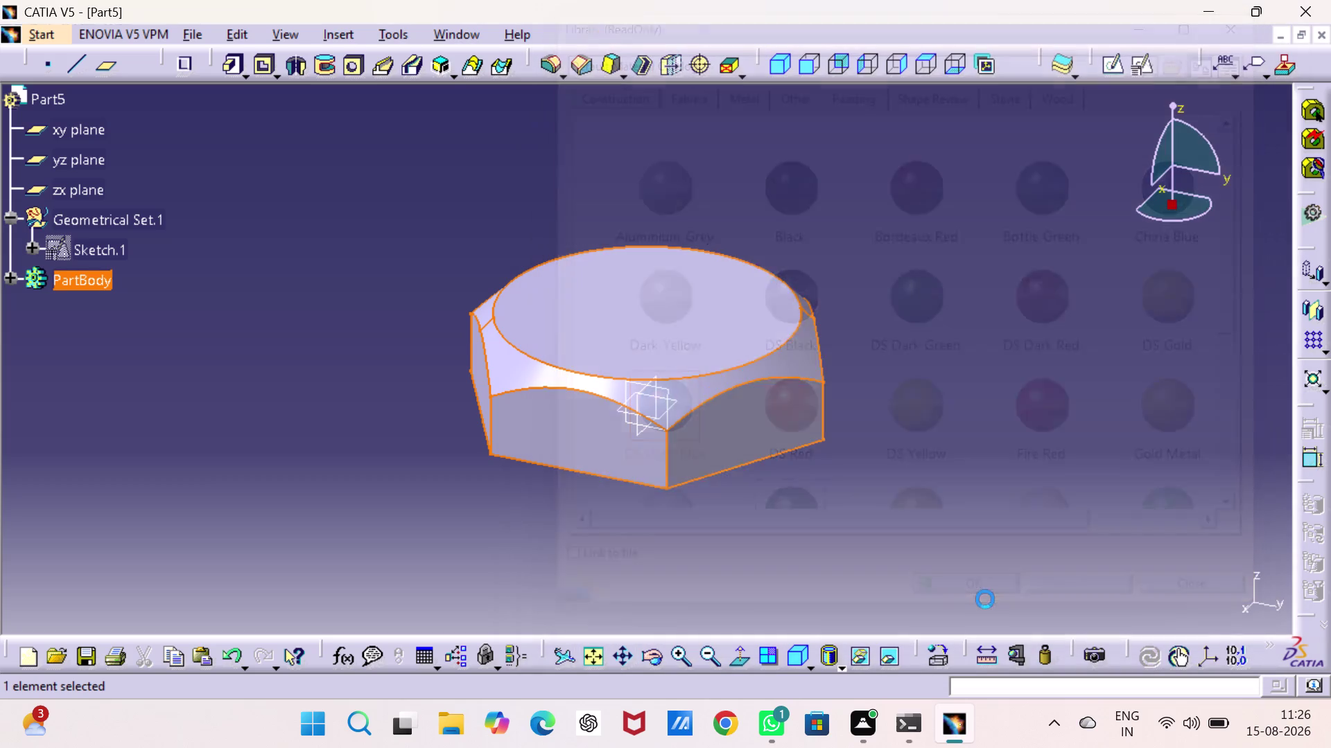
click(838, 667)
click(854, 618)
click(1002, 388)
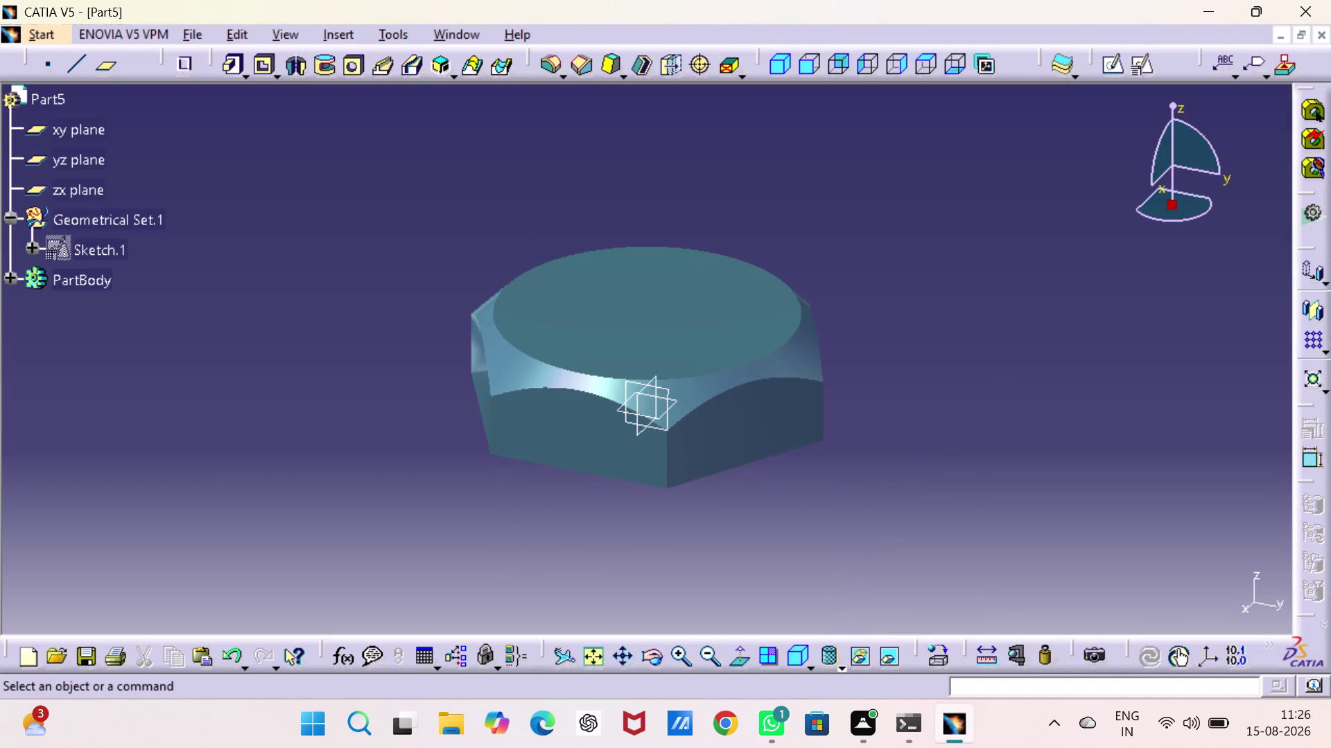
Start saving the part and browse to the Desktop > INTERN PROJRCTS folder.
key(ctrl+s)
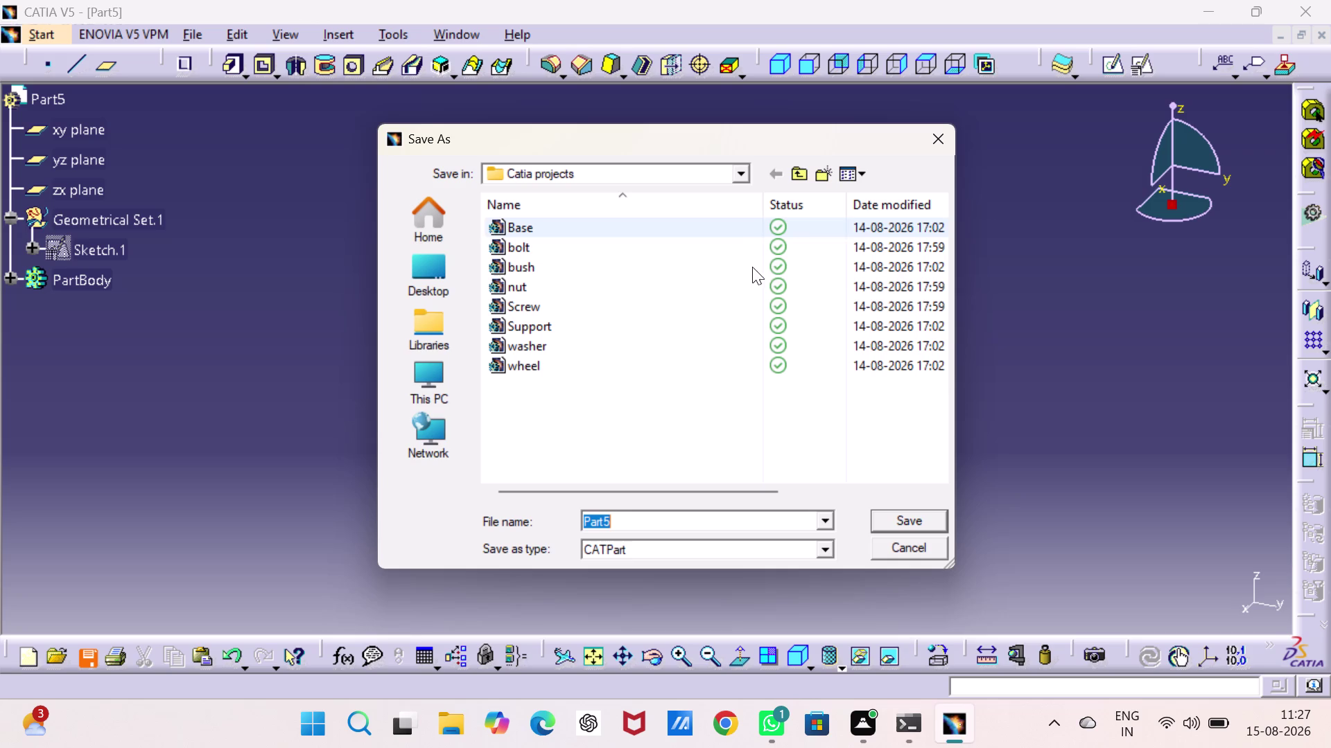
click(733, 170)
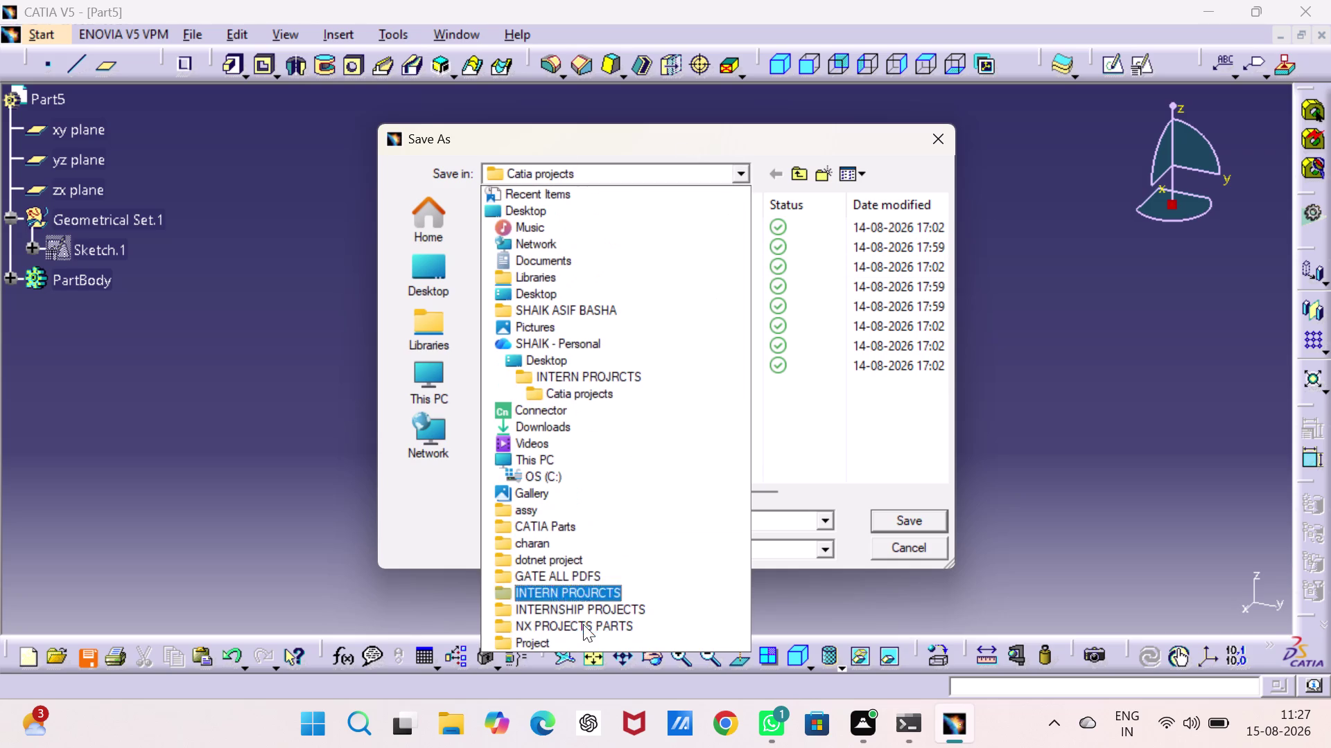
click(586, 587)
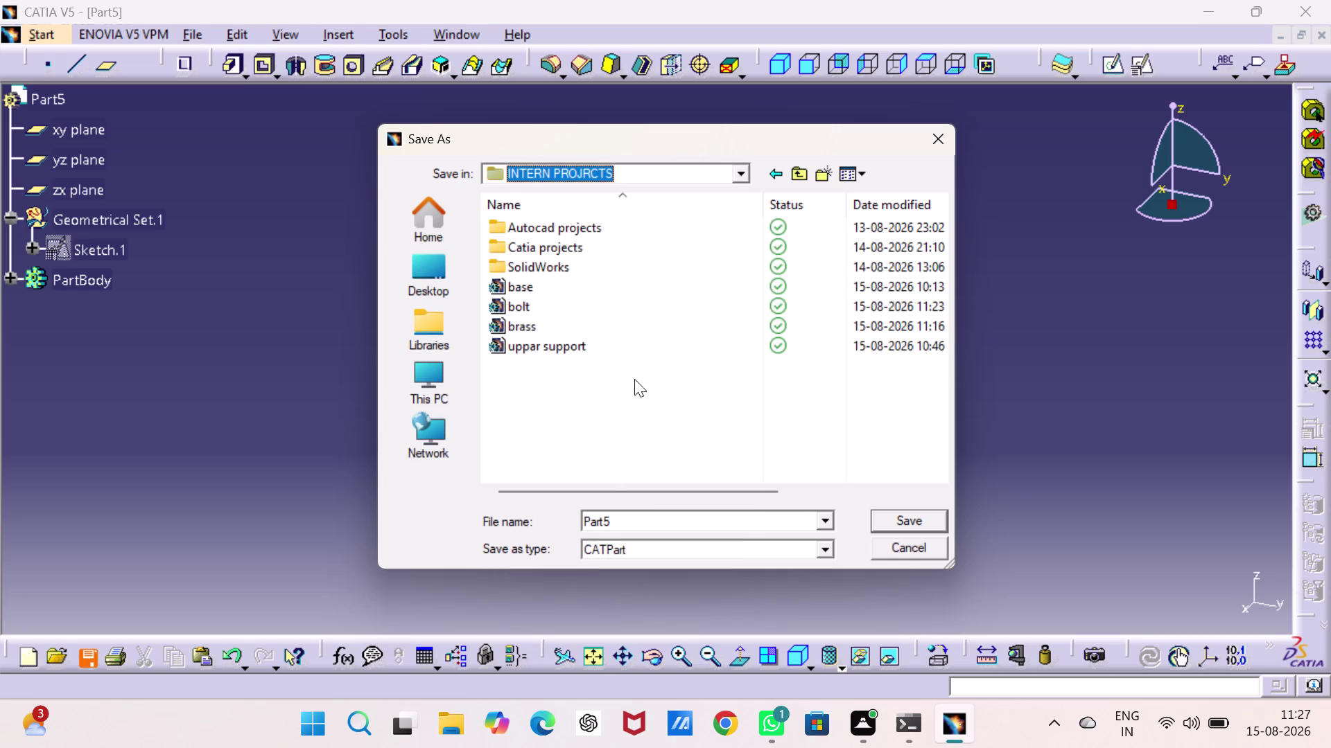
key(l)
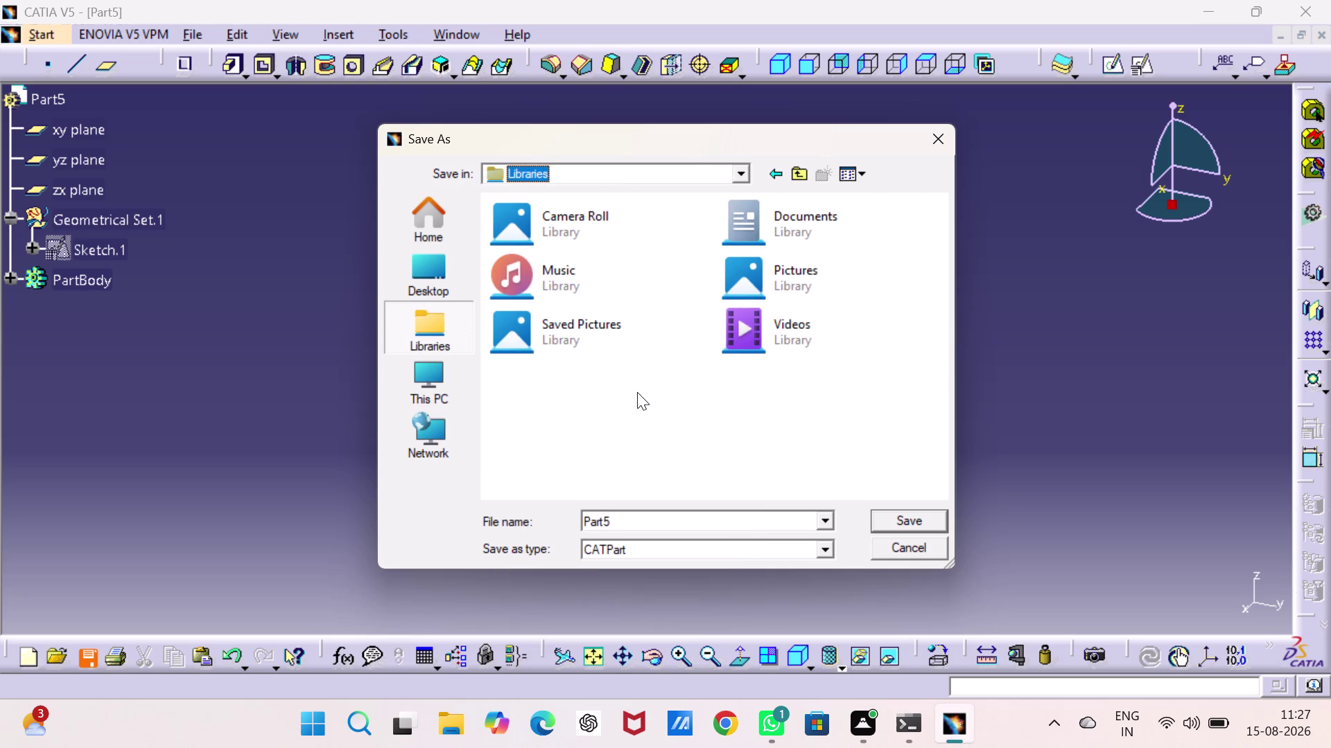
key(space)
text(bol)
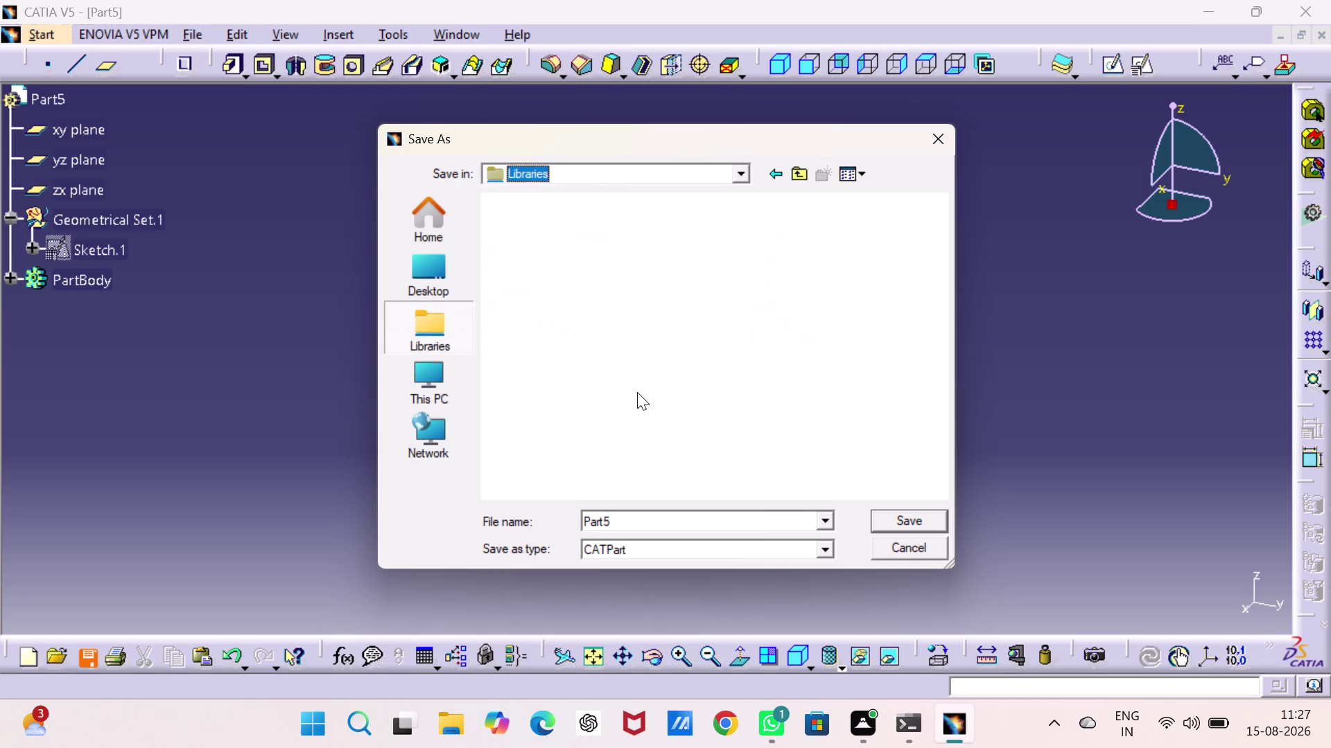
key(t)
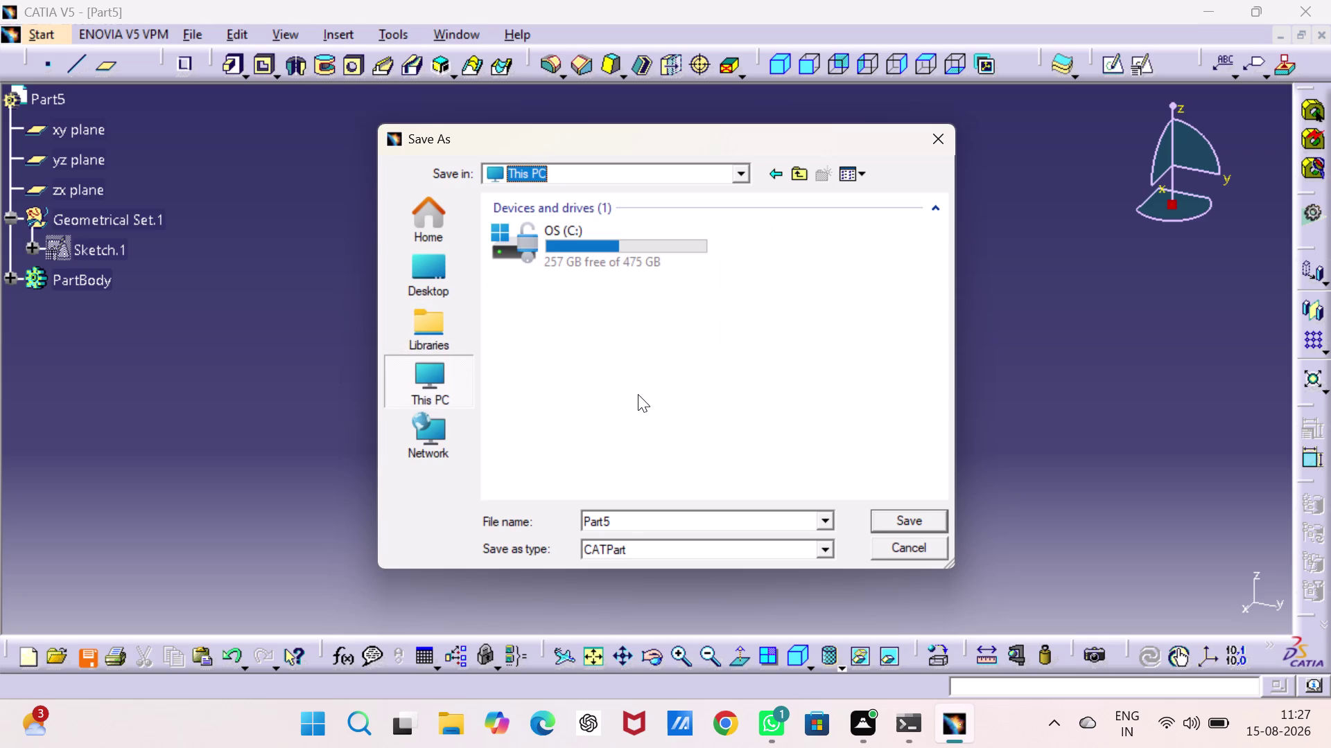
click(424, 269)
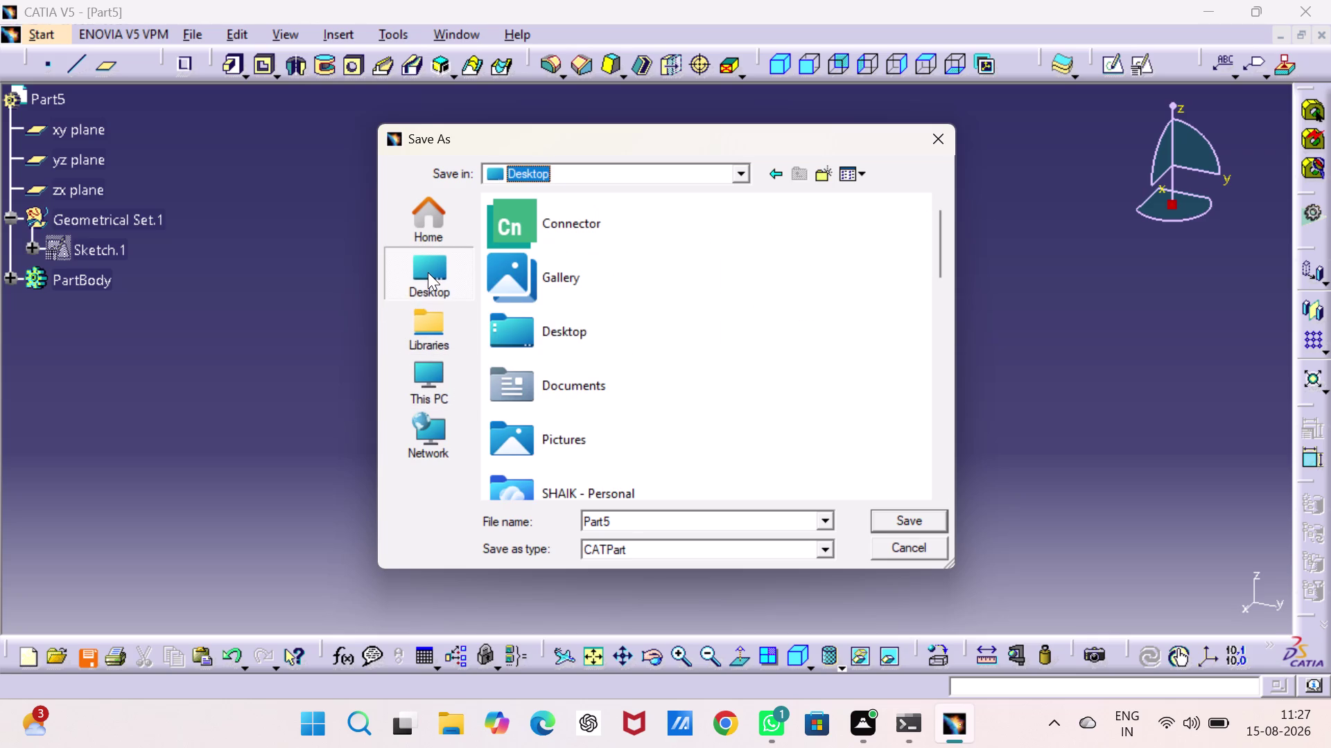
scroll(down, 3)
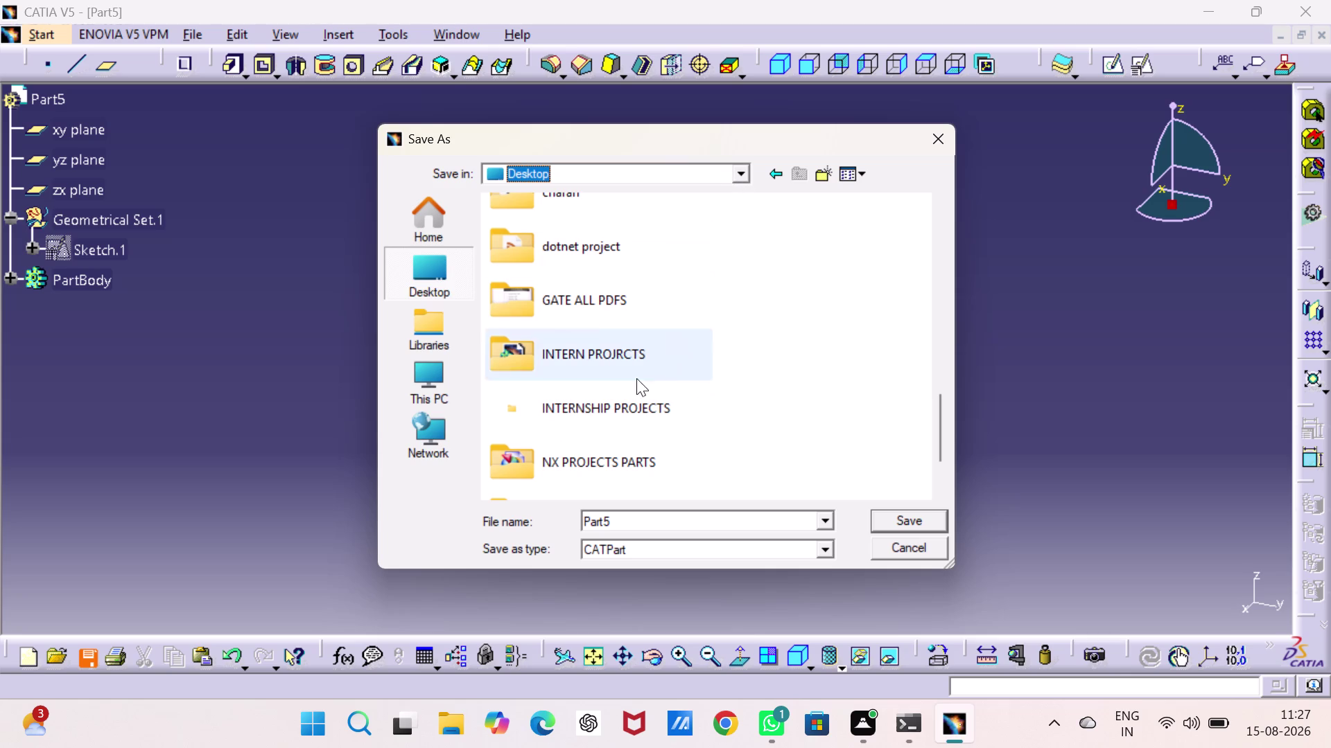
double_click(636, 349)
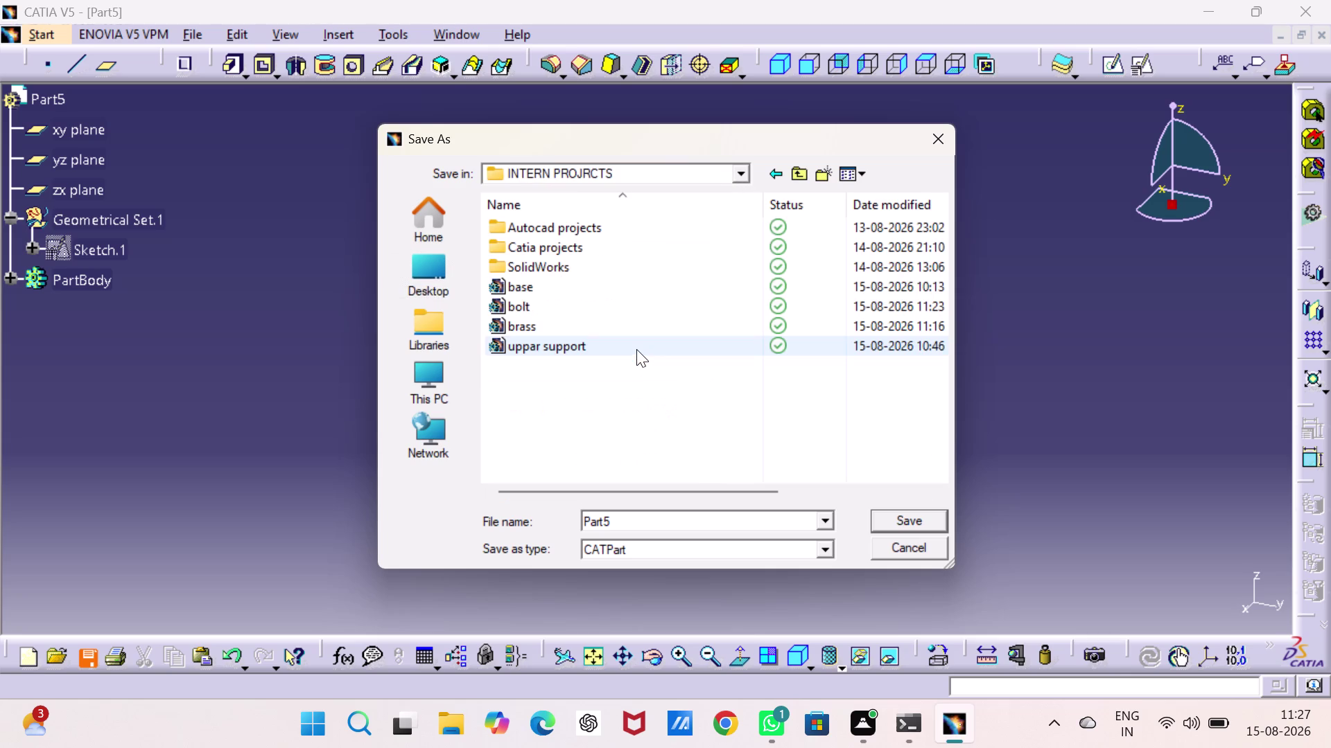
Name the file 'lock bolt' and save it.
double_click(677, 521)
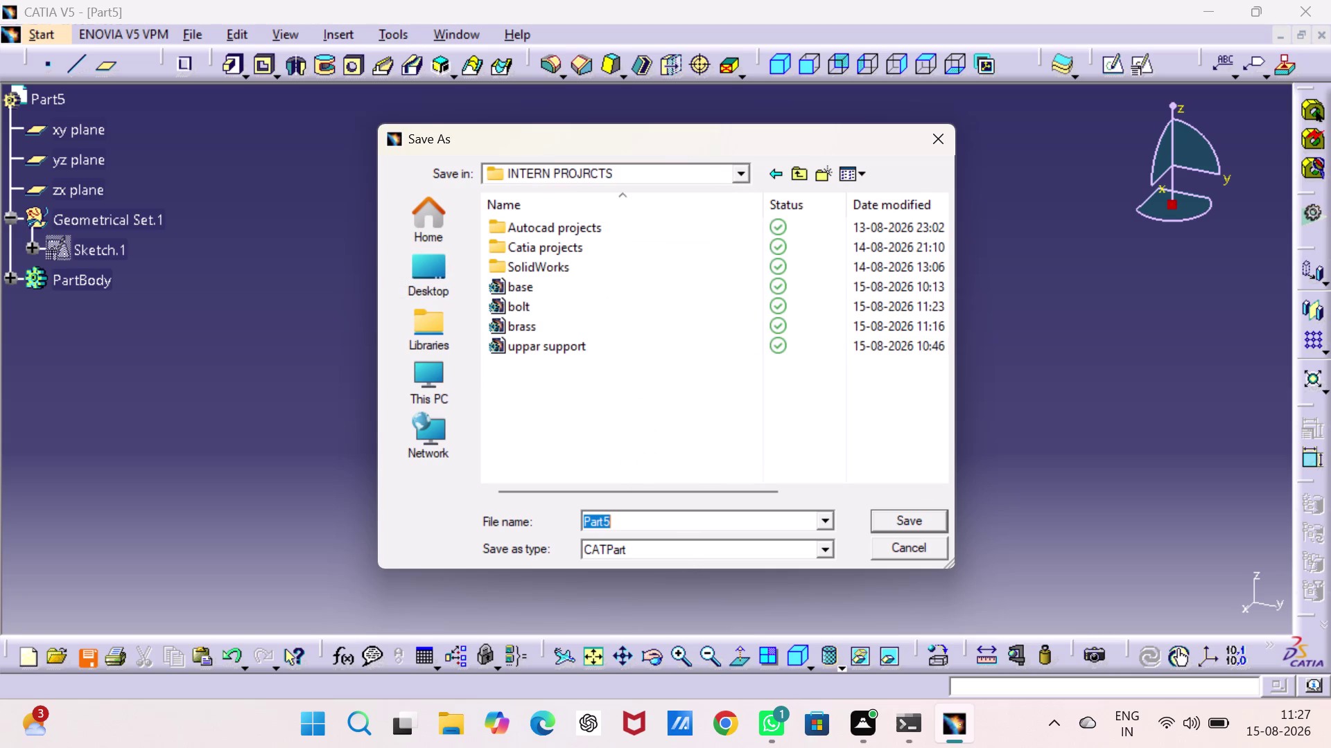
text(l b)
text(olt)
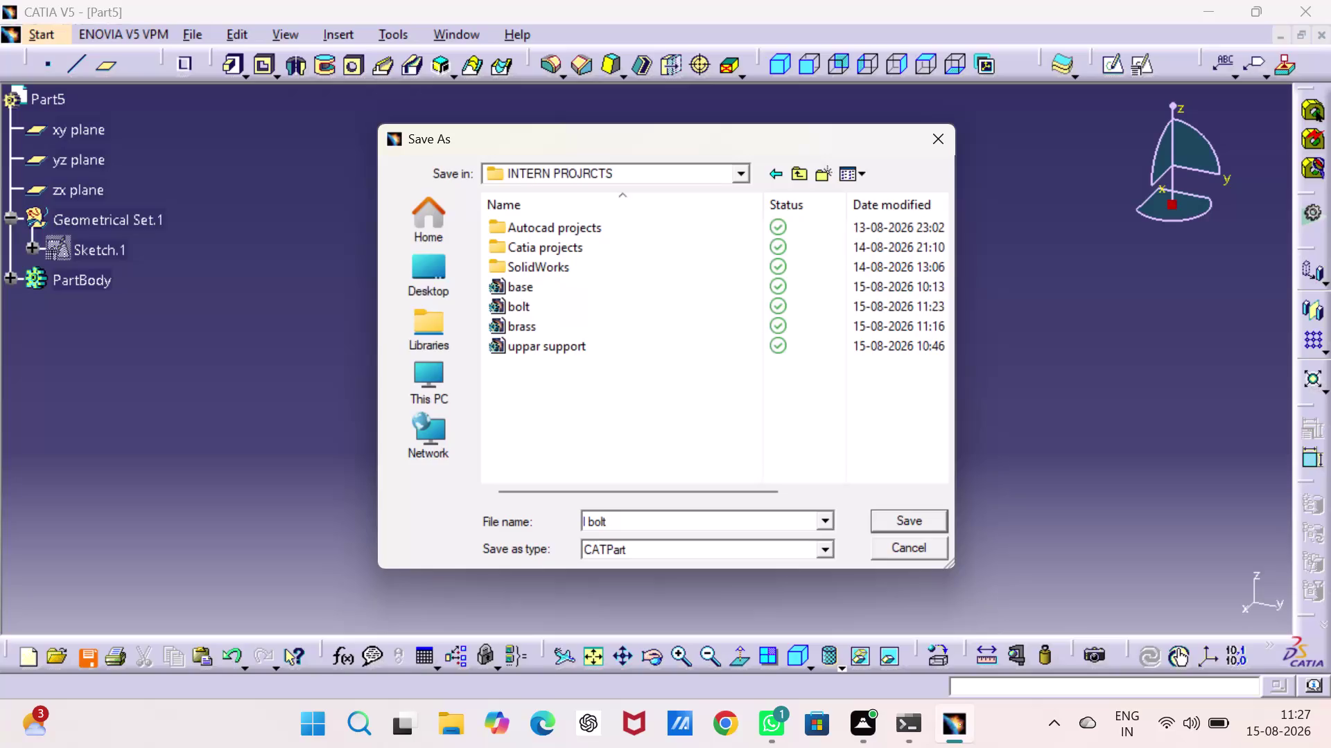
key(Left)
key(Left)
key(Left)
key(Left)
key(Left)
key(0)
key(BackSpace)
text(ock)
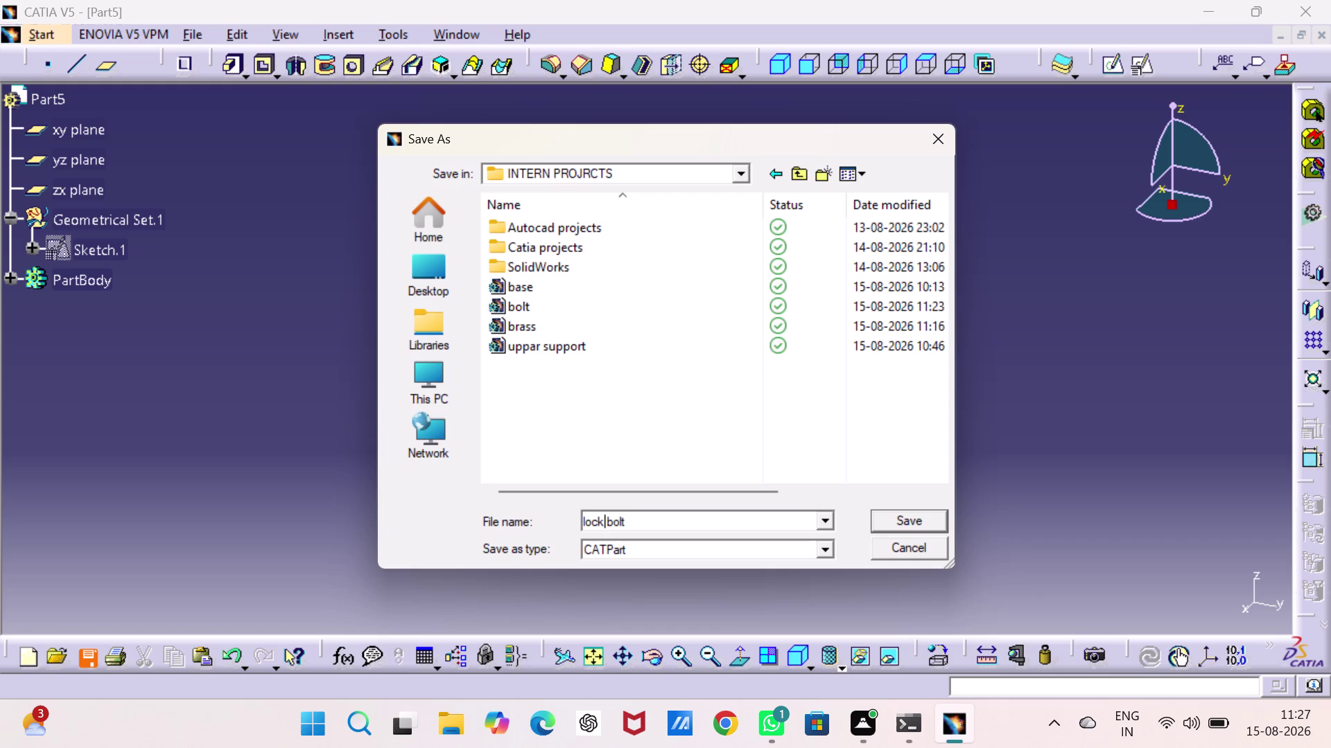
key(space)
key(Return)
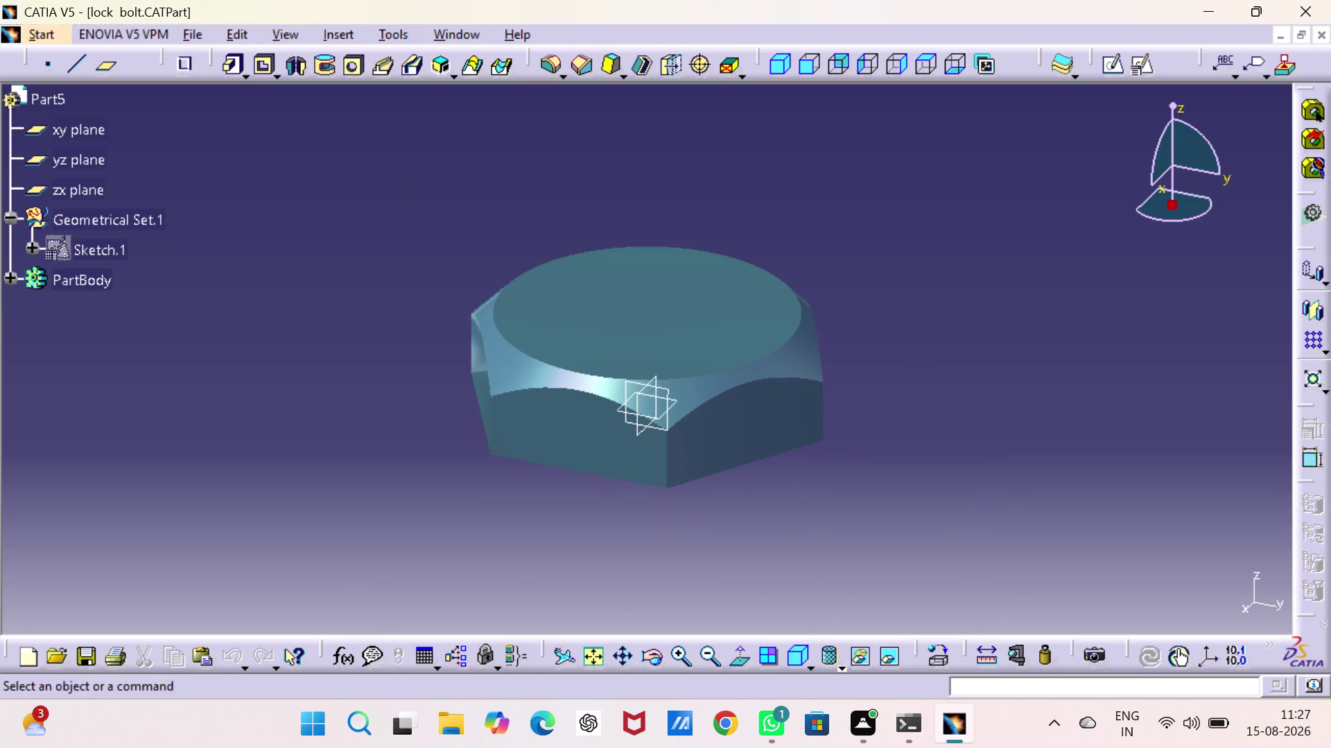
Create a new Part document, Part6, and pick its yz plane.
key(ctrl+n)
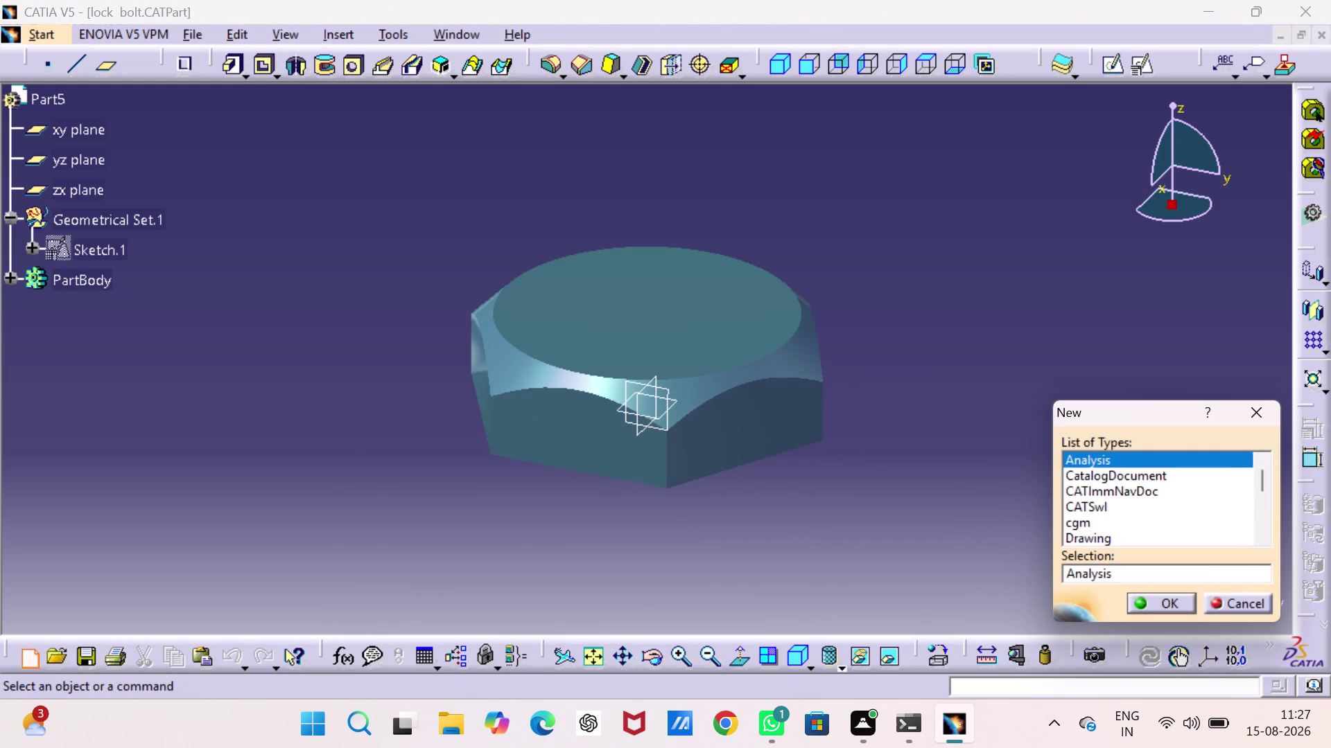
key(p)
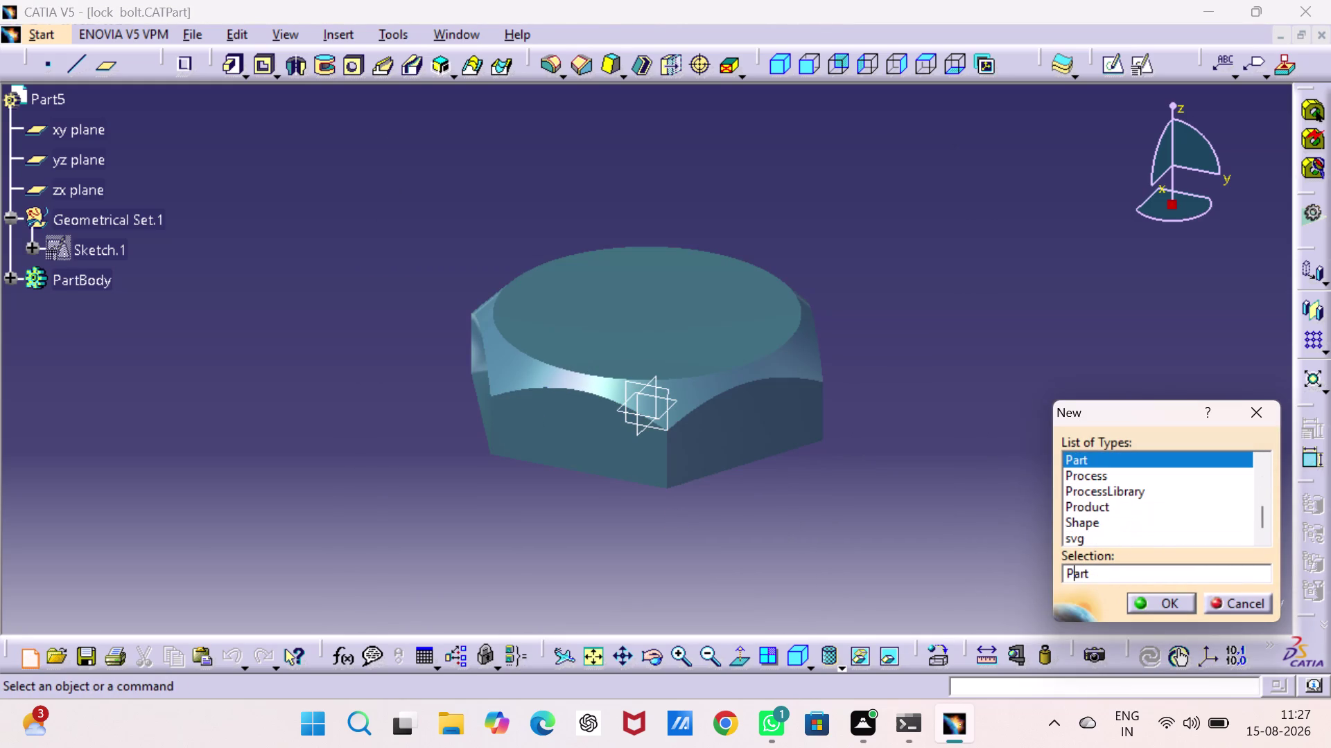
key(Return)
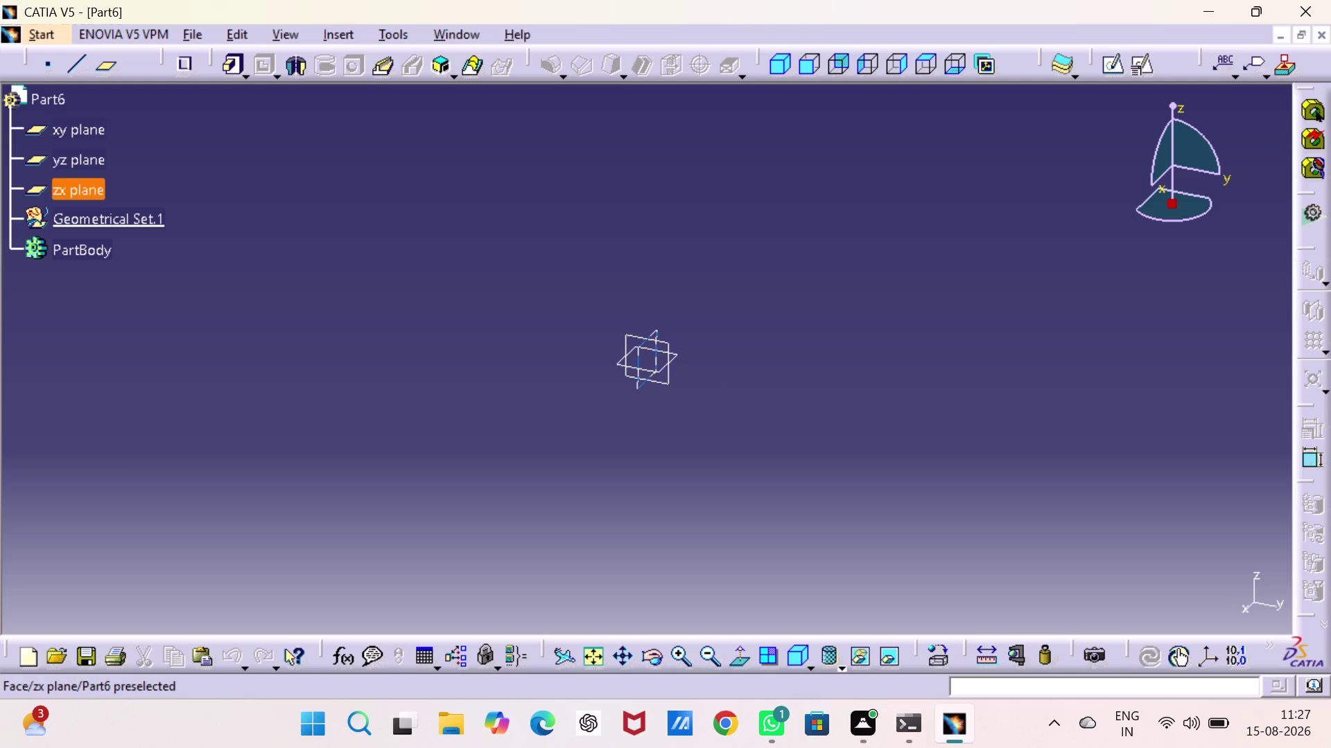
click(631, 336)
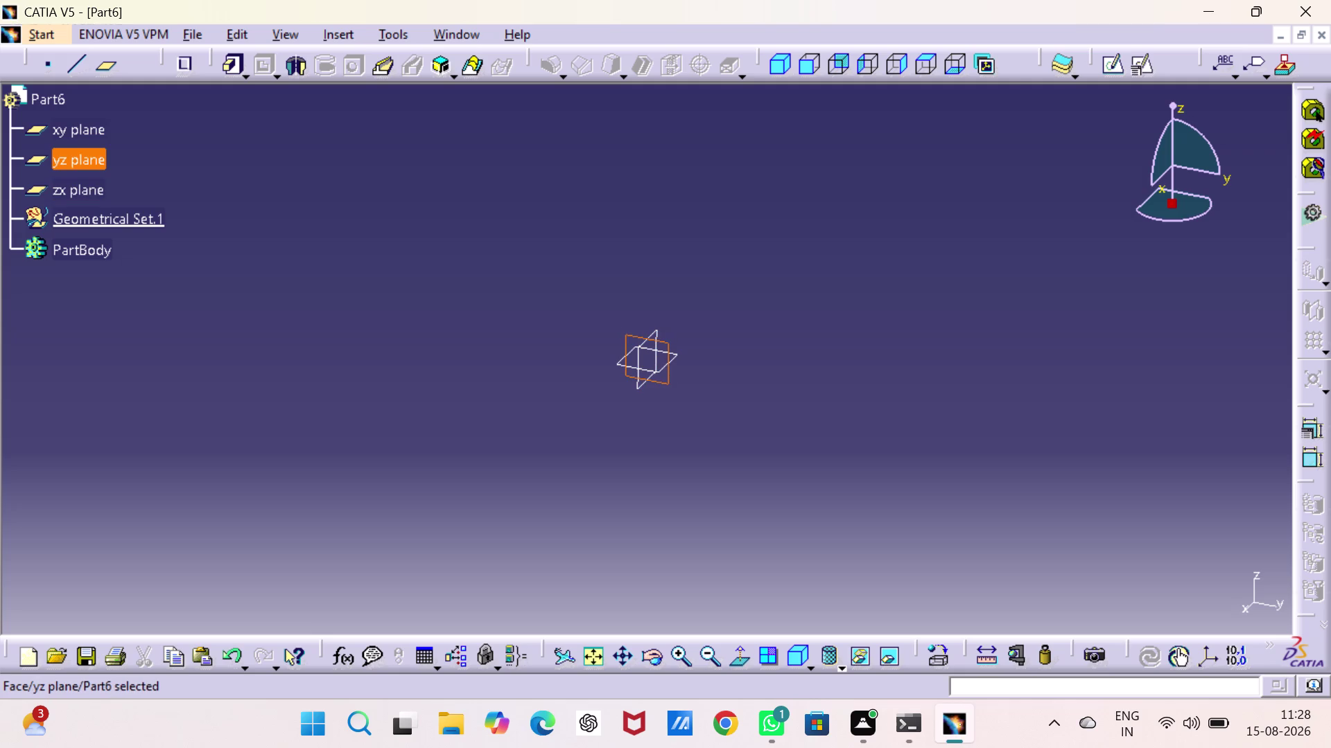
Start a sketch on the yz plane with the Profile tool, panning for sketching room.
click(1111, 85)
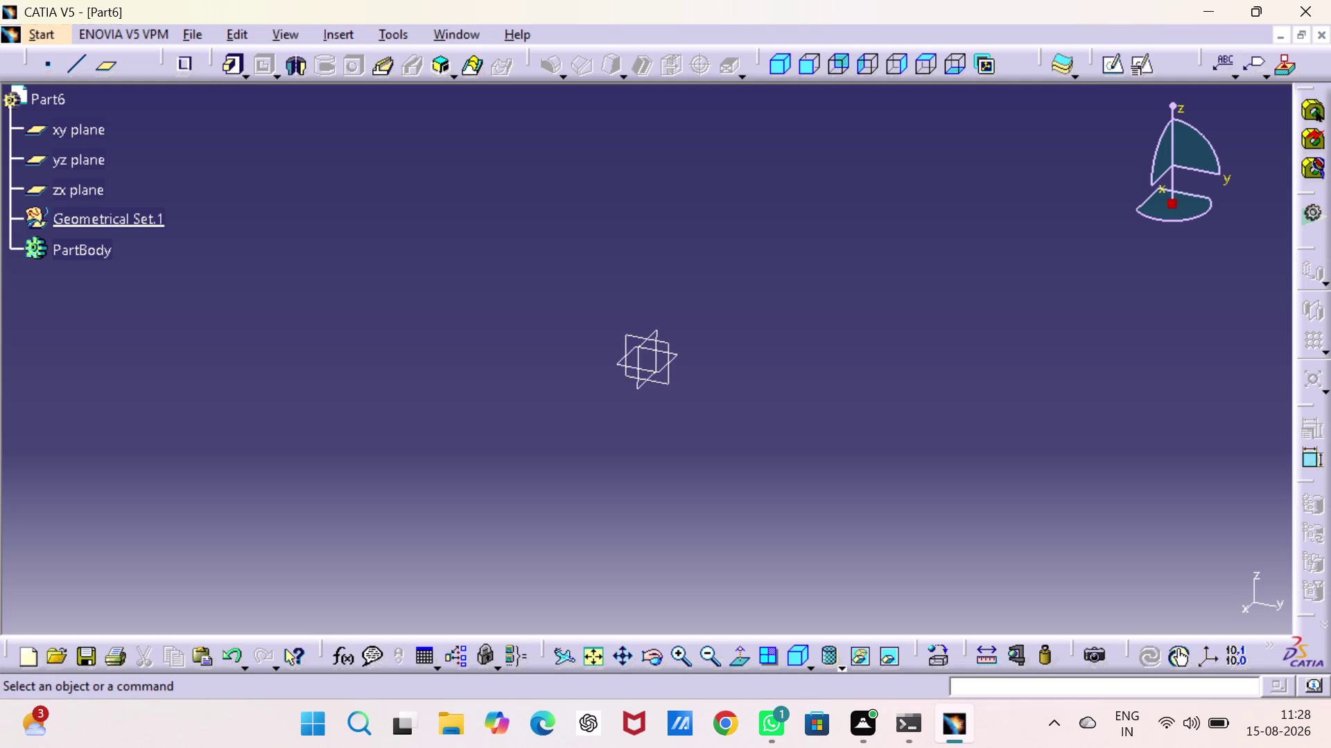
click(670, 350)
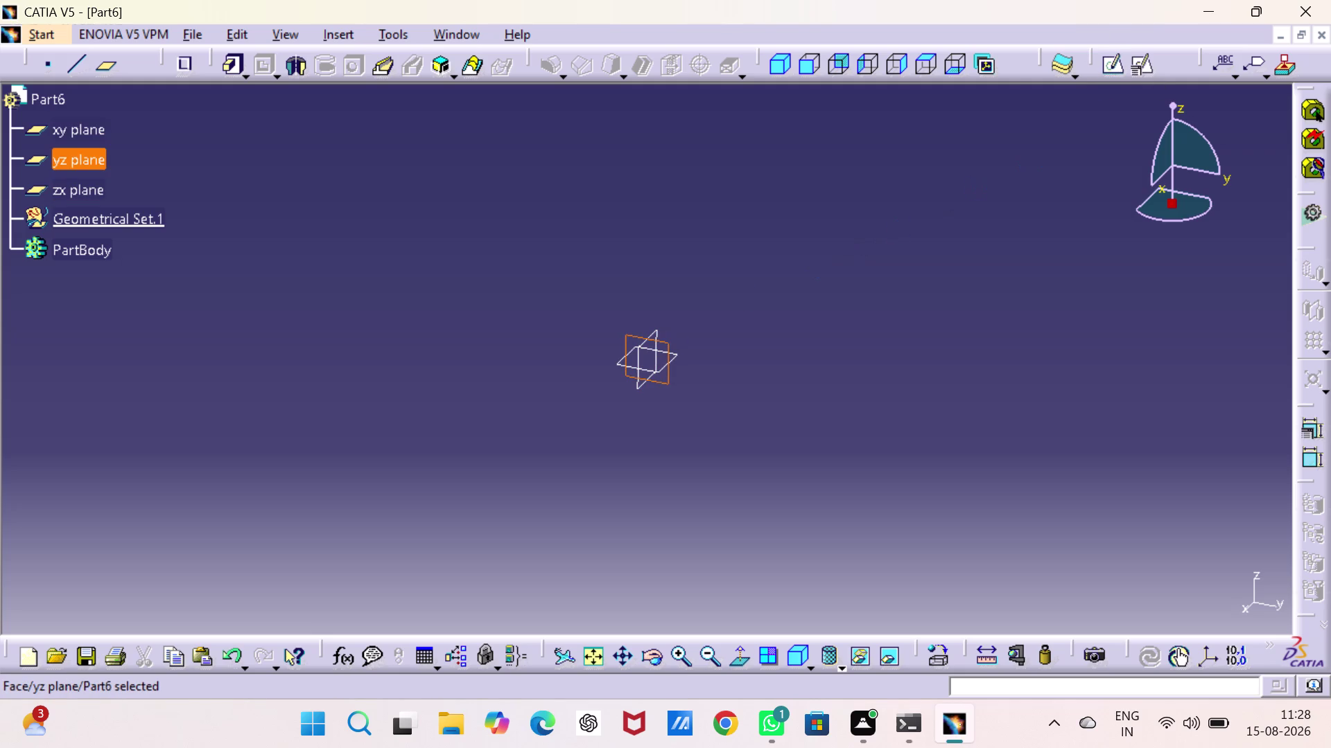
click(1105, 66)
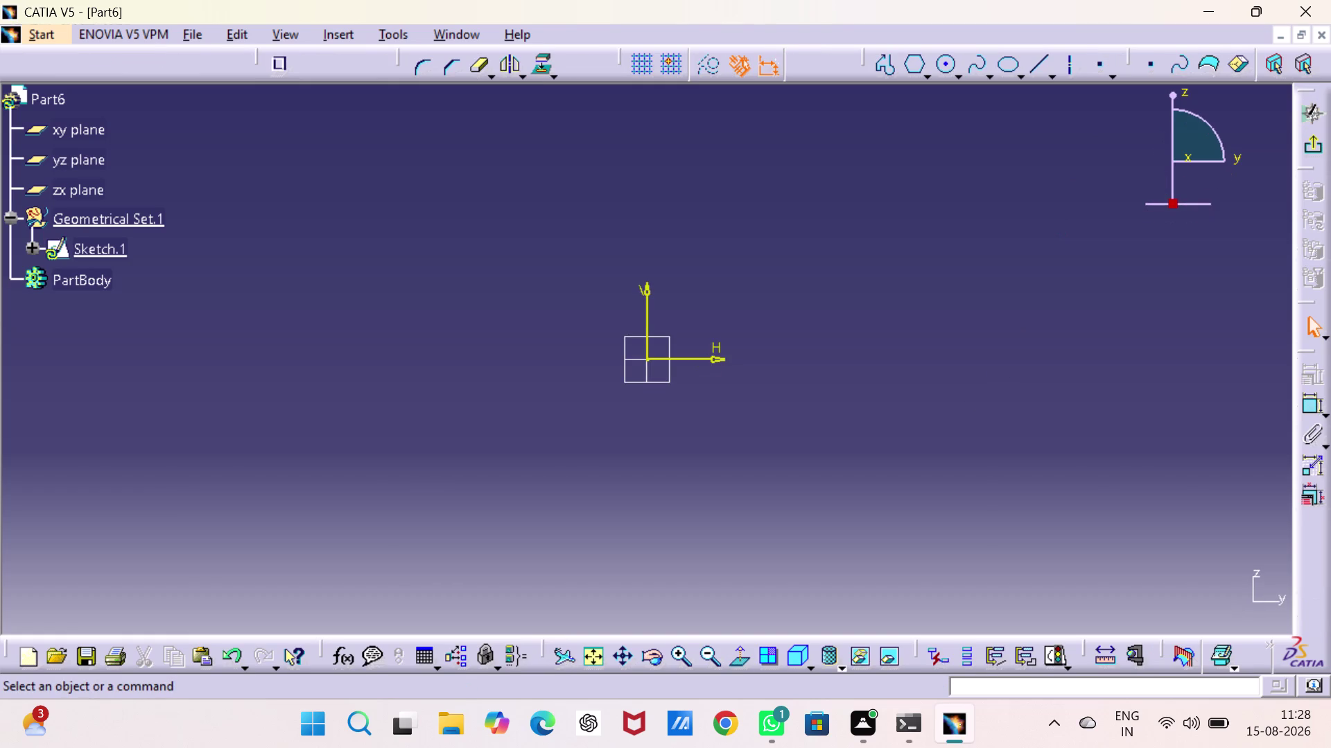
click(922, 371)
click(884, 66)
scroll(down, 3)
middle_drag(716, 377, 749, 529)
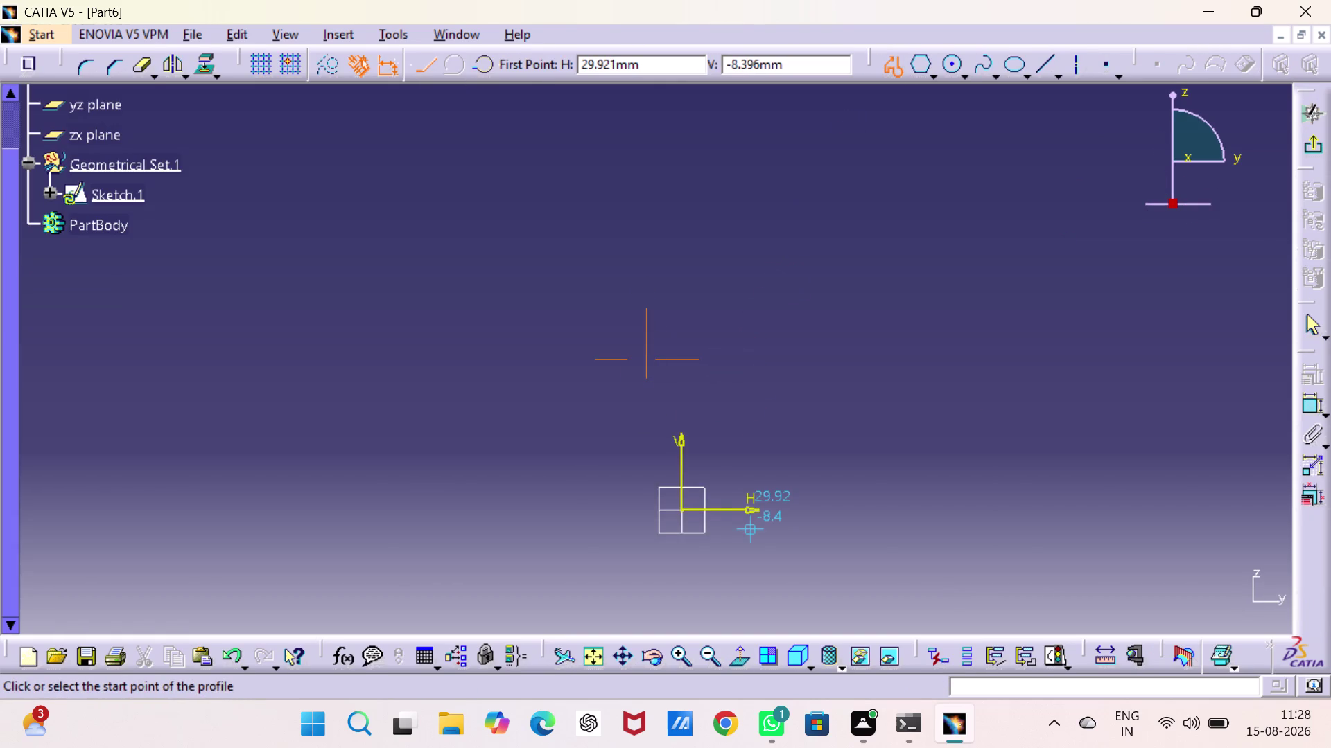
middle_drag(749, 529, 732, 533)
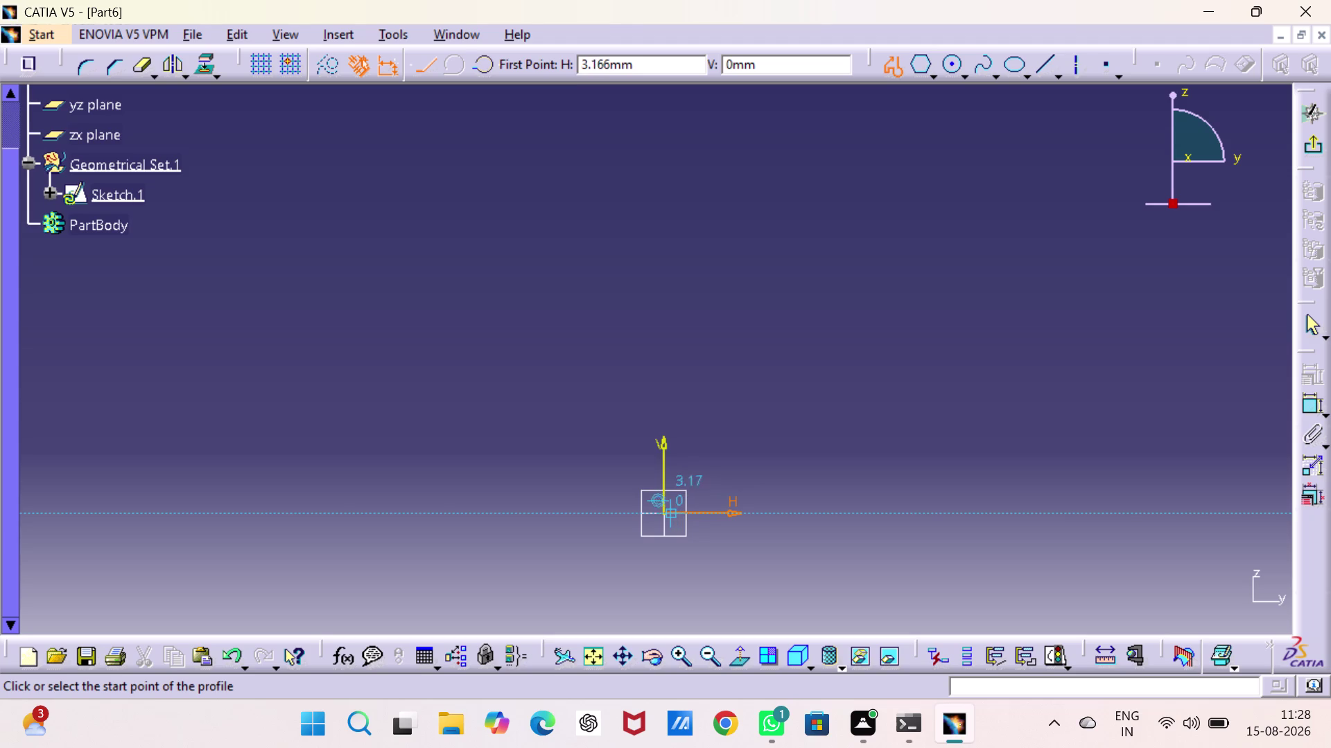
Draw a partial profile up from the origin, then cancel and undo it.
click(663, 513)
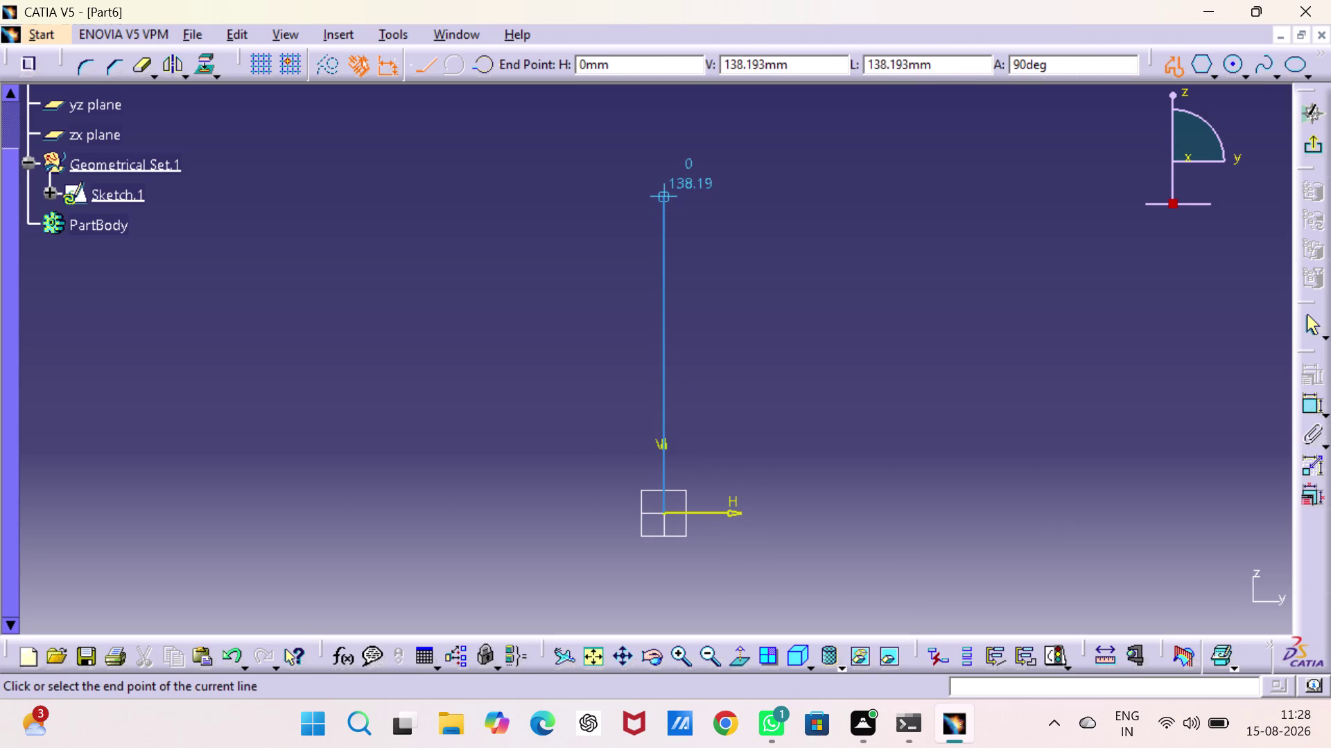
click(665, 195)
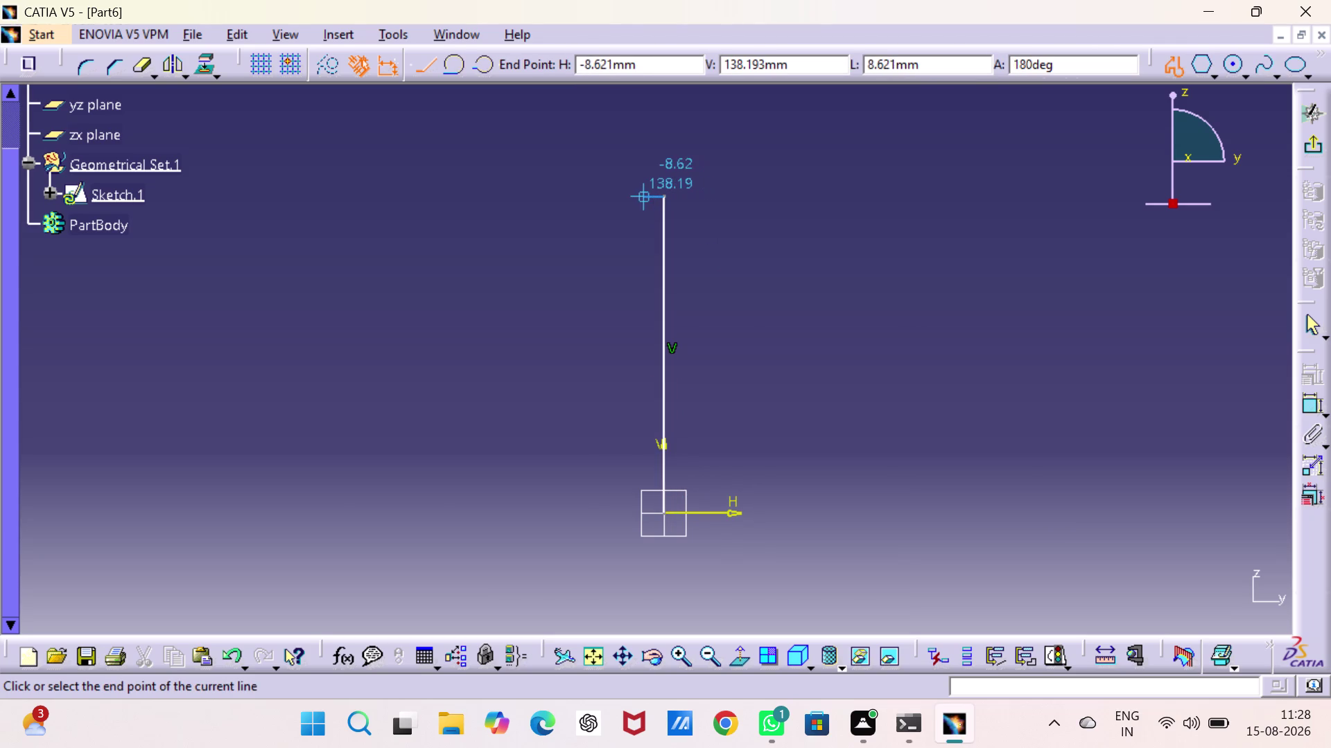
click(640, 198)
click(640, 156)
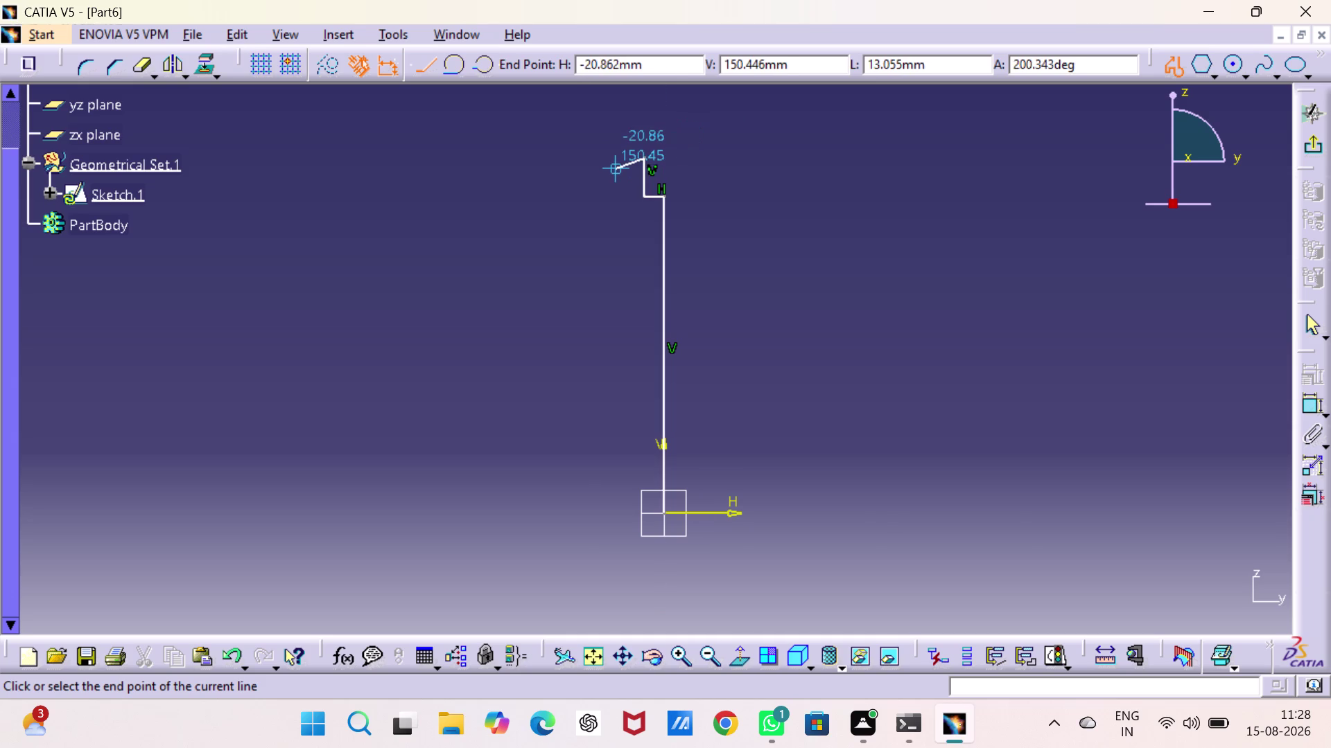
key(Escape)
key(Escape)
key(ctrl+z)
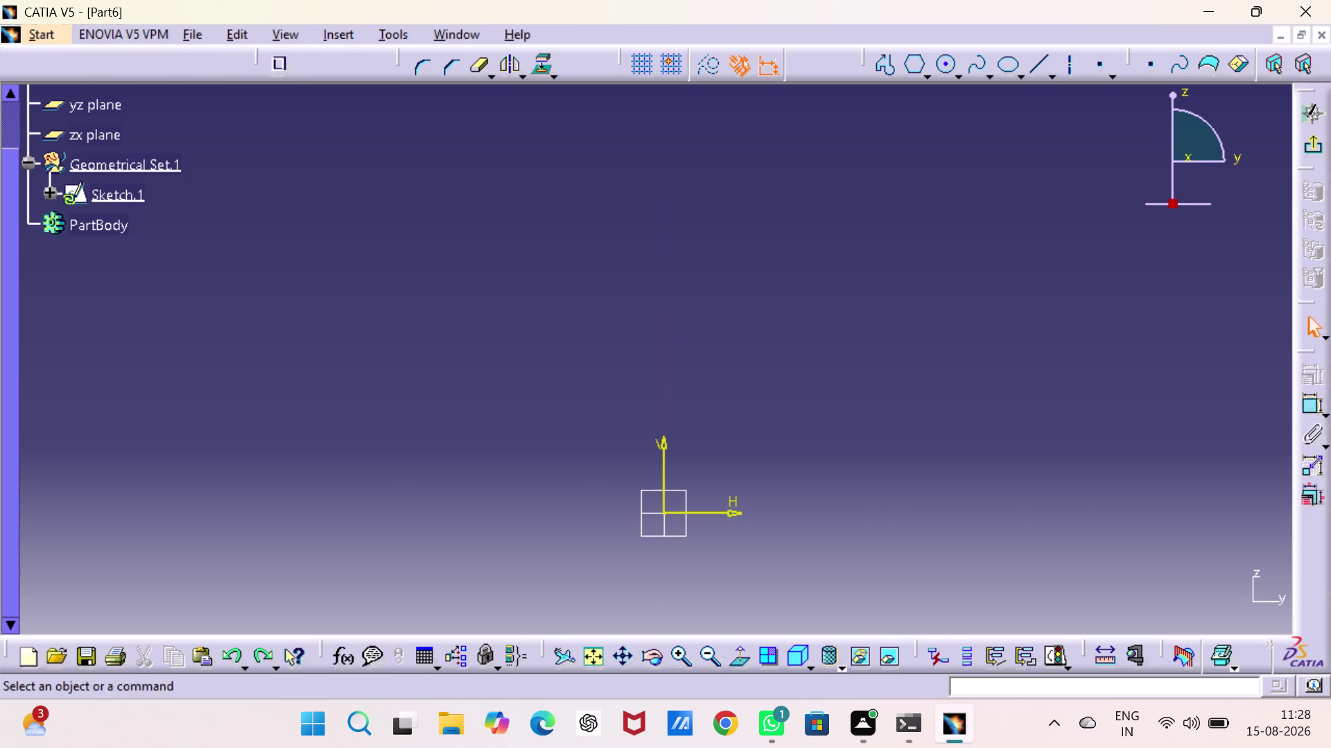
key(ctrl+z)
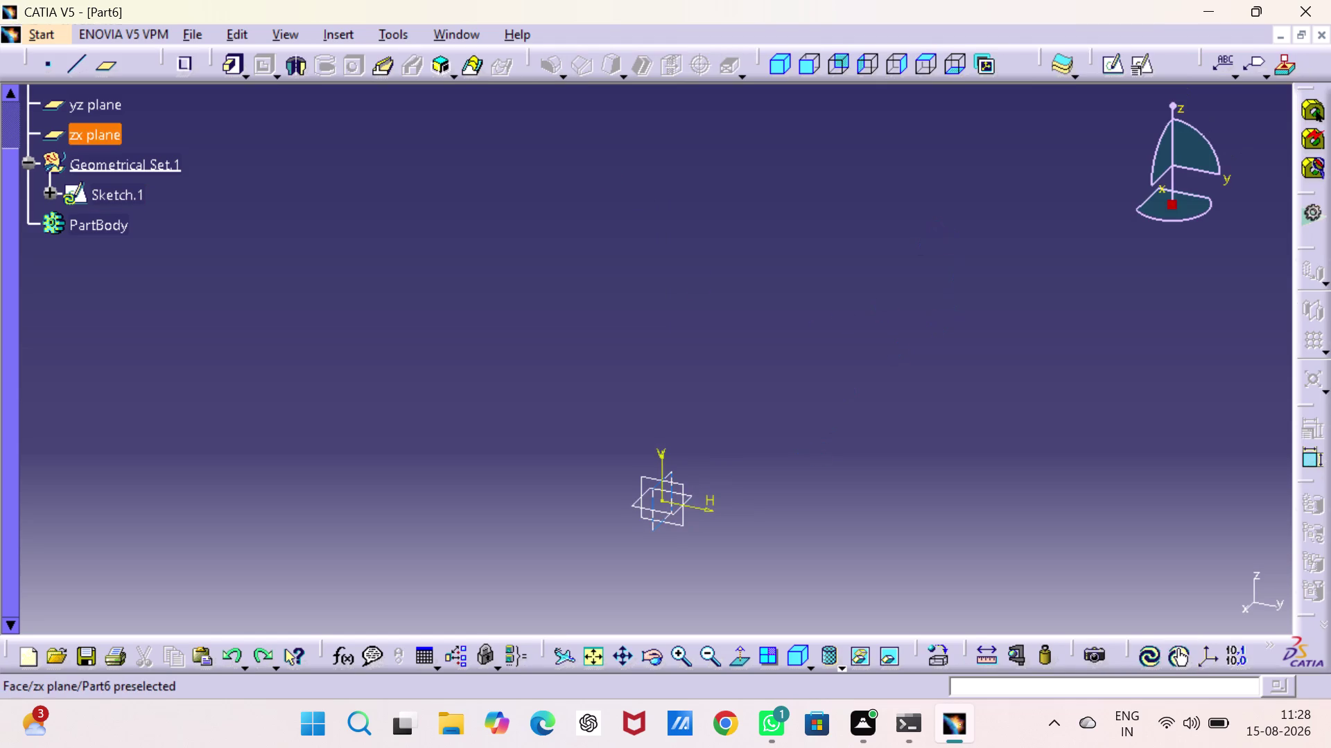
Start Sketch.2 on the yz plane and draw the shank line up from the origin.
click(643, 479)
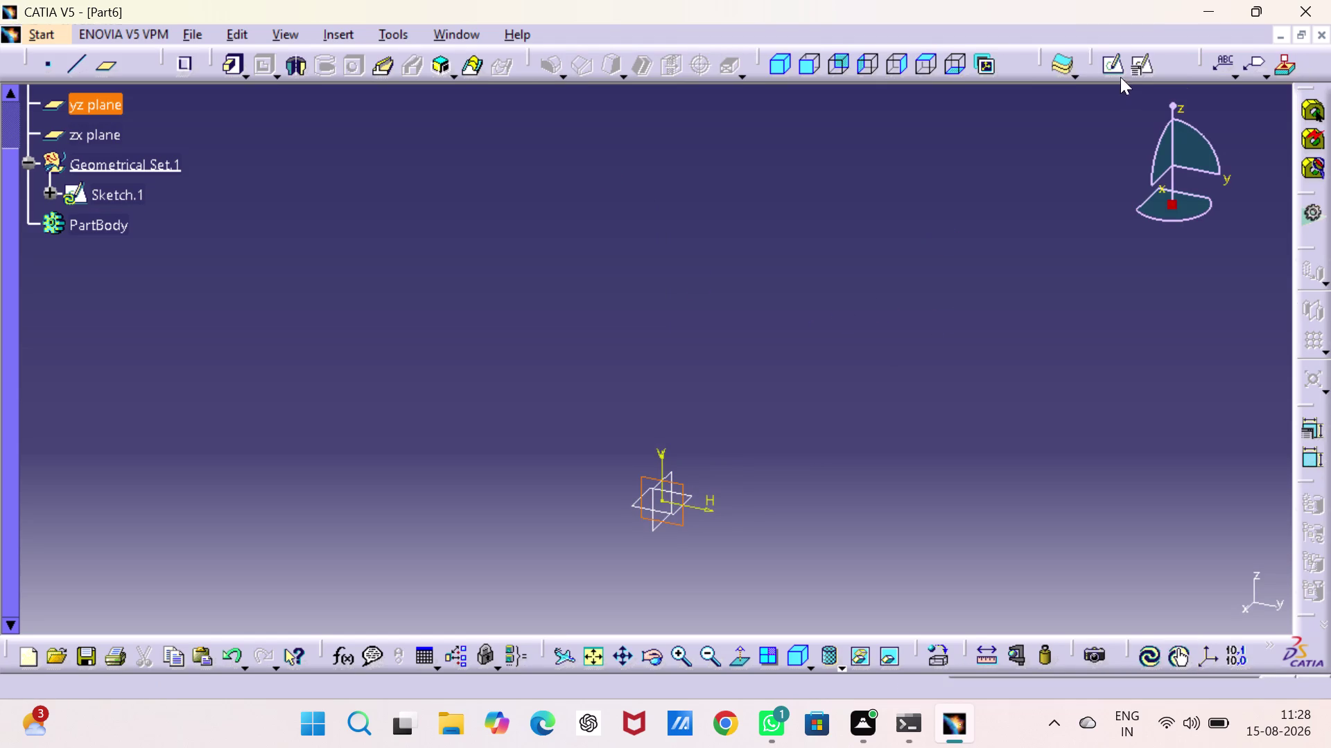
click(1113, 71)
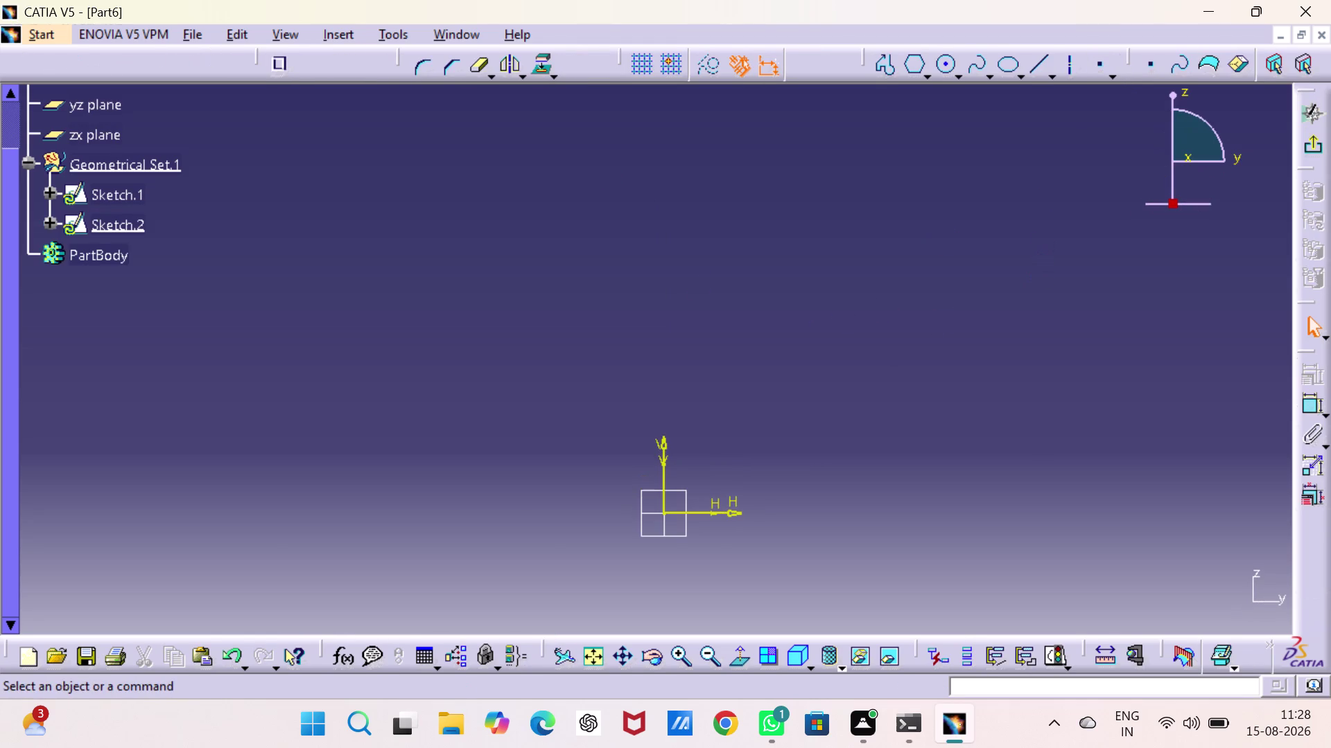
click(880, 63)
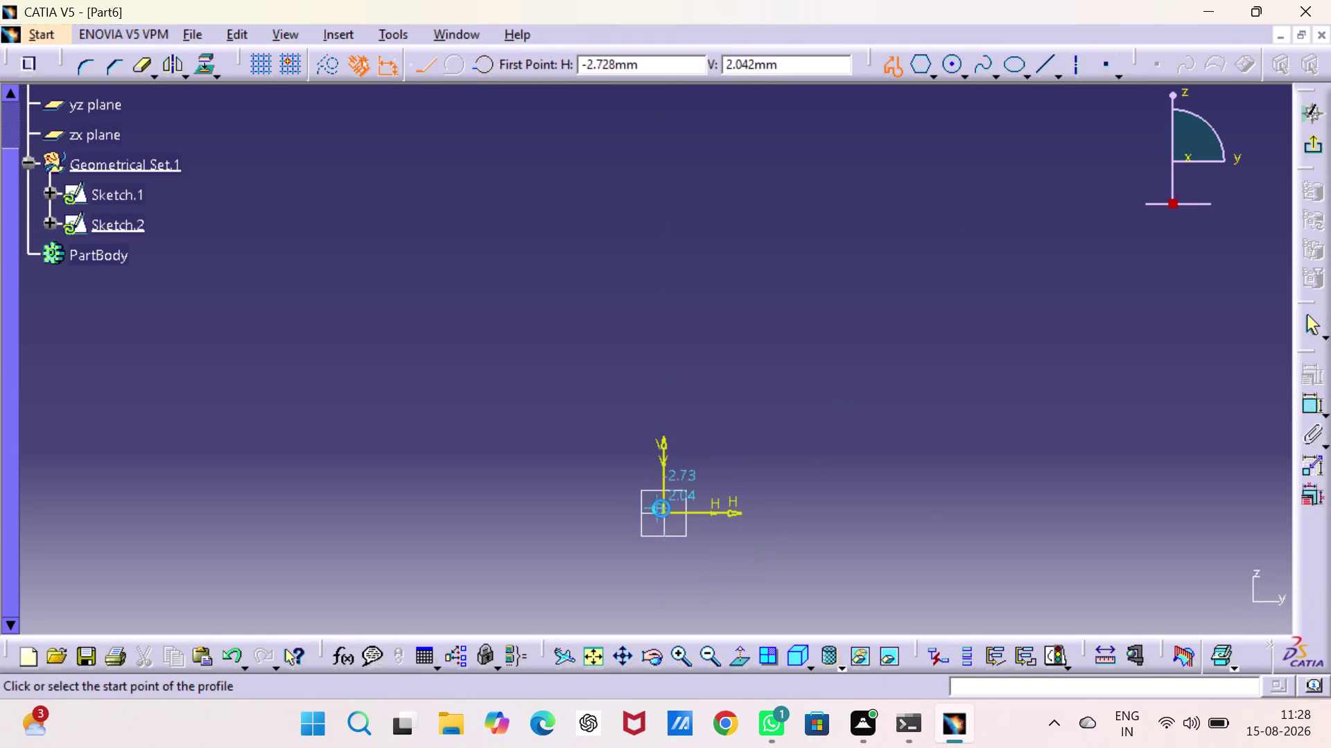
click(665, 513)
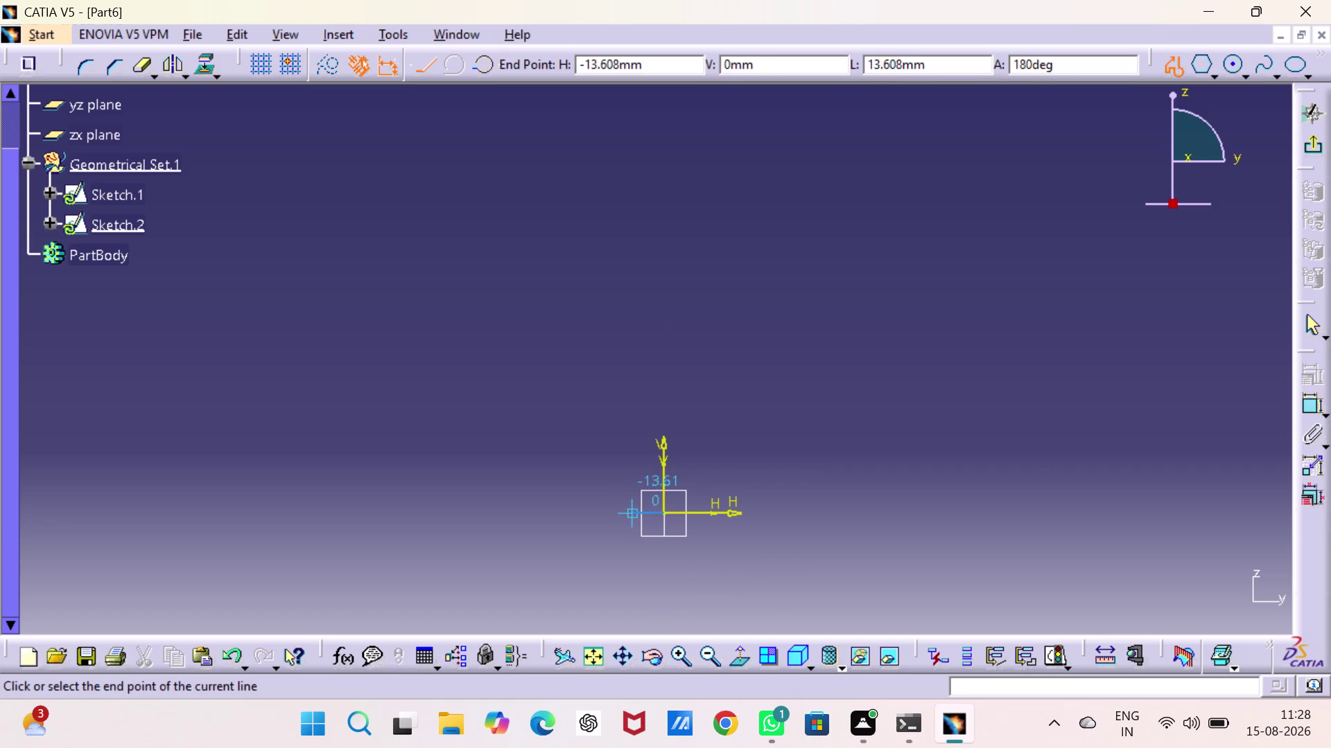
drag(632, 515, 632, 507)
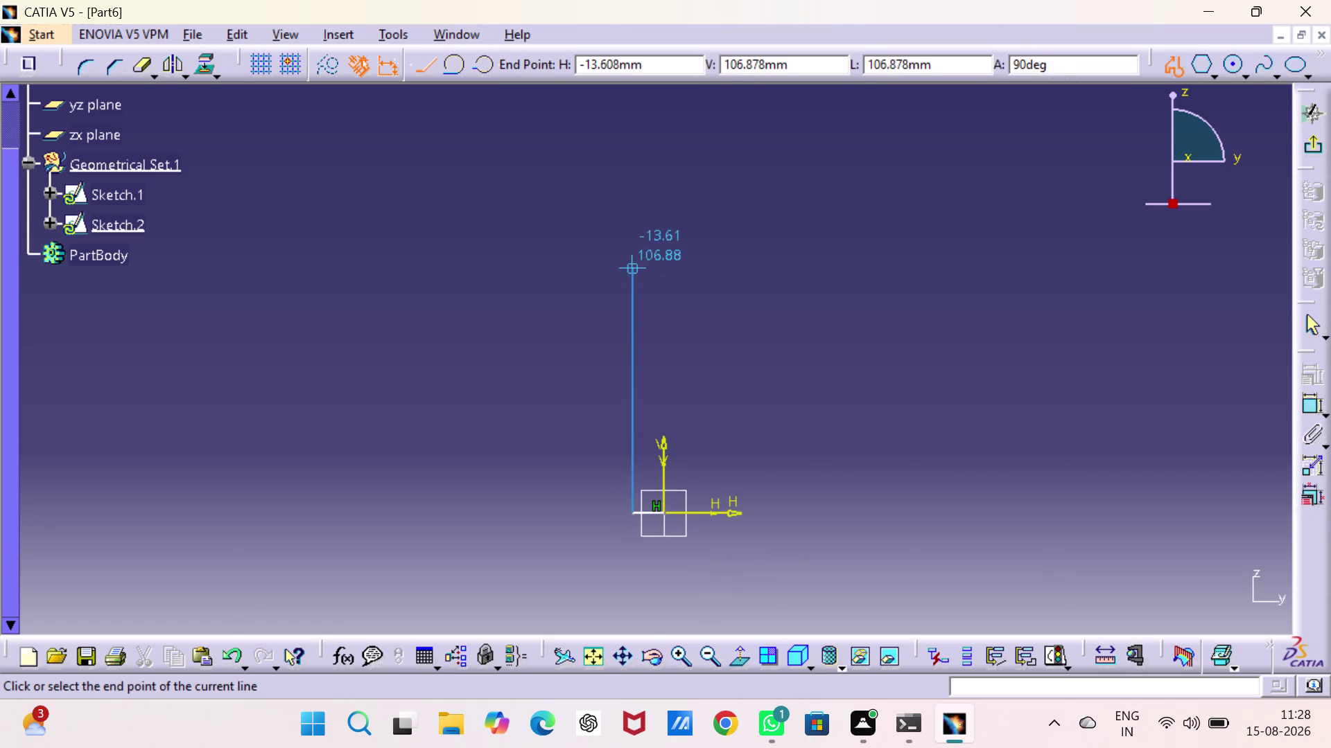
click(634, 201)
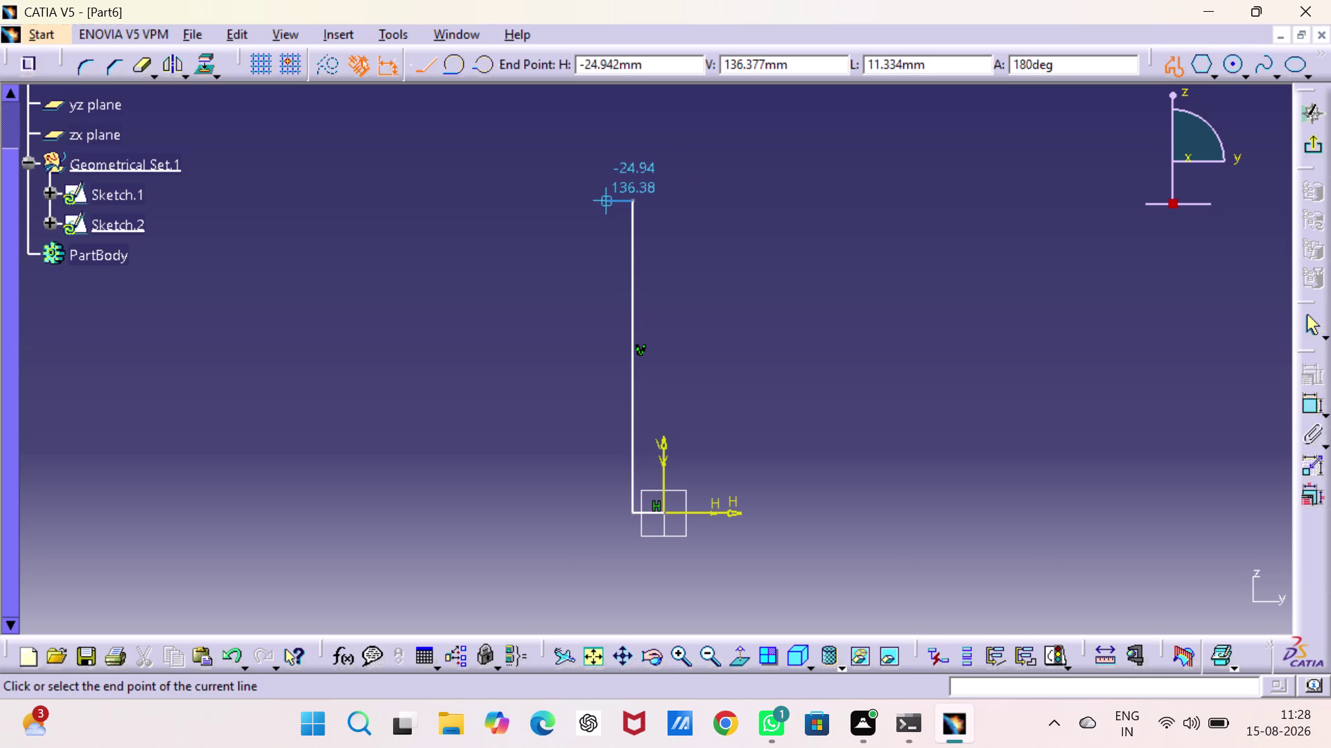
Add the stepped head outline, close the profile at the origin, and begin dimensioning.
click(606, 202)
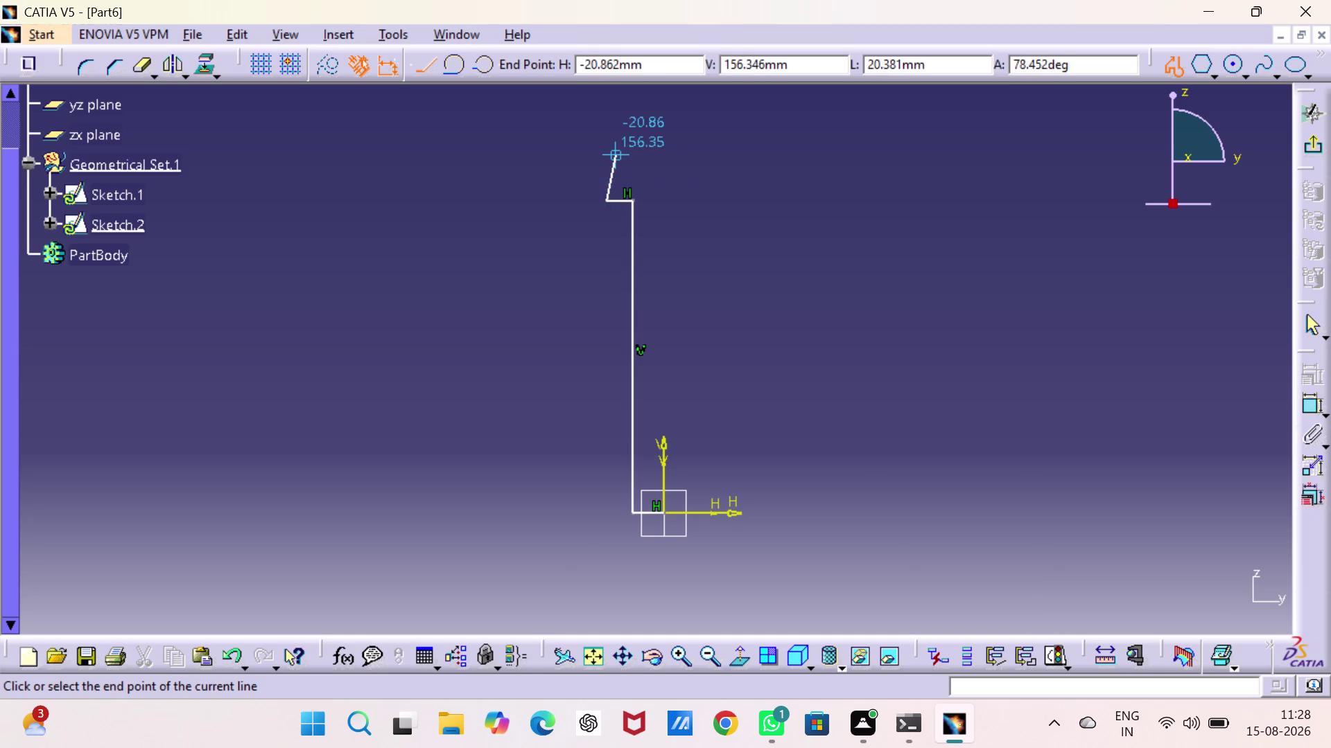
click(601, 157)
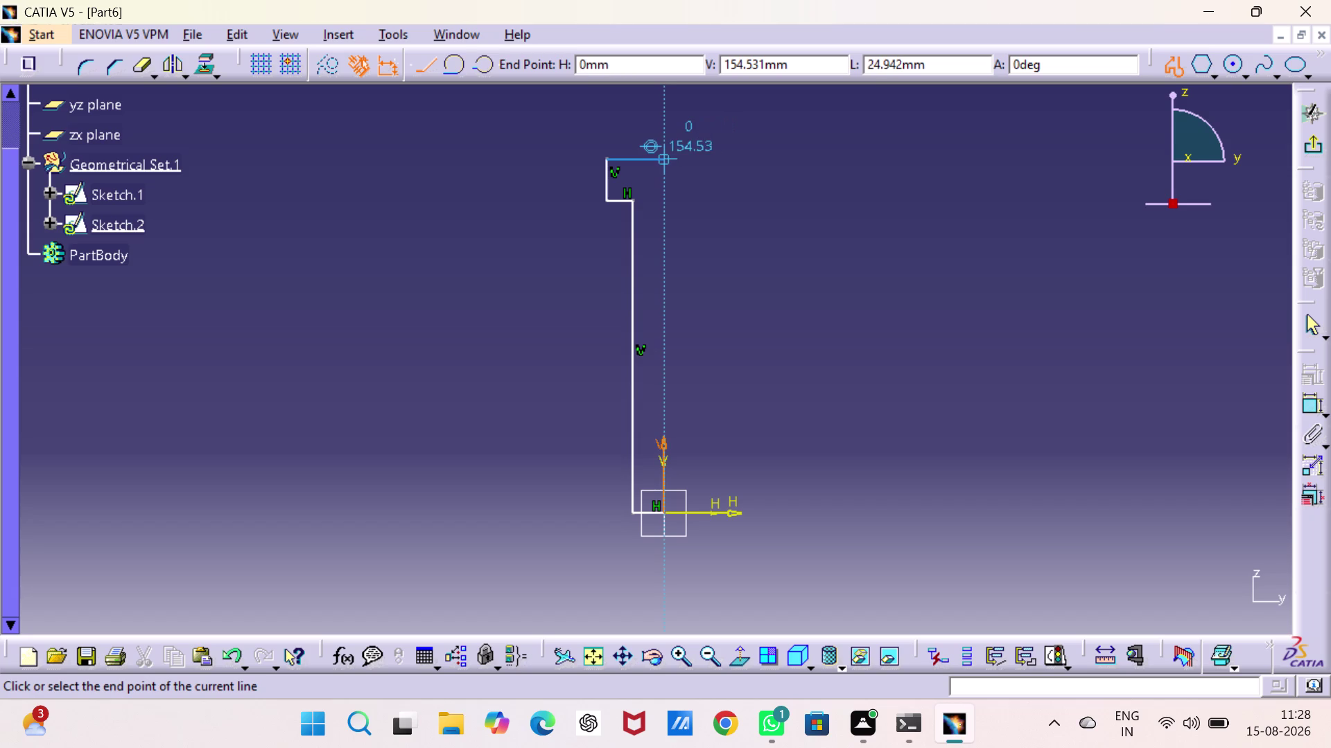
click(667, 161)
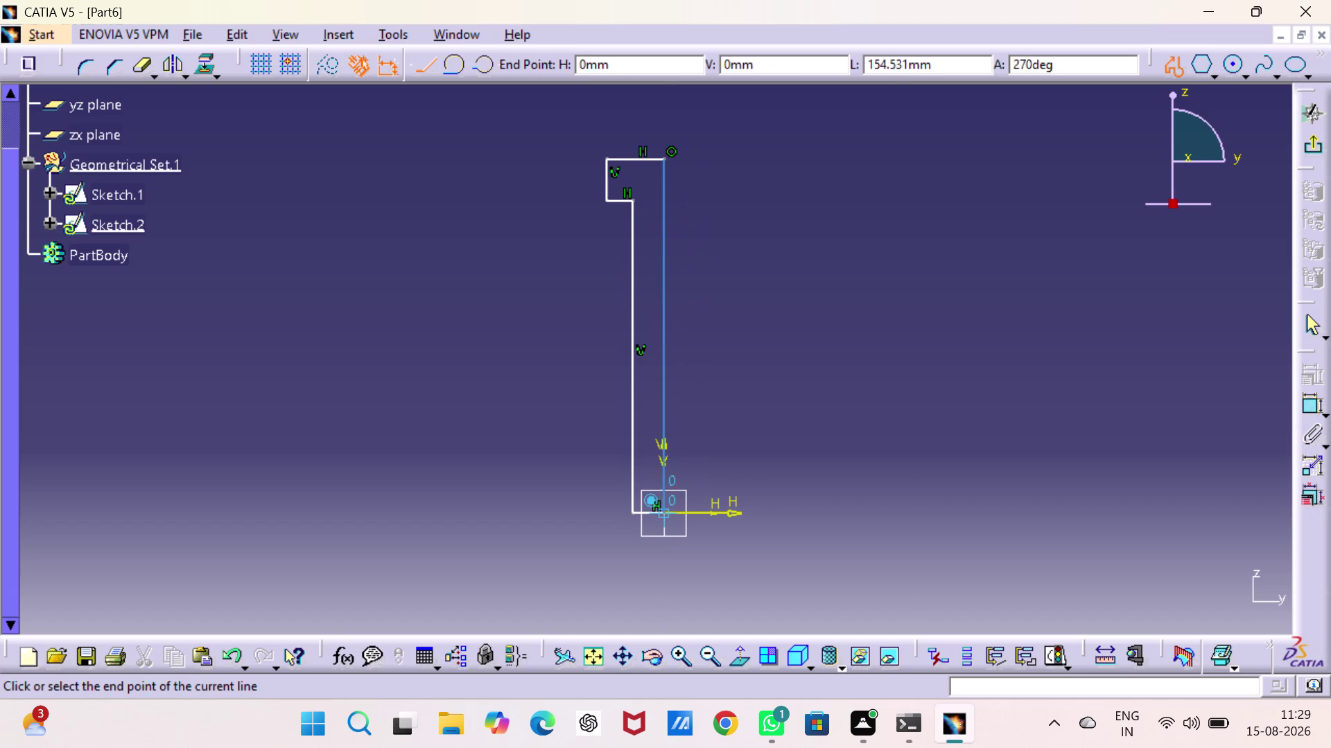
click(659, 512)
click(753, 352)
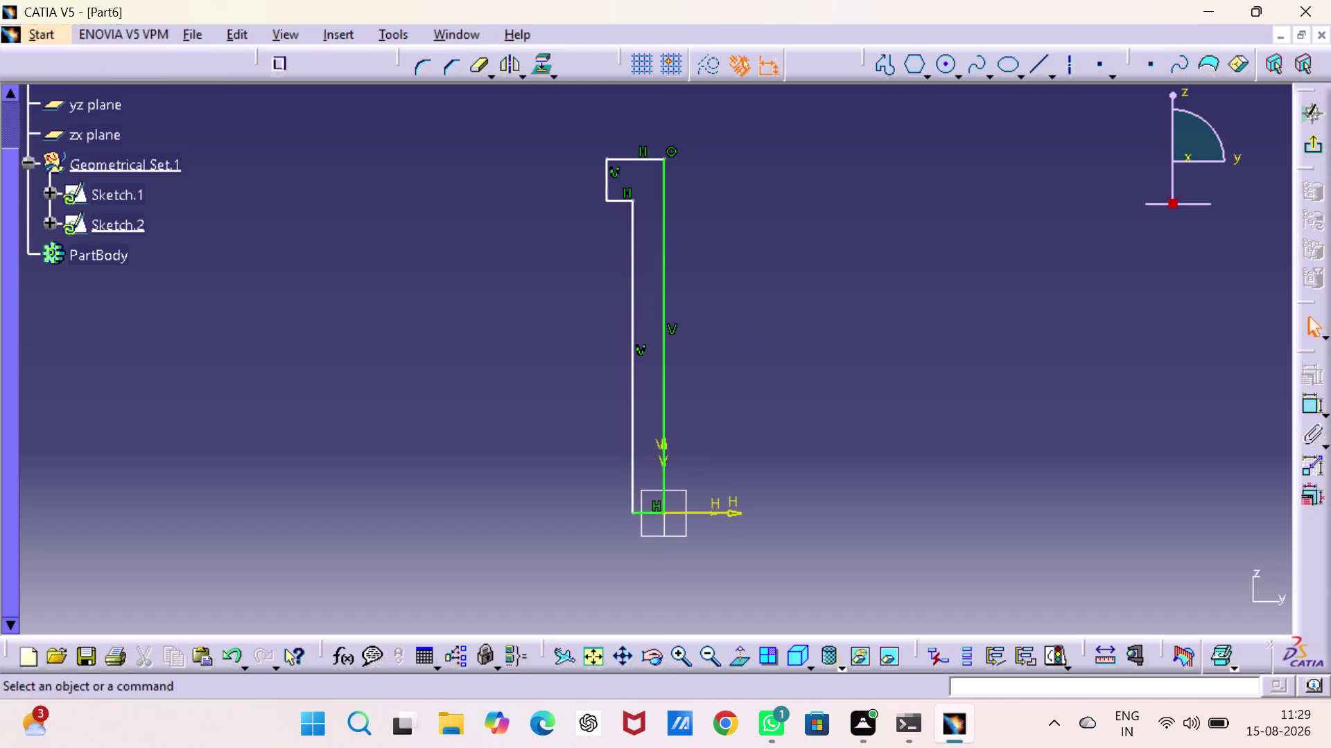
double_click(1303, 401)
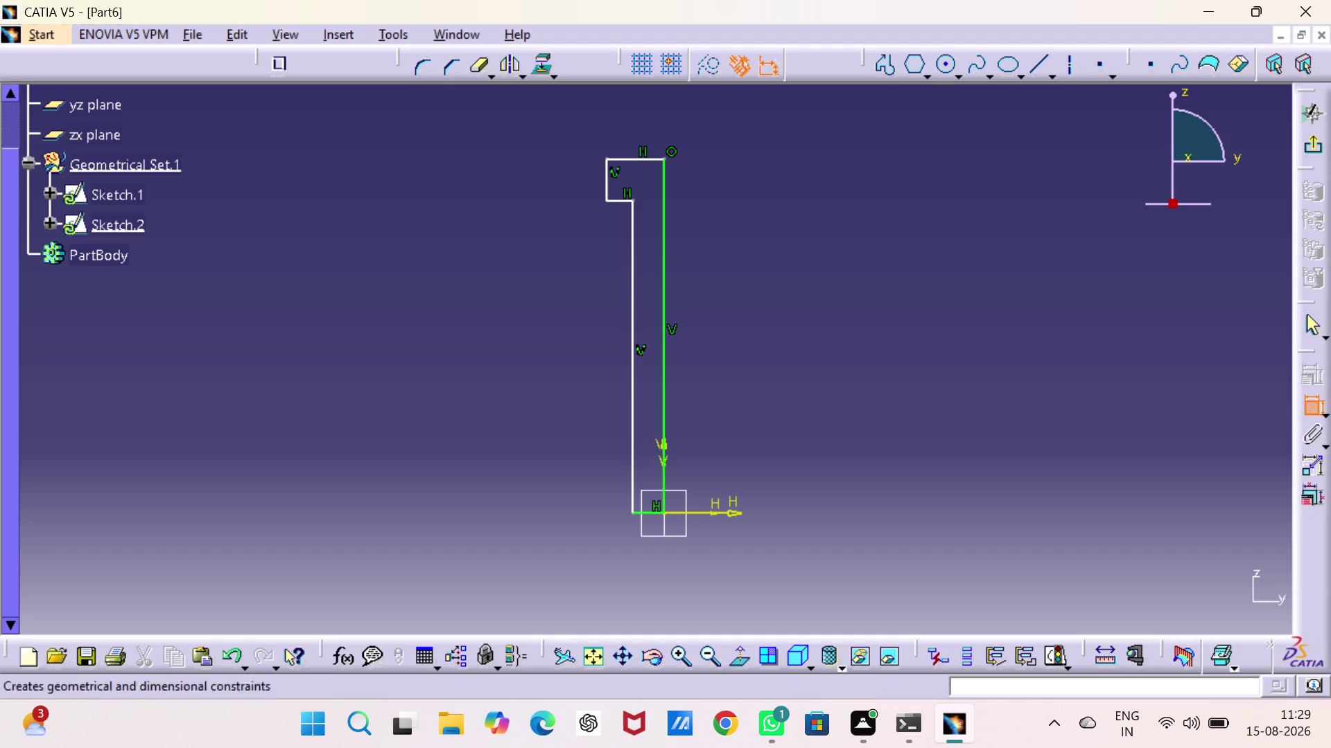
click(606, 180)
Dimension the head's short outer edge and change its value from 18.153 to 8 mm.
click(551, 186)
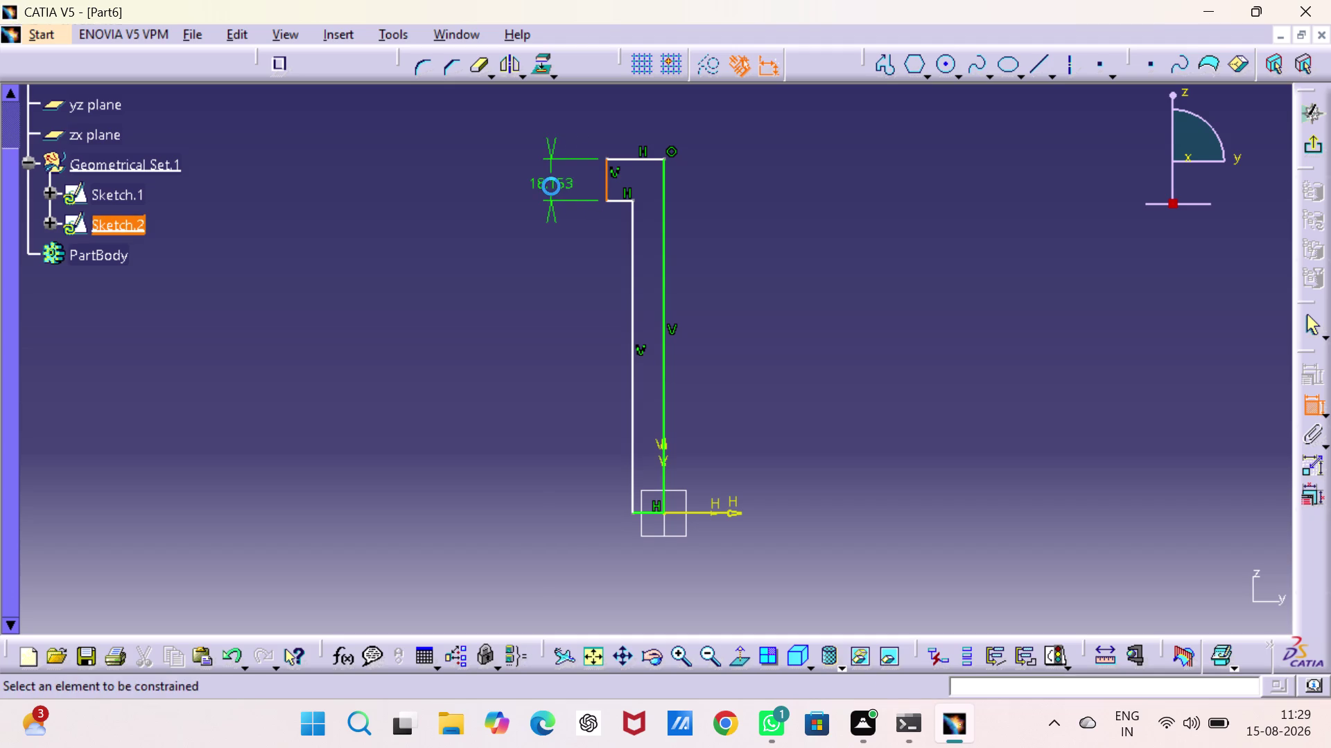
double_click(551, 184)
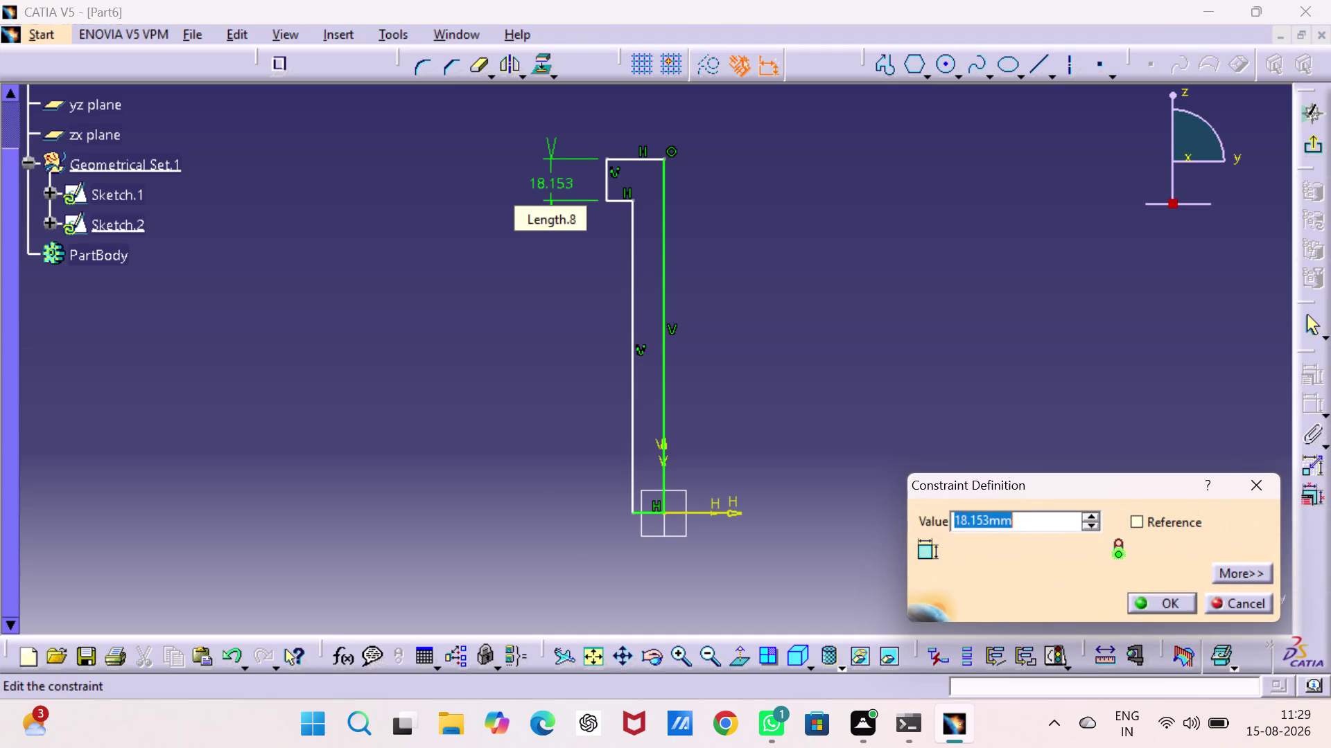
key(8)
key(Return)
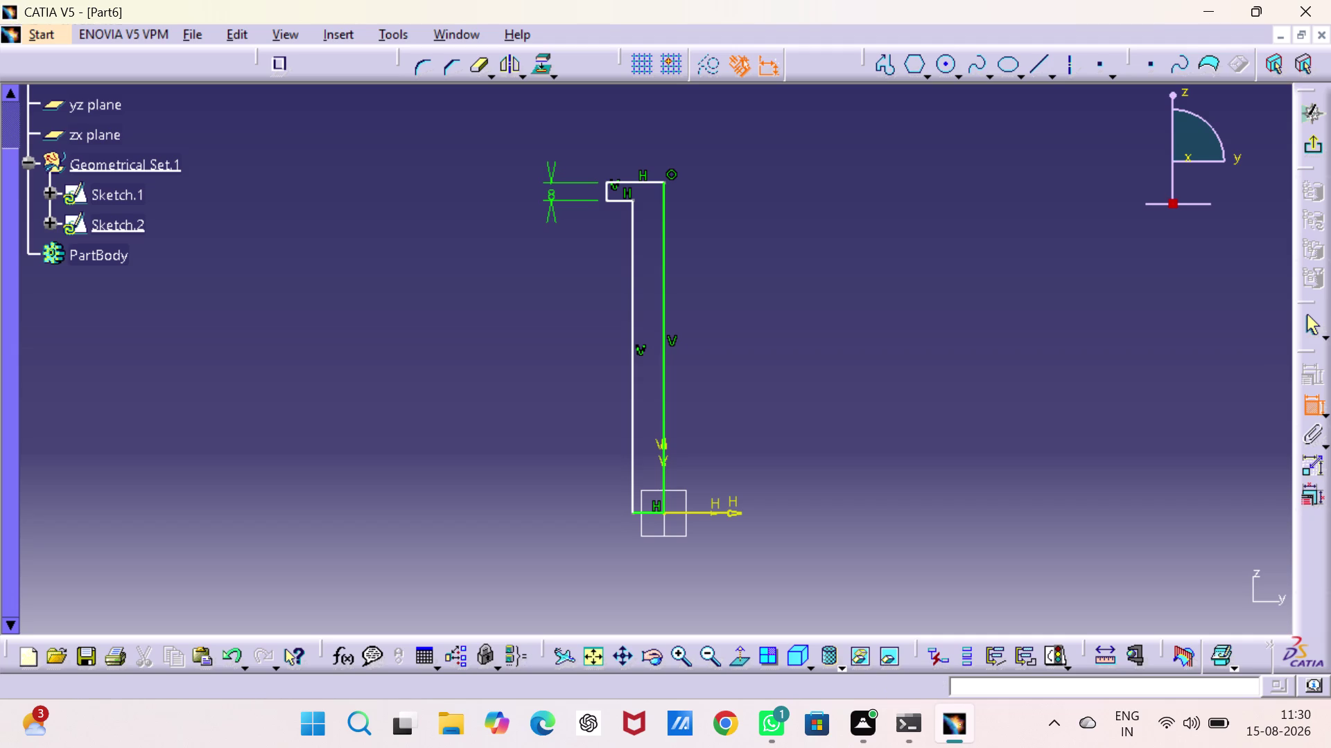
click(664, 286)
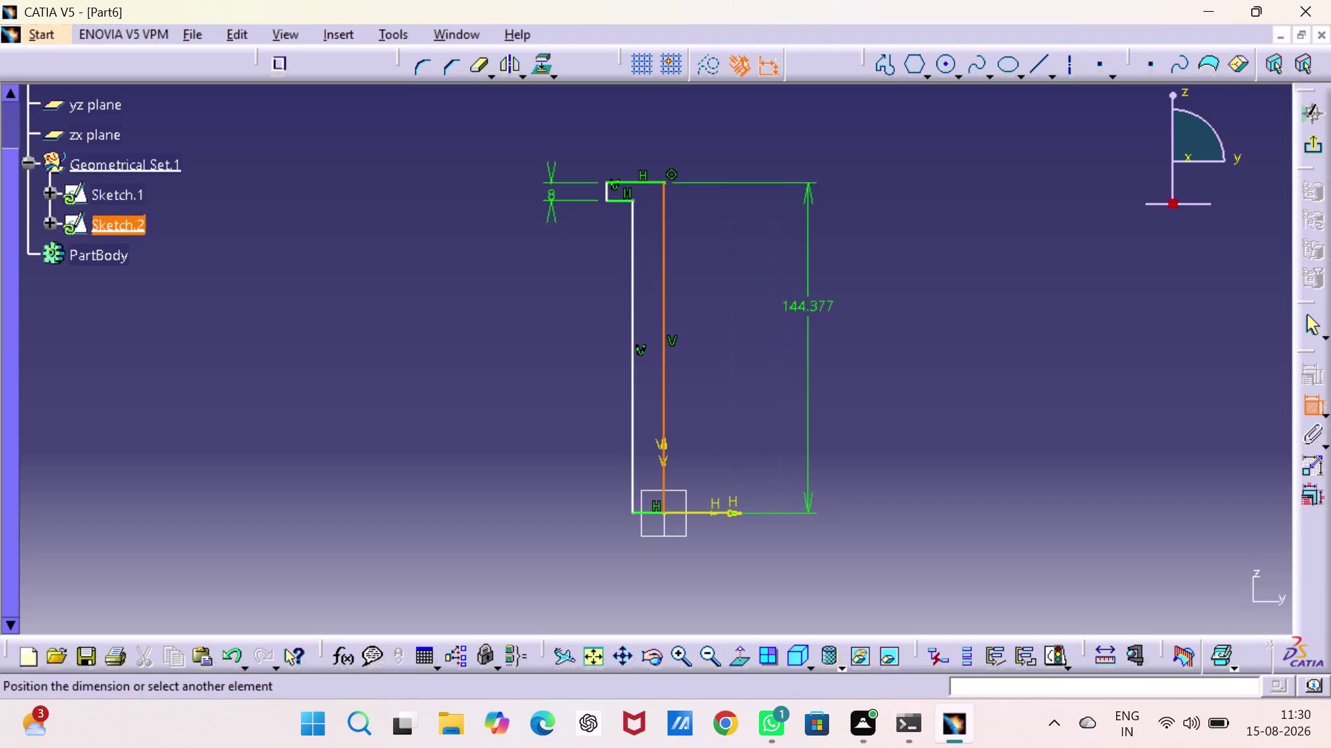
Dimension the overall height along the vertical axis as 104 mm.
click(828, 334)
double_click(830, 324)
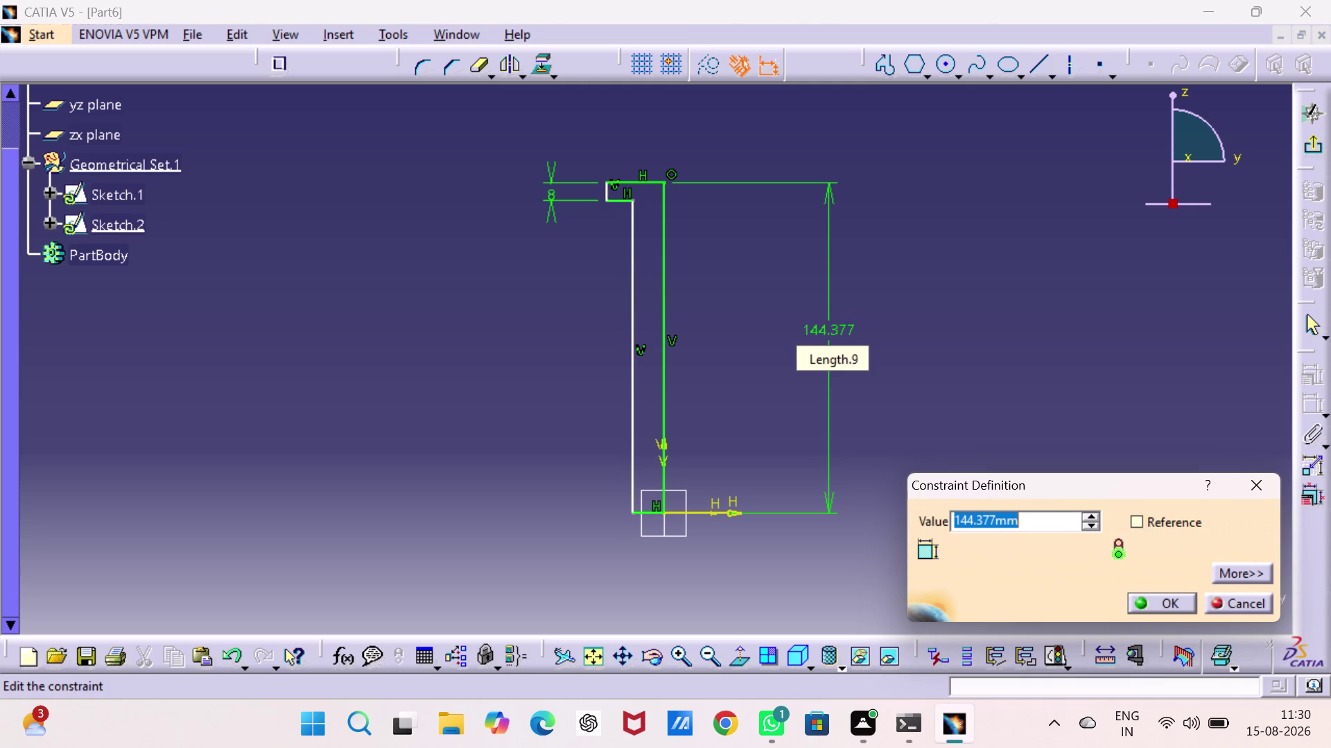
key(1)
key(0)
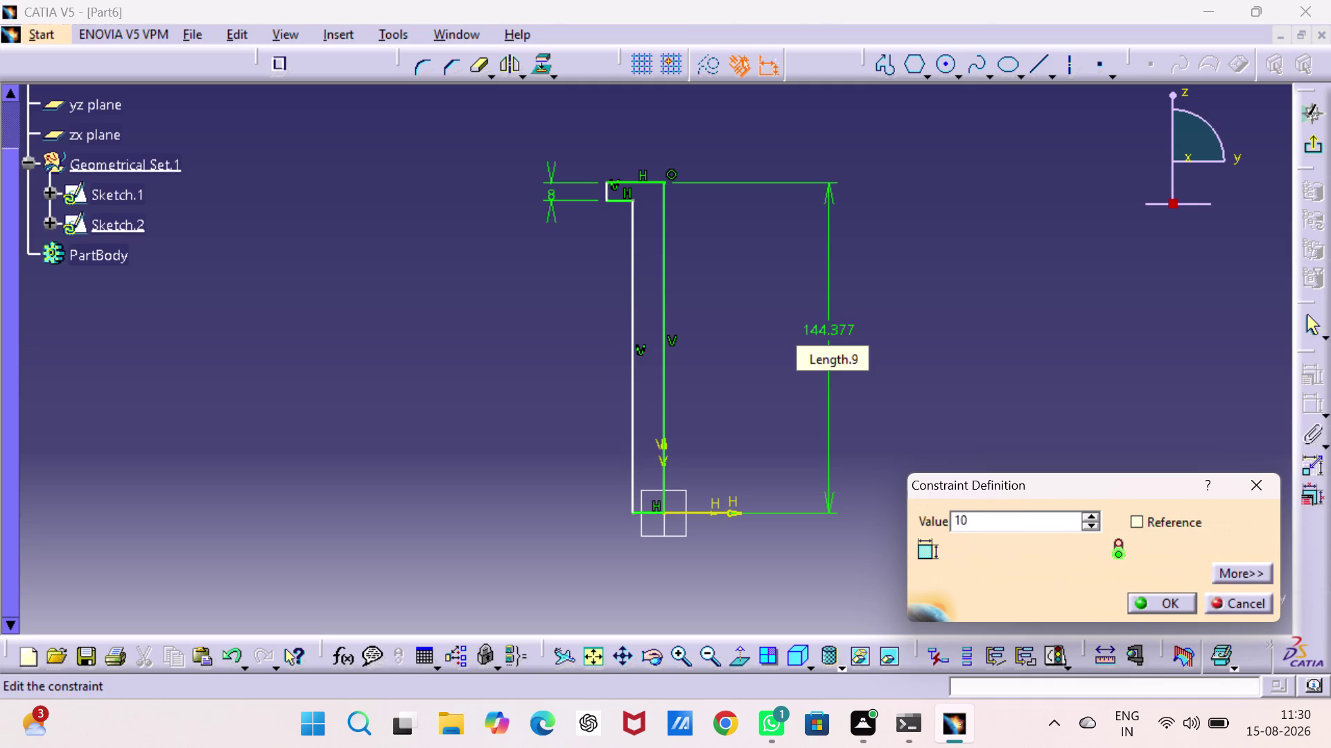
key(4)
key(Return)
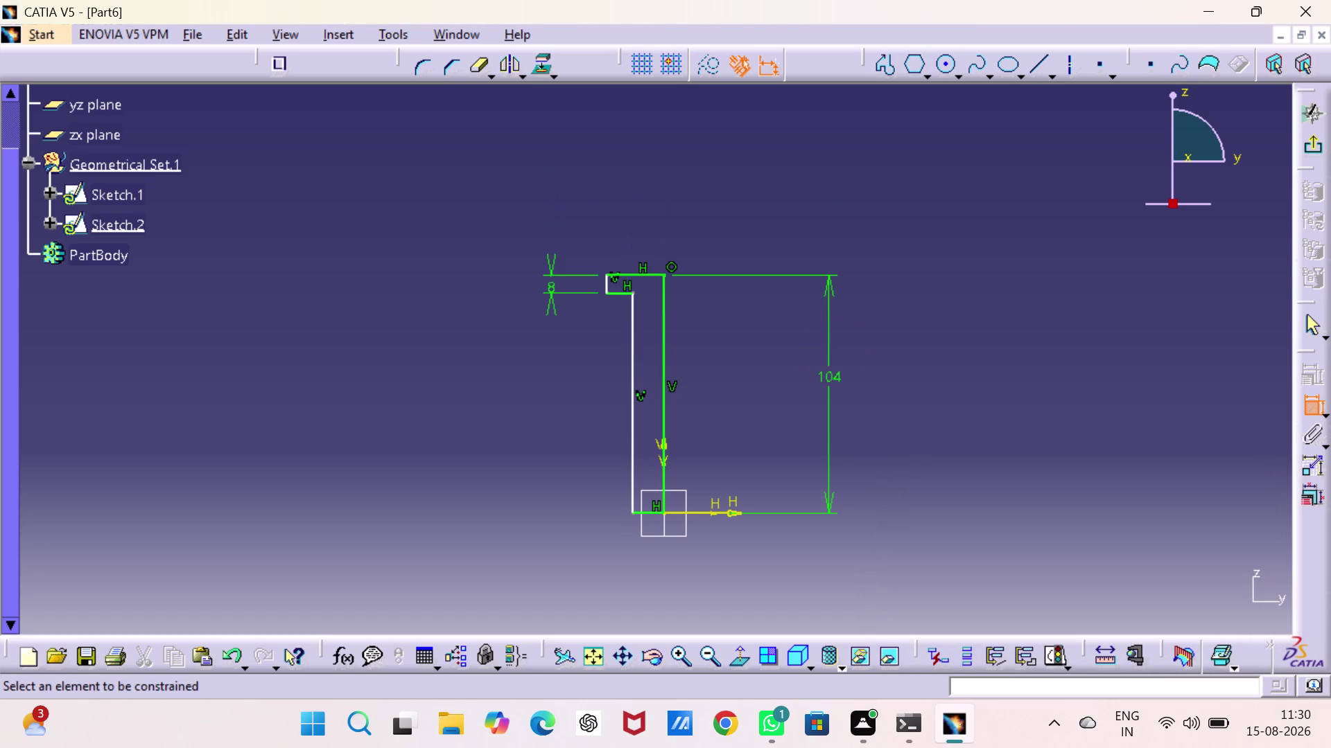
Dimension the profile's bottom edge below the profile as 6 mm.
click(921, 314)
click(647, 512)
click(585, 576)
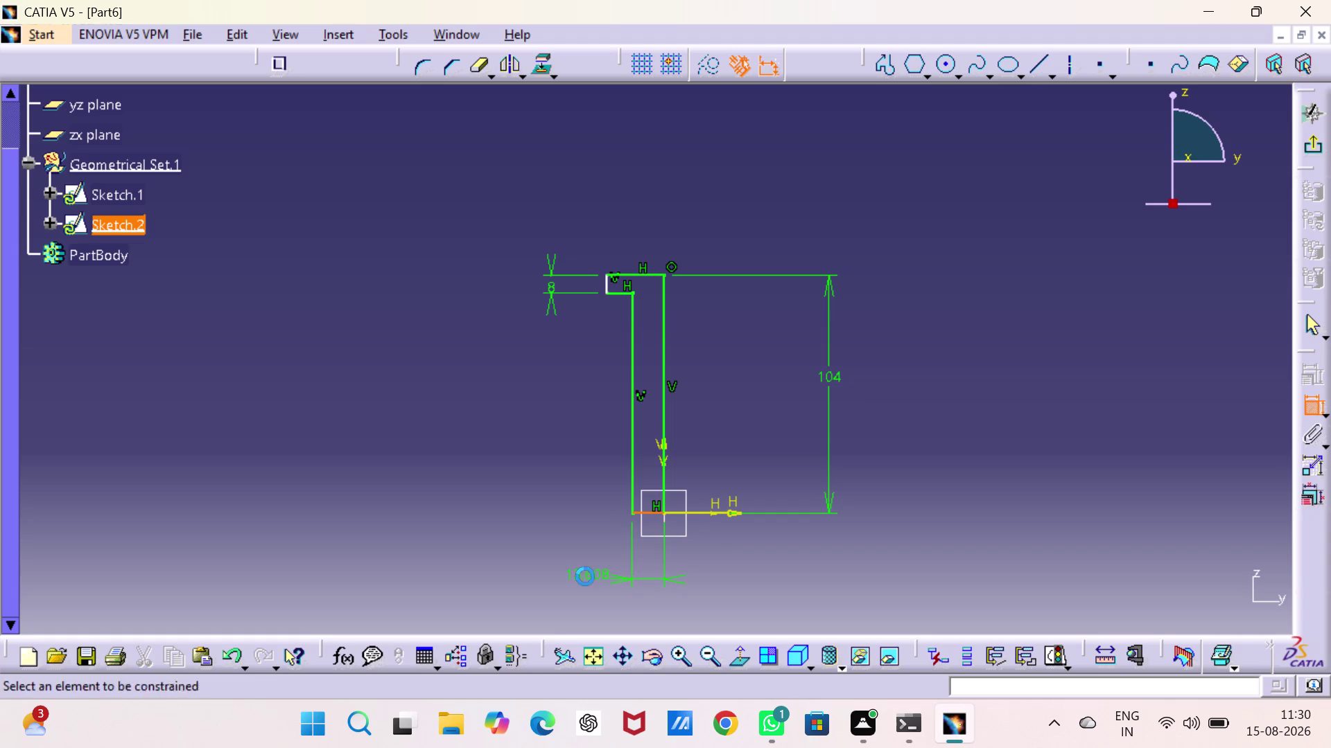
double_click(584, 576)
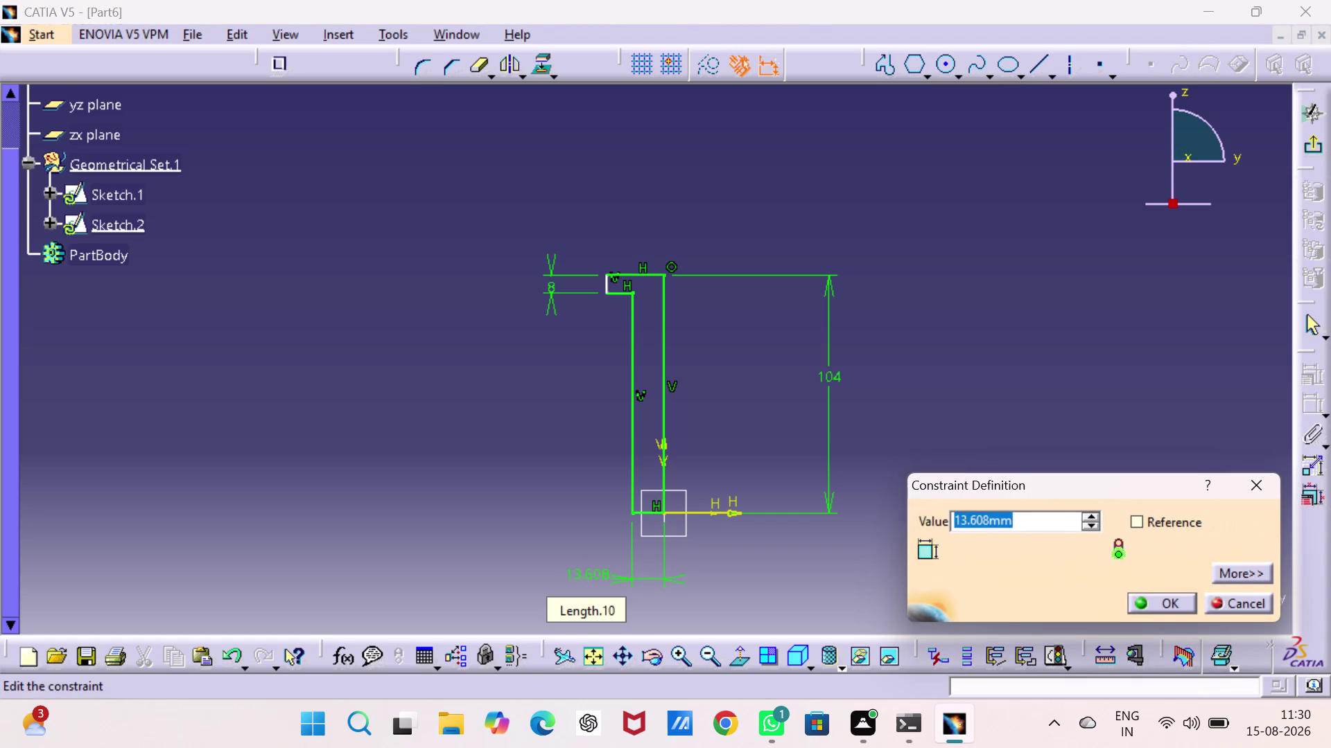
key(6)
key(Return)
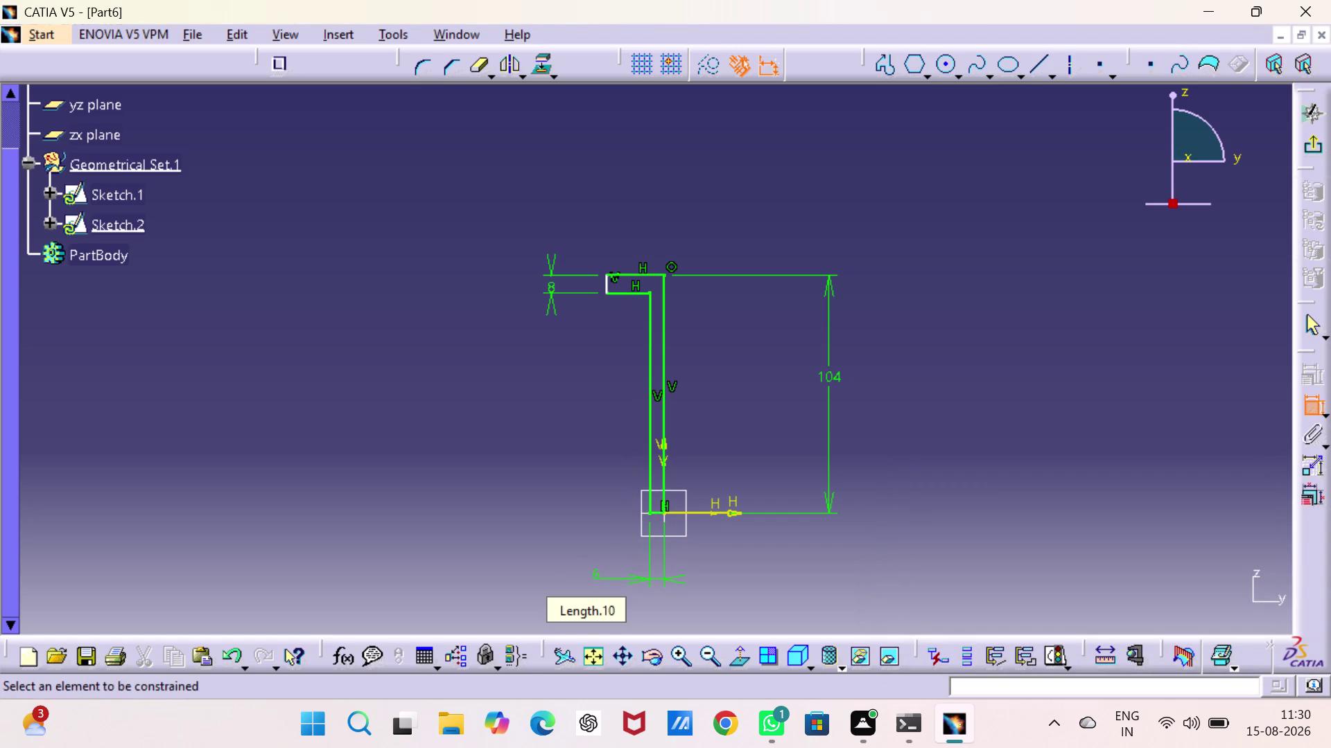
click(962, 480)
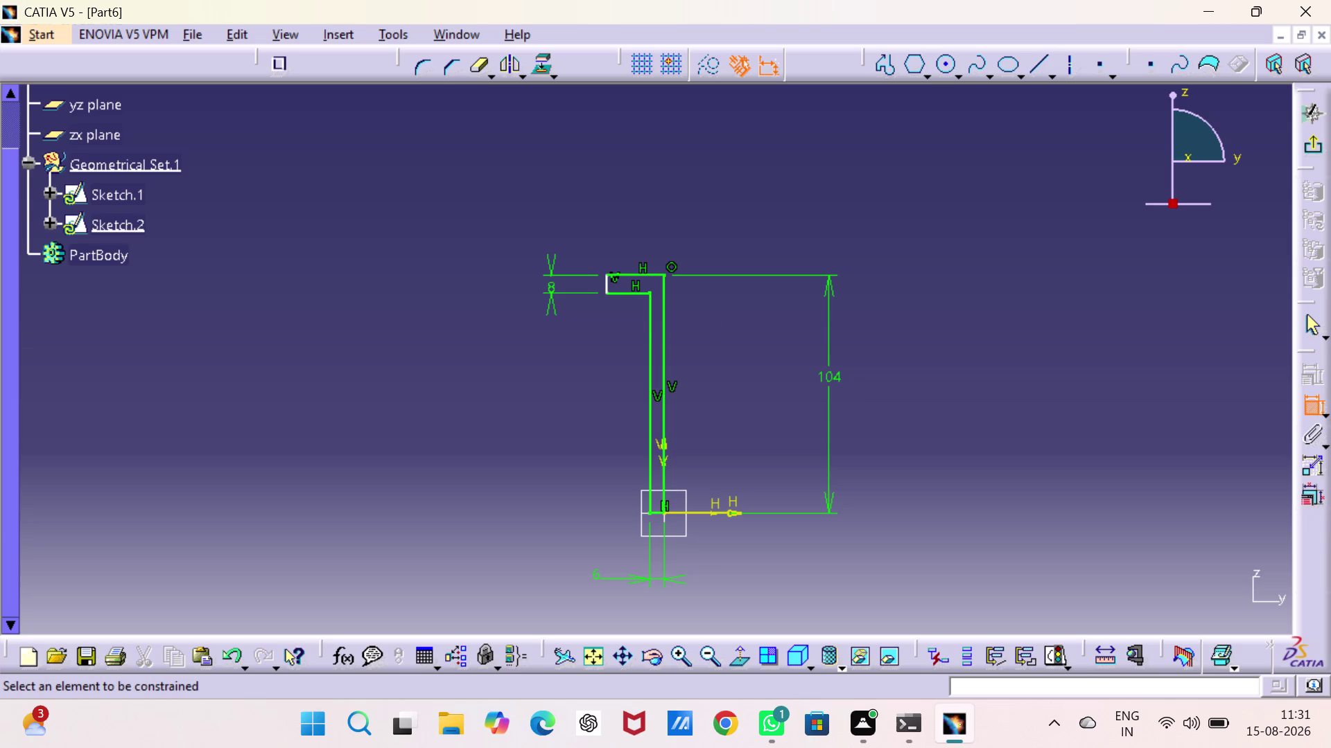
Dimension the head's top edge as 12 mm.
click(625, 277)
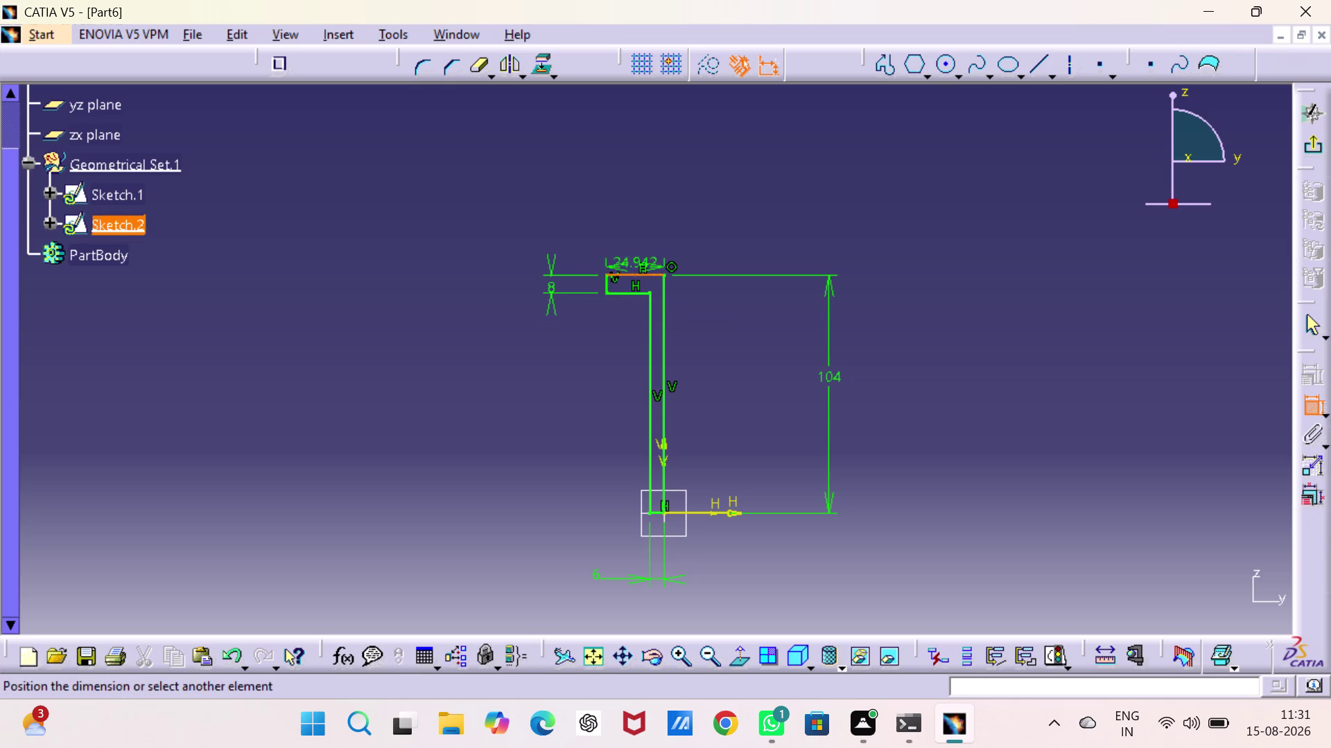
click(632, 204)
double_click(633, 201)
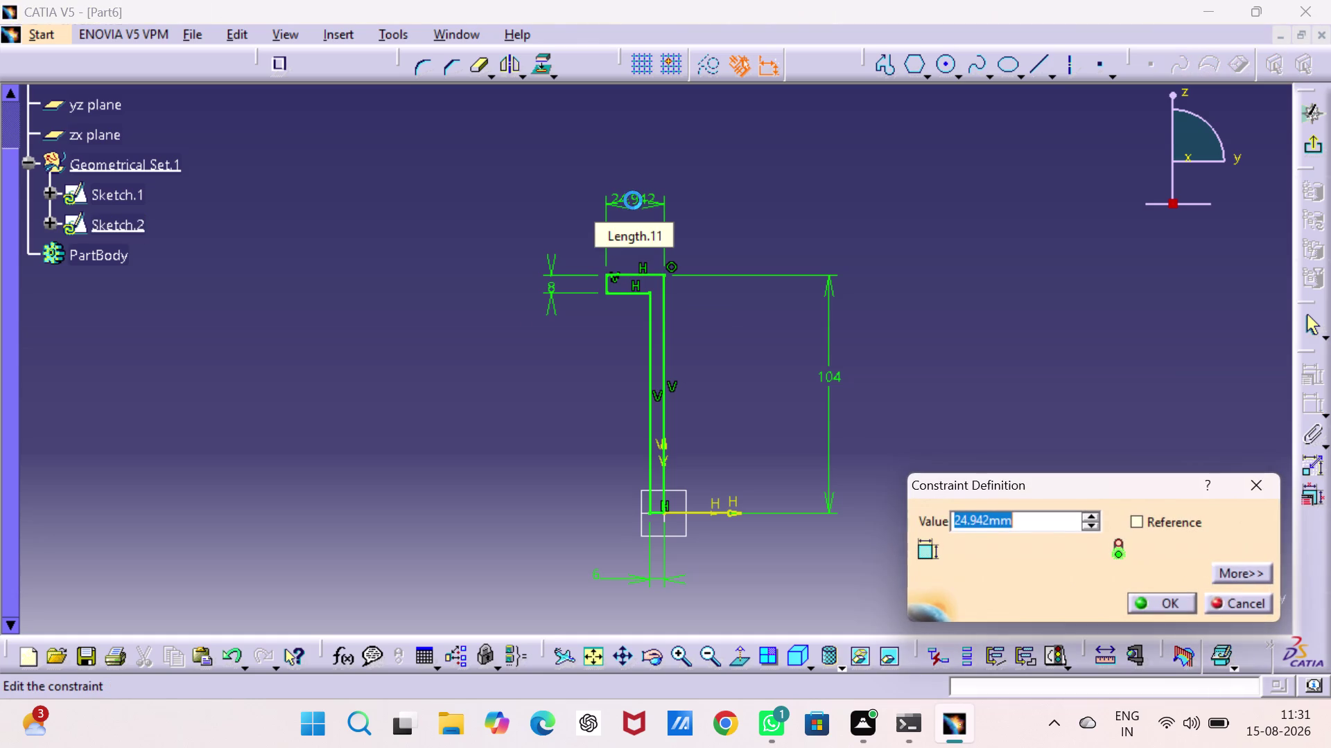
text(12)
key(Return)
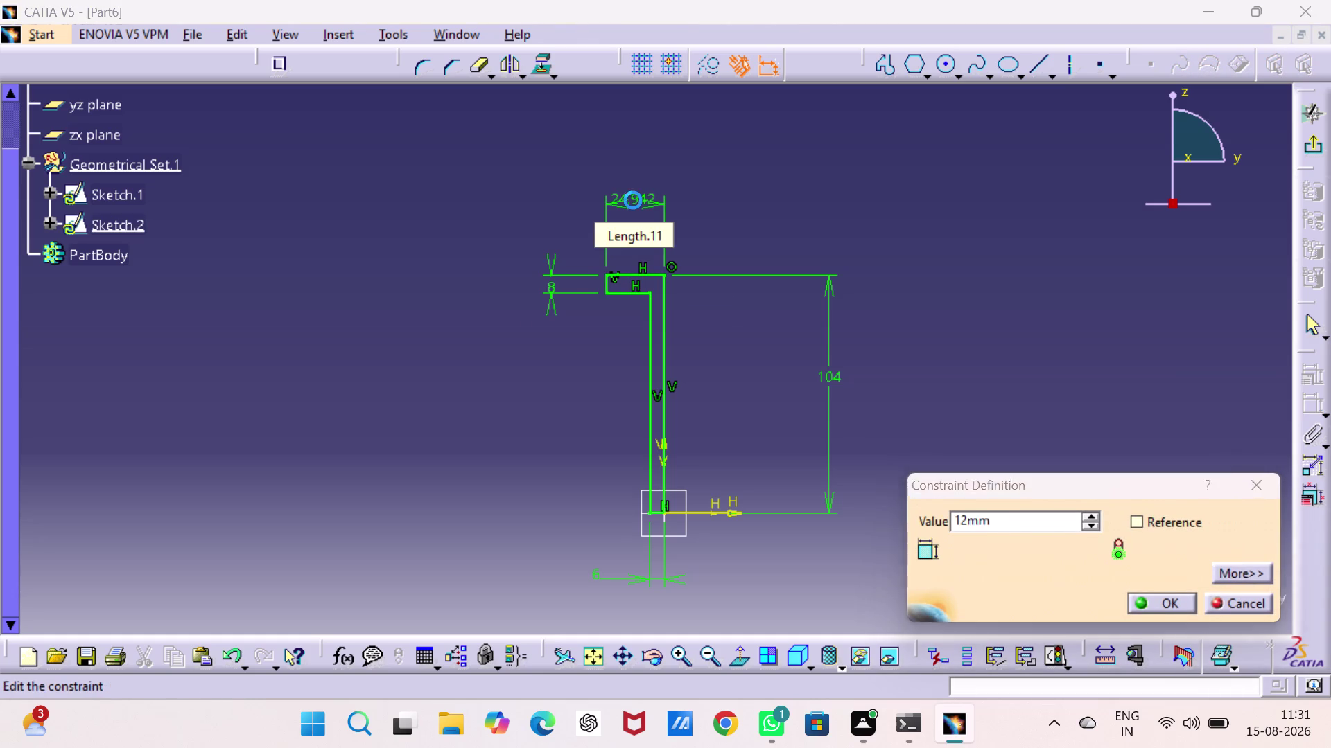
click(883, 188)
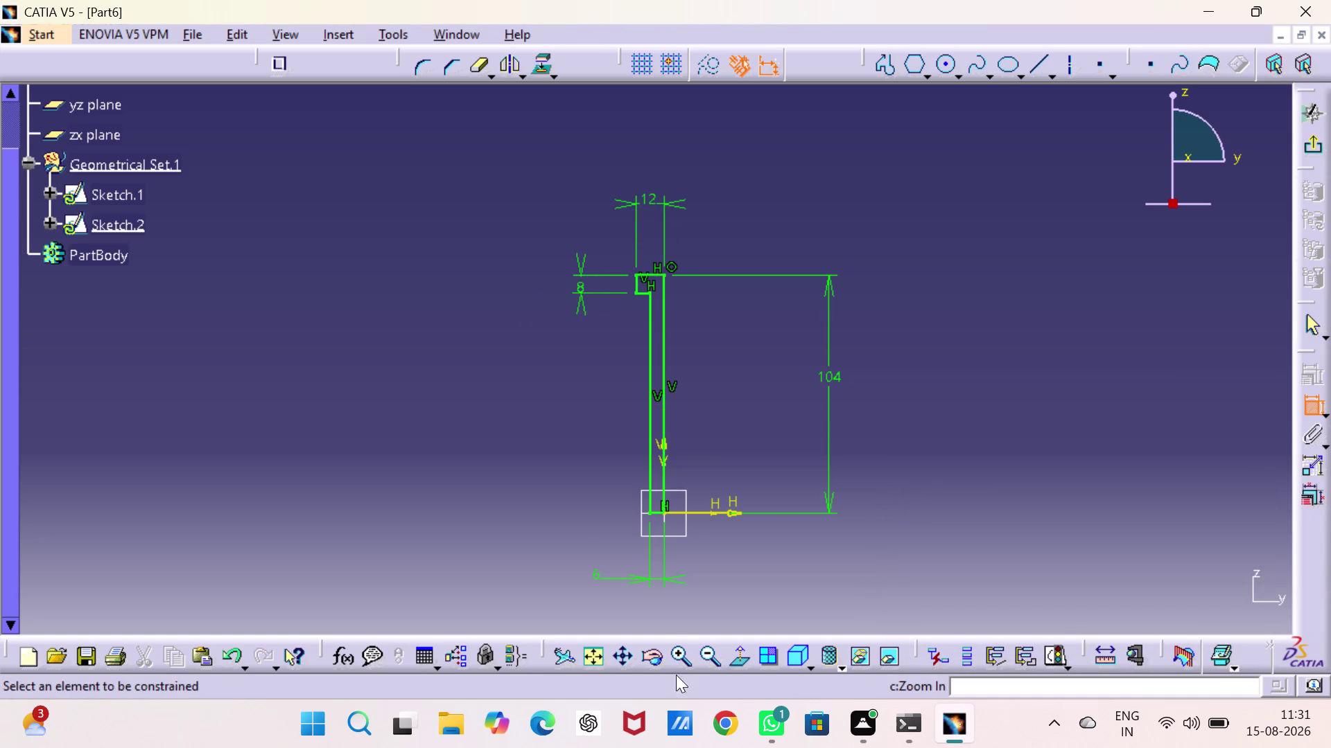
Pan the view to center the bolt head.
triple_click(677, 652)
middle_drag(747, 287, 746, 369)
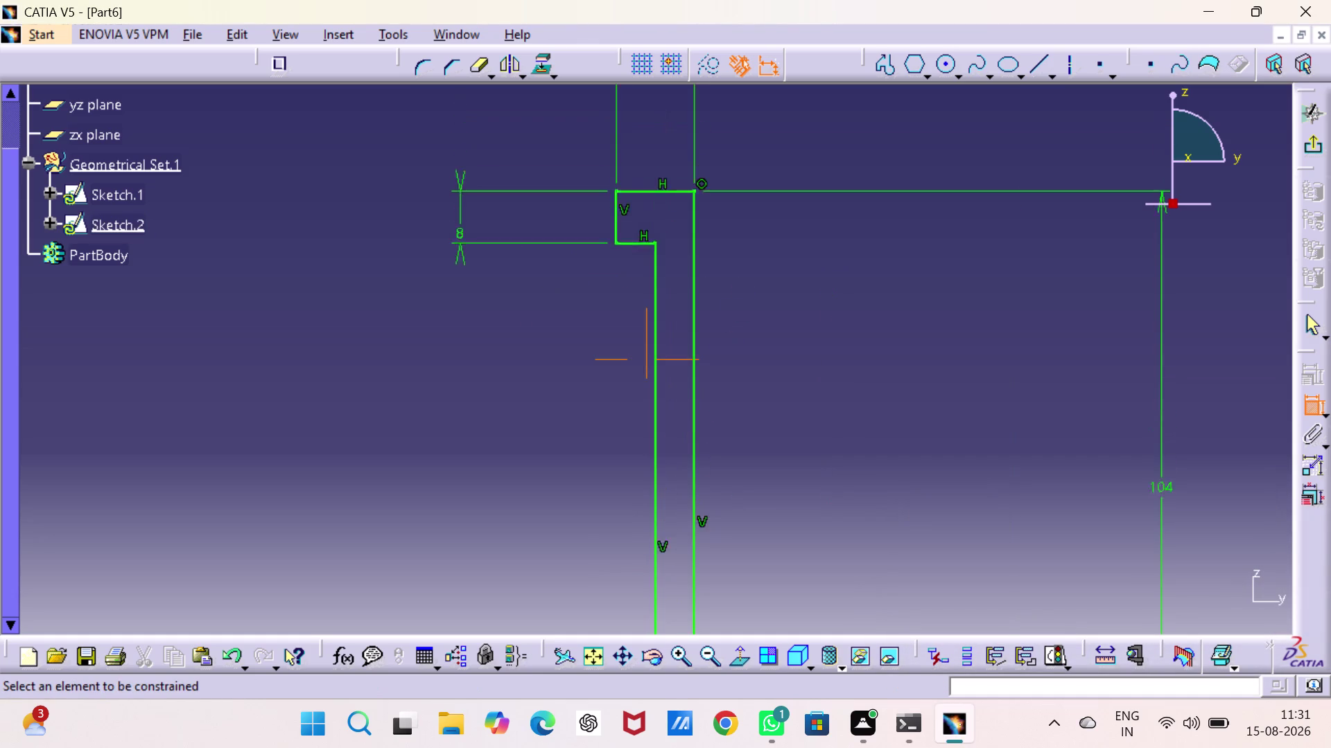
middle_drag(746, 369, 738, 443)
middle_drag(754, 321, 742, 452)
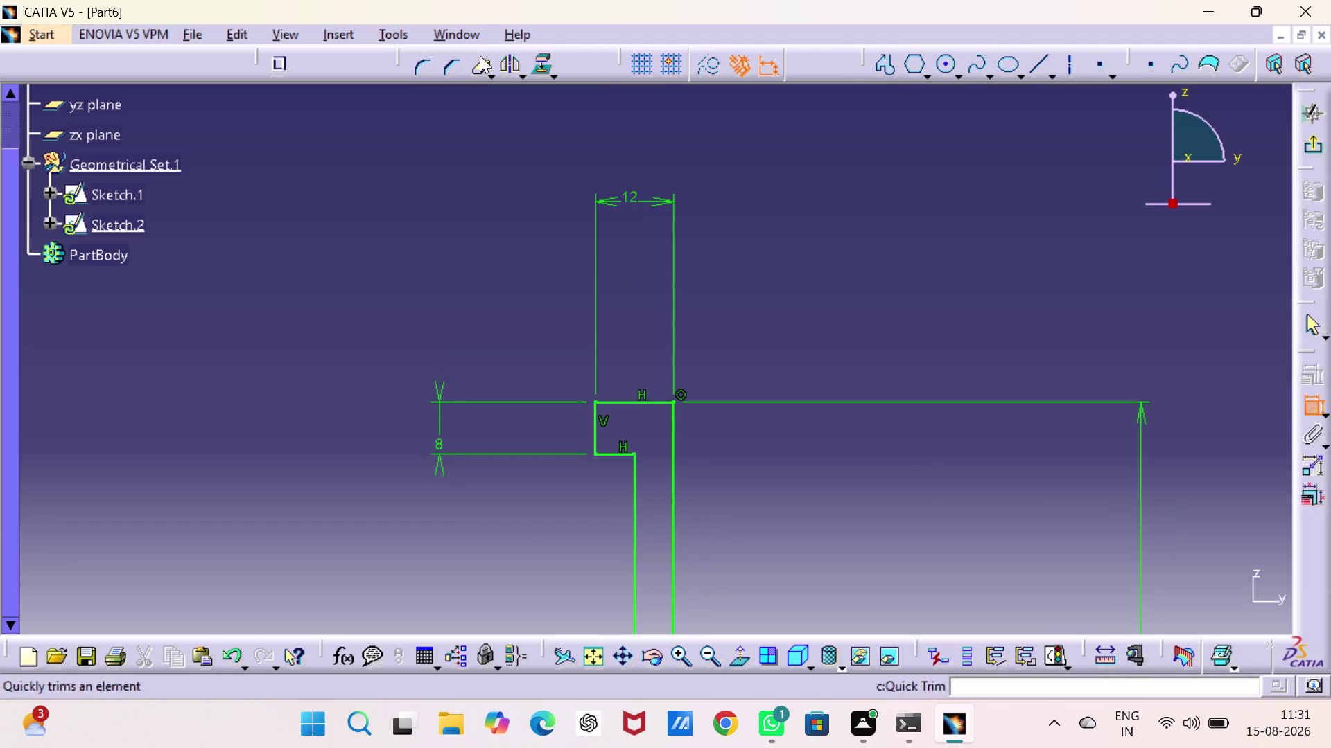
click(960, 74)
Draw a limits-first three-point arc from the head's side edge to its top edge.
click(976, 242)
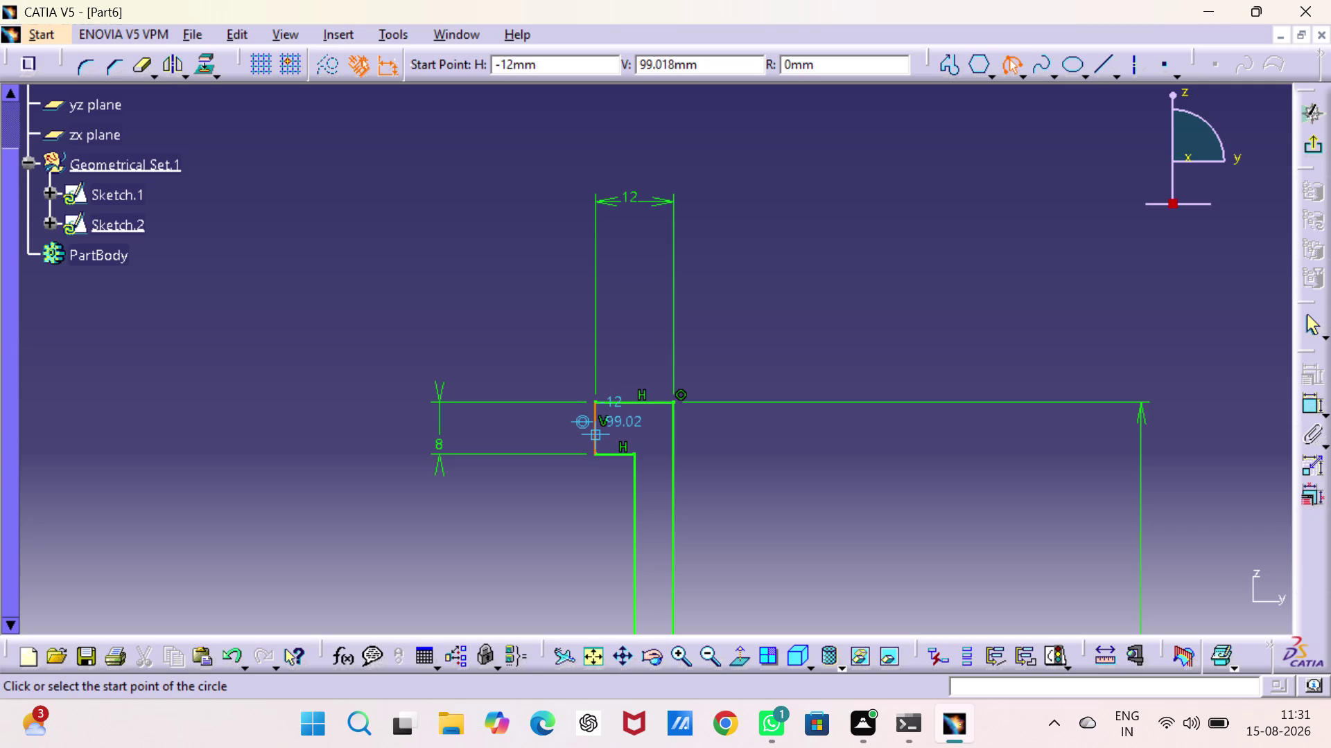
click(594, 434)
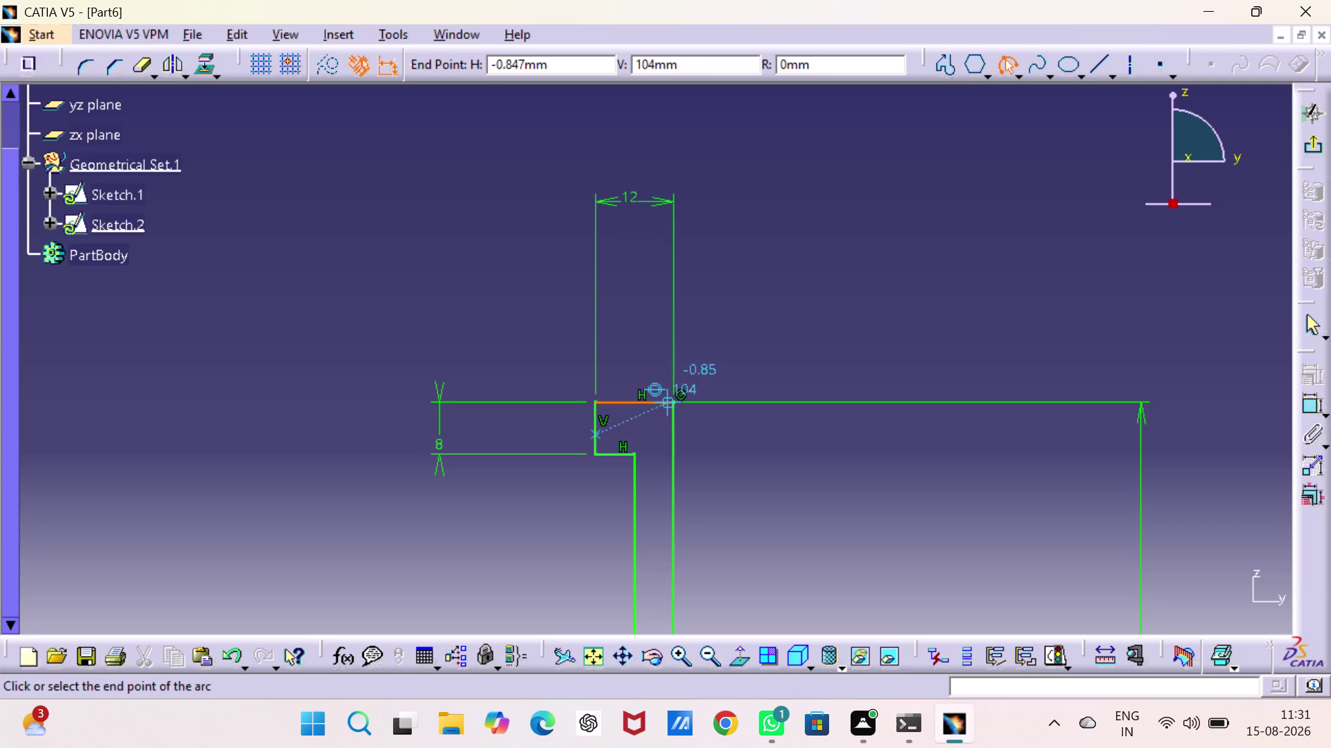
click(673, 403)
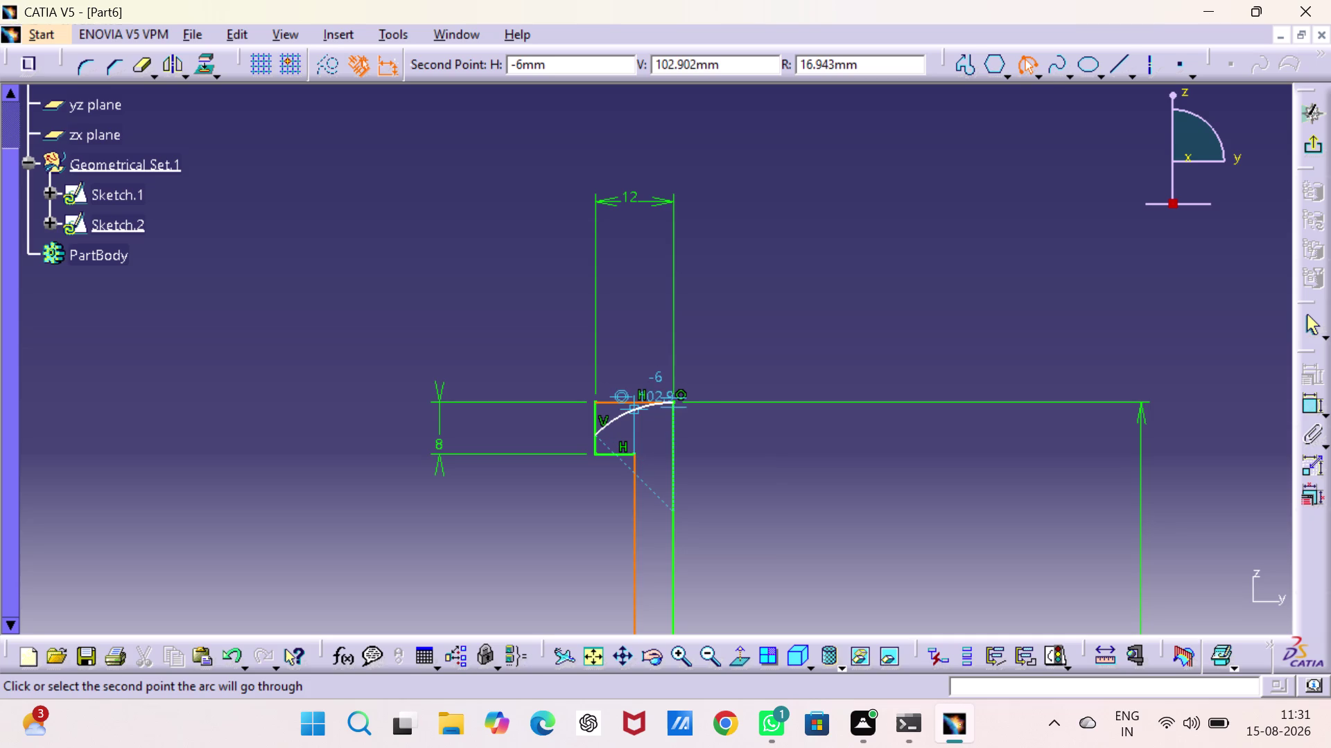
click(635, 409)
click(834, 329)
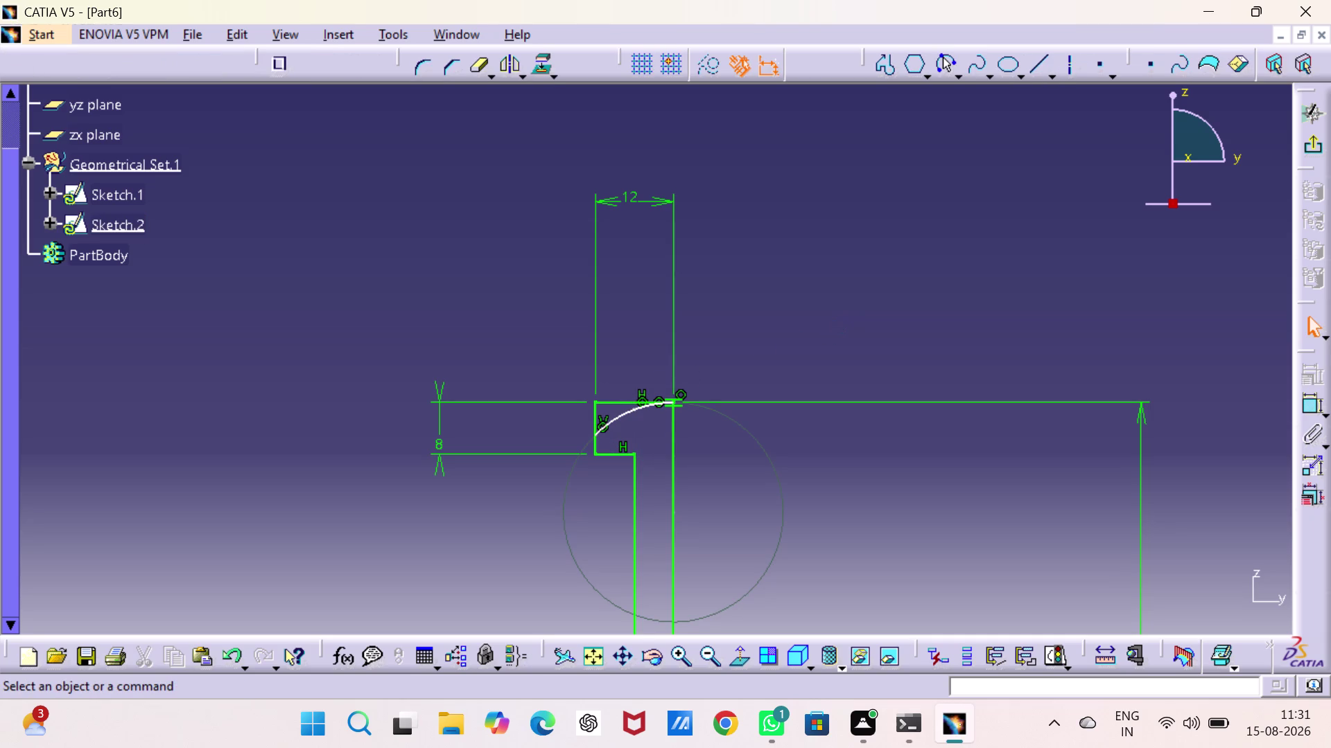
key(Escape)
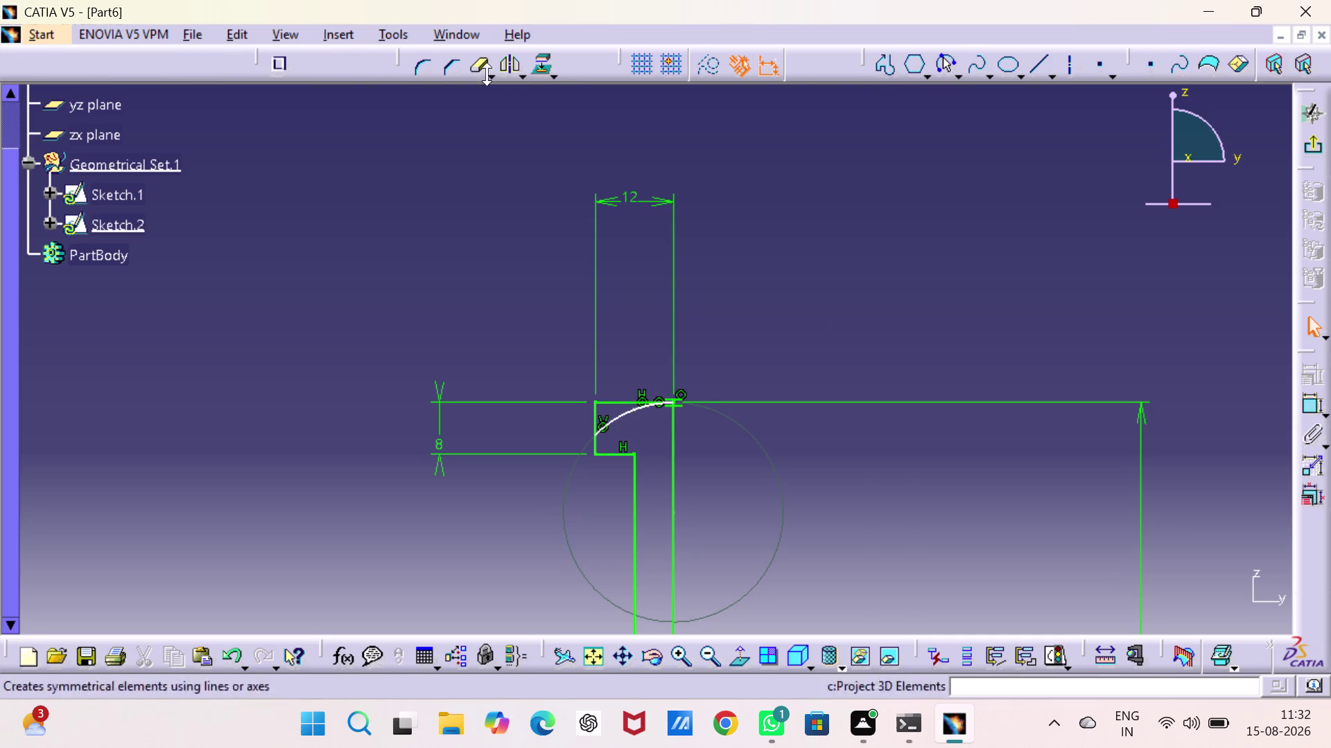
double_click(477, 68)
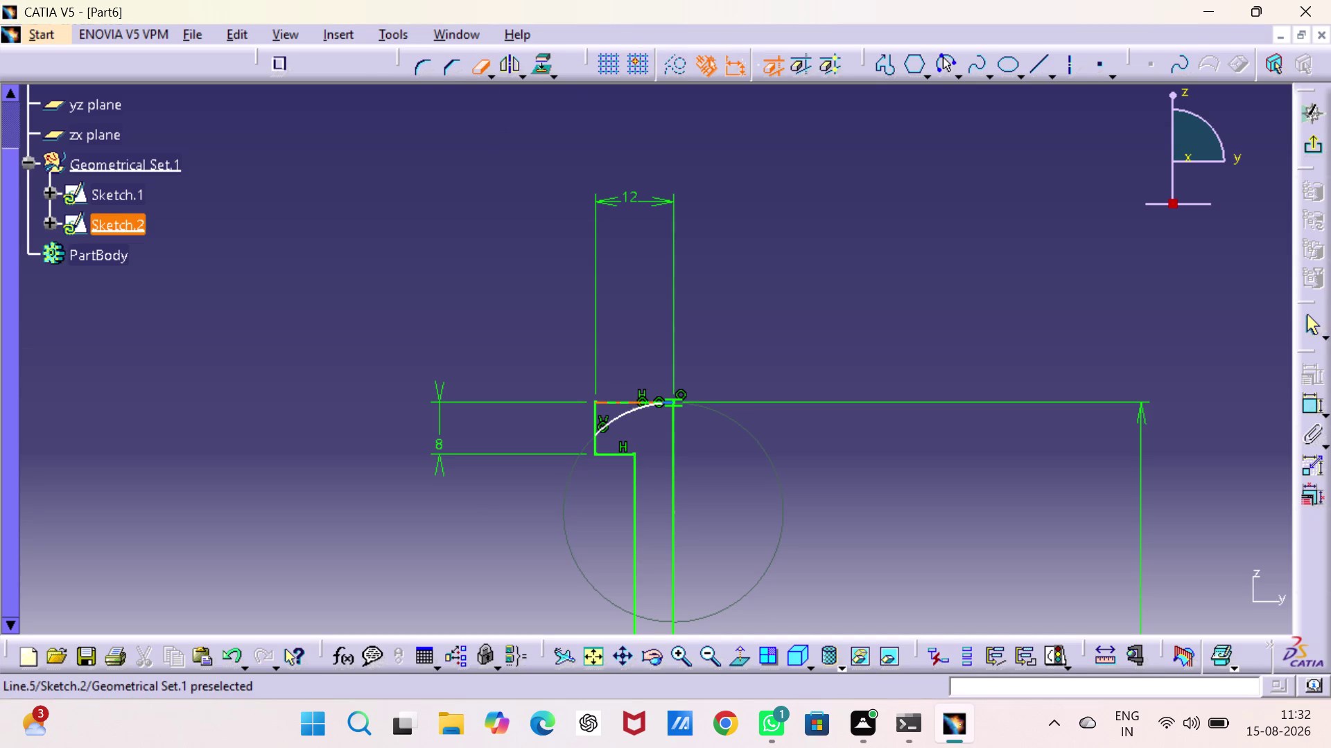
Trim the top and side edge pieces beyond the arc, accepting the length-to-distance conversion.
click(614, 399)
click(713, 399)
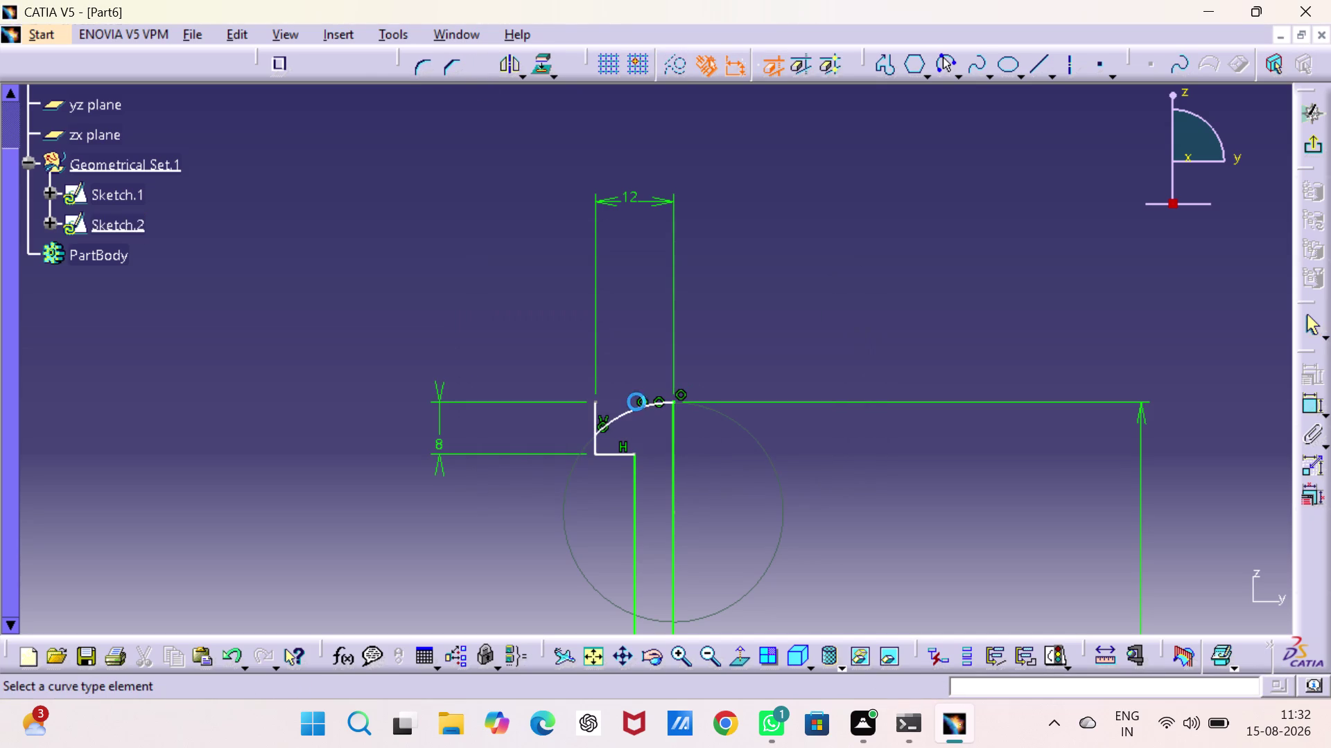
click(598, 407)
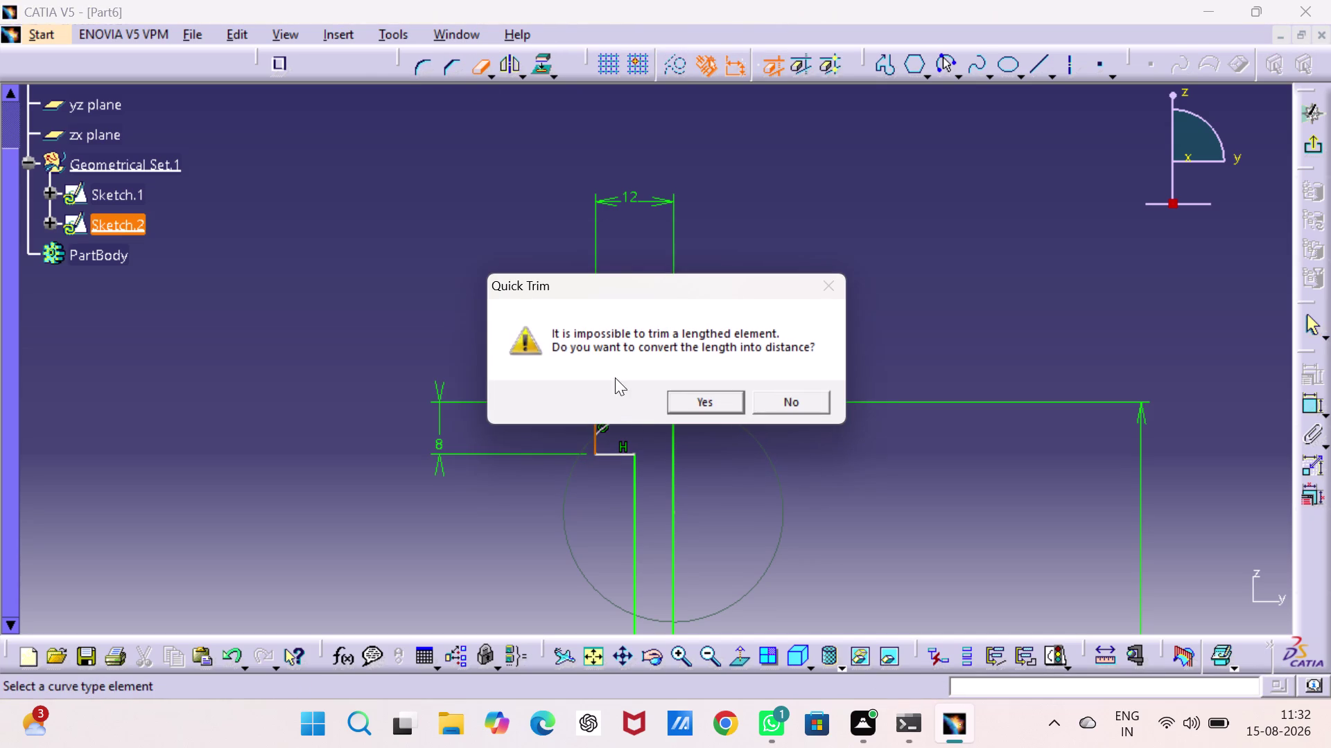
click(690, 401)
click(789, 316)
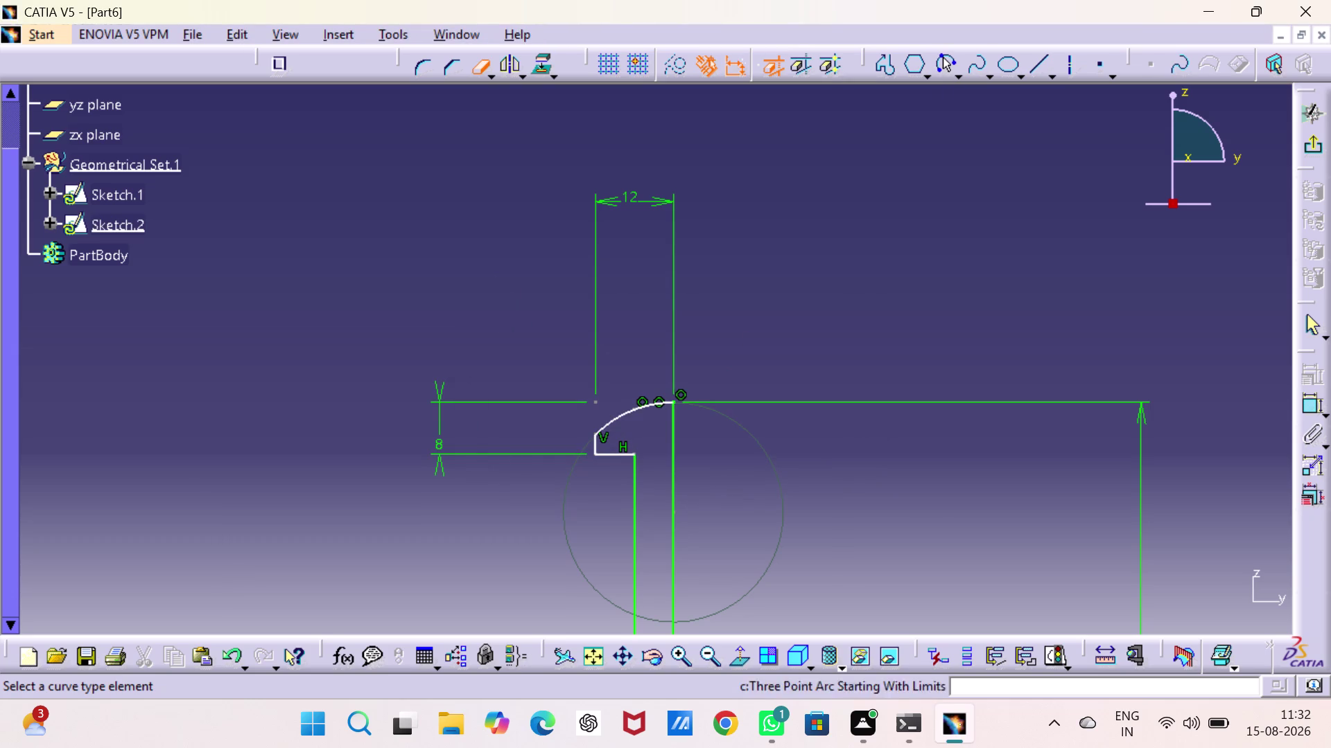
click(1305, 407)
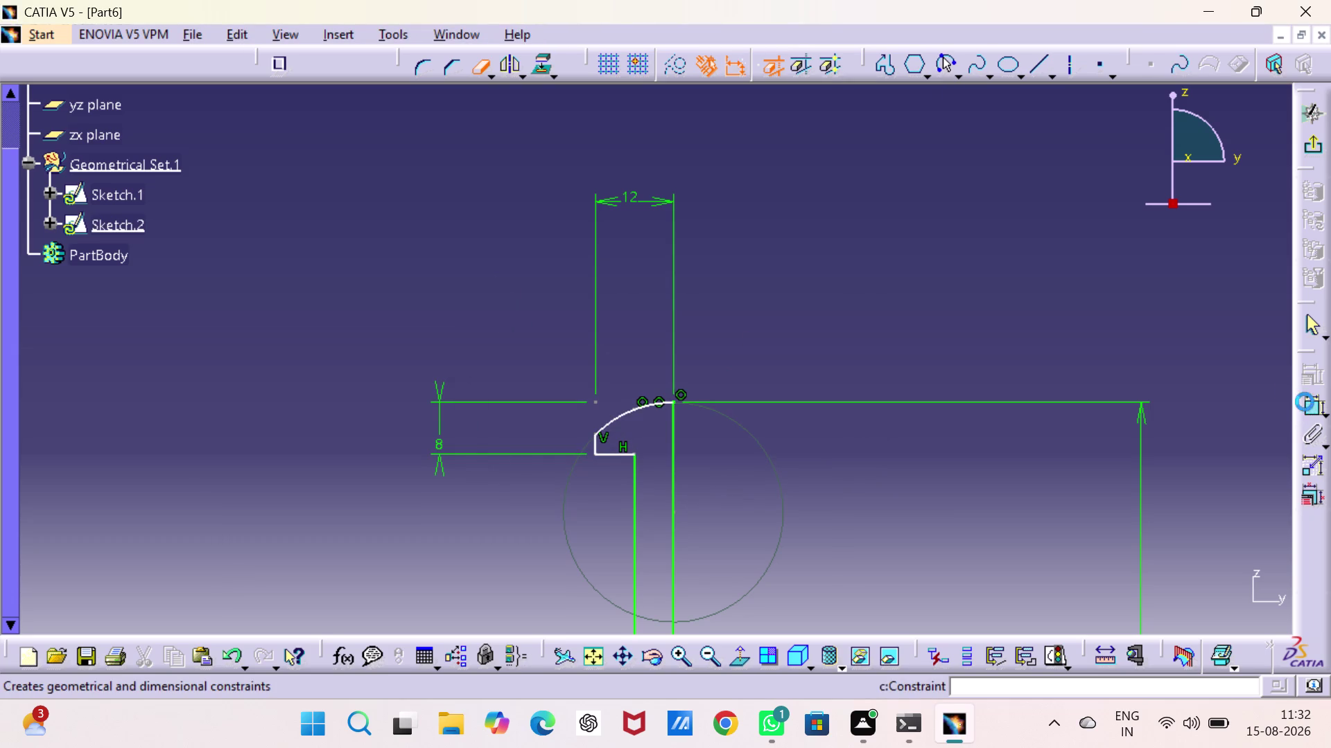
Attempt a dimension on the corner arc, then cancel it.
click(633, 411)
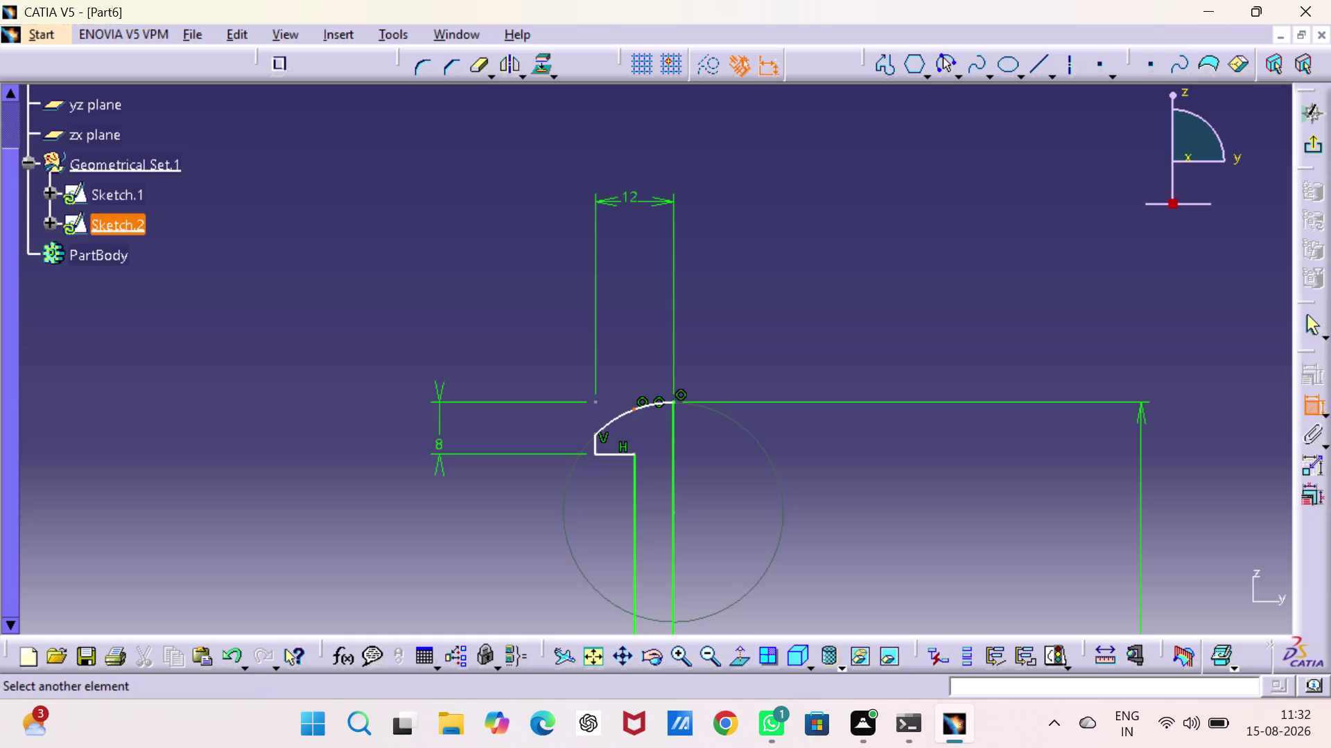
click(663, 281)
key(Escape)
key(Escape)
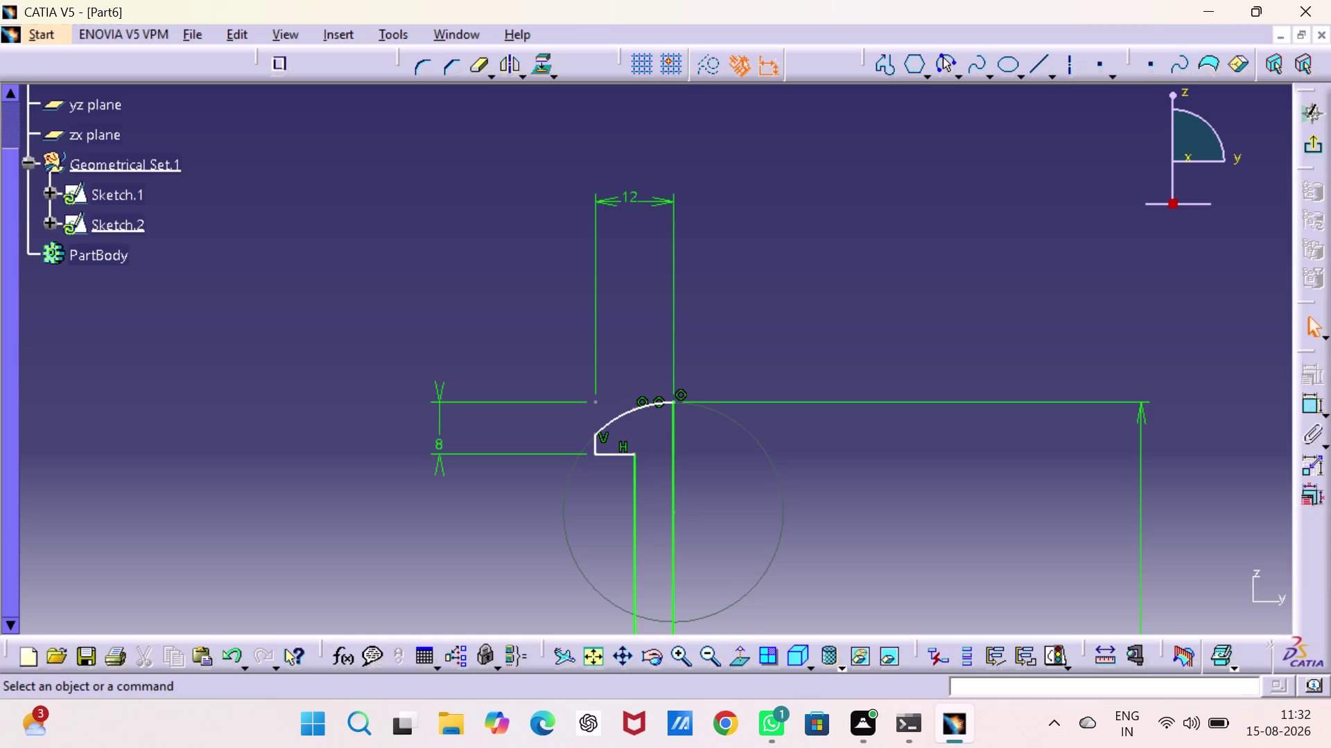
click(1309, 406)
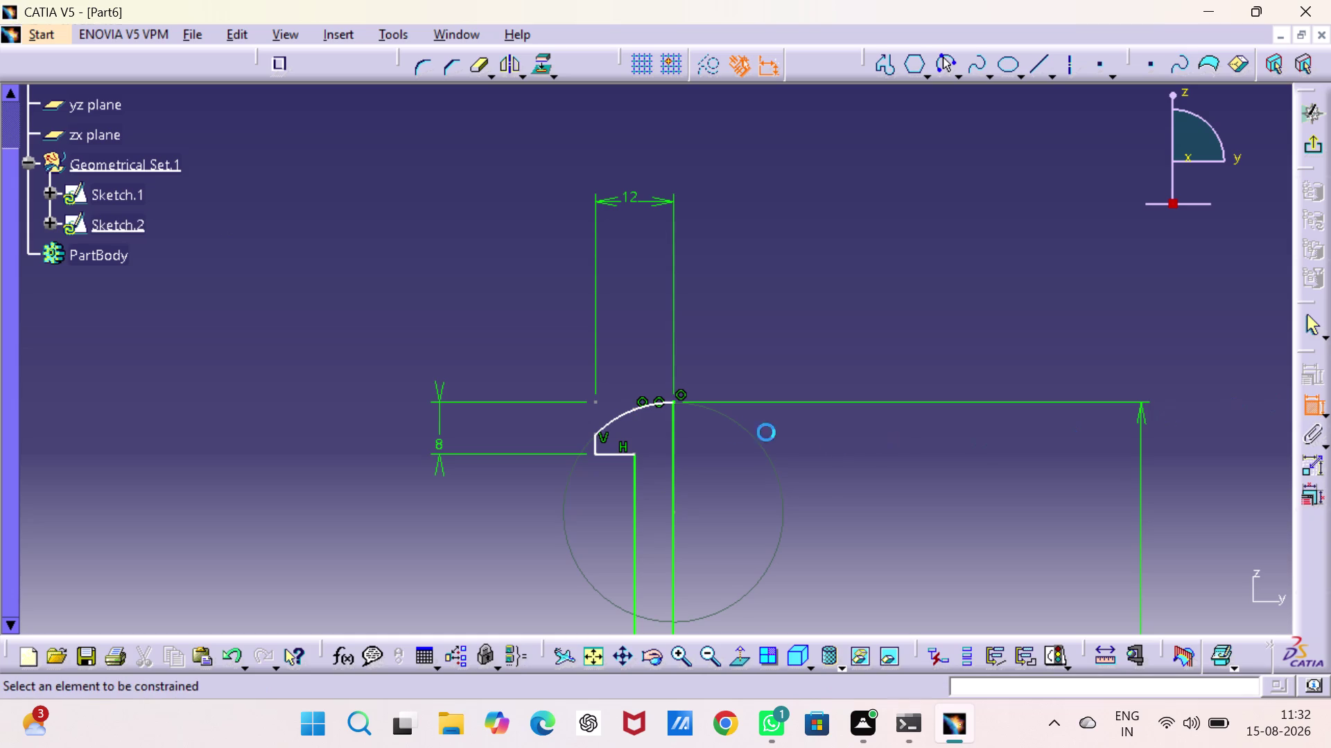
Dimension the corner arc's radius above the head and set it to 8 mm.
click(647, 408)
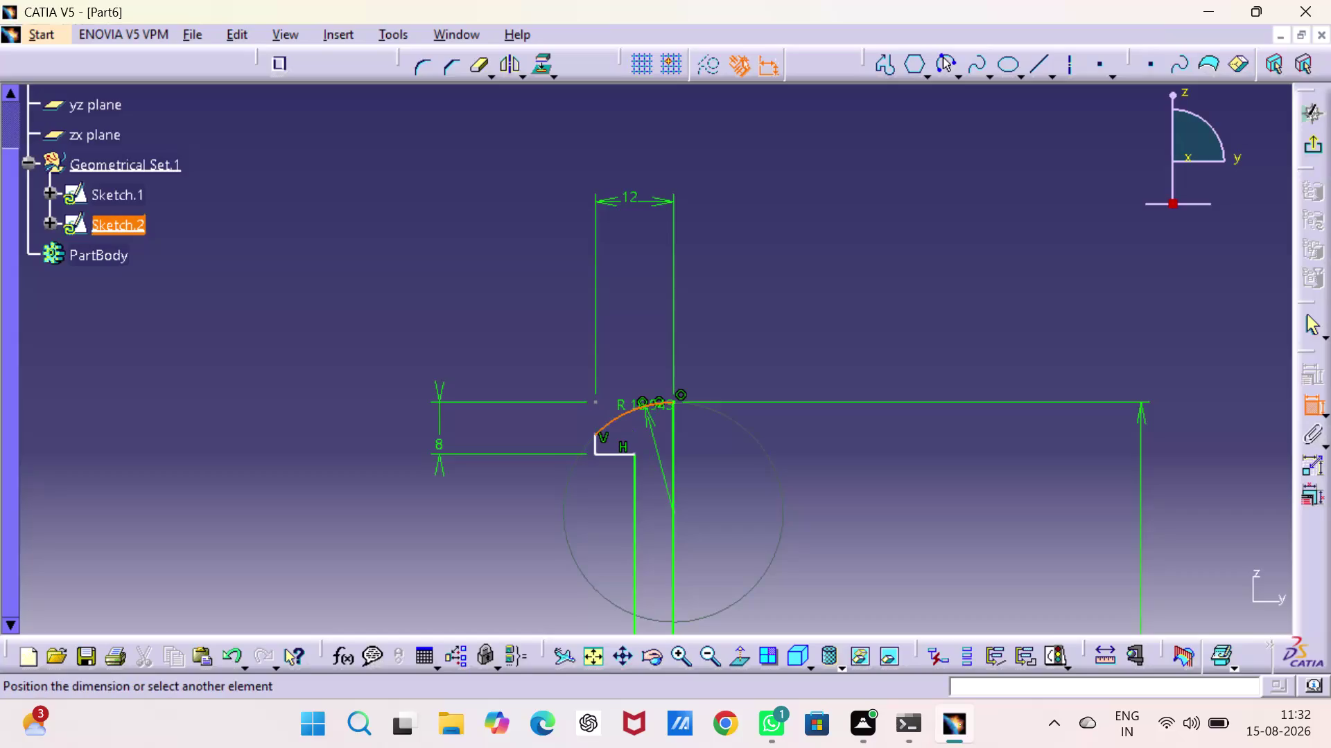
click(603, 347)
double_click(602, 339)
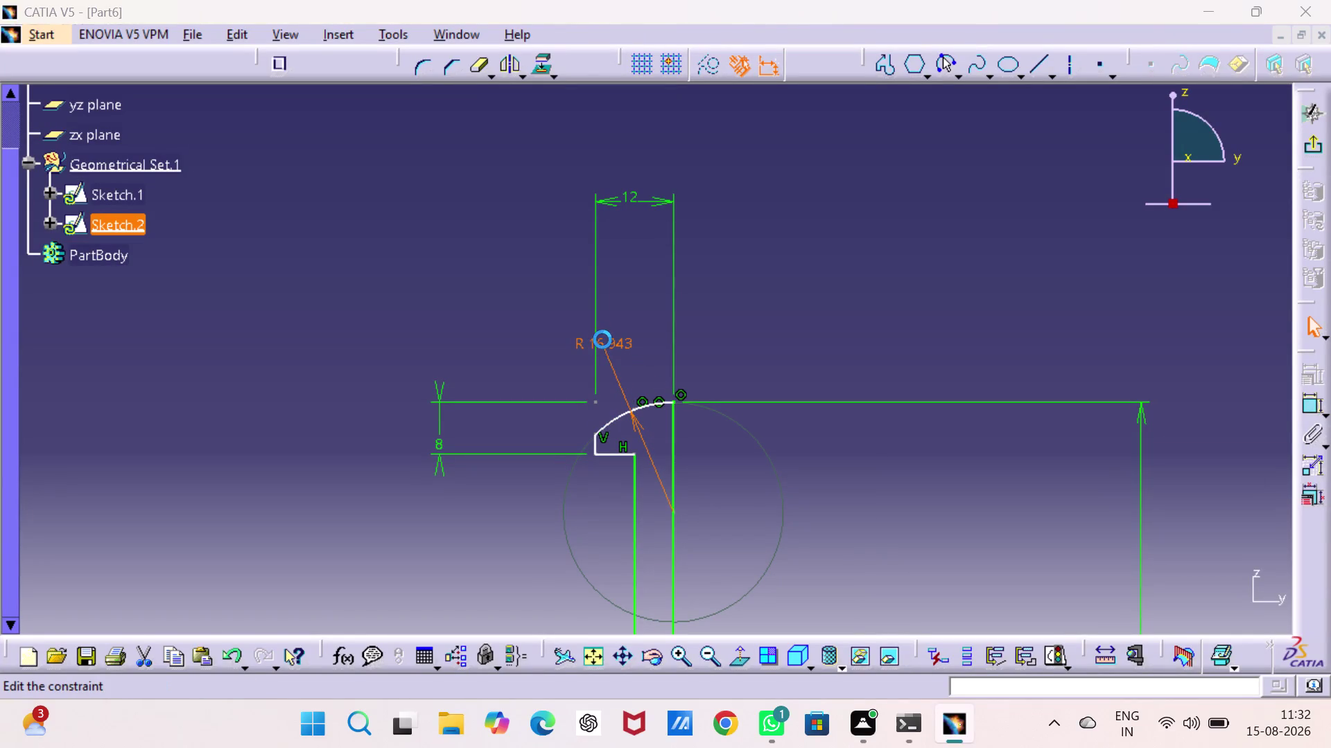
key(6)
key(BackSpace)
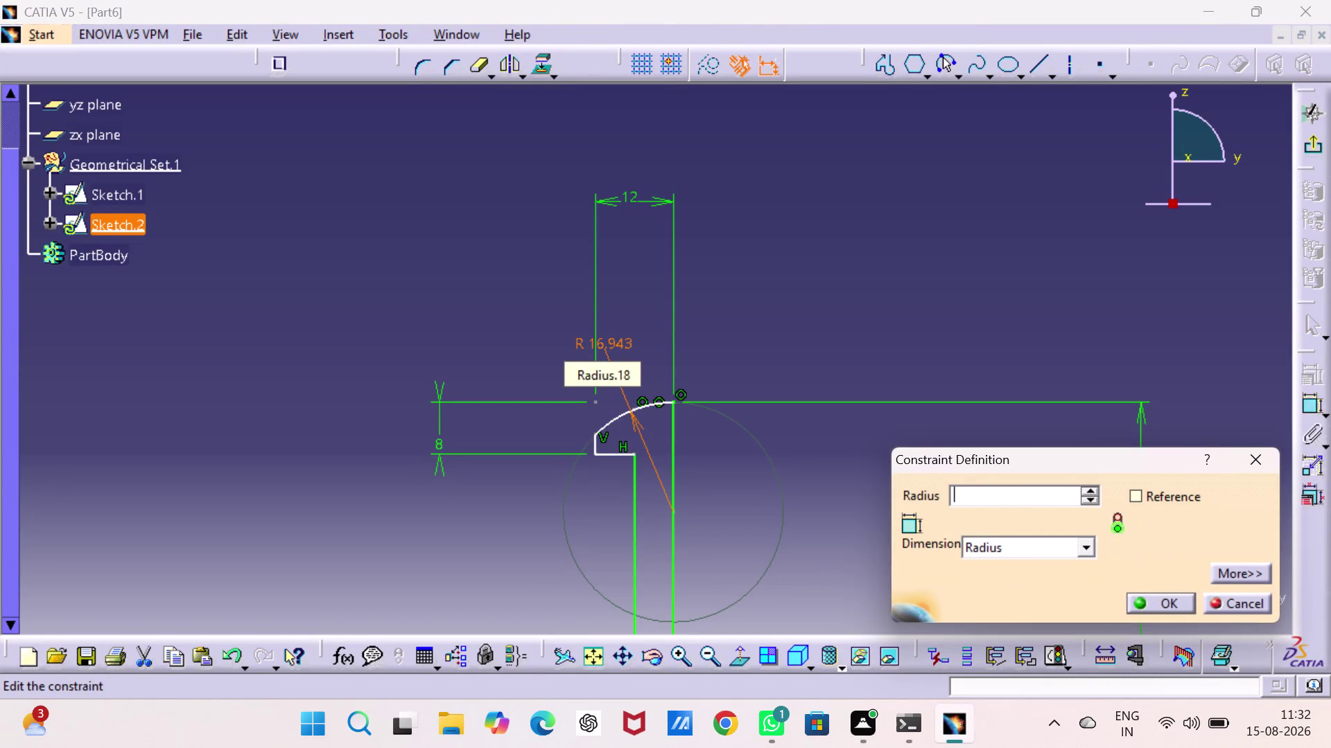
key(8)
key(Return)
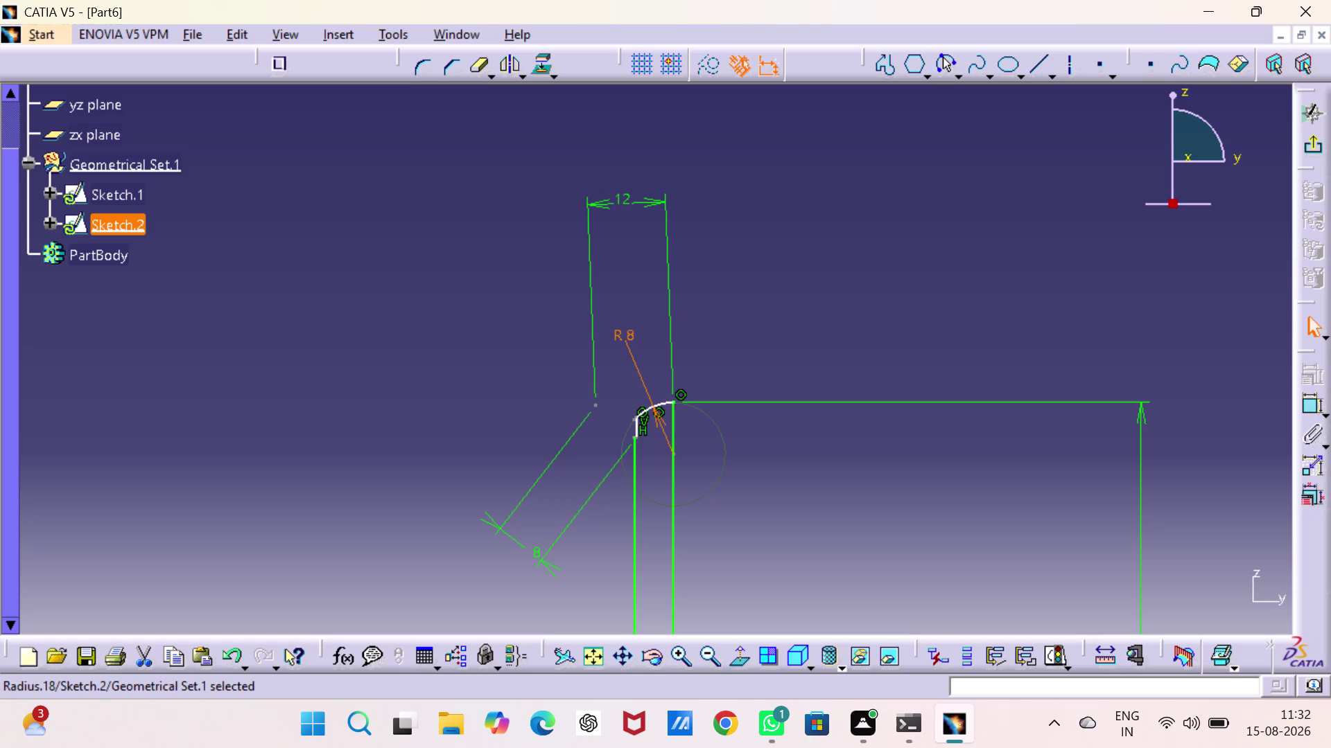
double_click(629, 332)
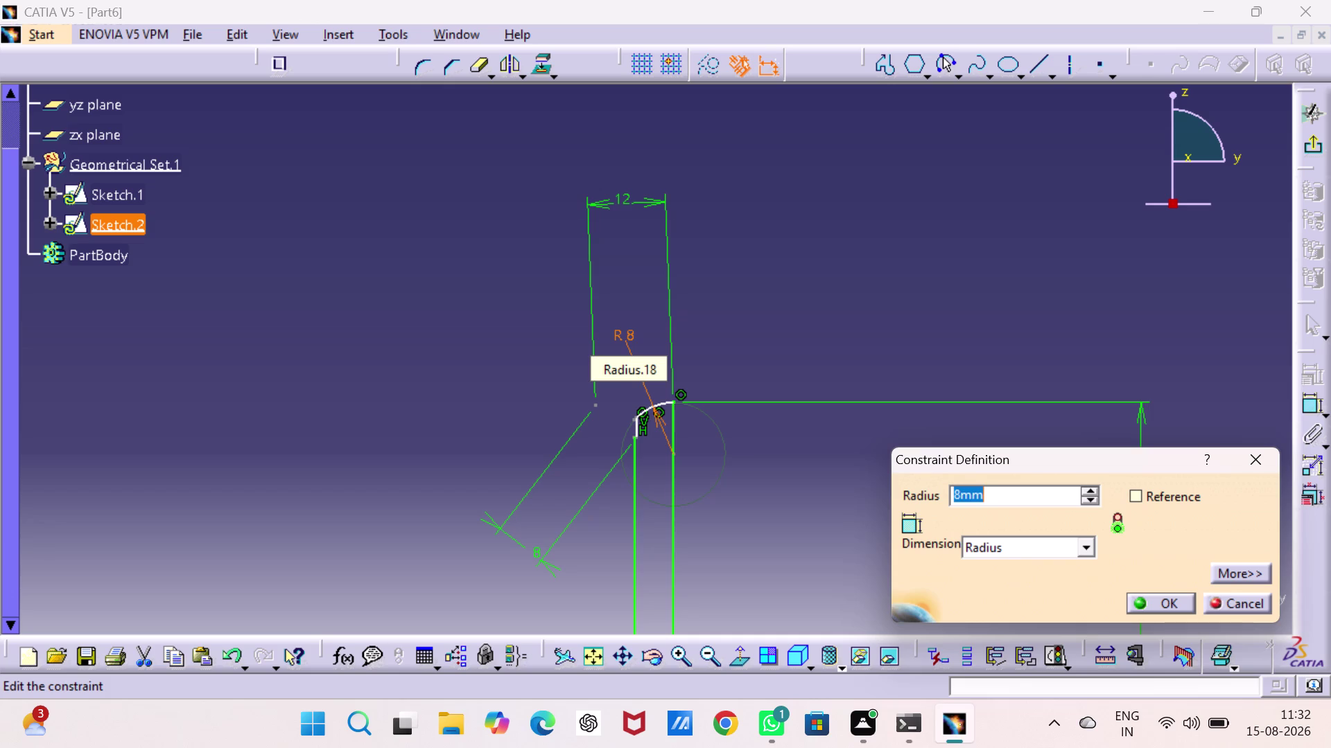
click(1262, 448)
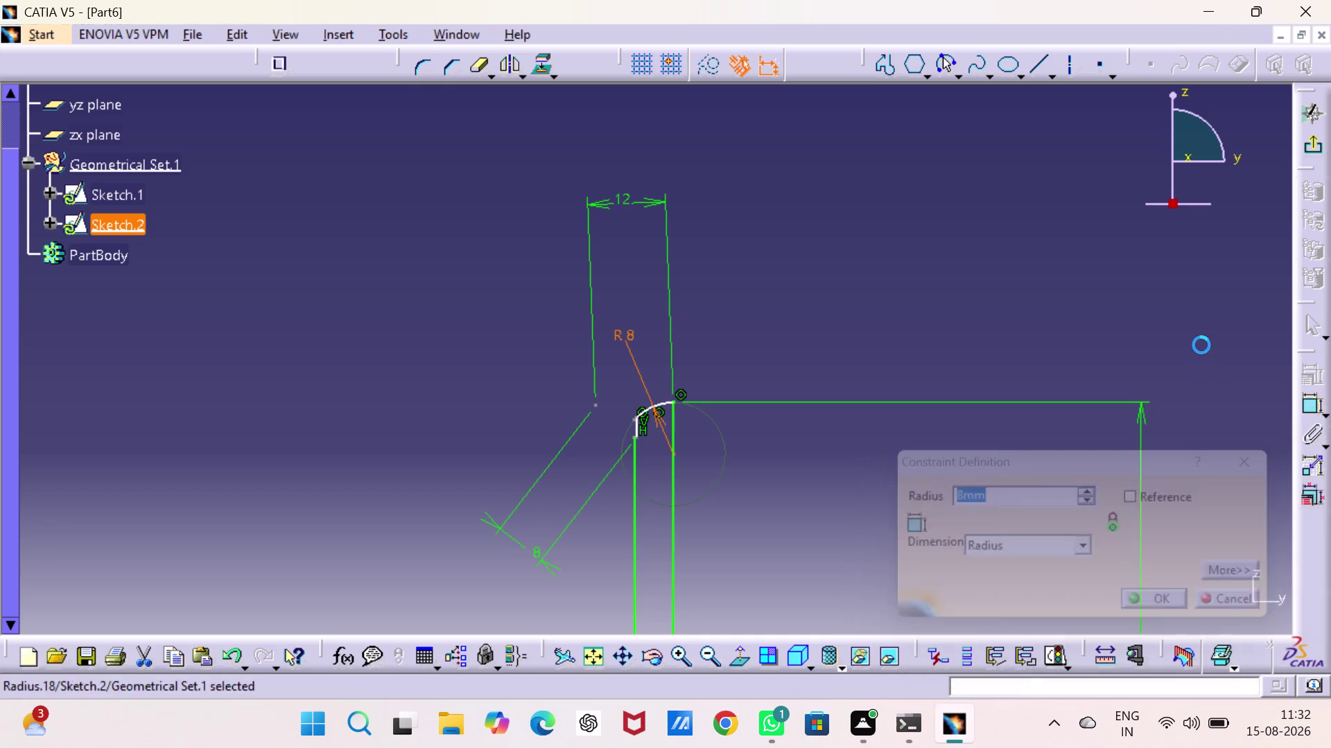
Undo the radius dimension, the trims and the corner arc.
click(1201, 346)
key(ctrl+z)
key(ctrl+z)
key(ctrl+z)
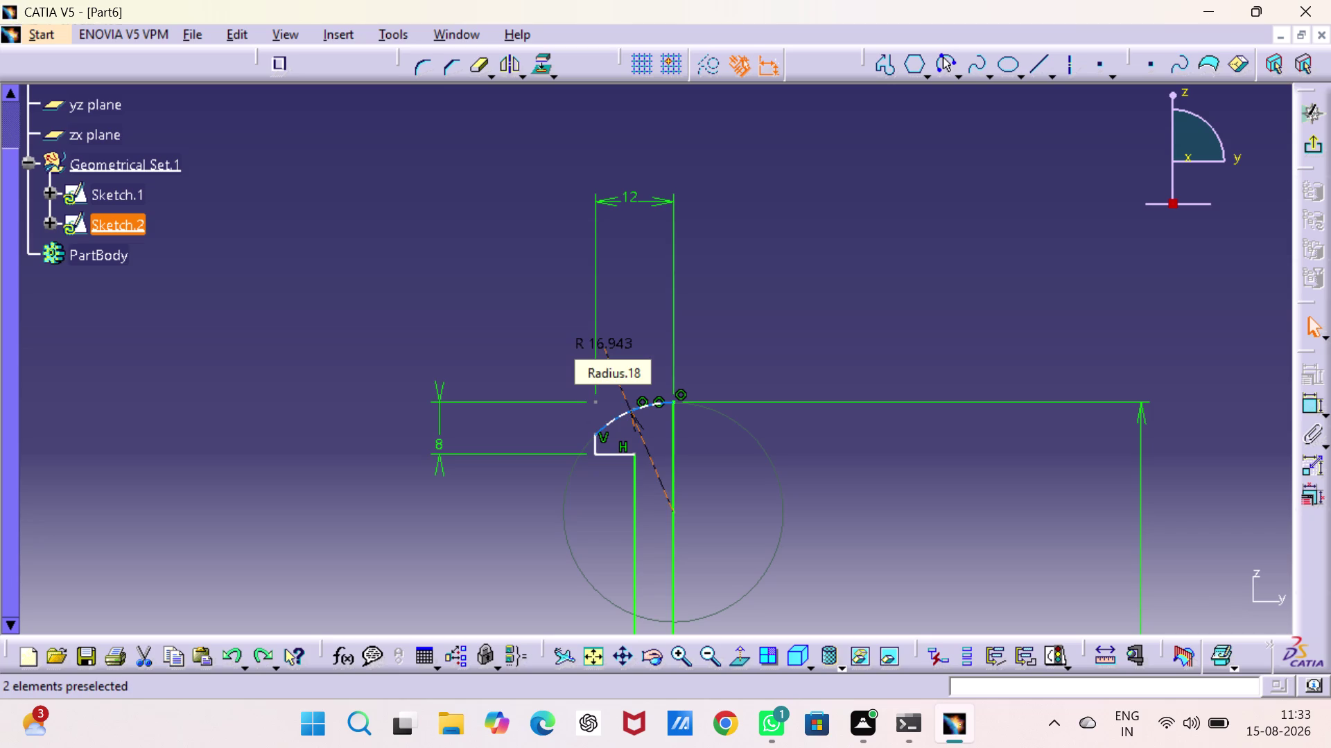
key(ctrl+z)
key(ctrl+z)
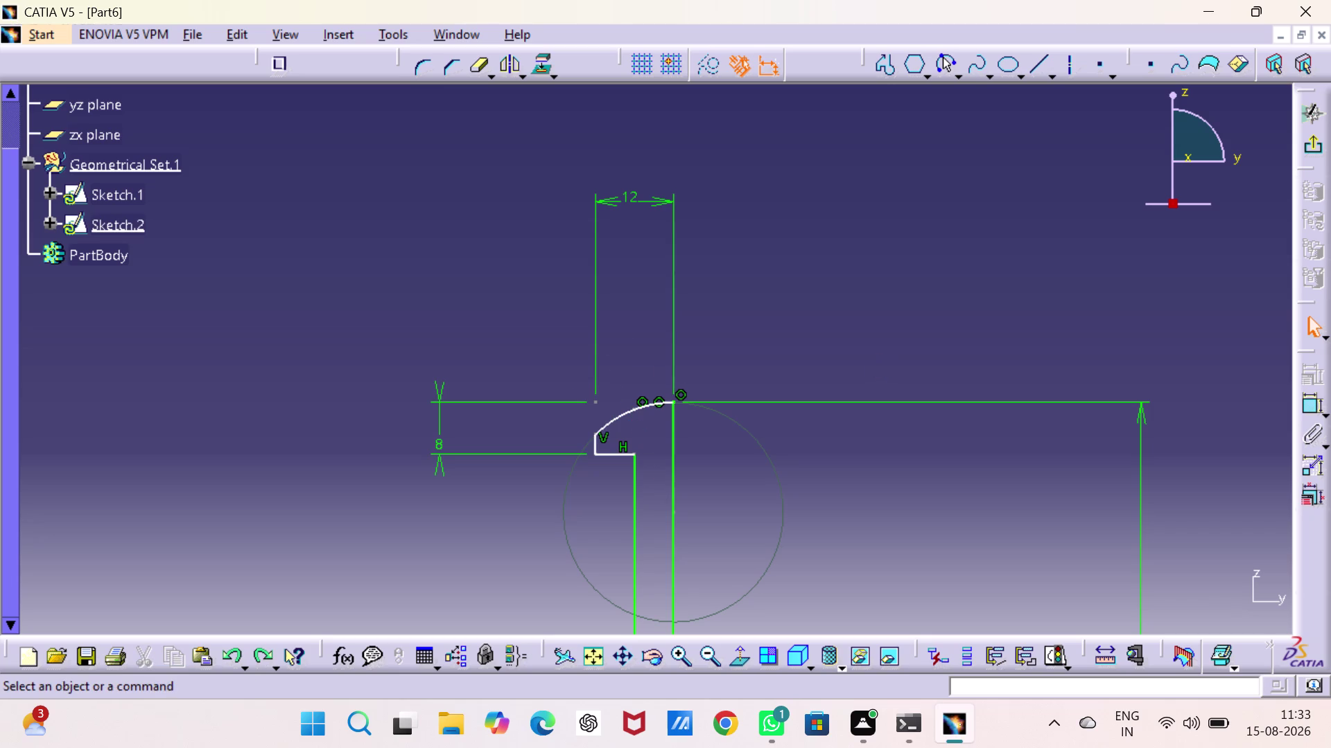
key(ctrl+z)
key(ctrl+z)
key(ctrl+z)
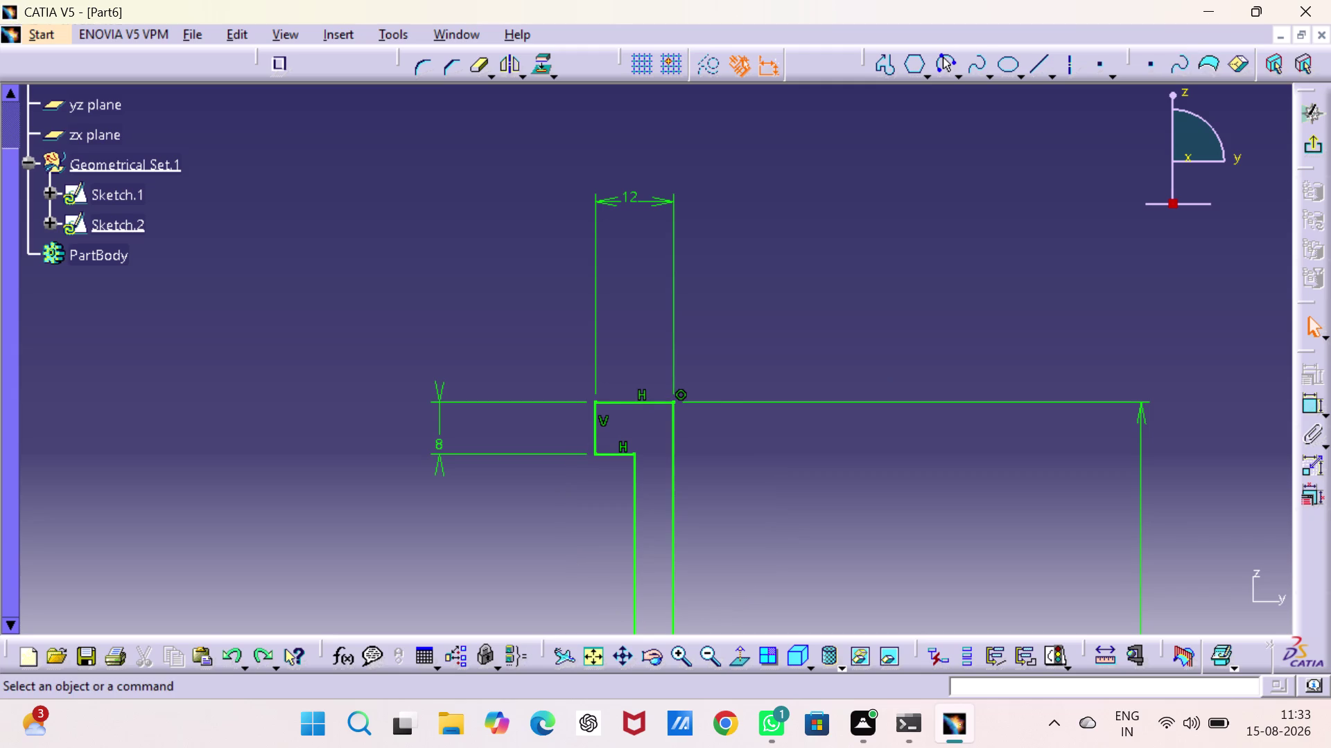